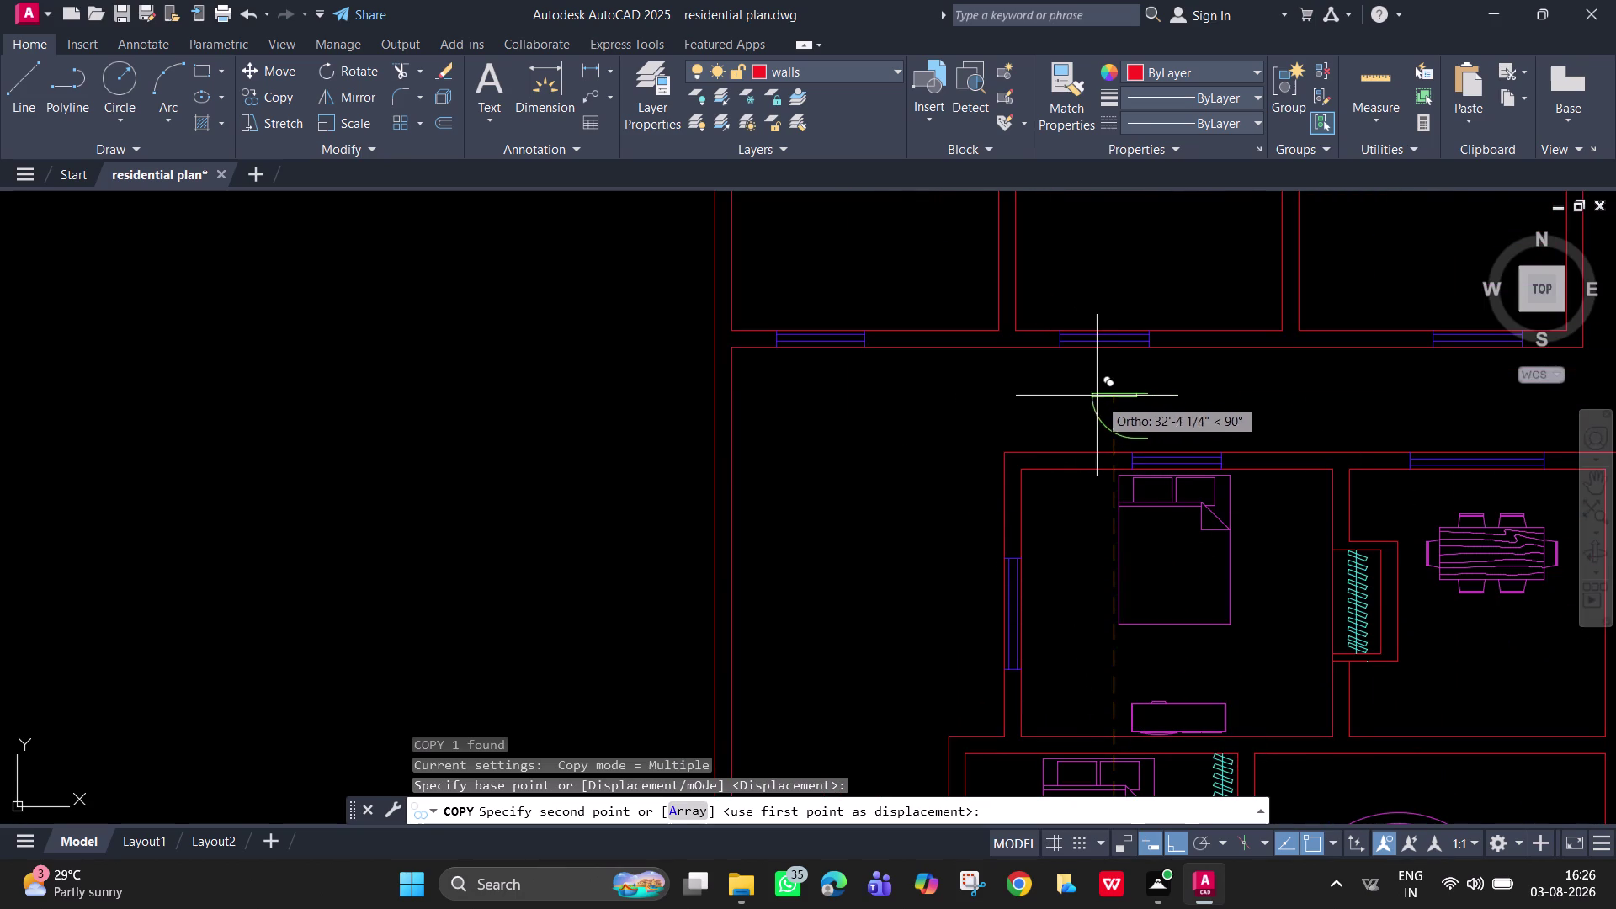
Copy the bathroom door swing by its hinge corner into the upper room below the top wall.
click(1107, 379)
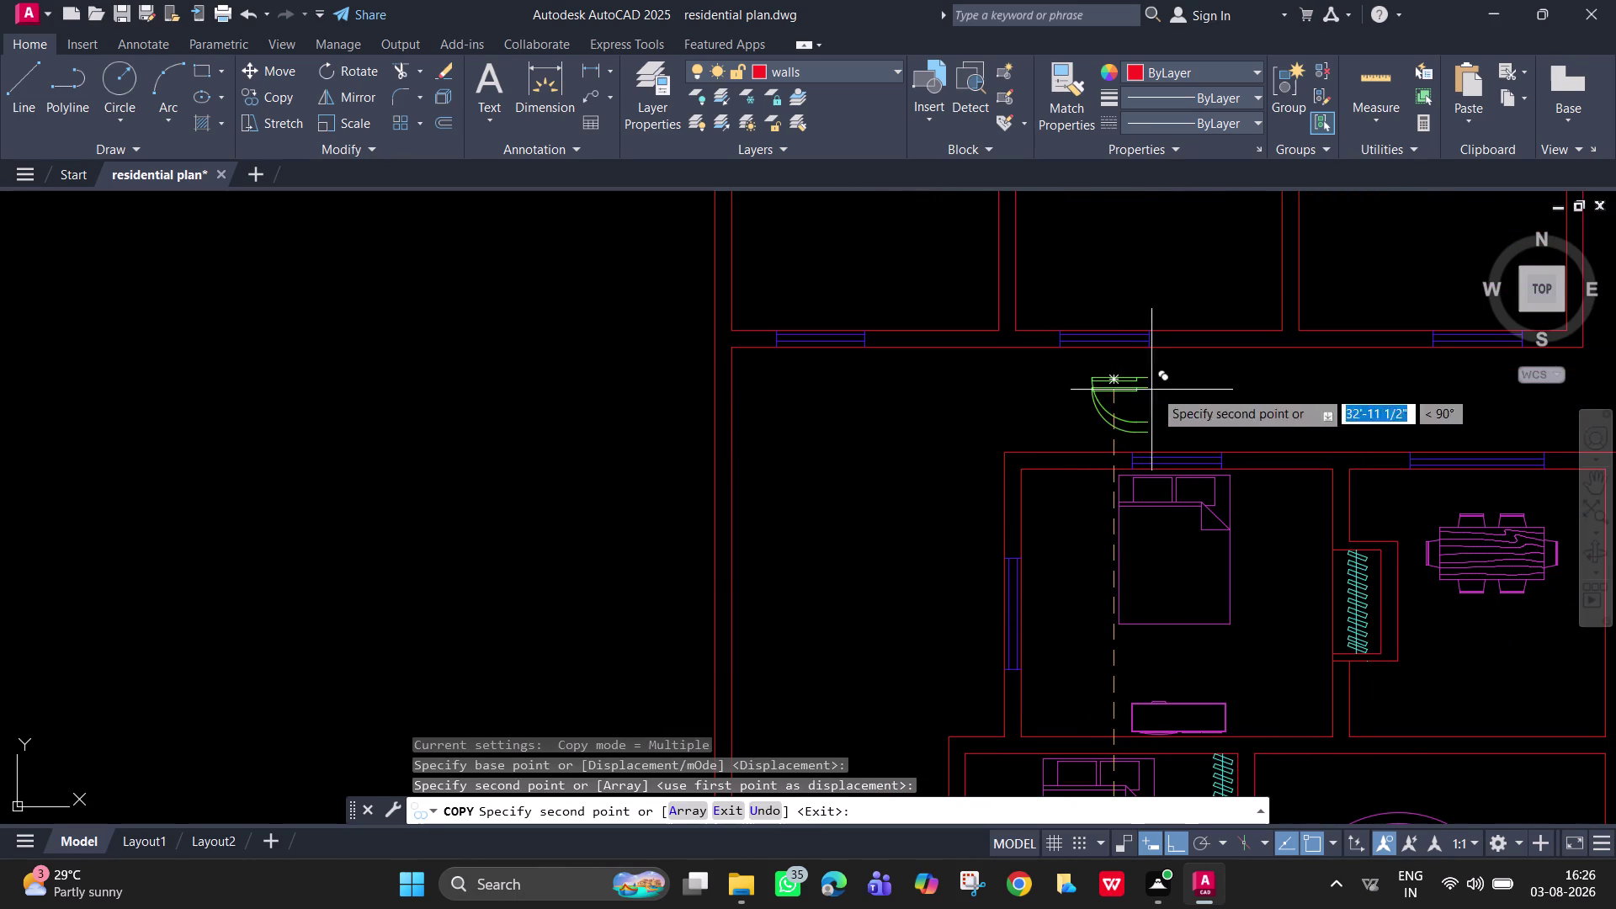
key(Escape)
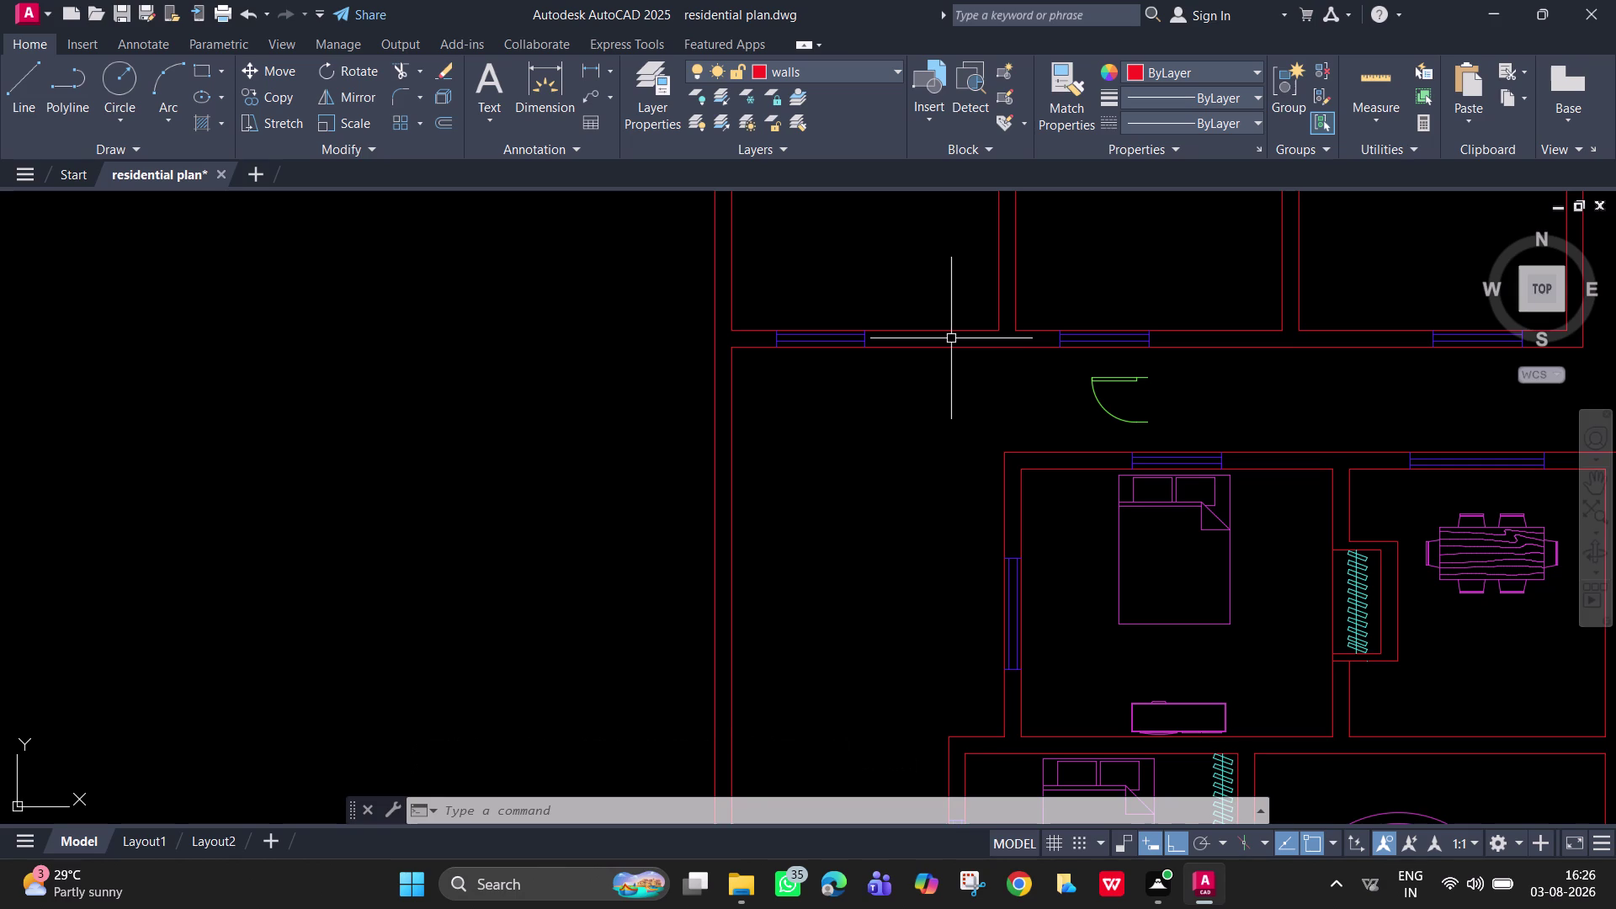
scroll(up, 3)
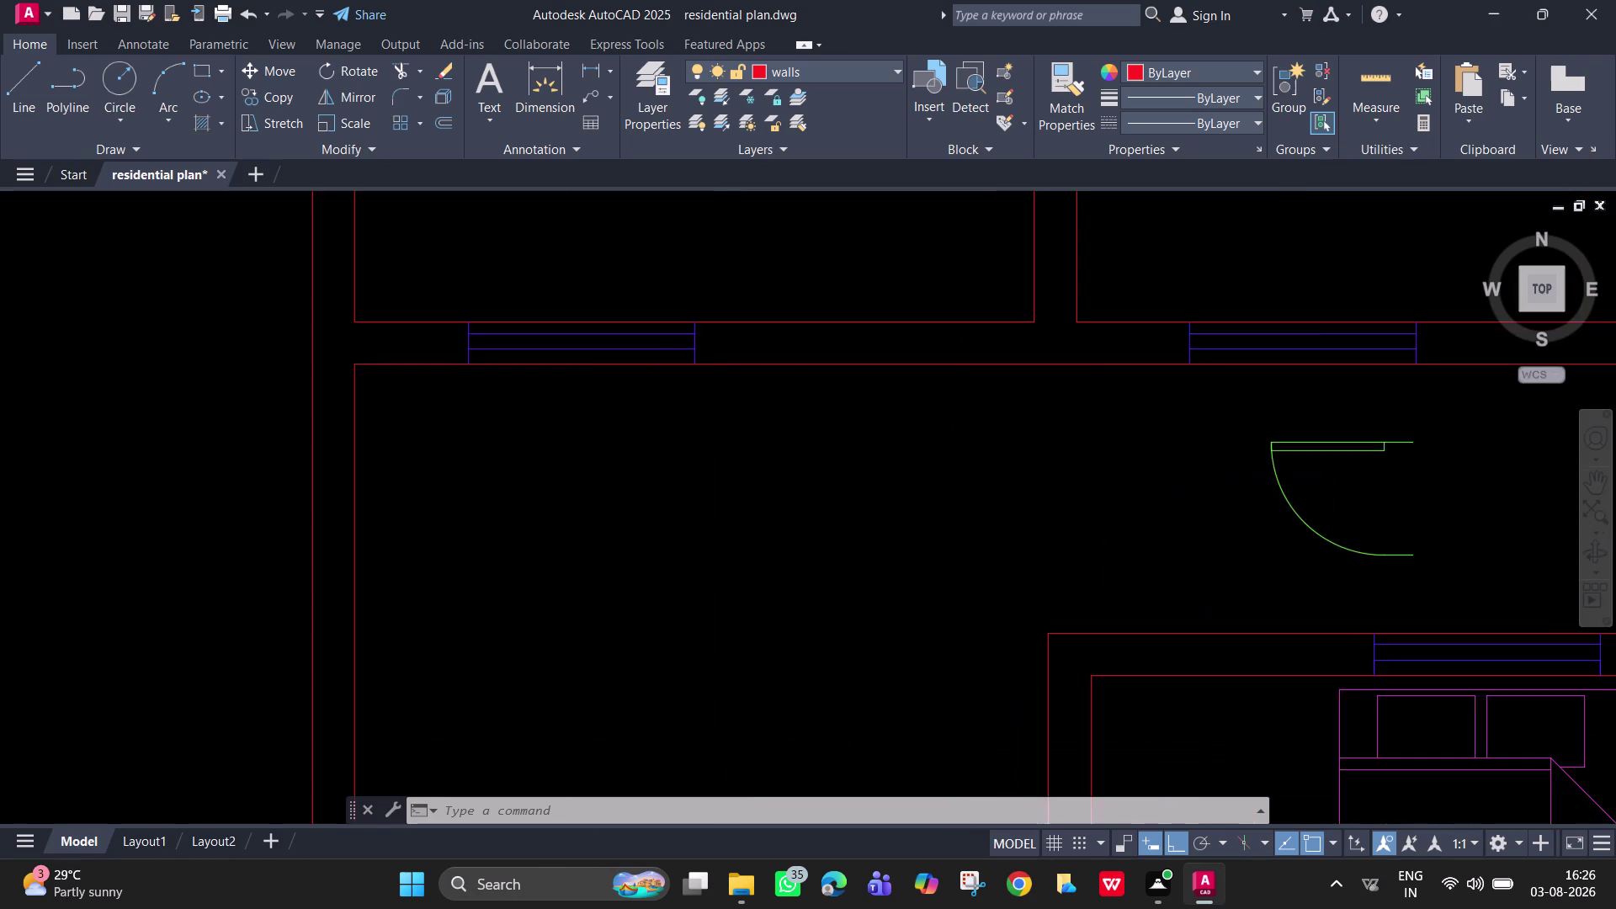
Draw a short vertical jamb line at the wall junction.
scroll(up, 3)
middle_drag(972, 356, 882, 425)
key(l)
key(Return)
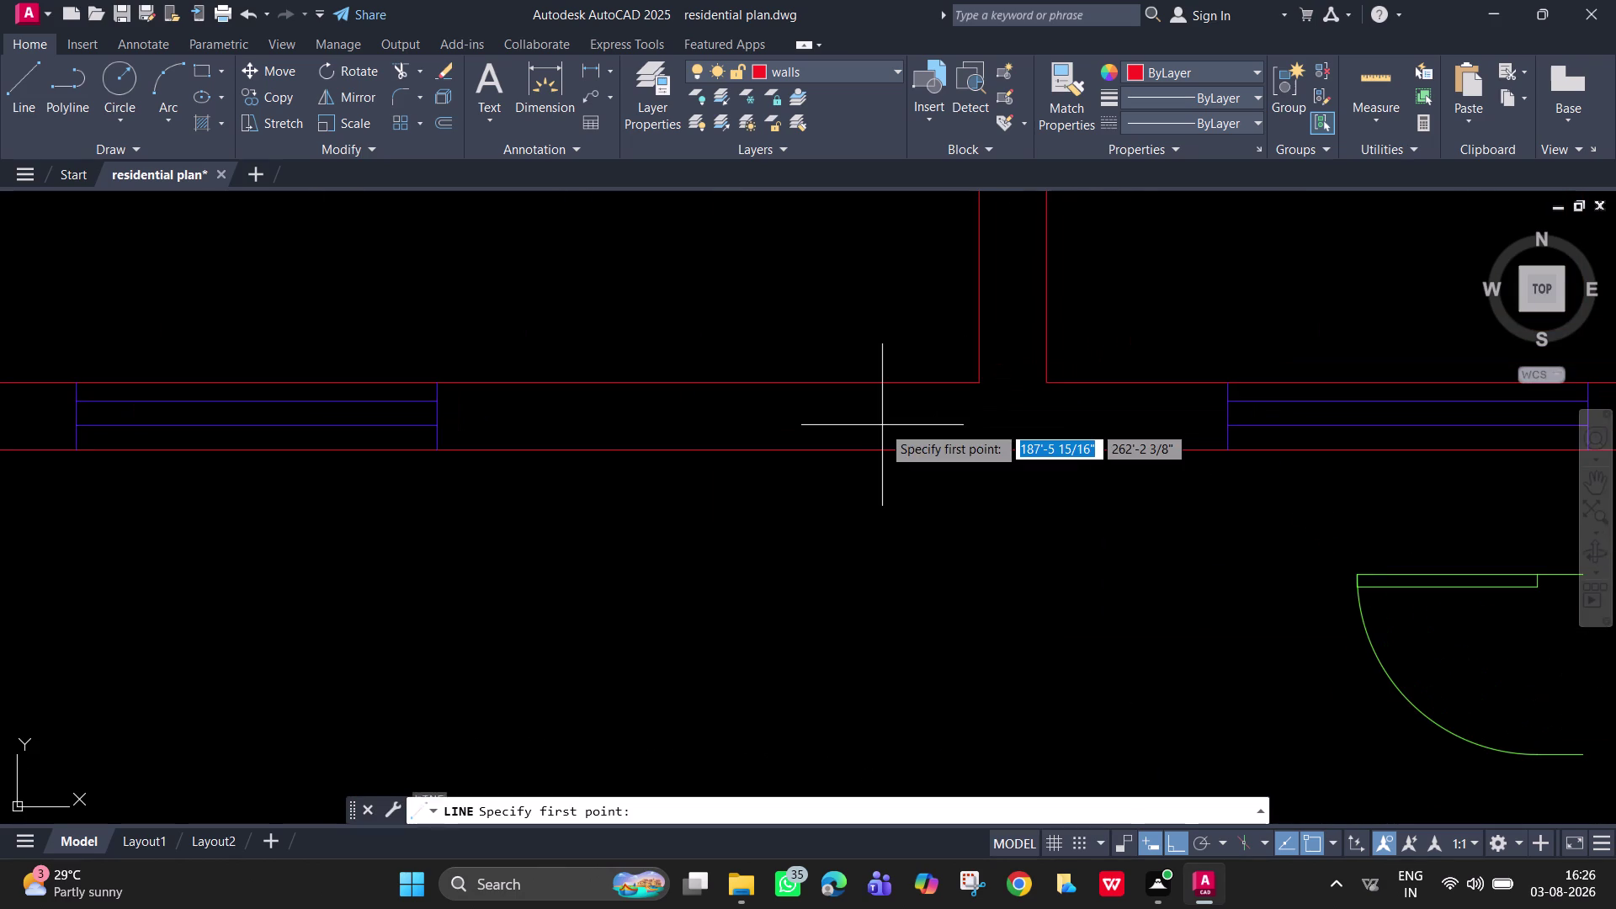
click(976, 386)
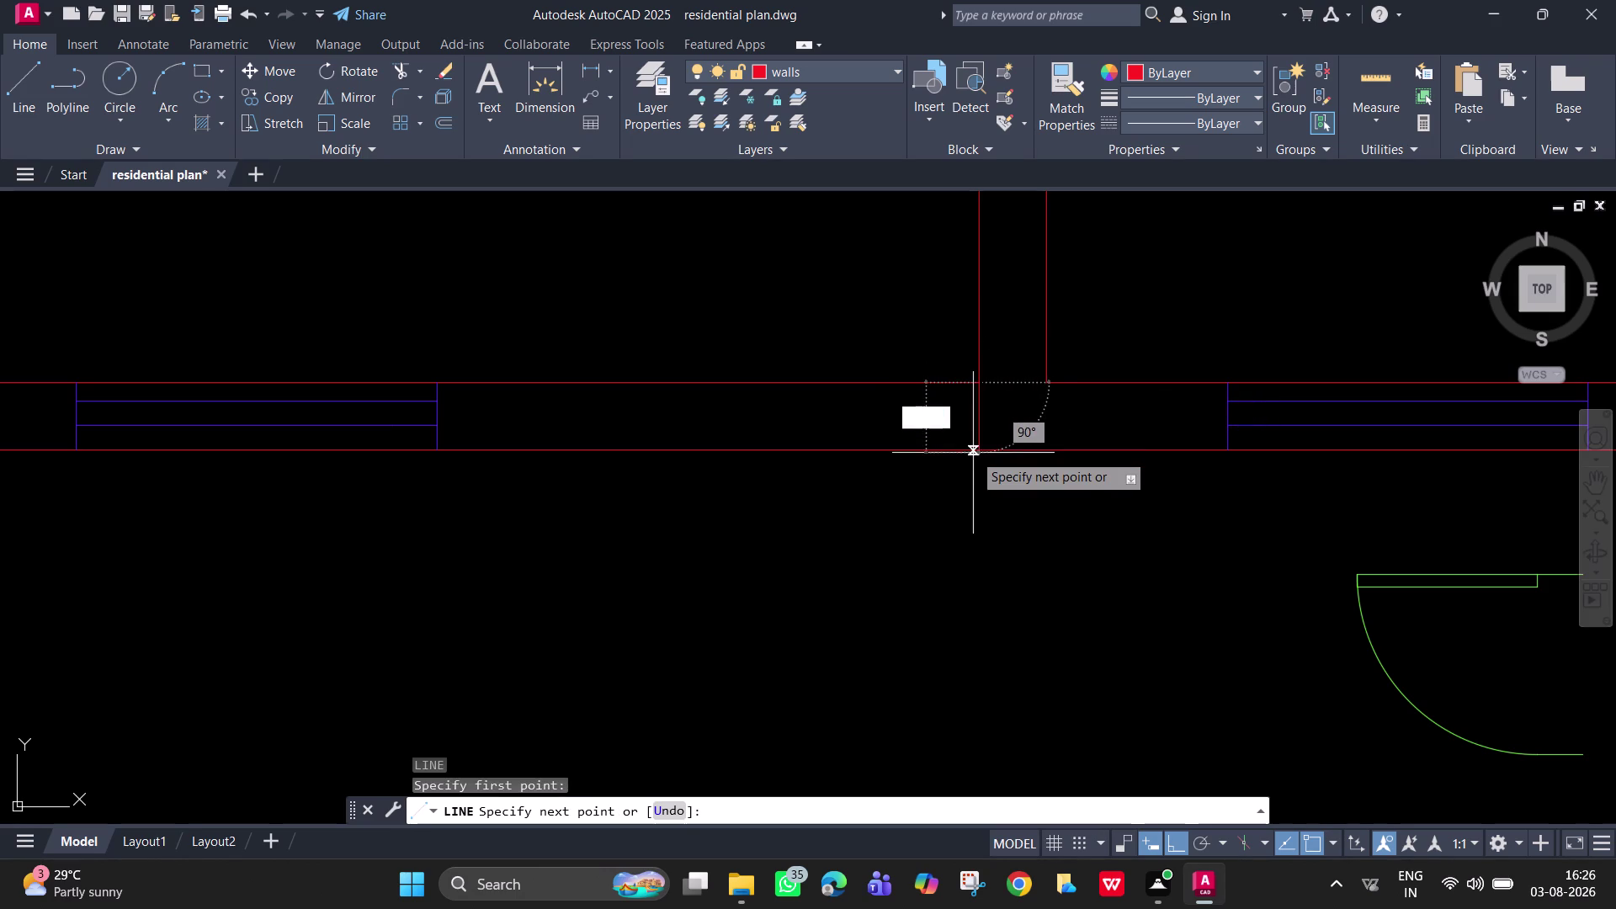
click(978, 453)
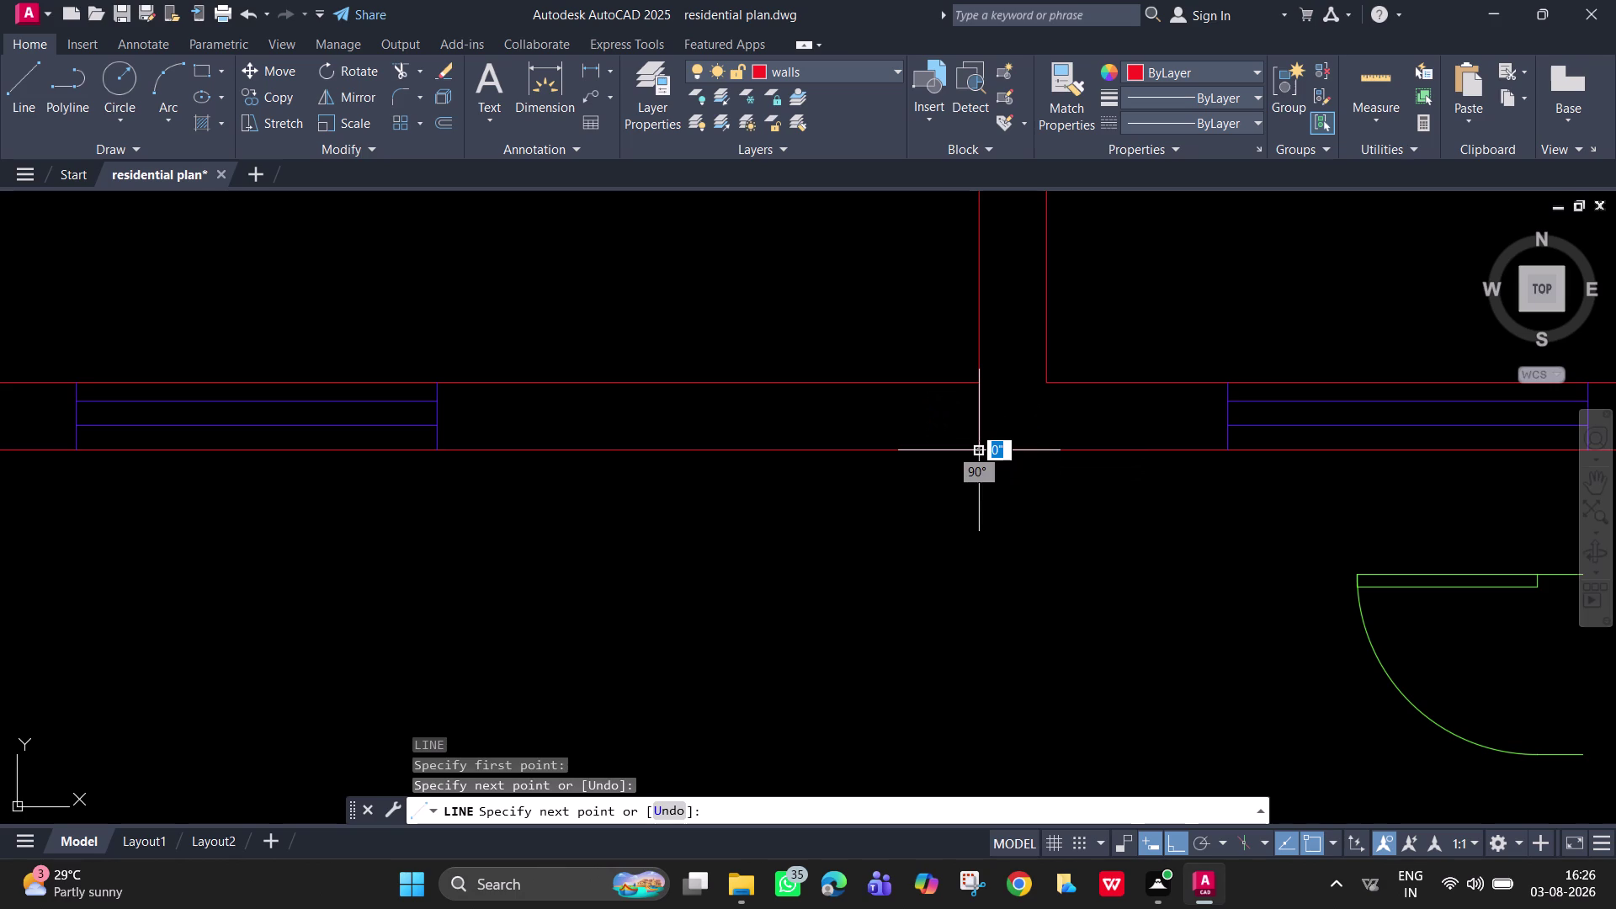
key(space)
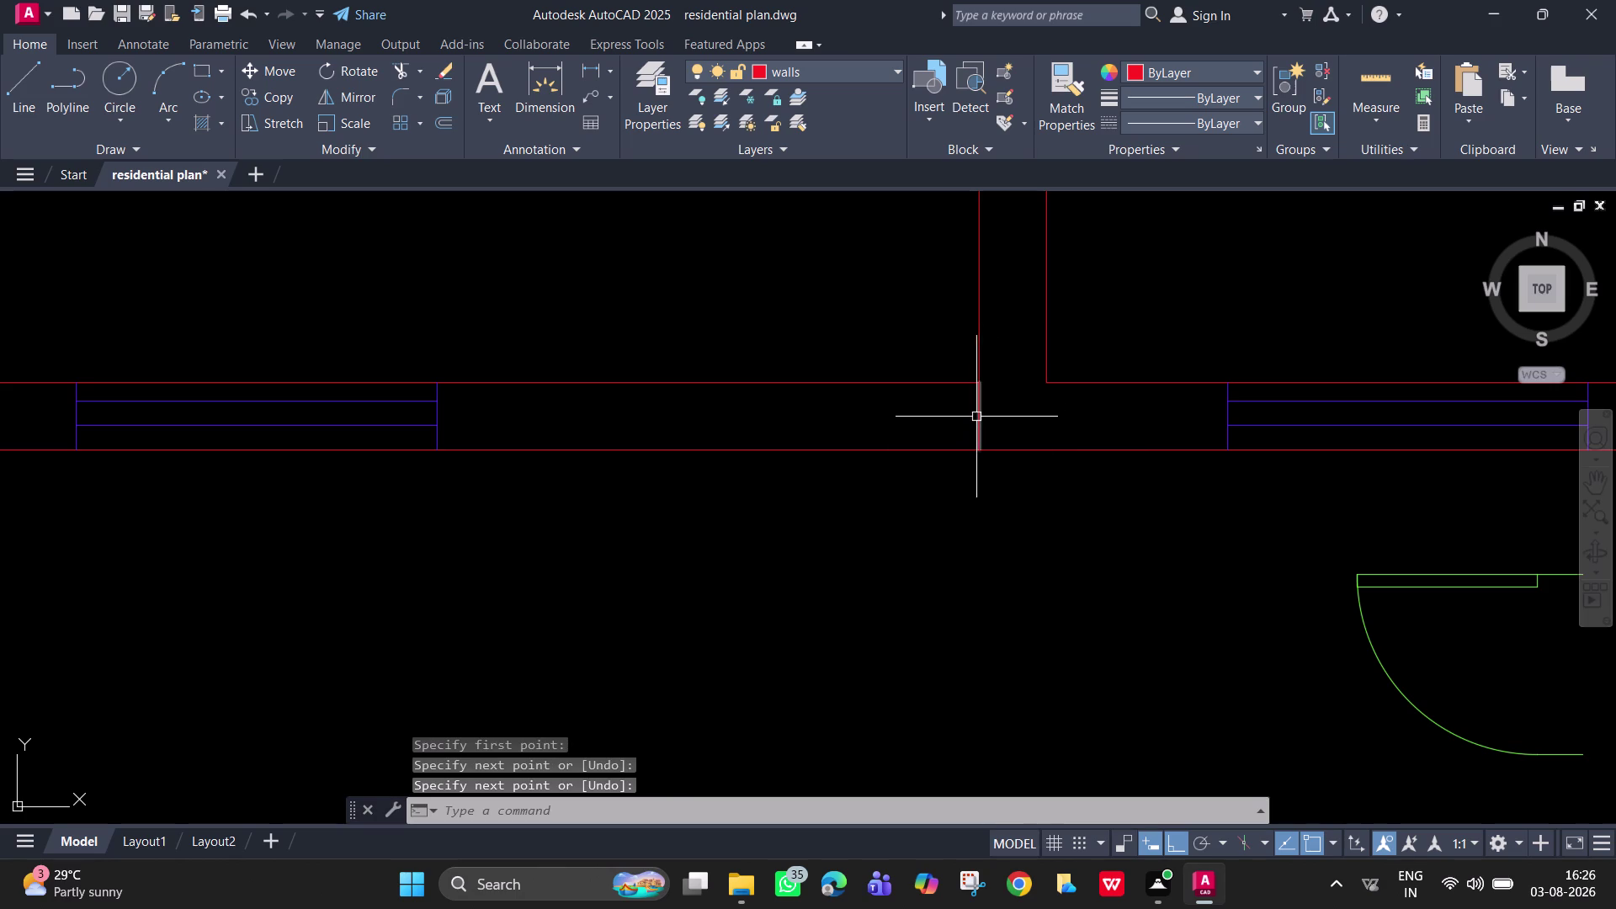
Draw a 2-inch horizontal line from the vertical wall to close the wall end.
key(space)
click(976, 417)
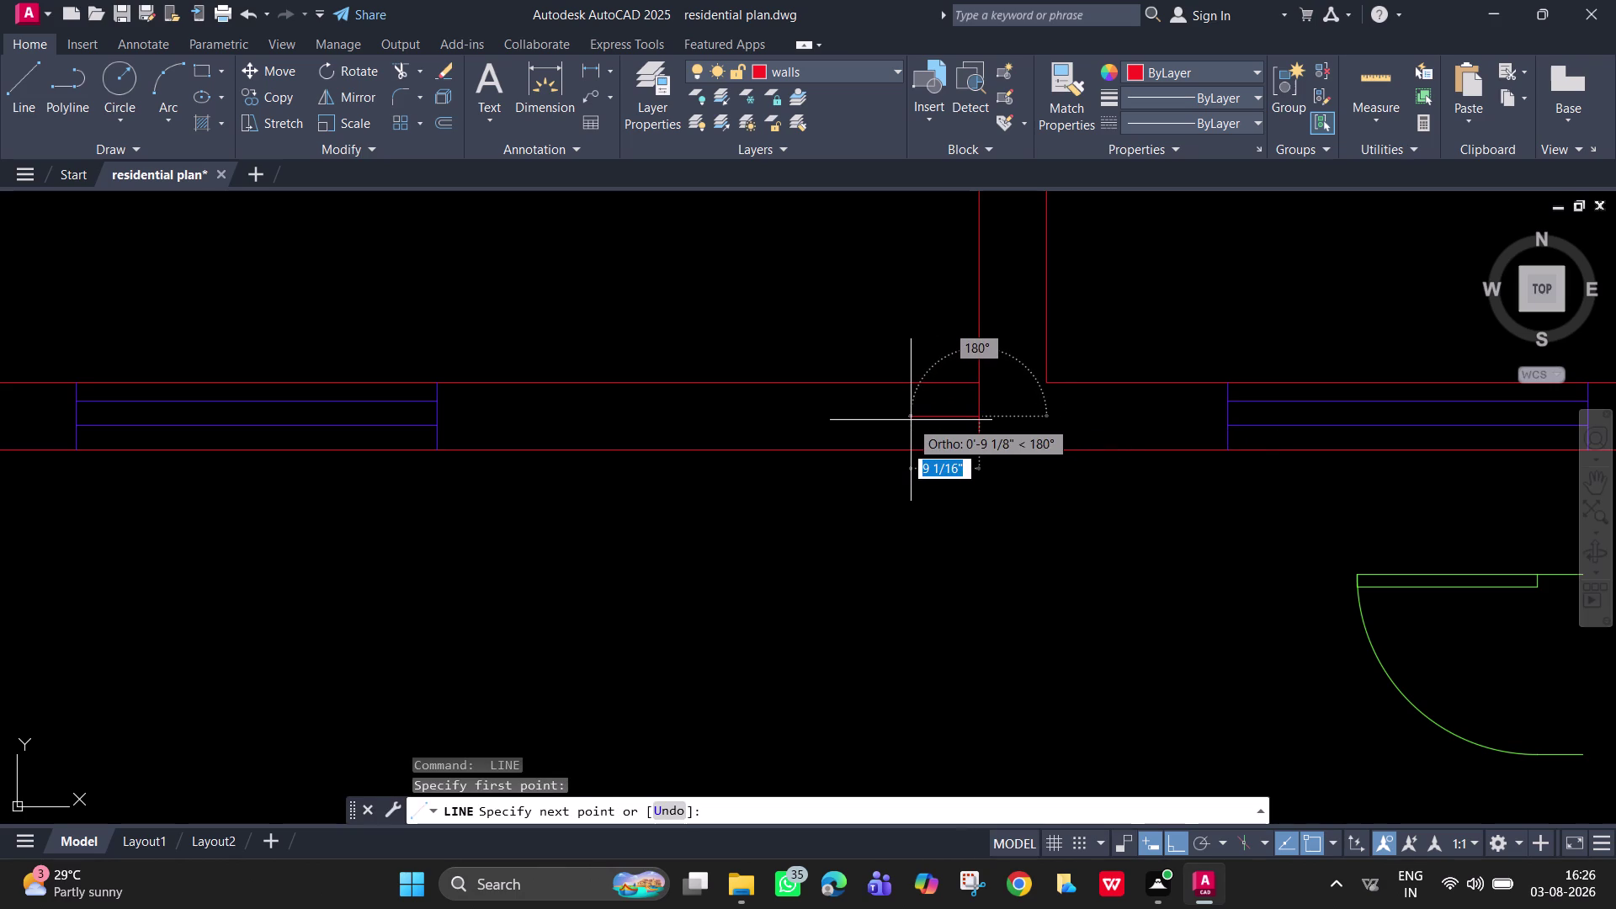
text(2")
key(Return)
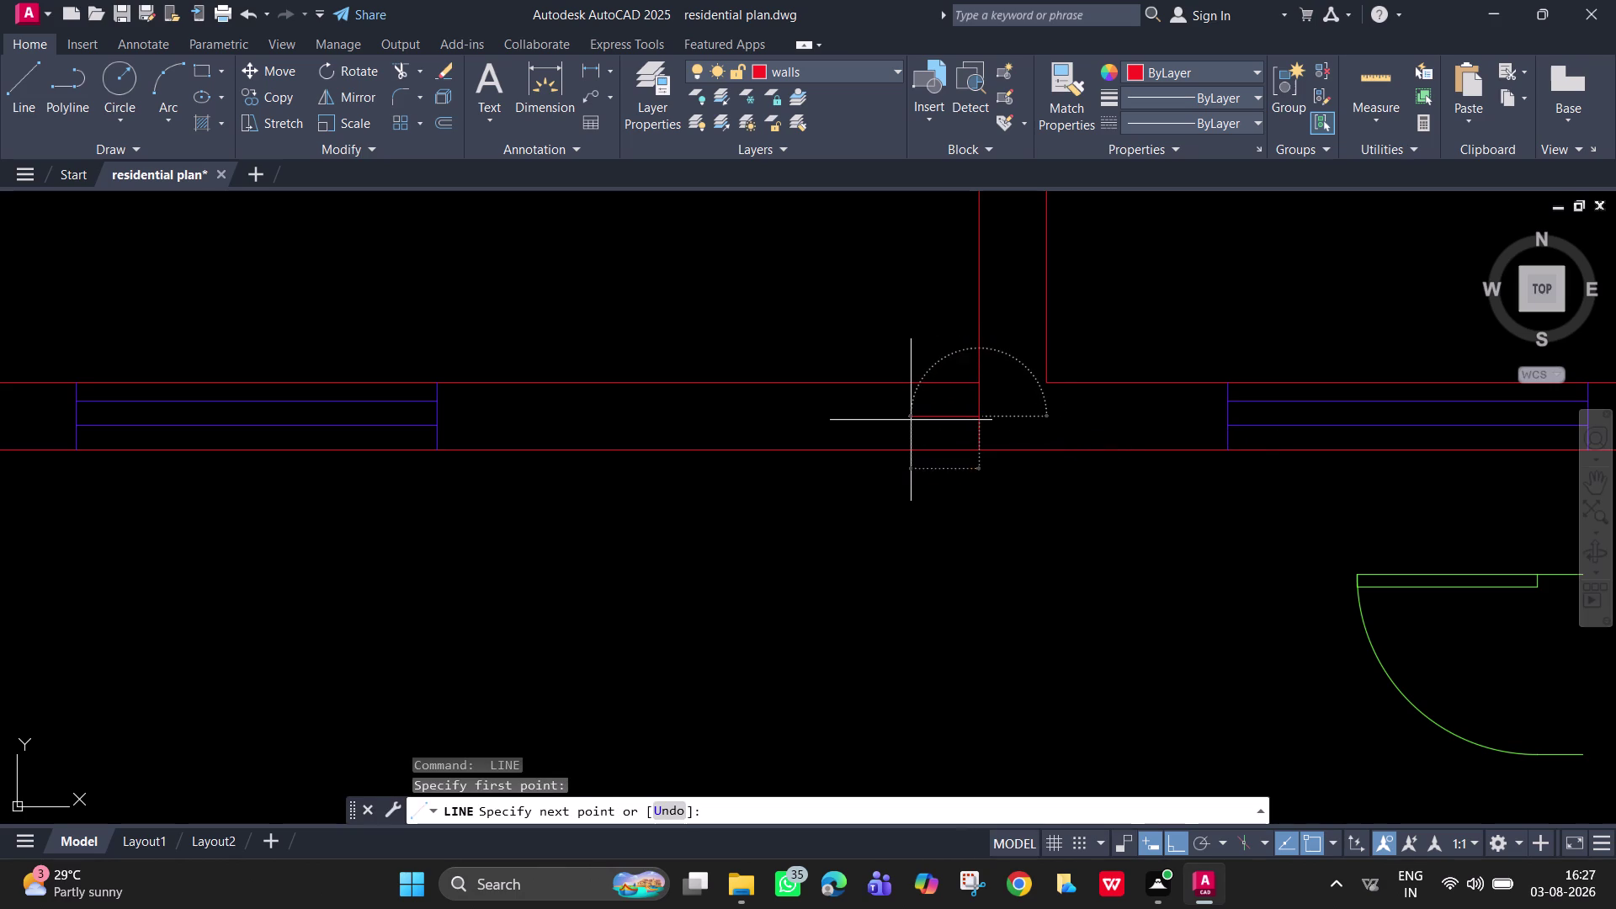
key(space)
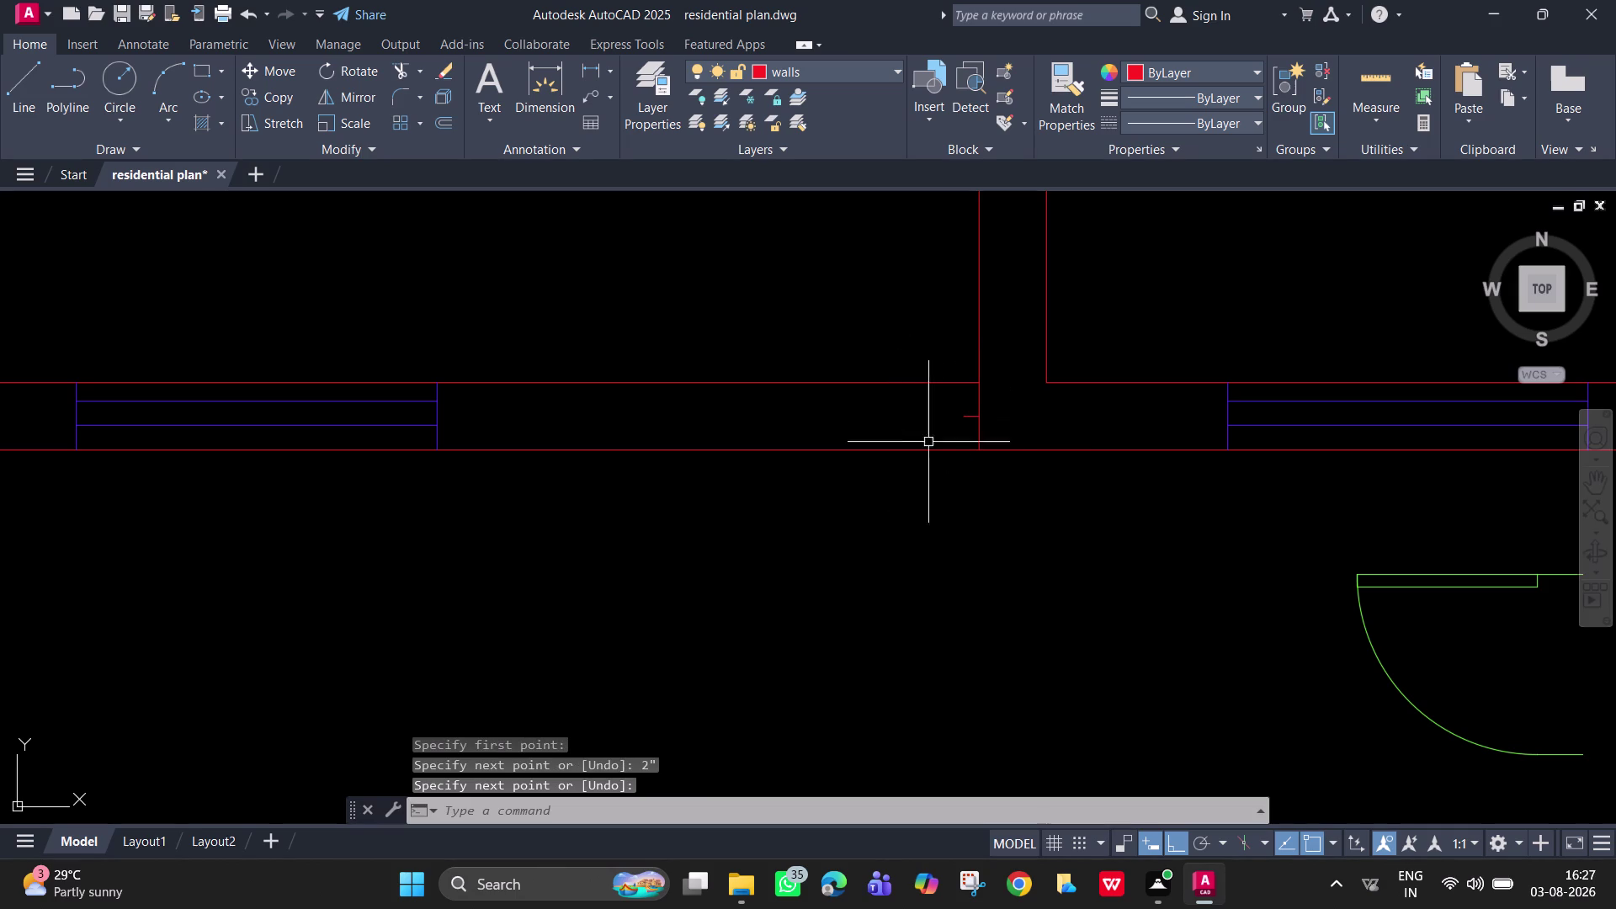
click(1390, 590)
text(ro)
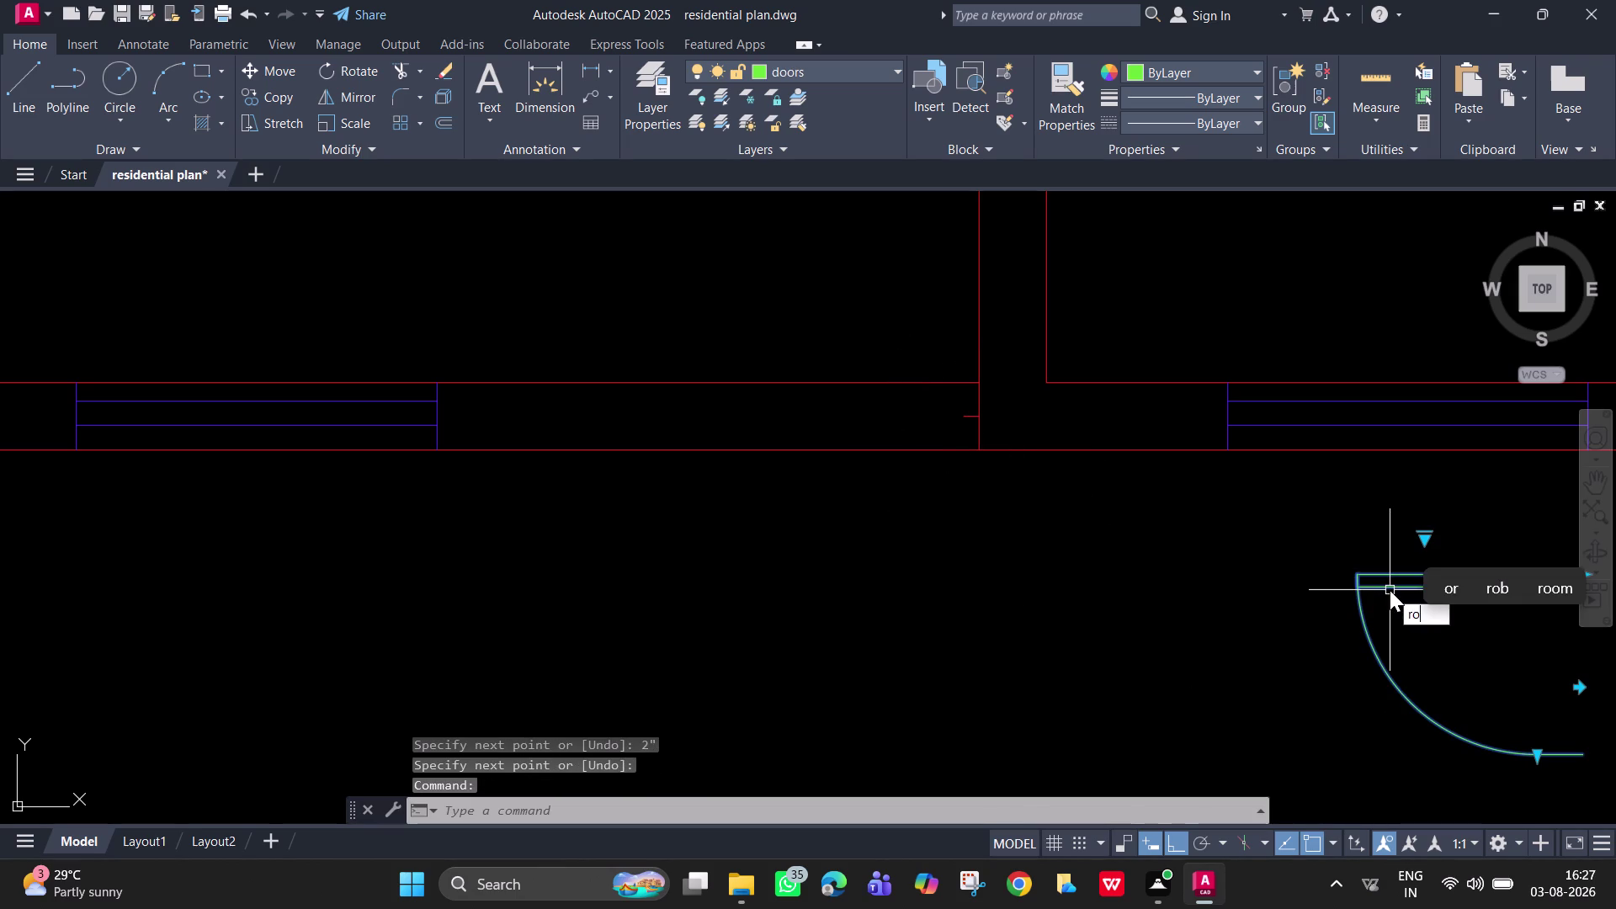
Rotate the copied door swing 270 degrees about its hinge so it stands upright.
key(Return)
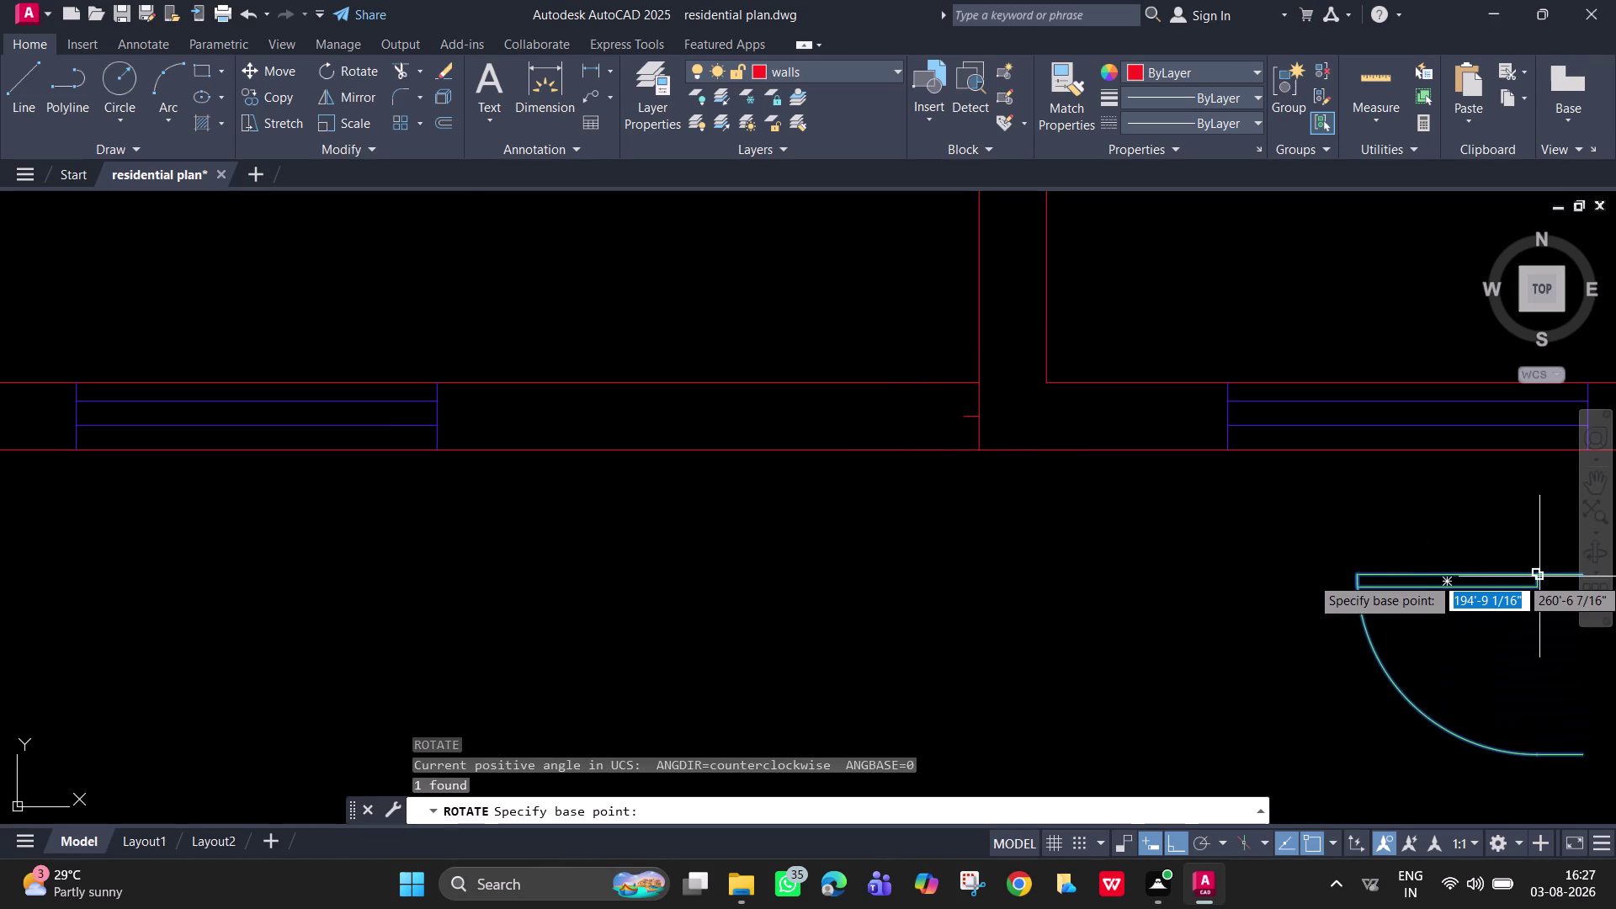
scroll(down, 3)
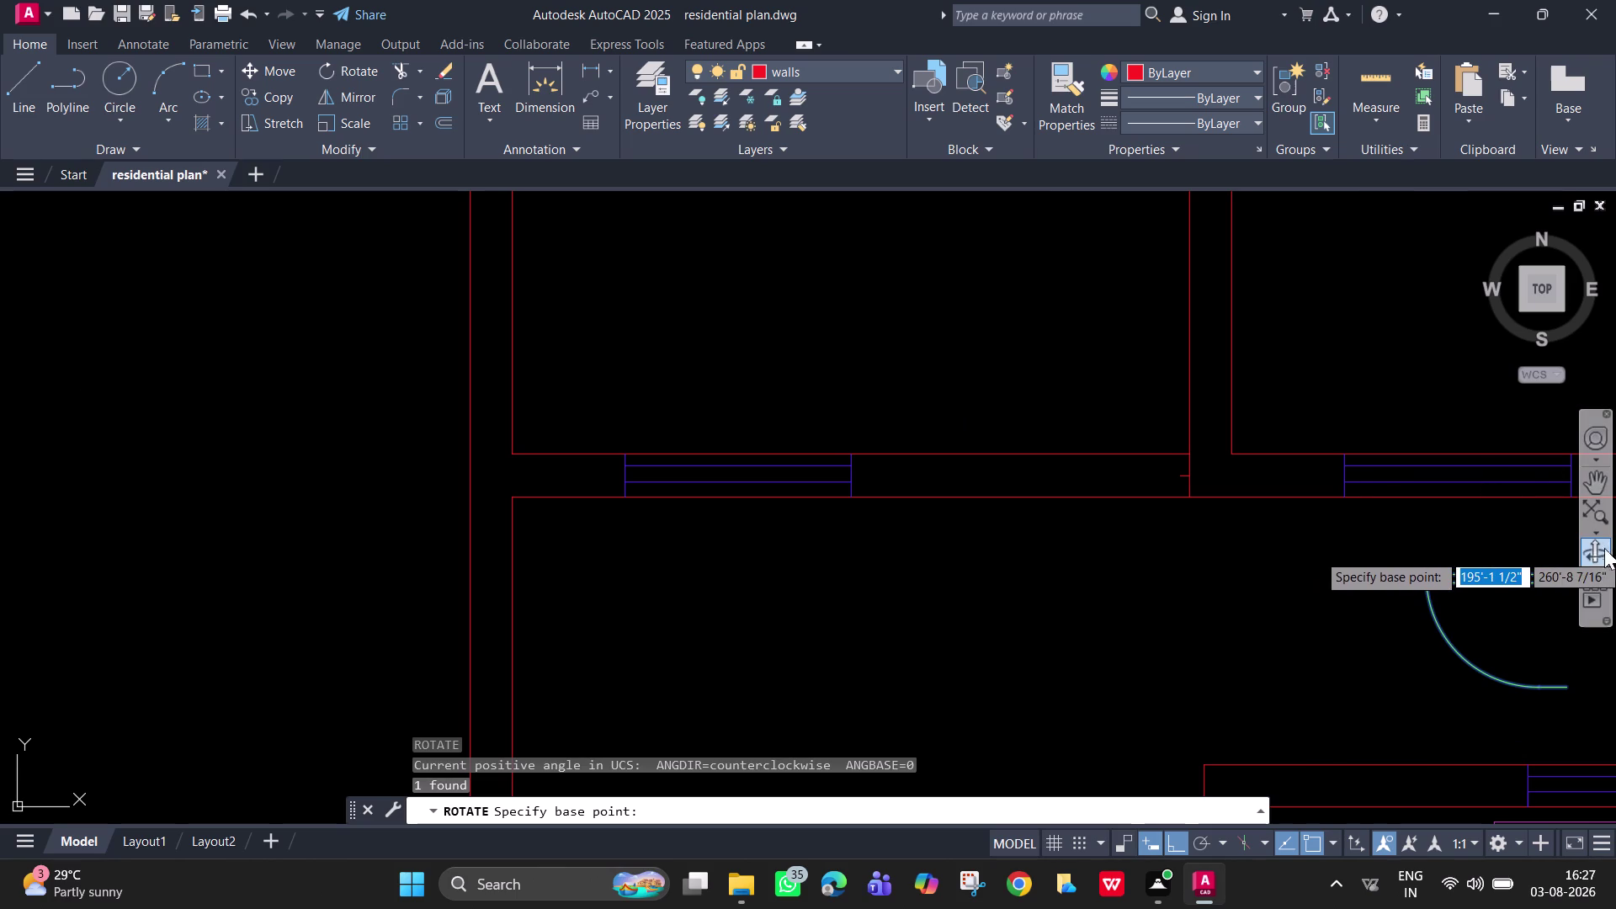
click(1598, 482)
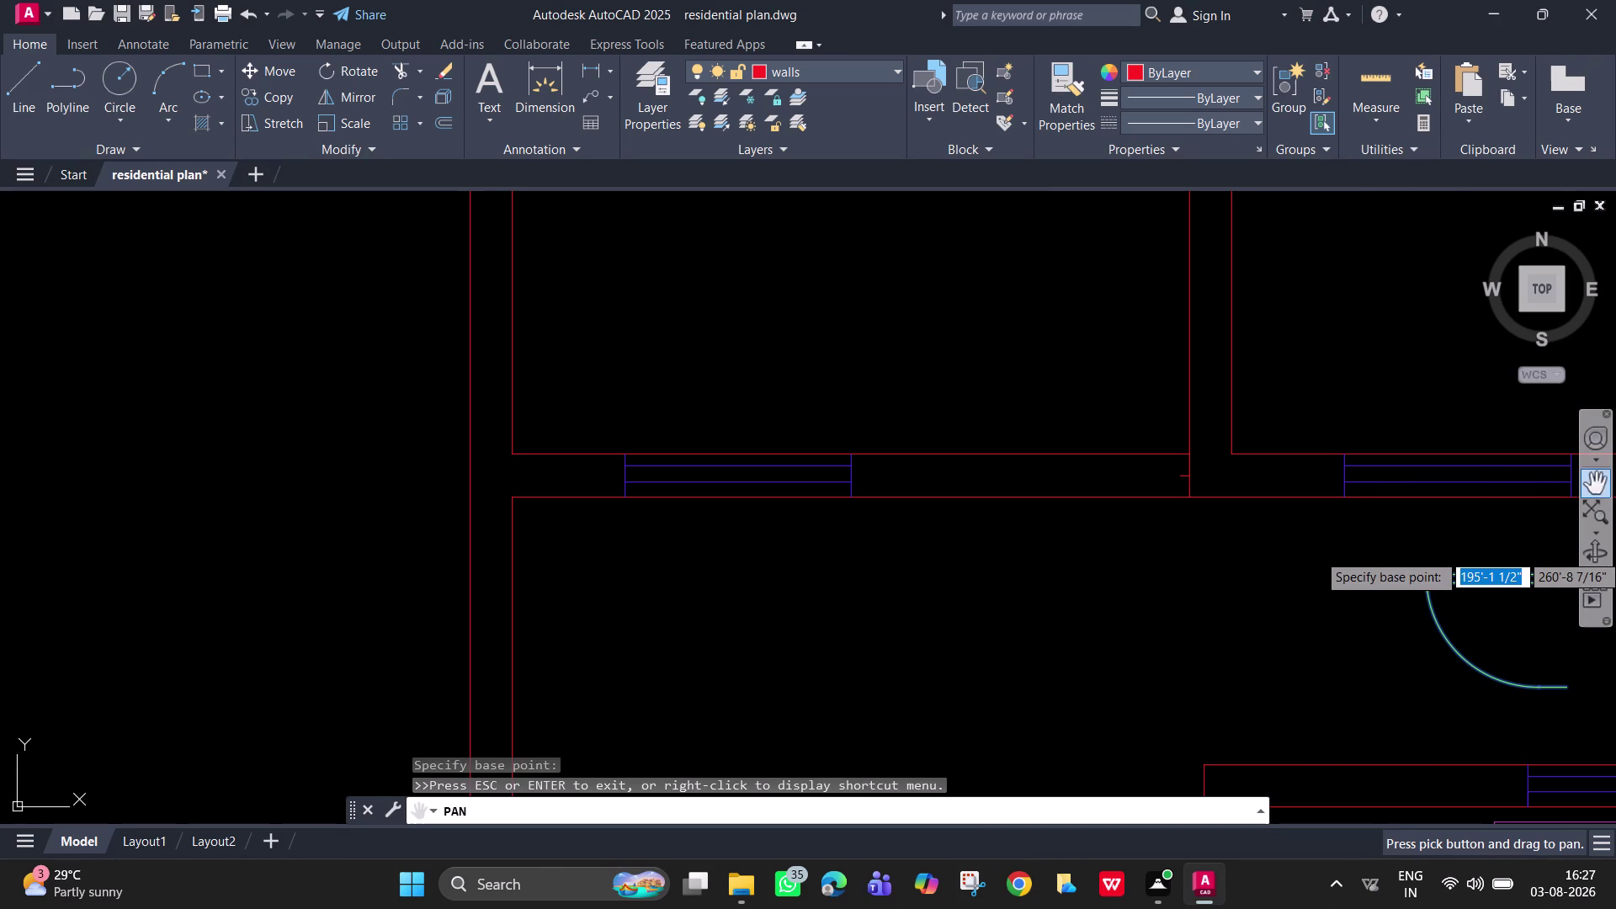
drag(1479, 525, 1217, 543)
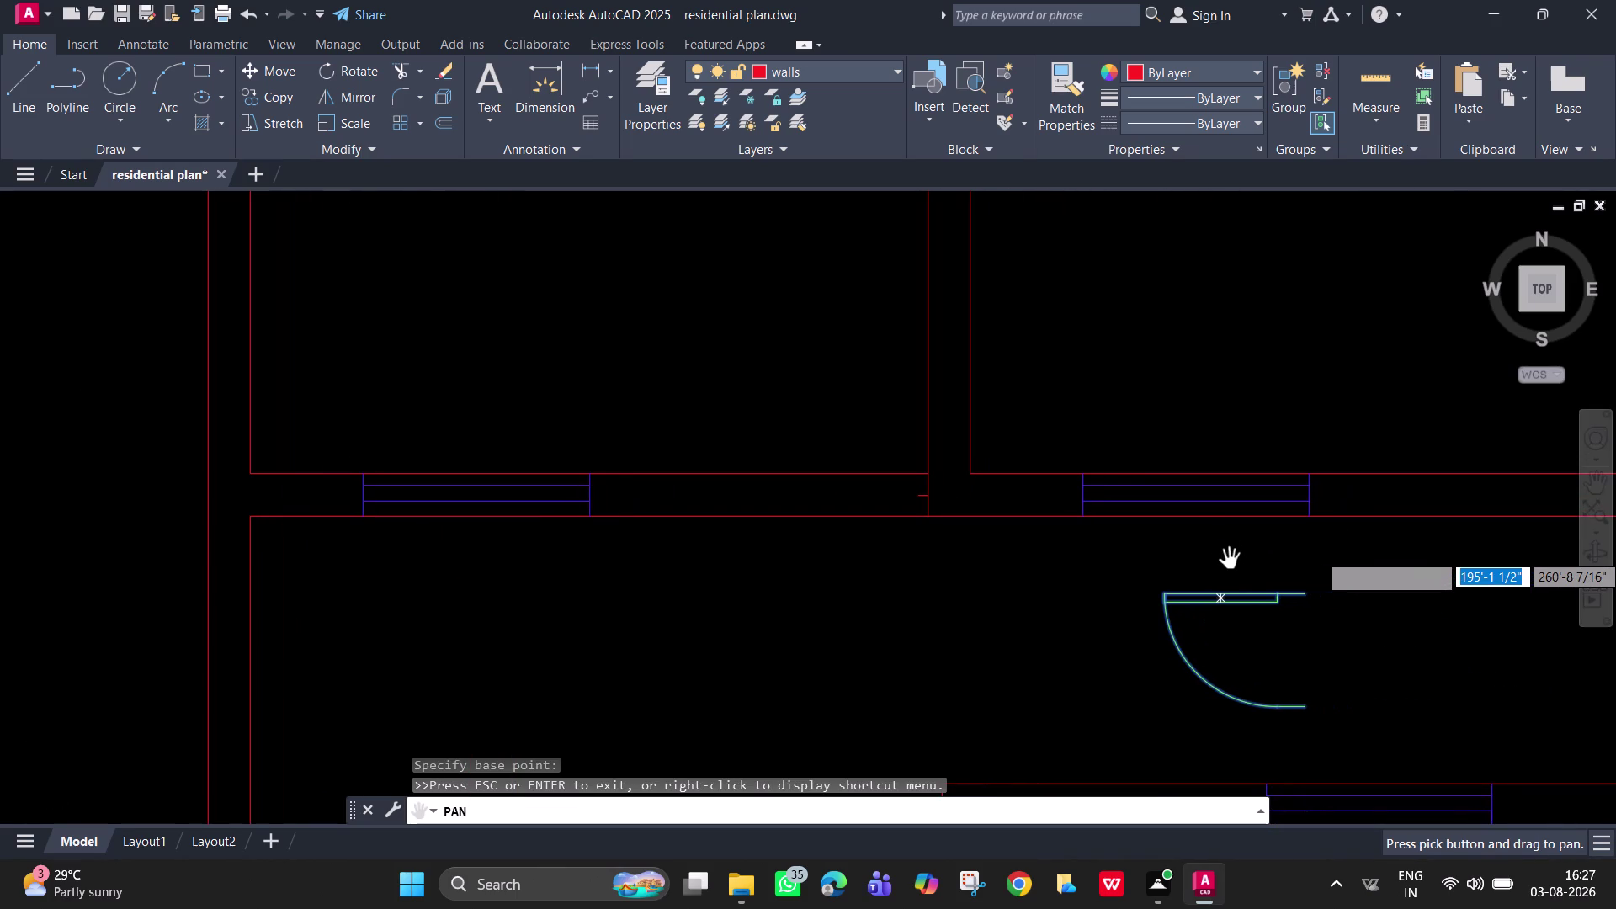
key(space)
key(space)
key(Escape)
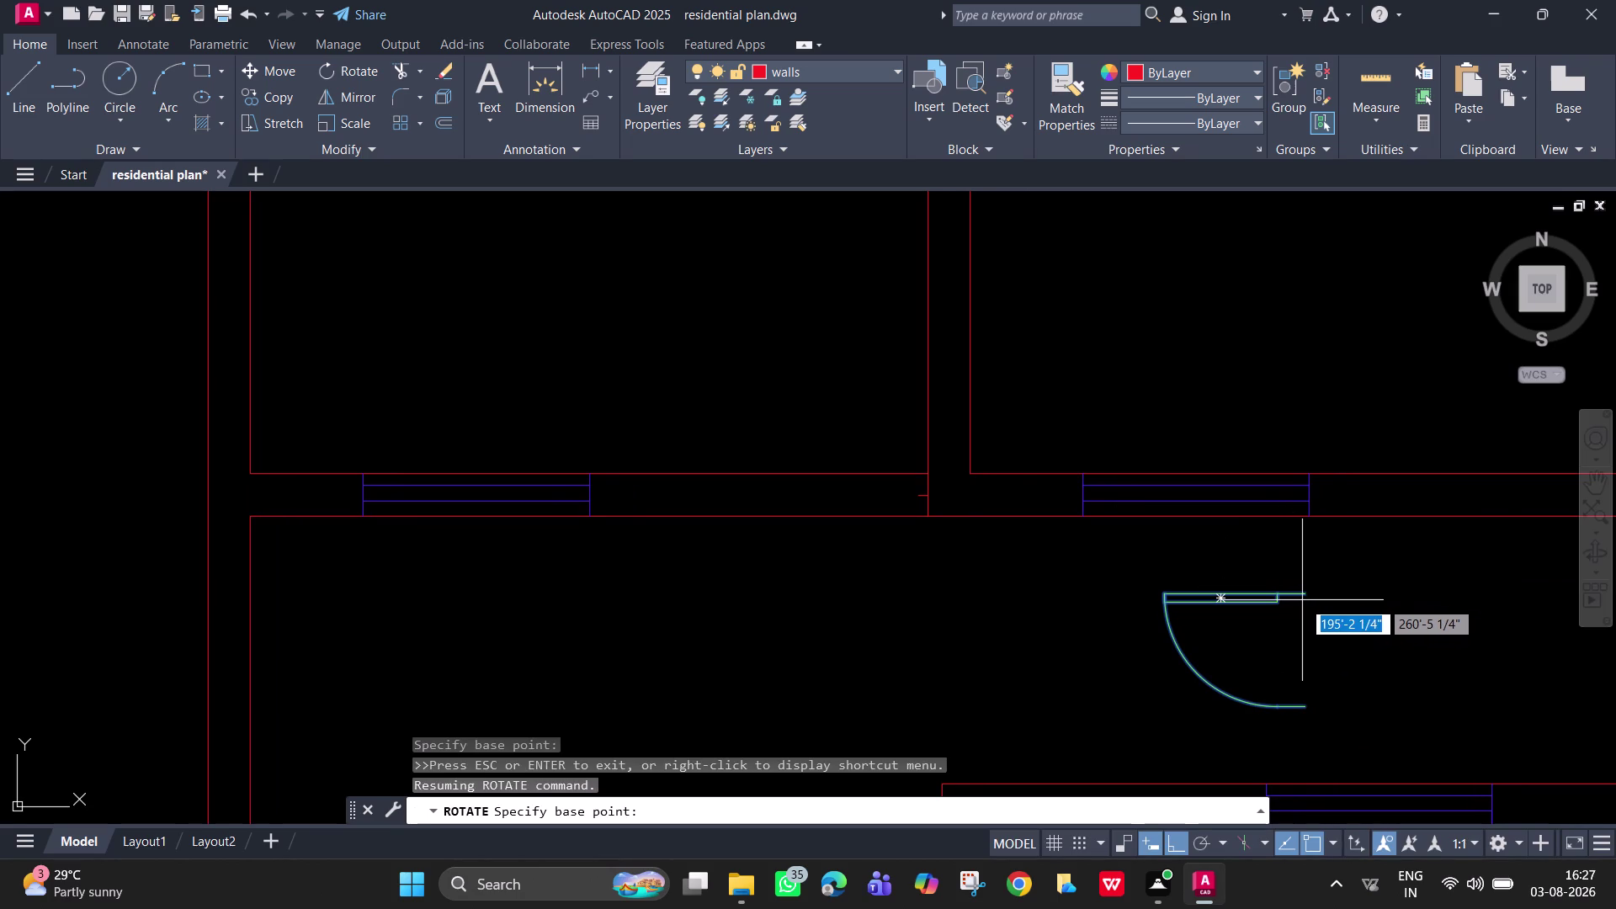
drag(1301, 595, 1312, 633)
click(1313, 633)
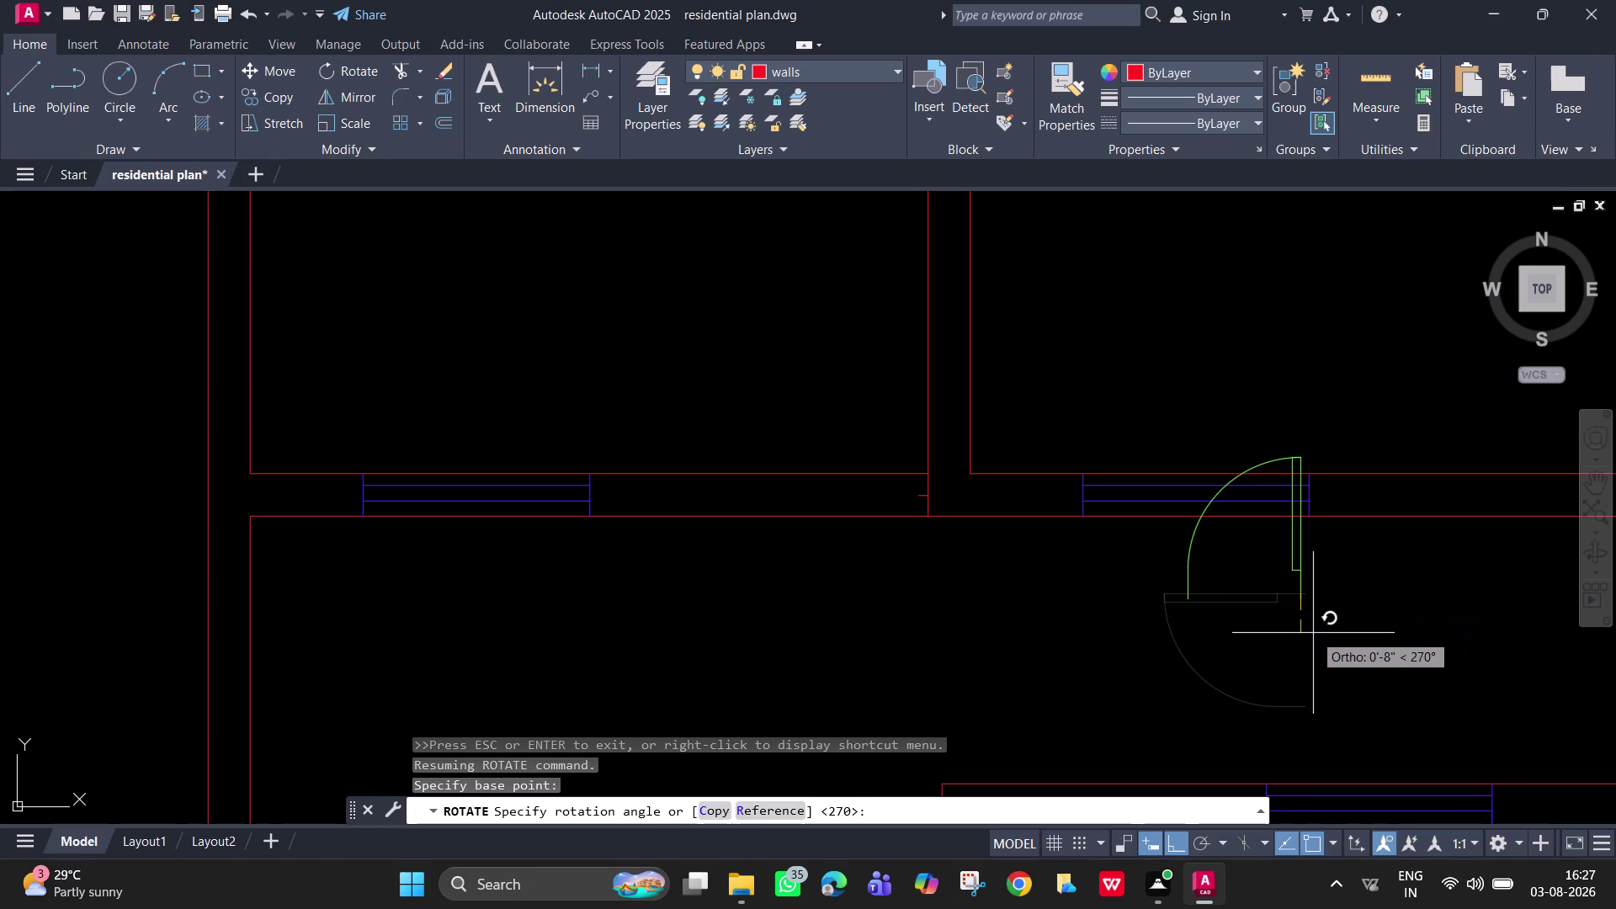
click(1298, 587)
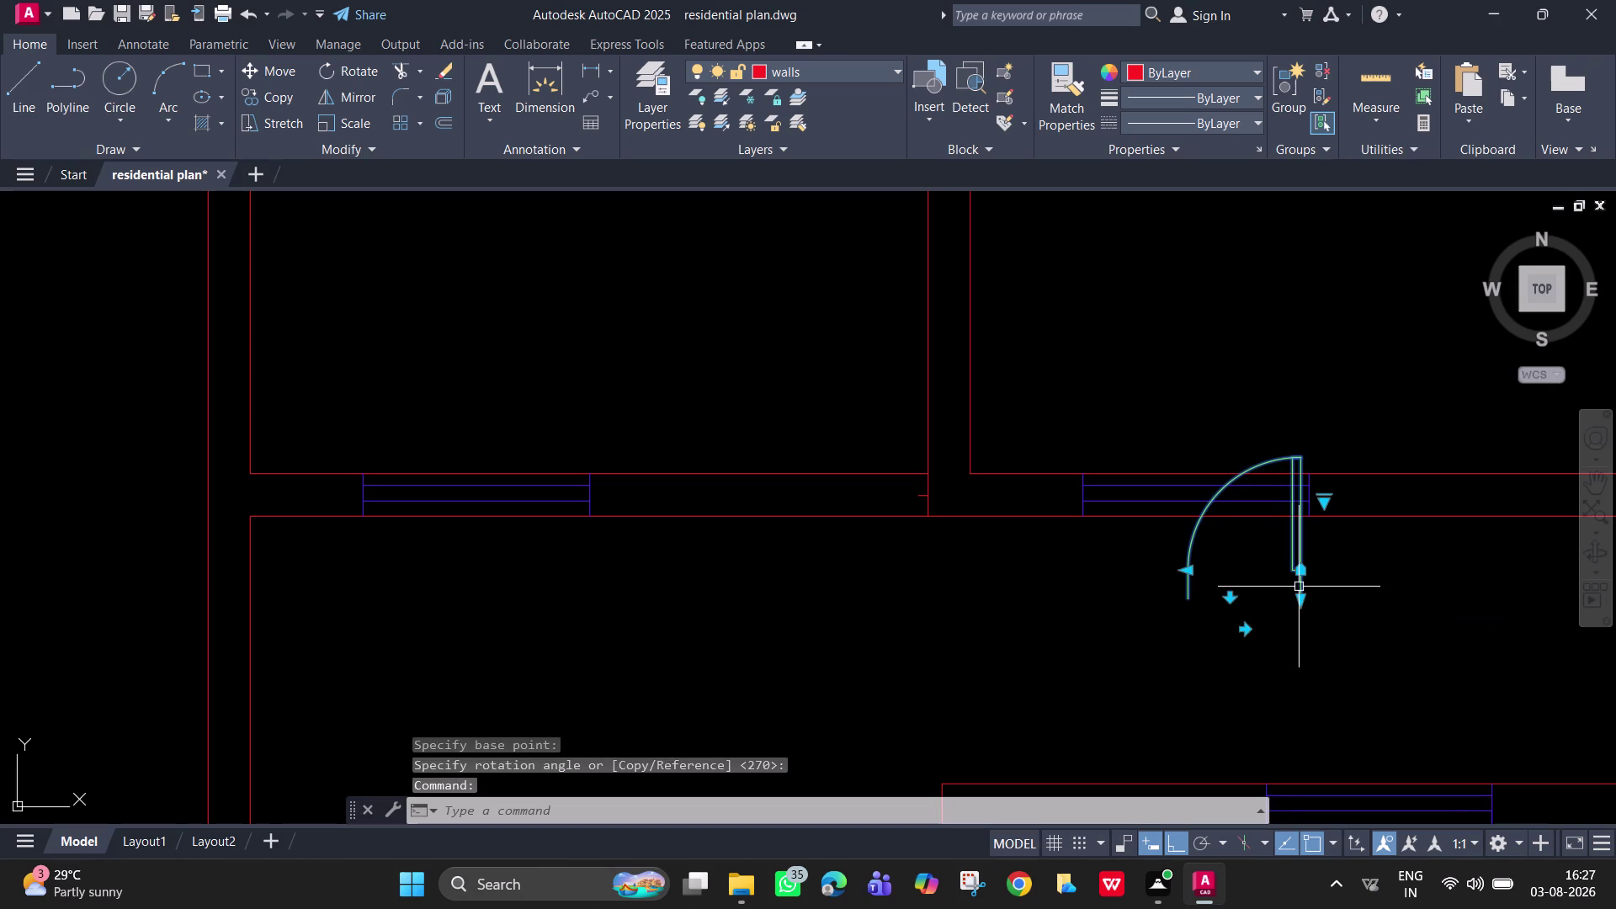
drag(1190, 574, 1187, 574)
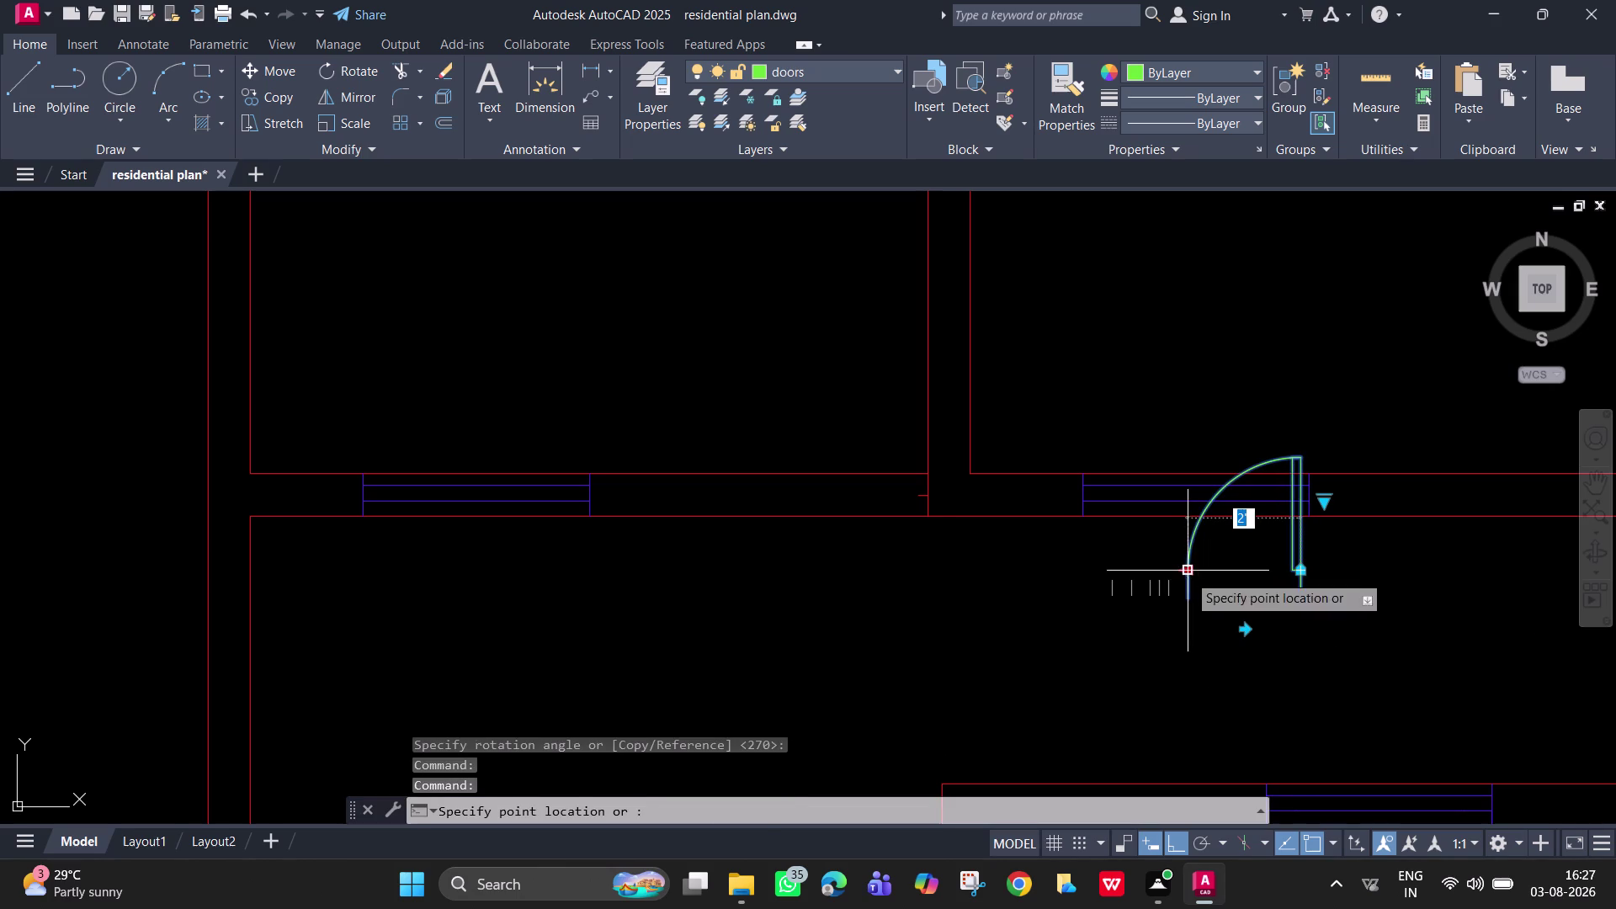
Stretch the door arc's end grip outward horizontally to enlarge the copied door swing.
drag(1188, 574, 1176, 571)
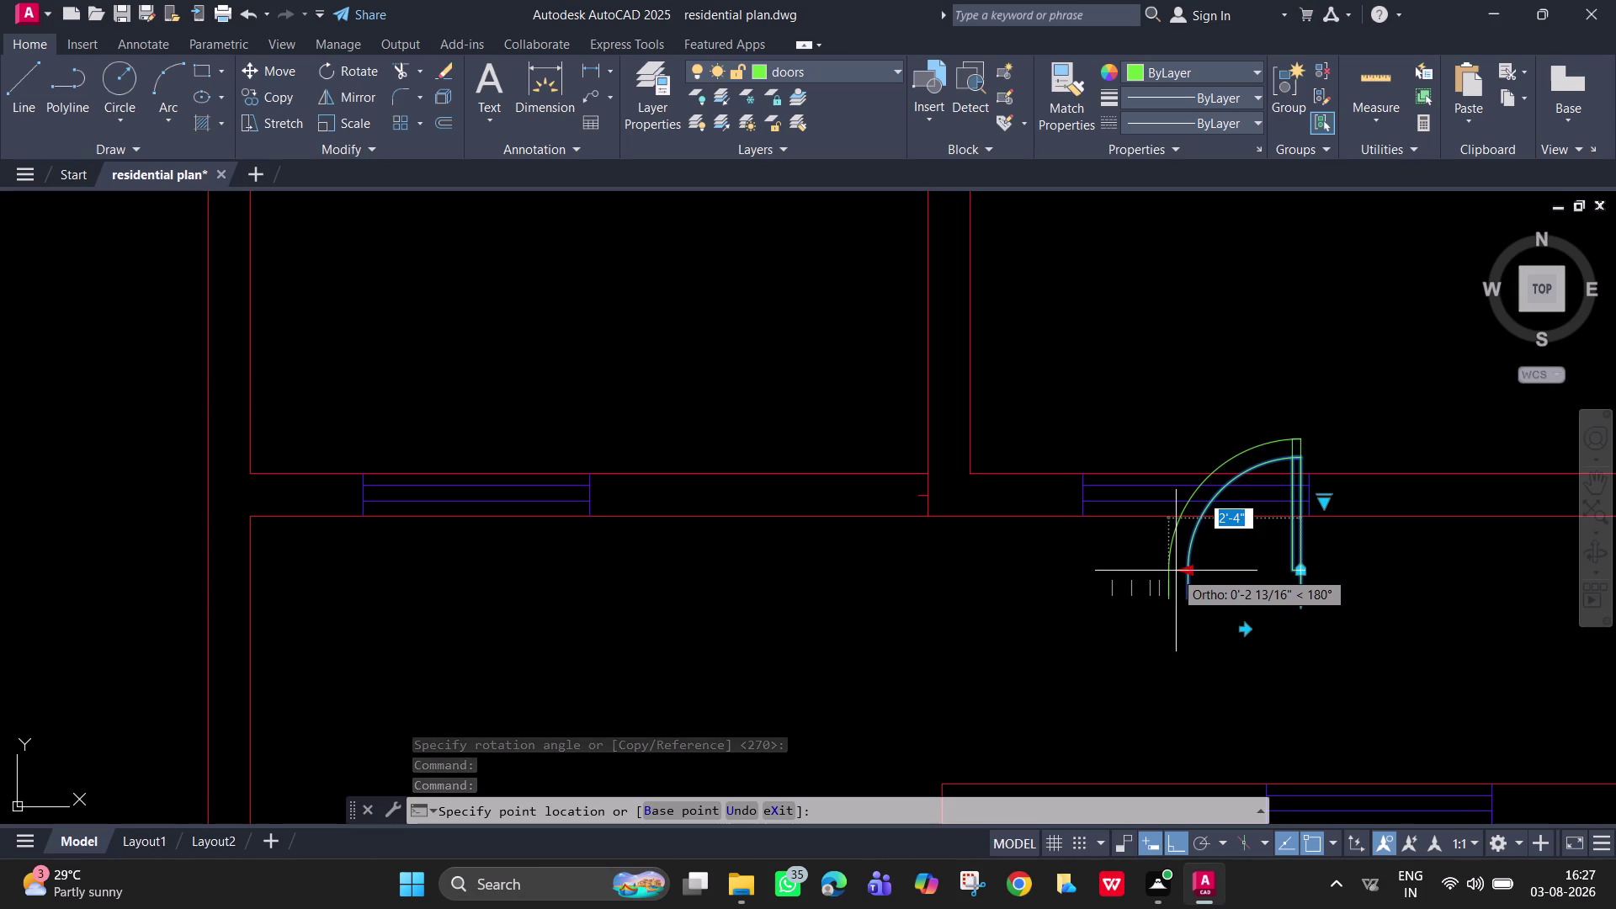
drag(1176, 570, 1167, 571)
click(1166, 571)
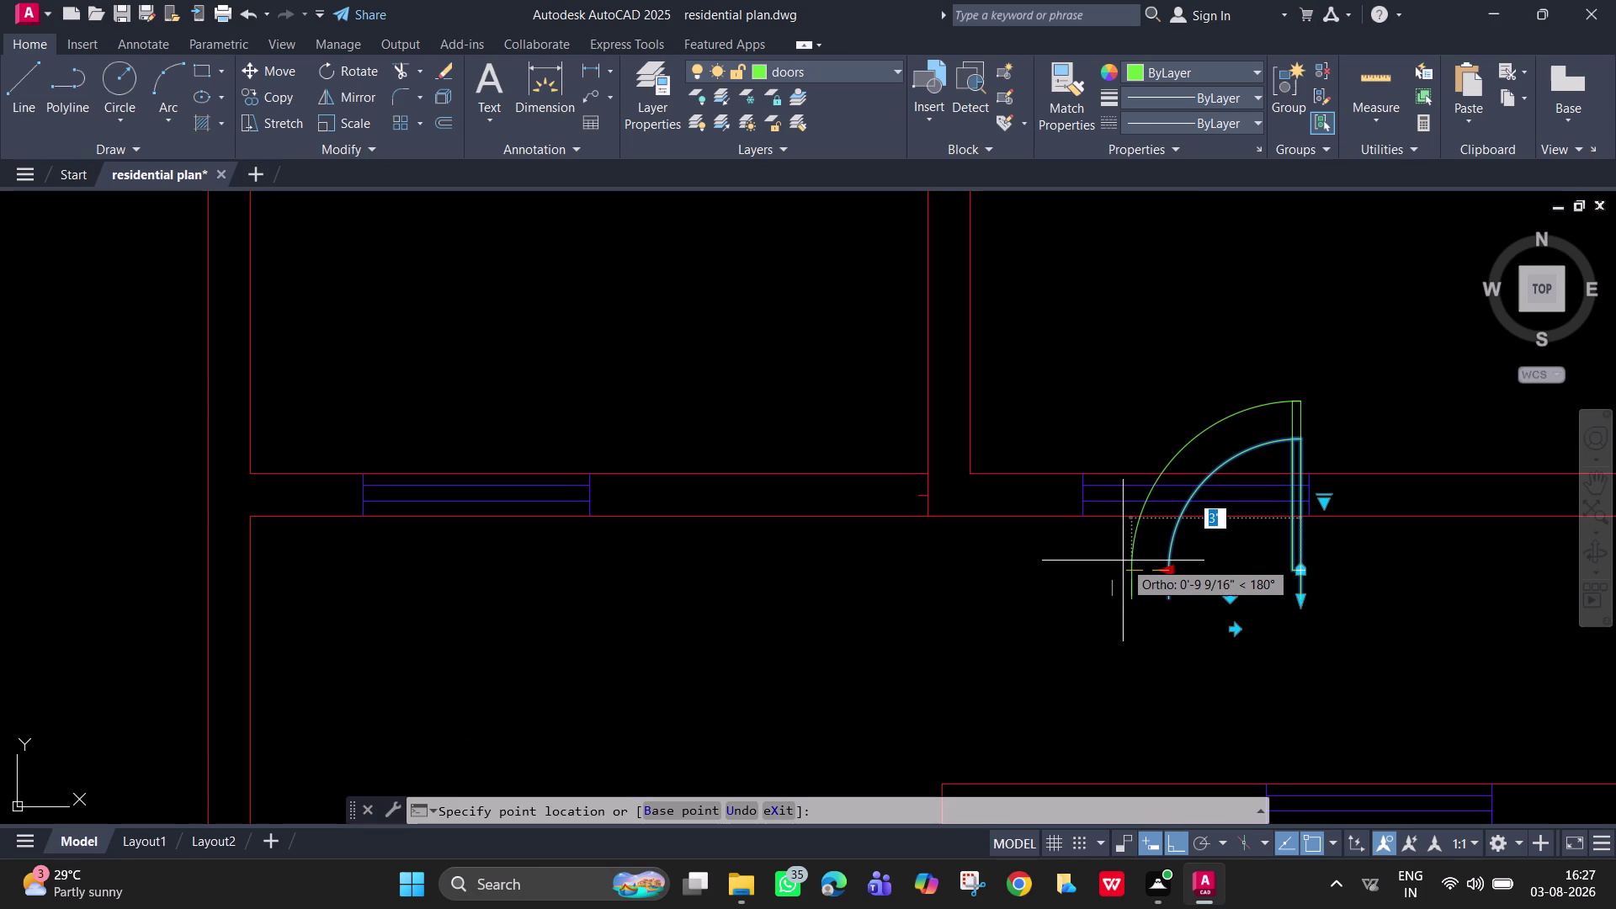
click(1123, 560)
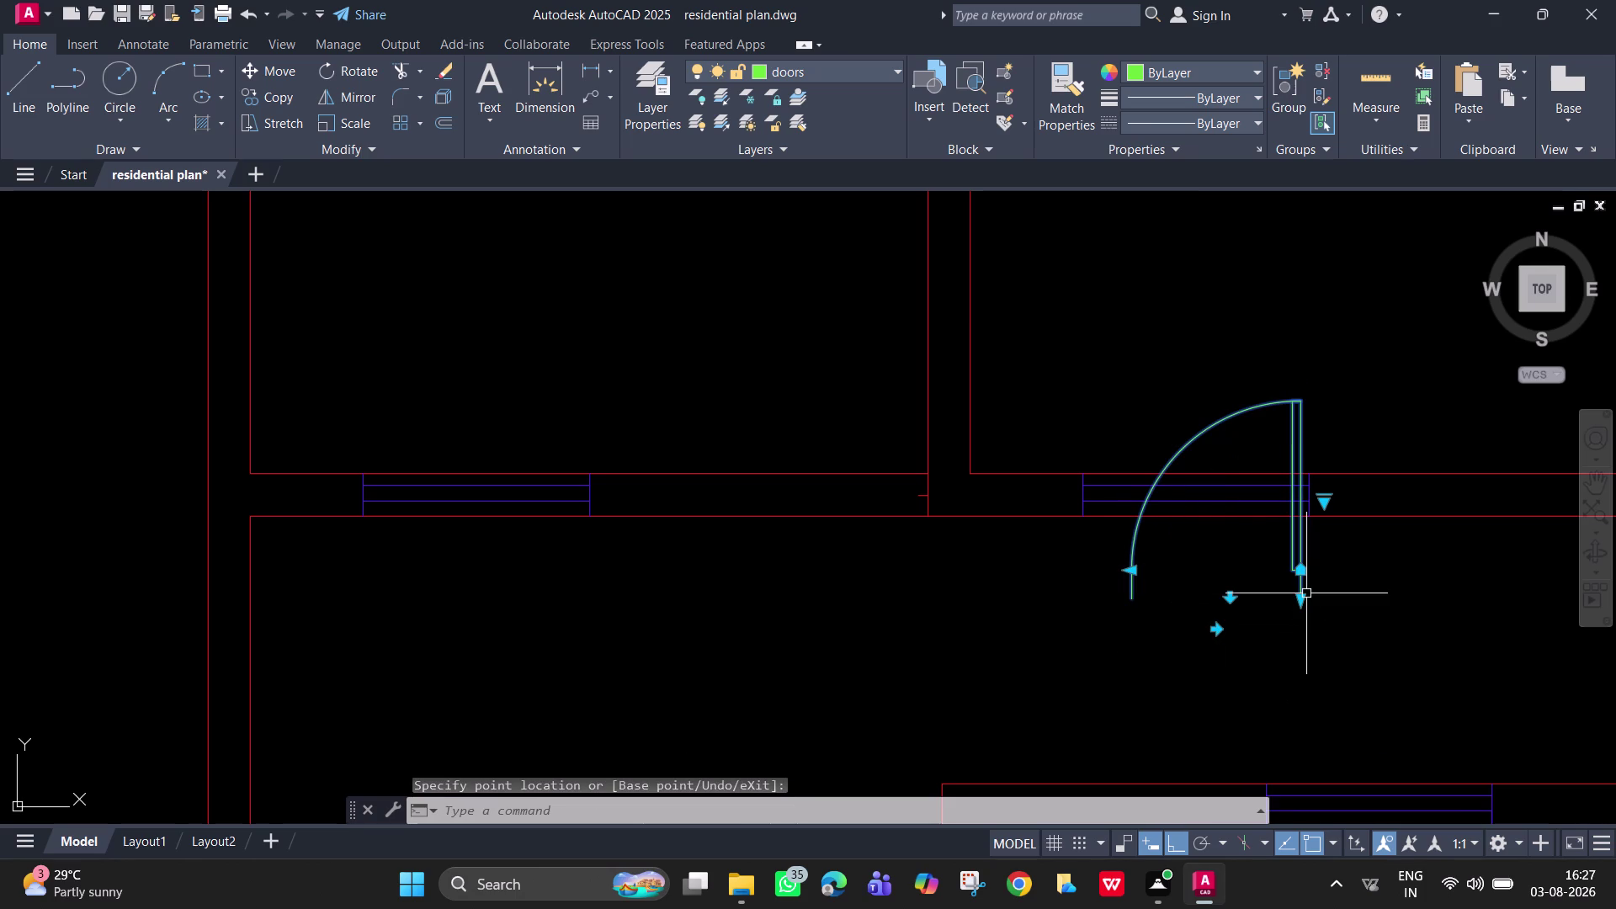
text(m)
key(space)
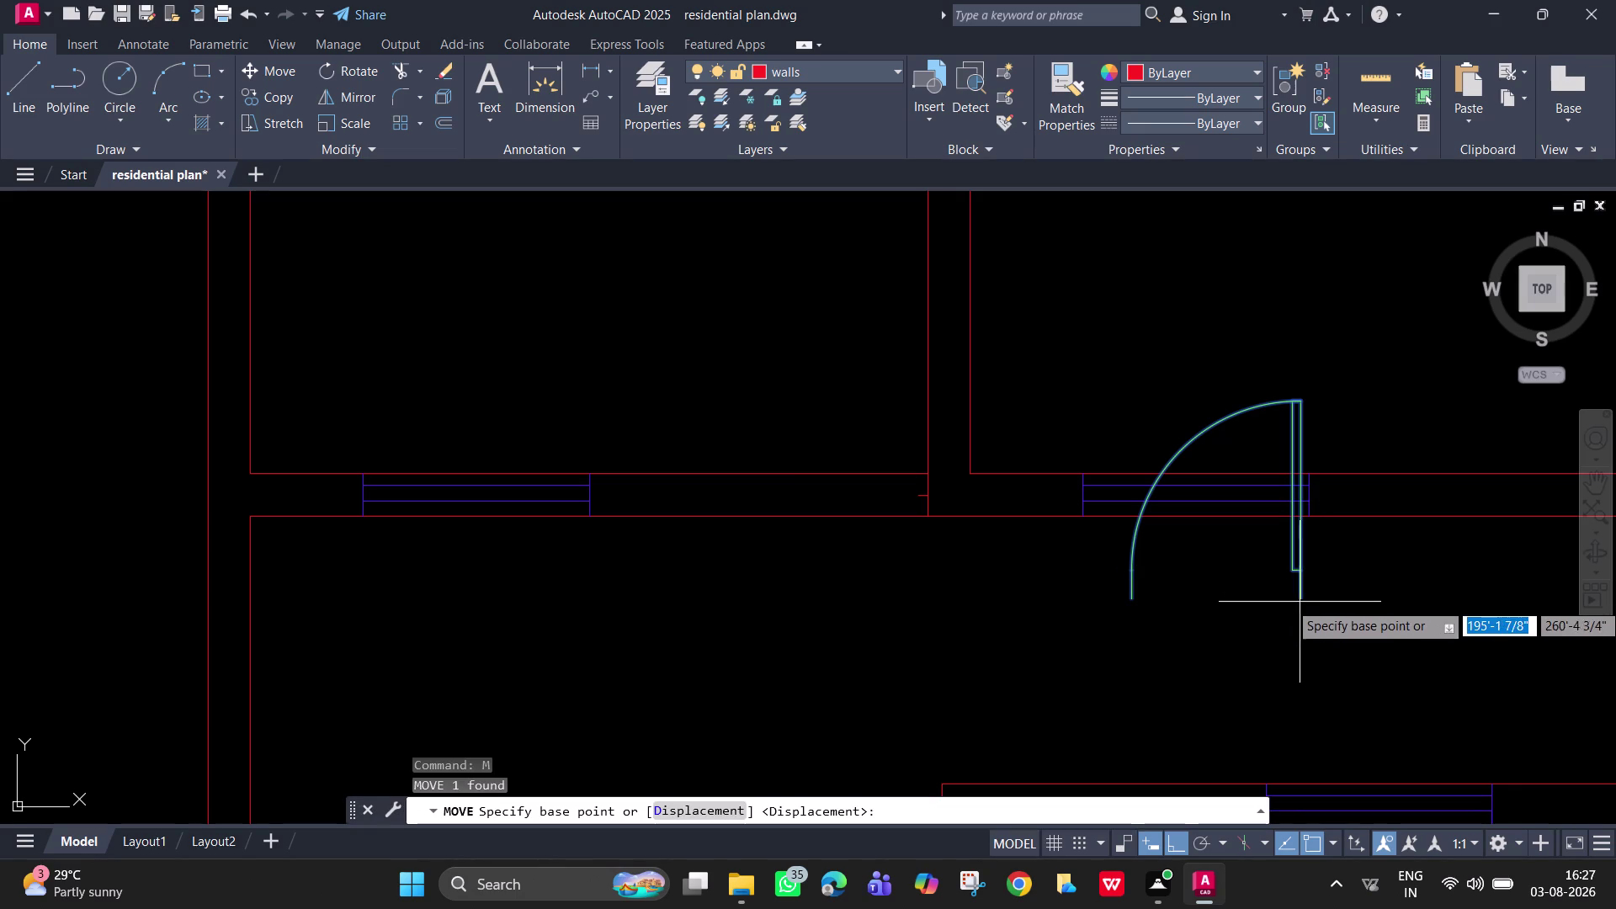
Move the enlarged door swing from its hinge to the wall opening on the left.
click(1302, 602)
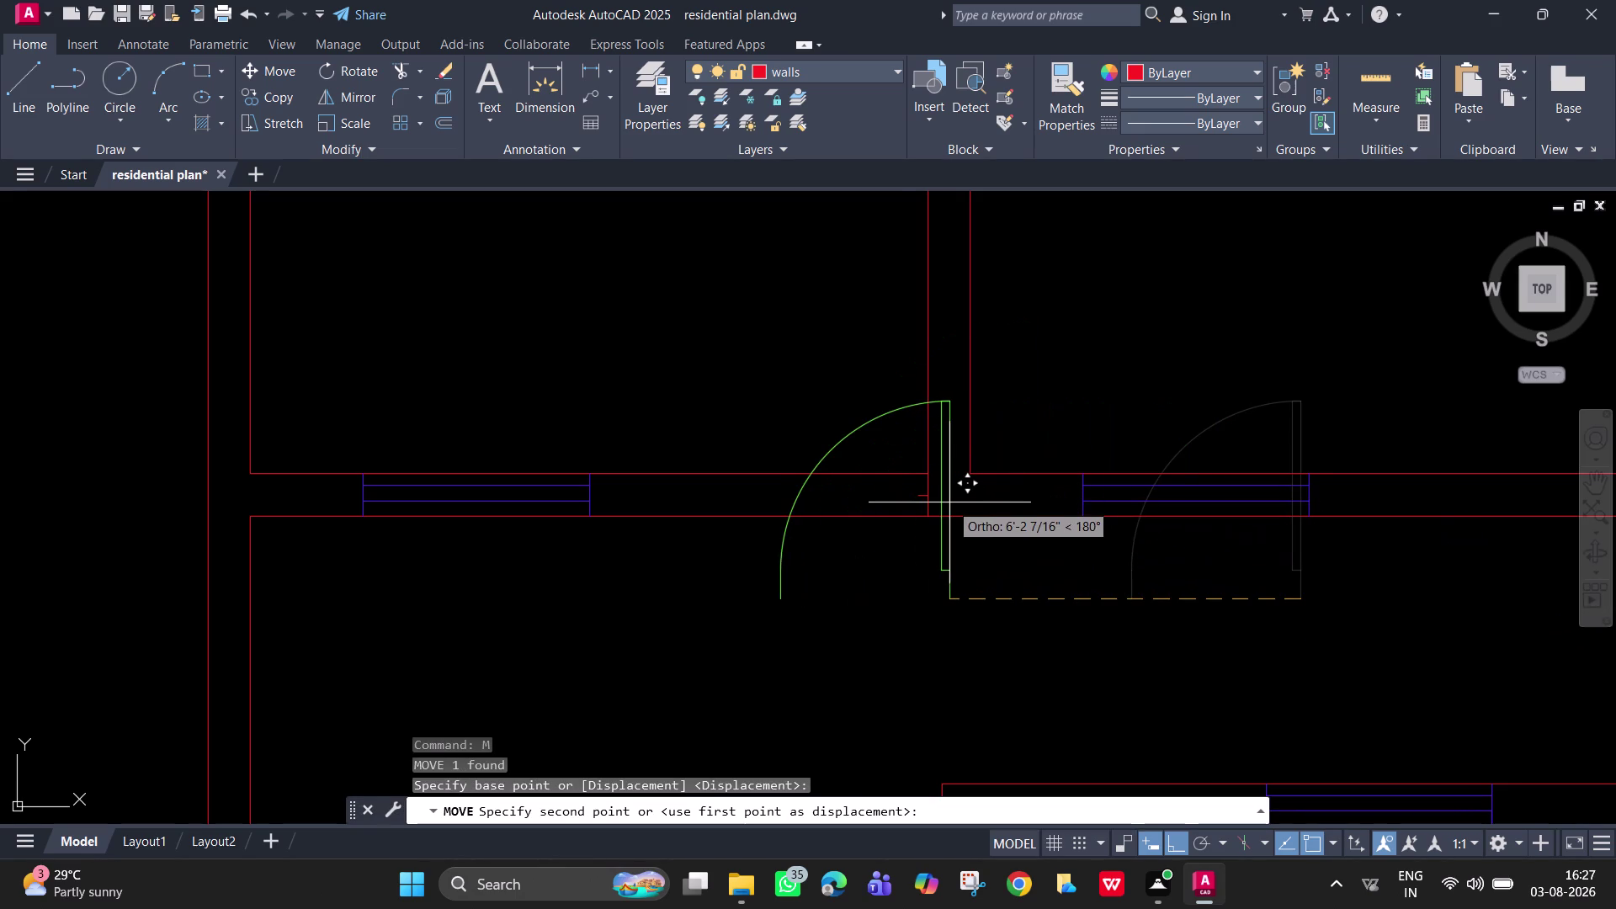
key(F8)
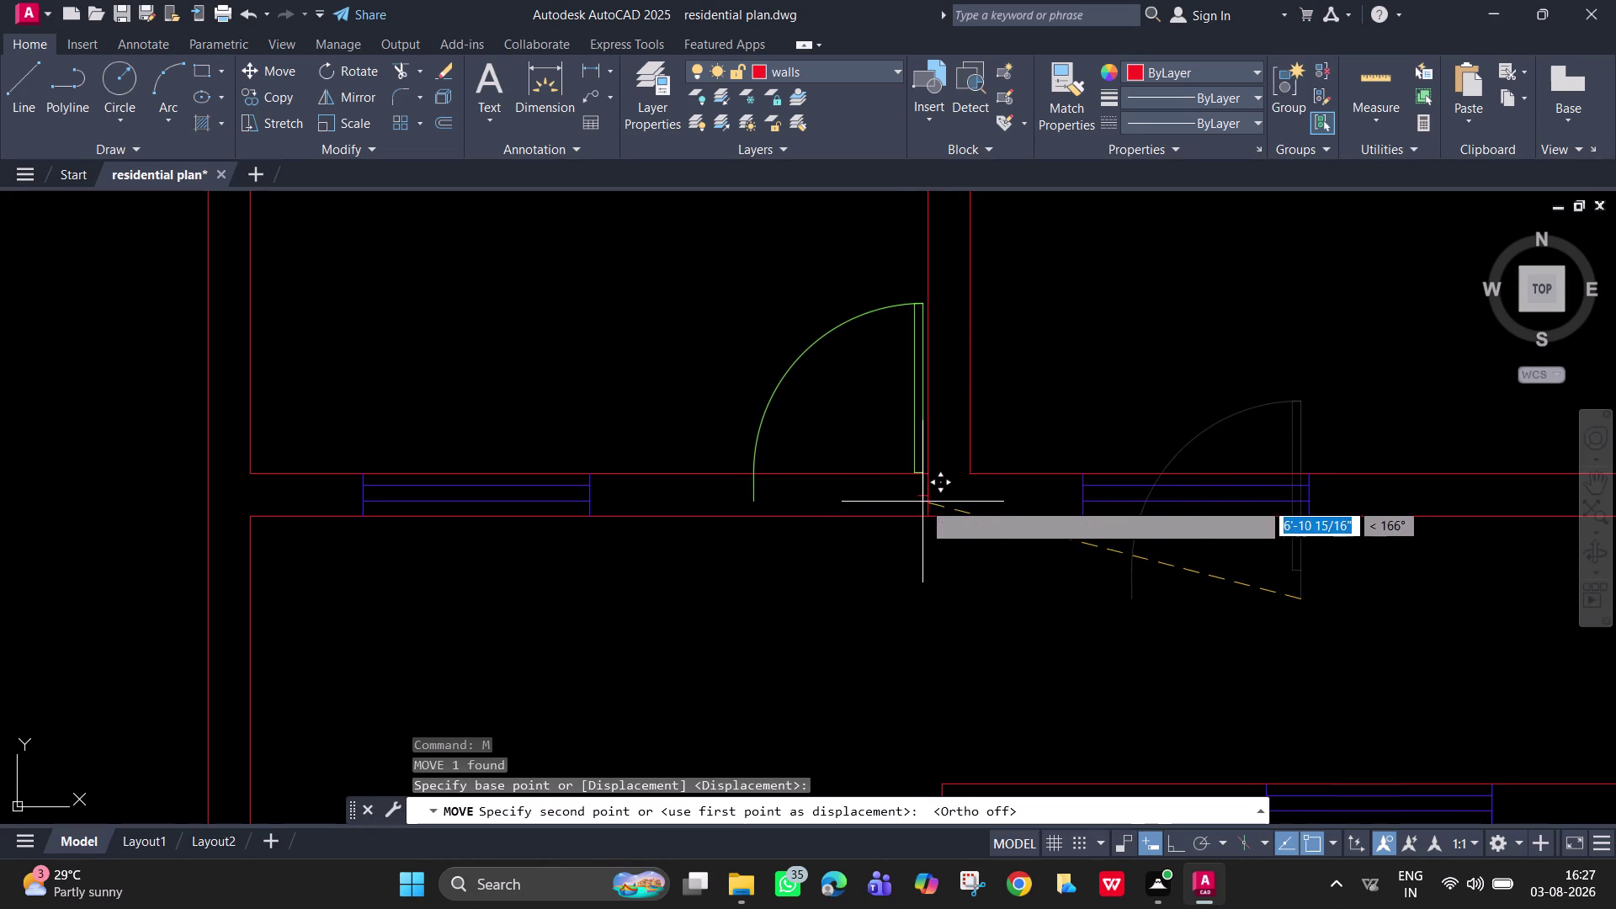
click(920, 493)
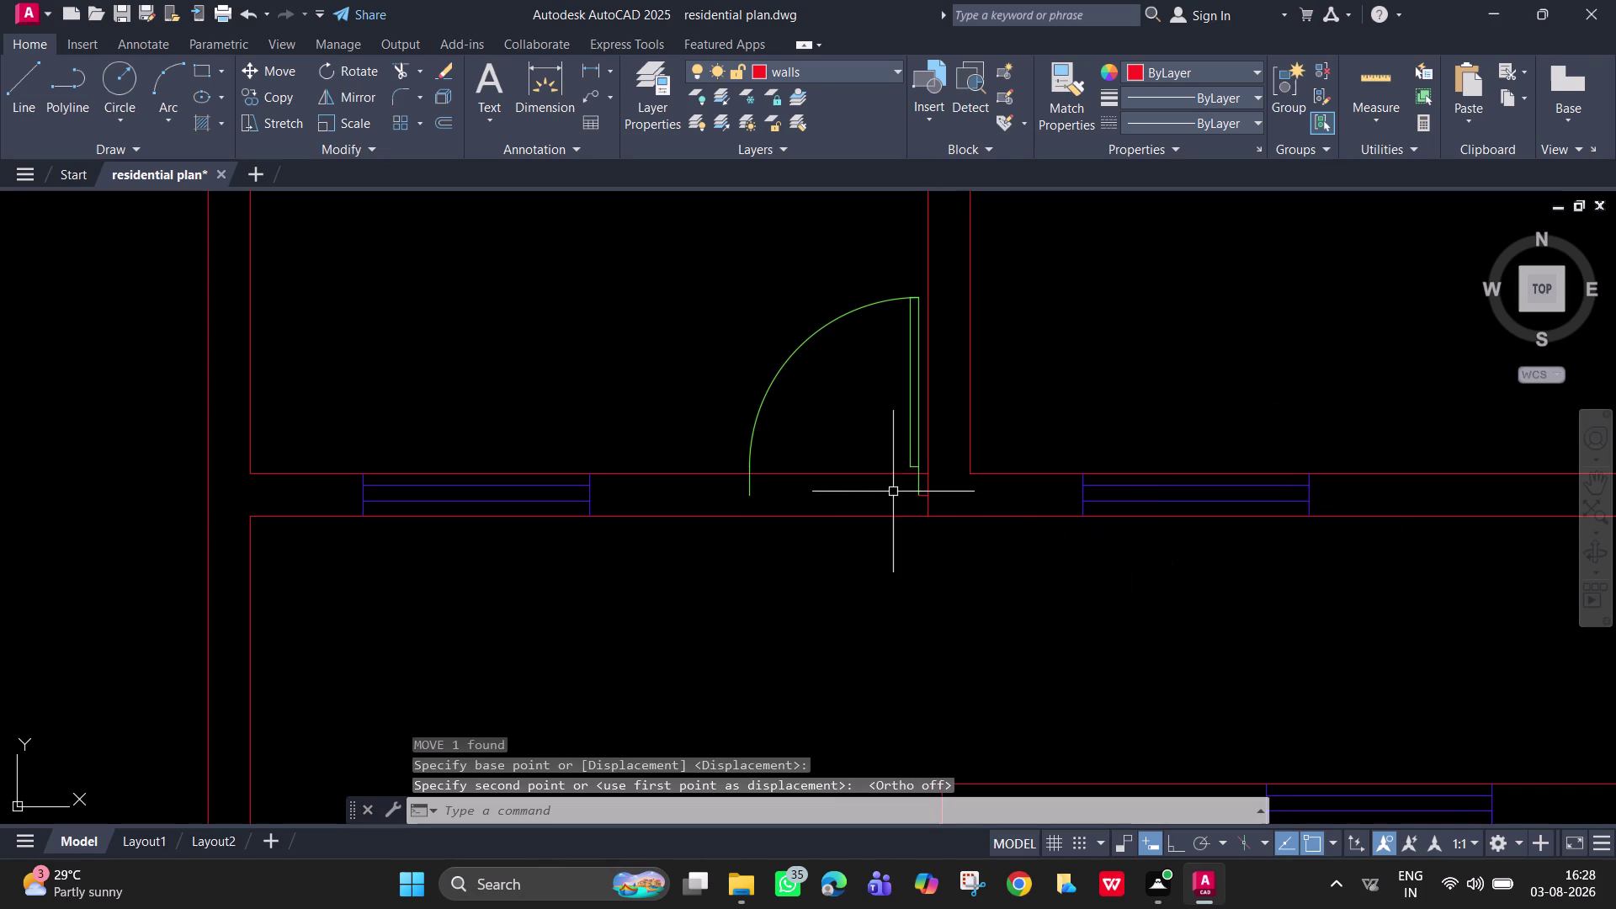
text(l)
key(space)
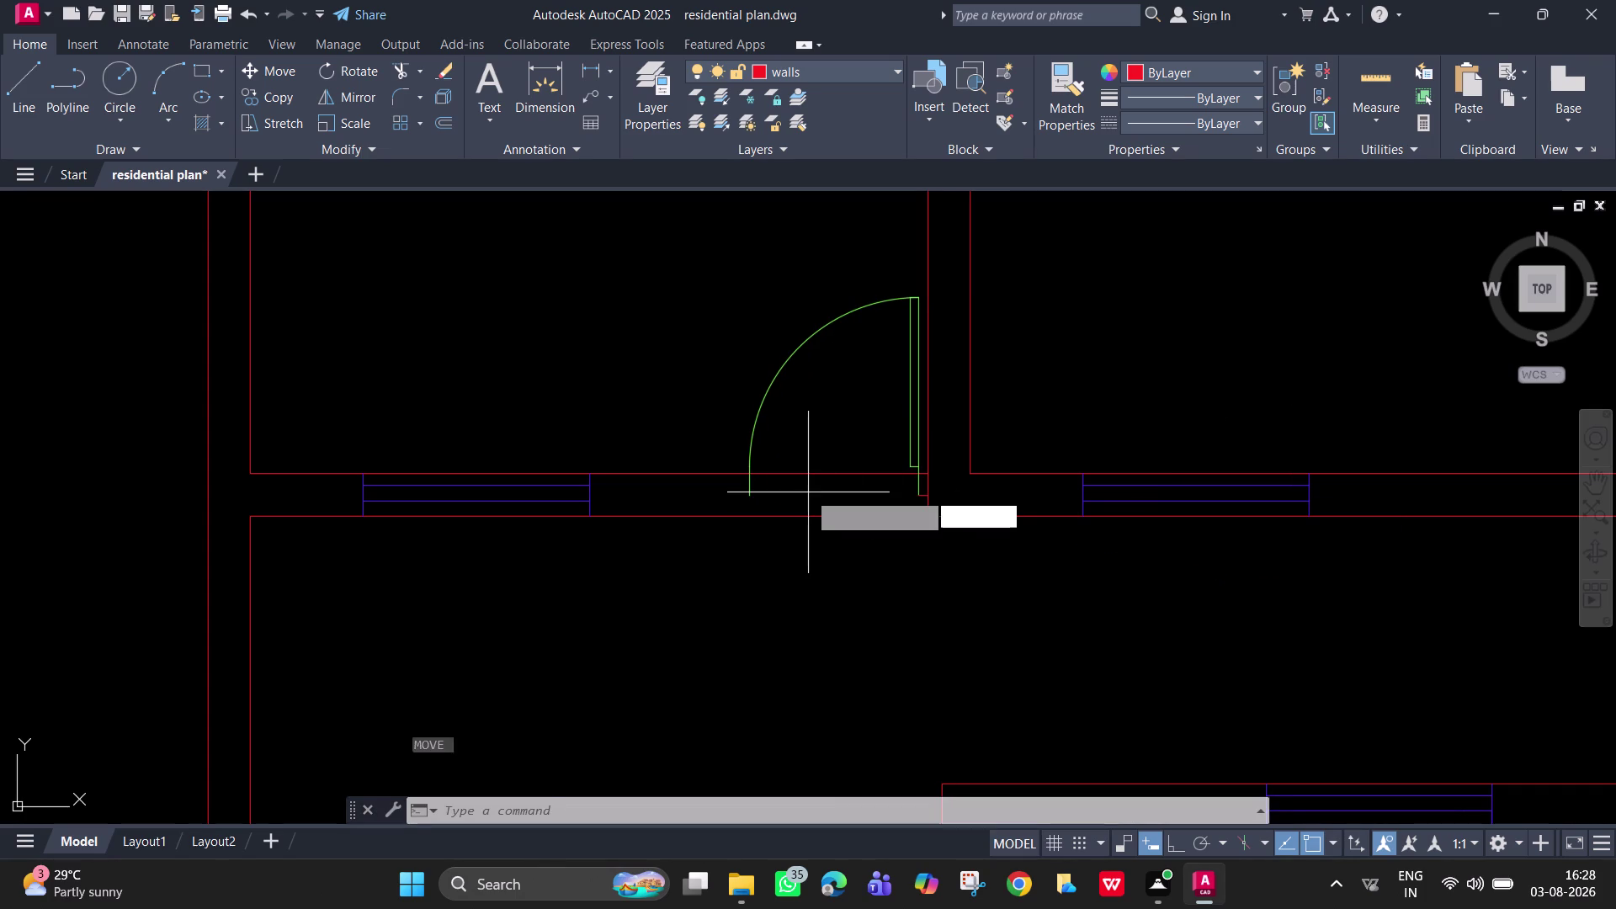
click(750, 497)
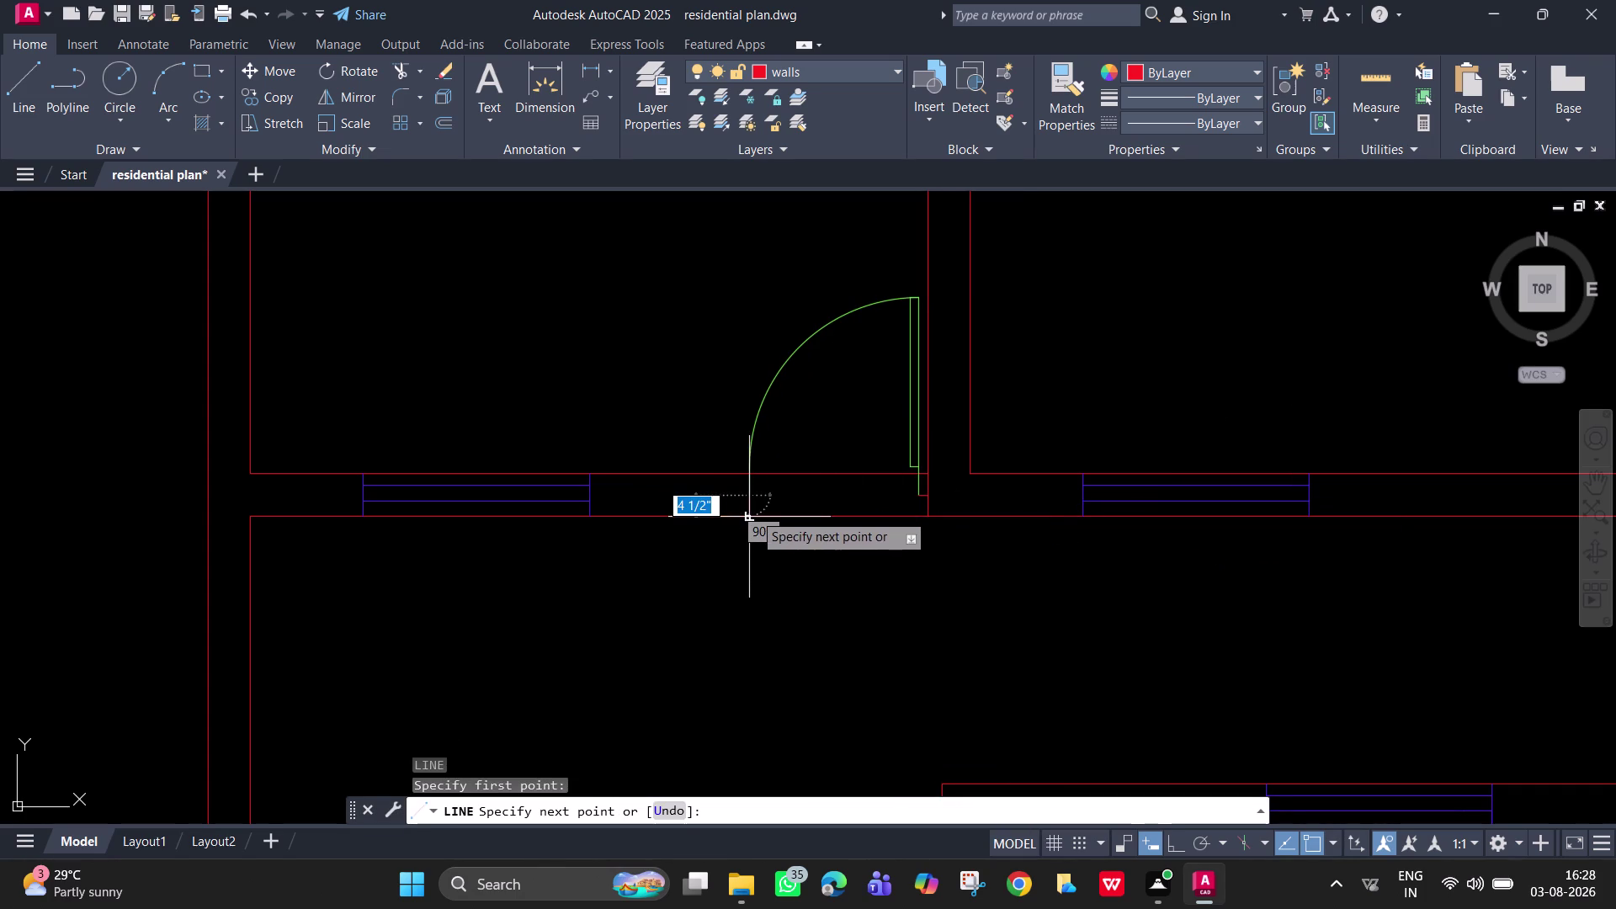
Undo the misplaced jamb line segments and cancel the faulty line.
click(753, 513)
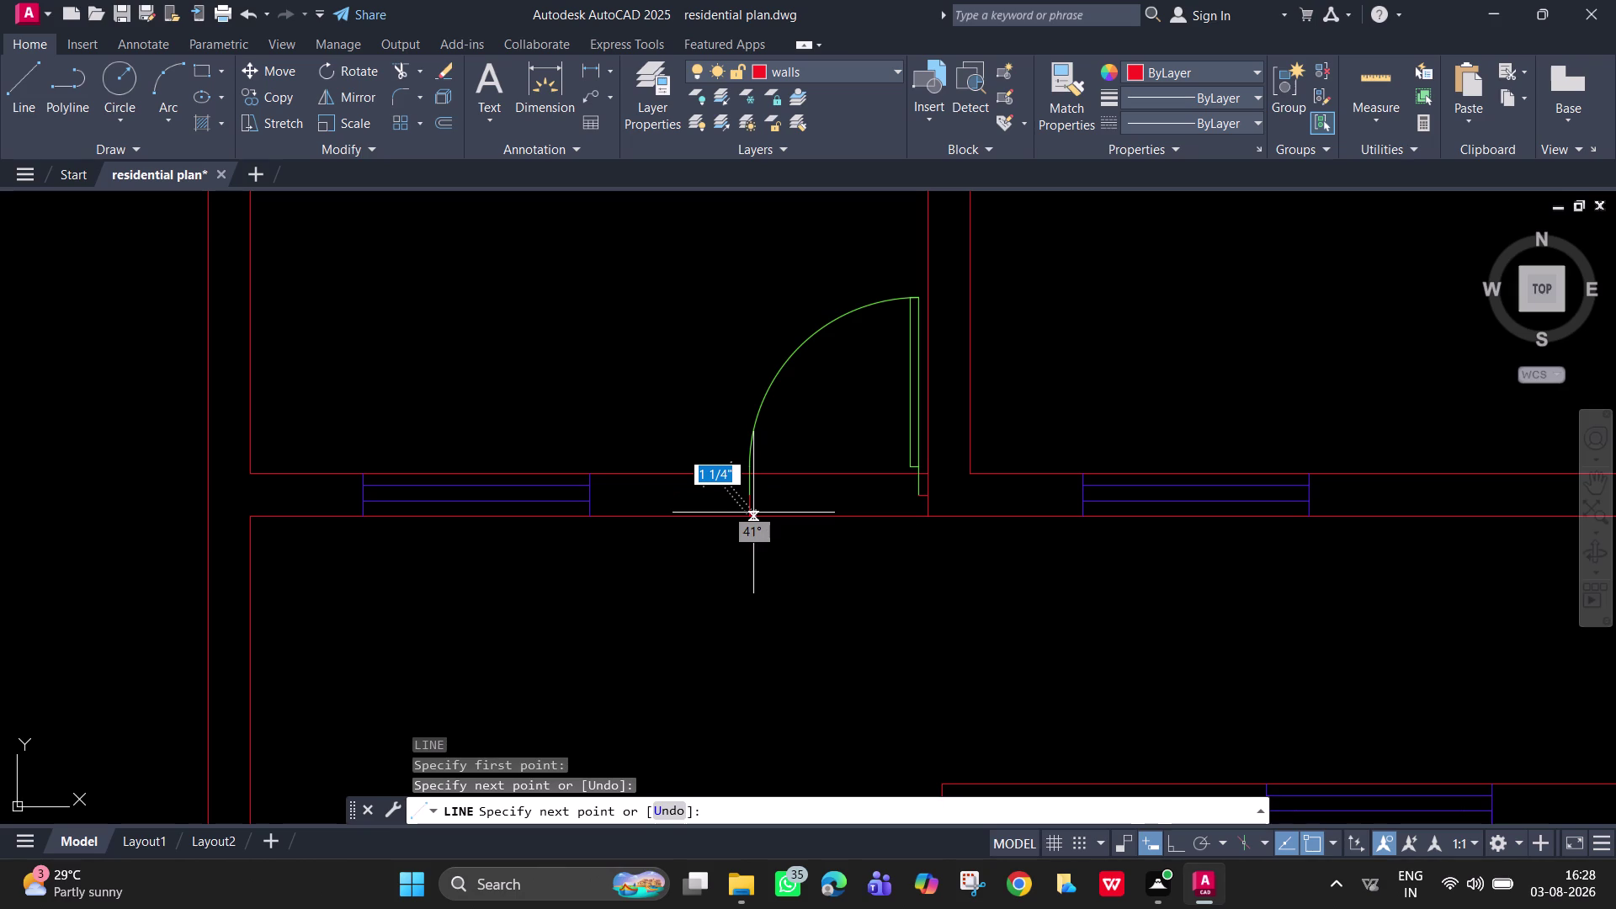
key(ctrl+z)
key(ctrl+z)
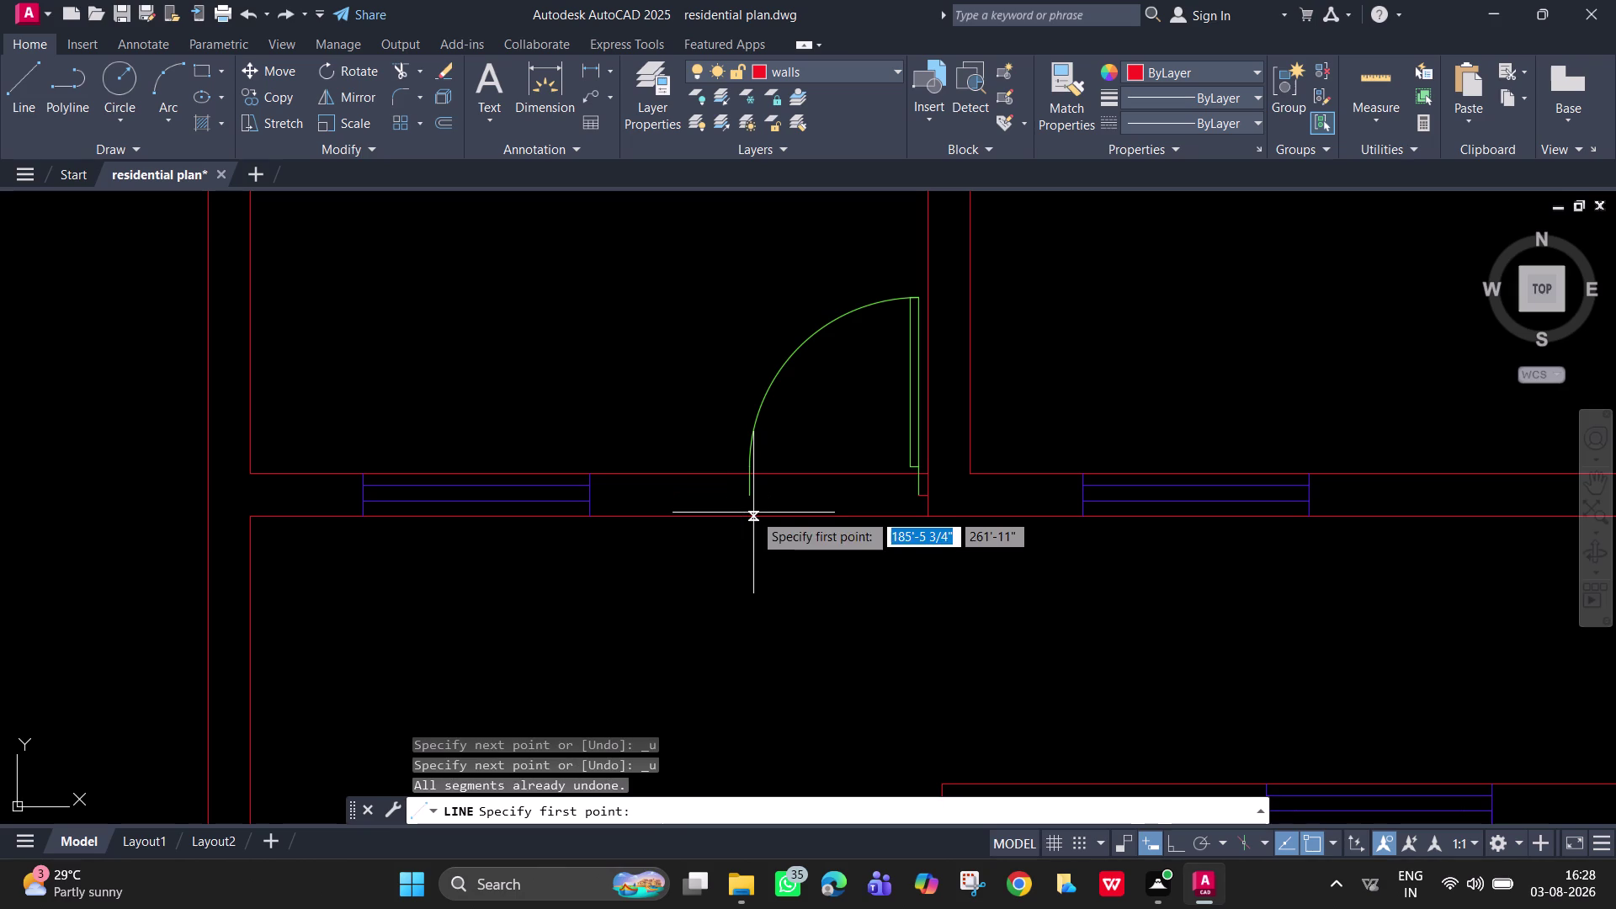
text(l)
key(space)
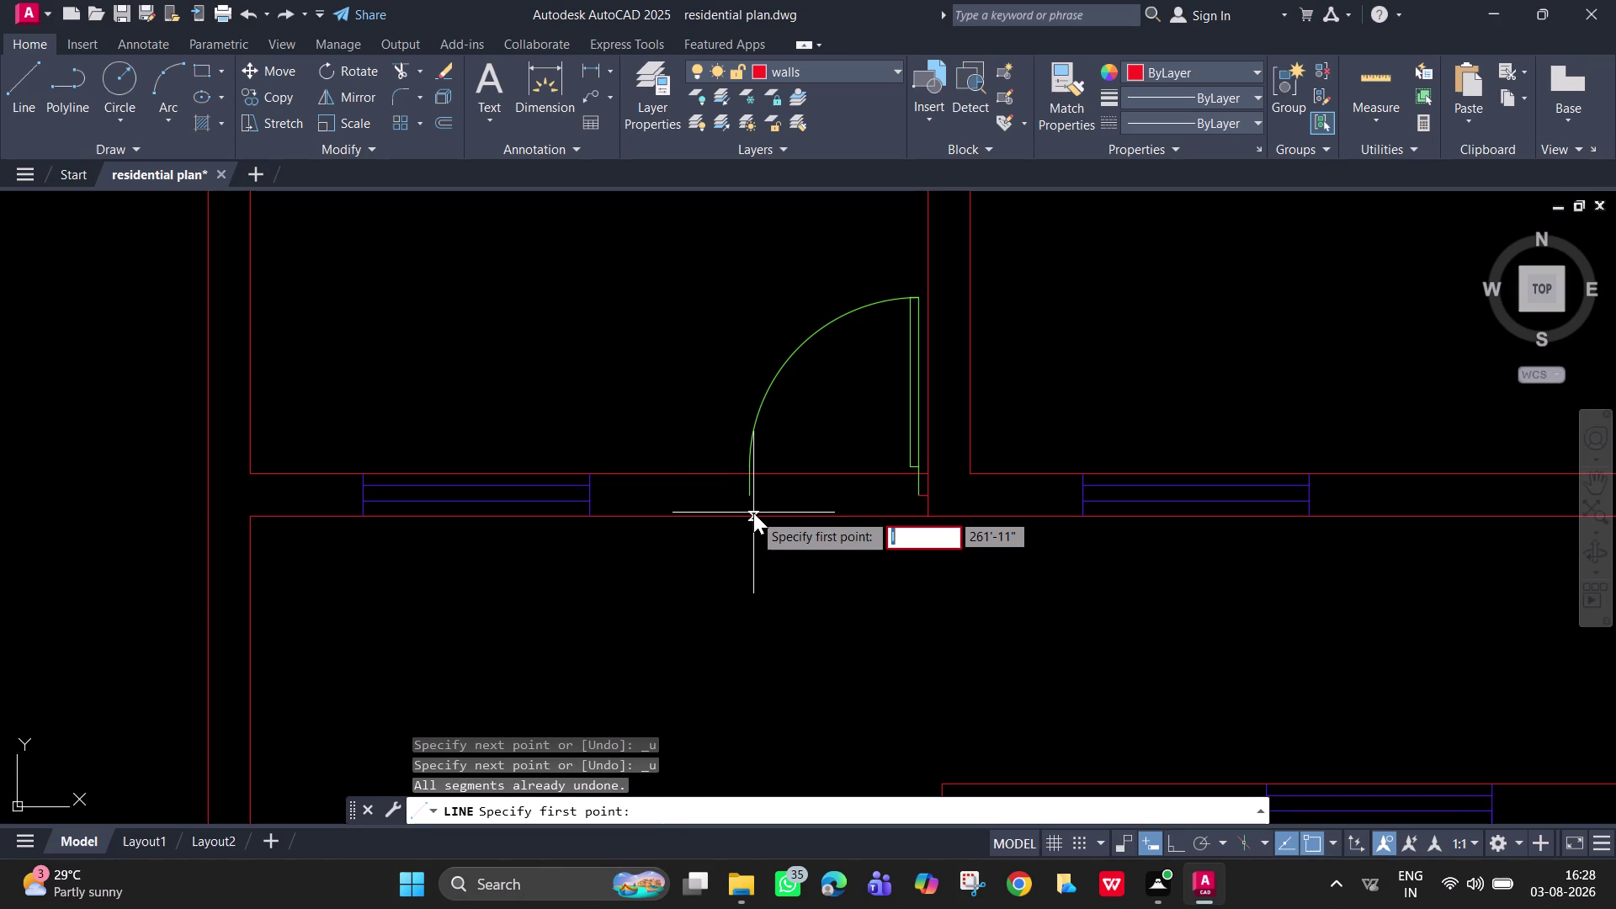
key(Escape)
Draw a 2-inch jamb line at the door-side wall end.
text(l)
key(space)
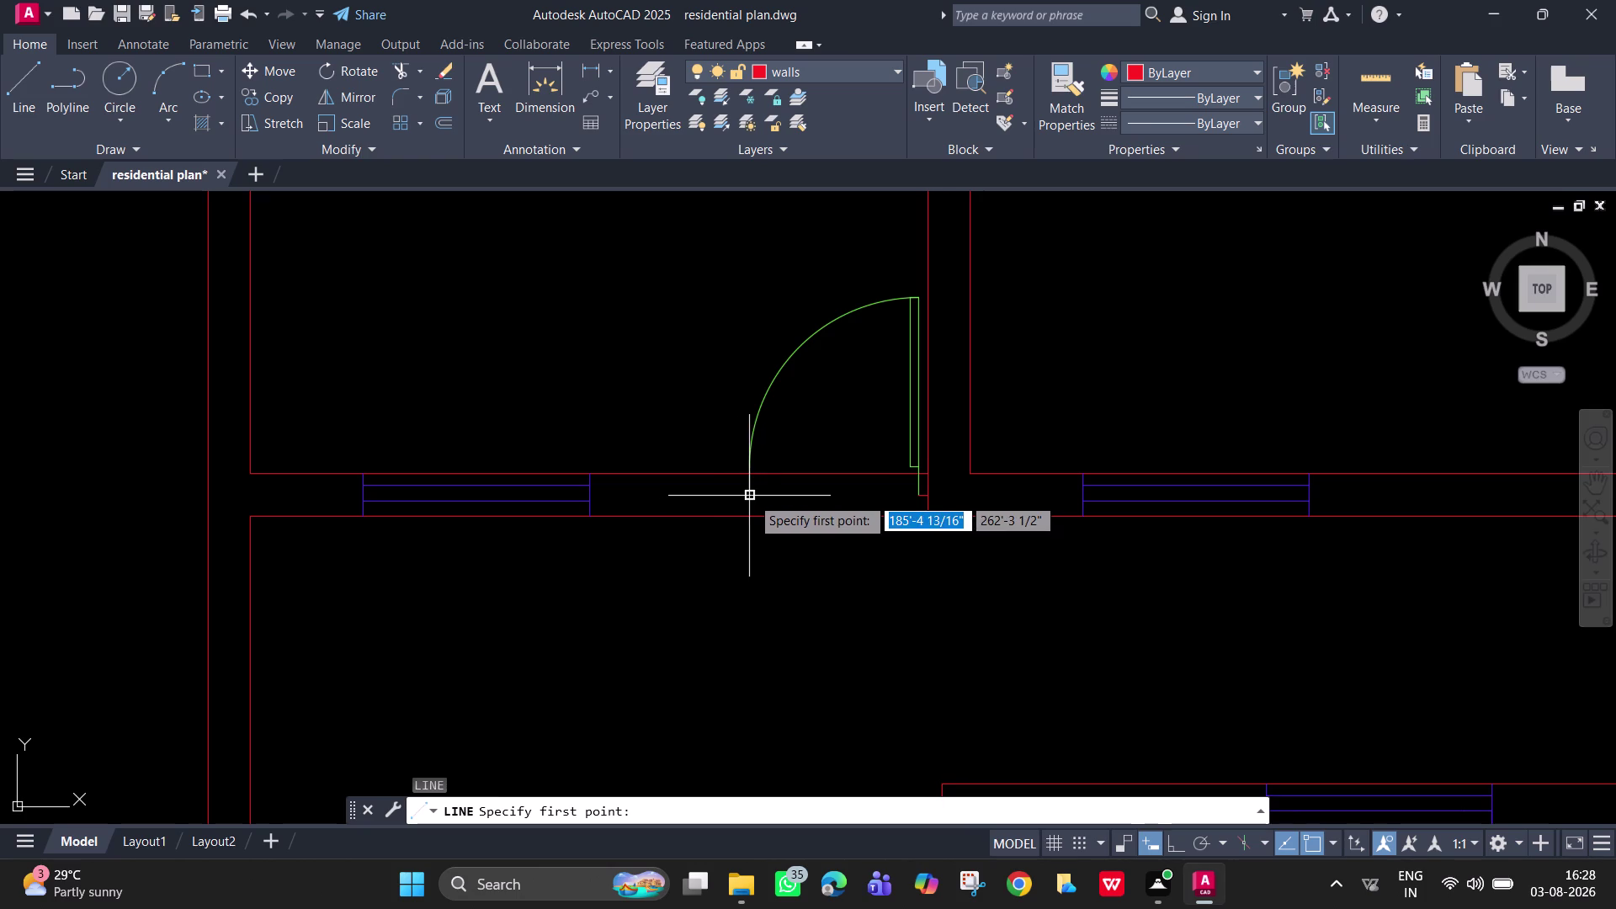
click(750, 497)
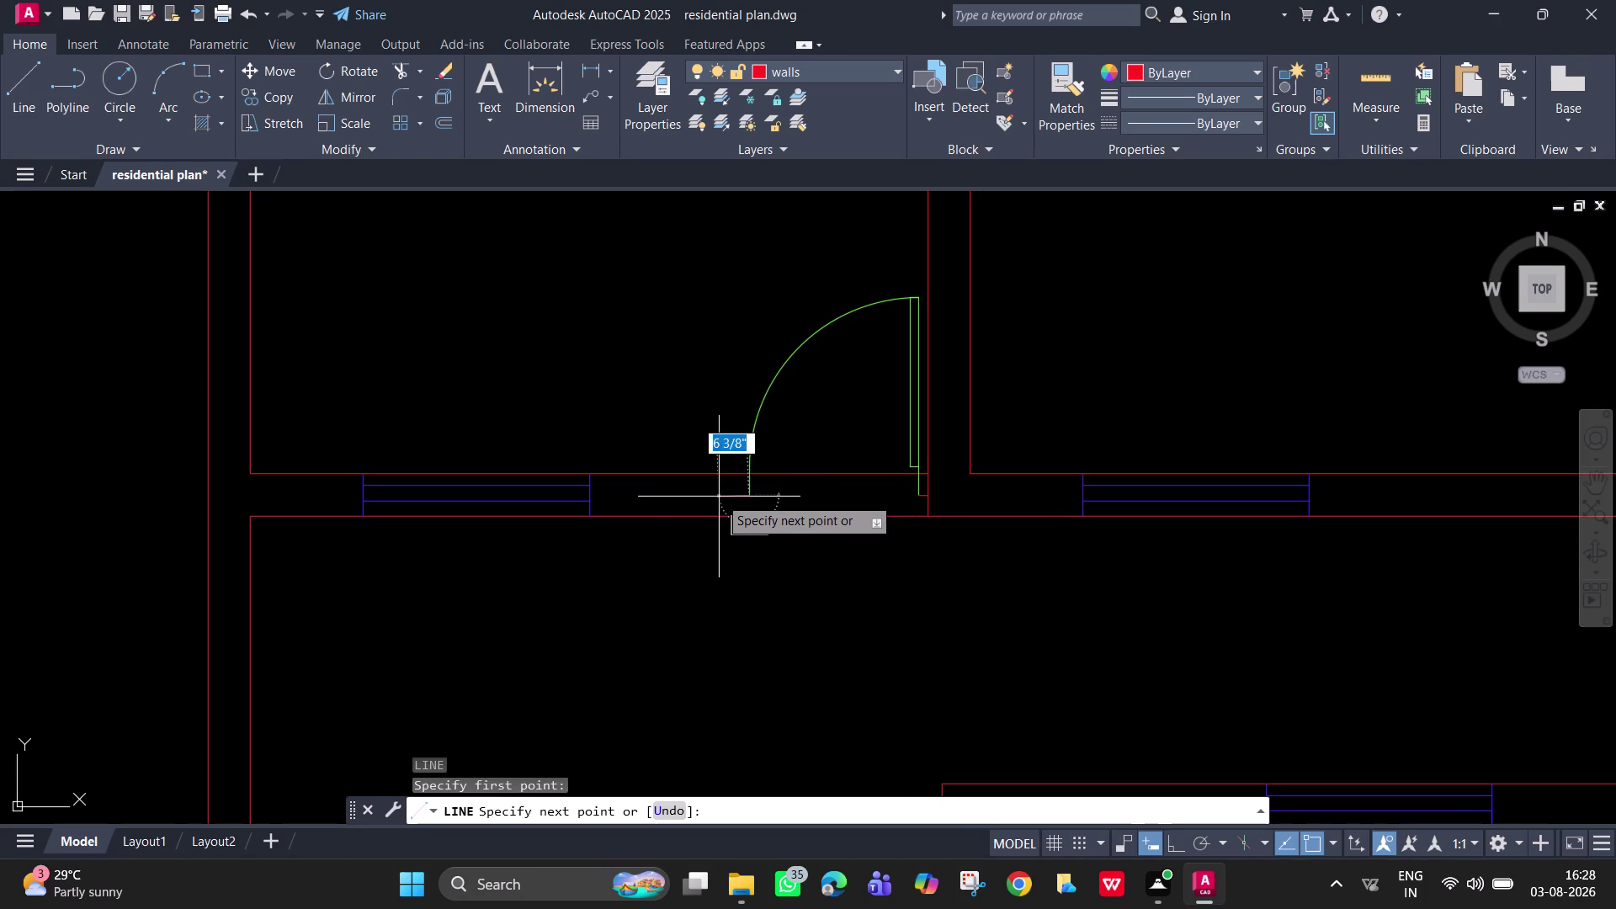
key(2)
key(shift+quotedbl)
key(Return)
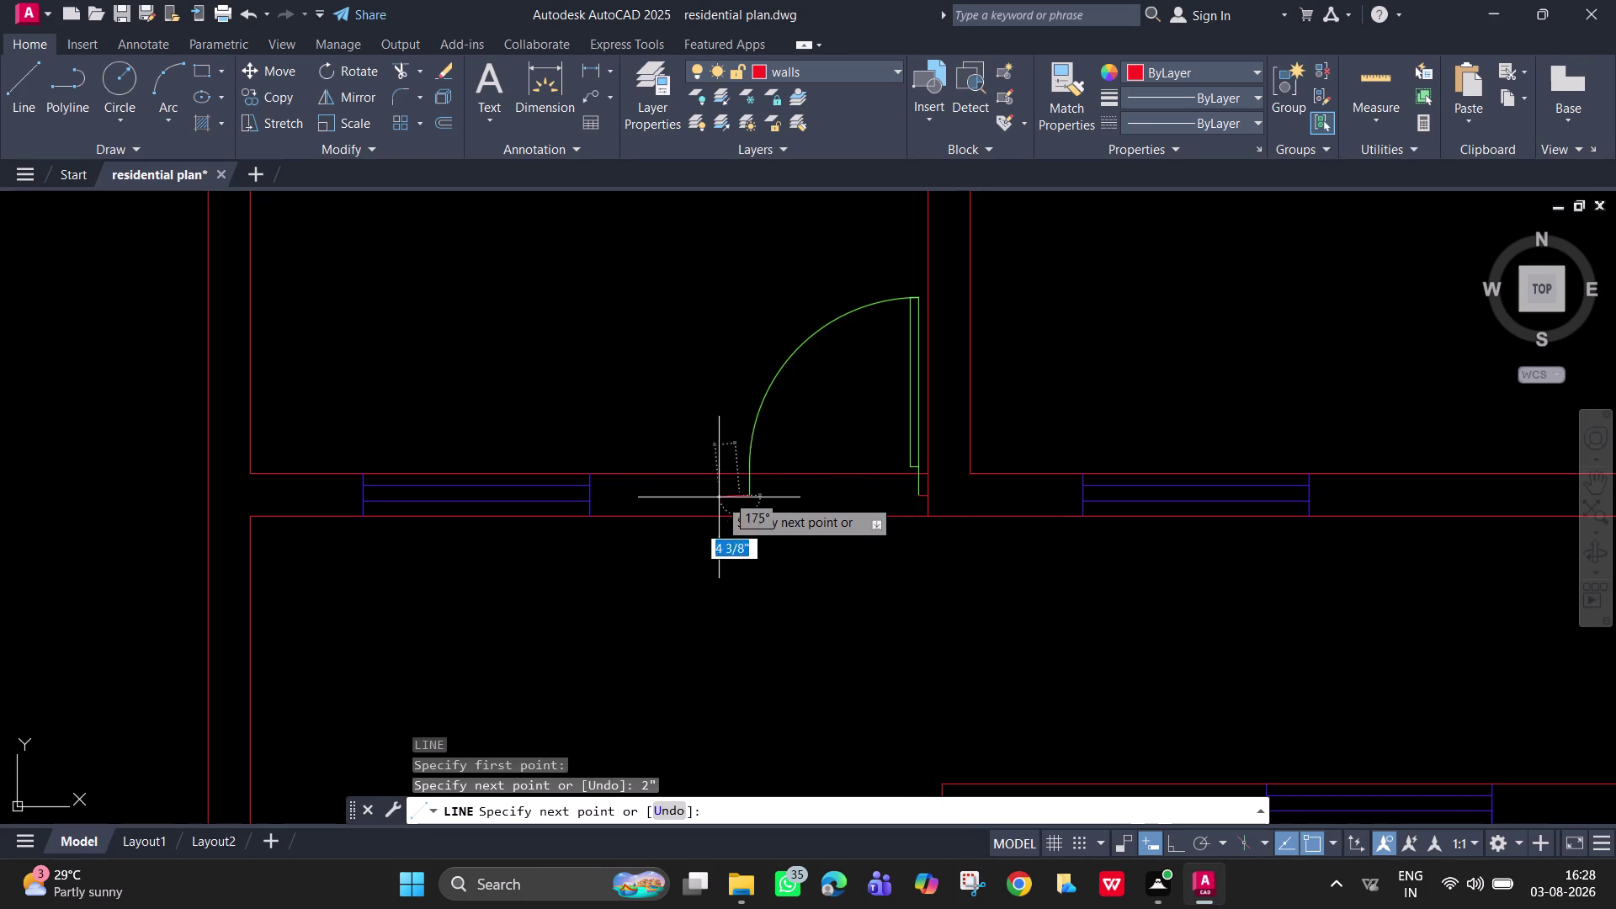
click(734, 514)
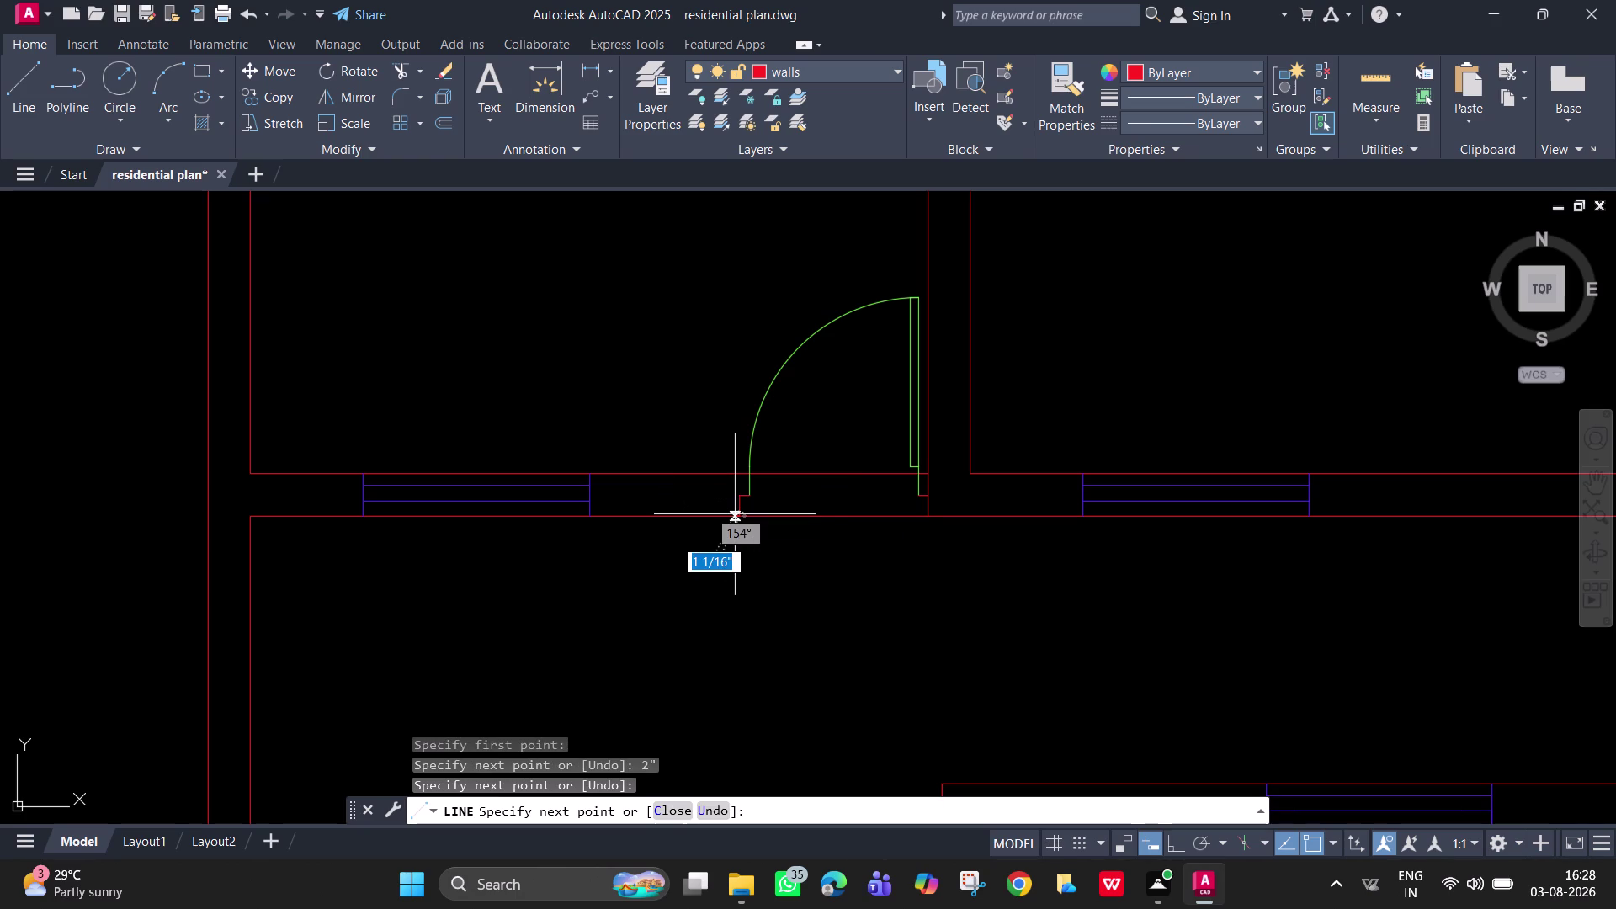
key(space)
Draw another jamb line from the wall end to the wall edge with Ortho on.
key(space)
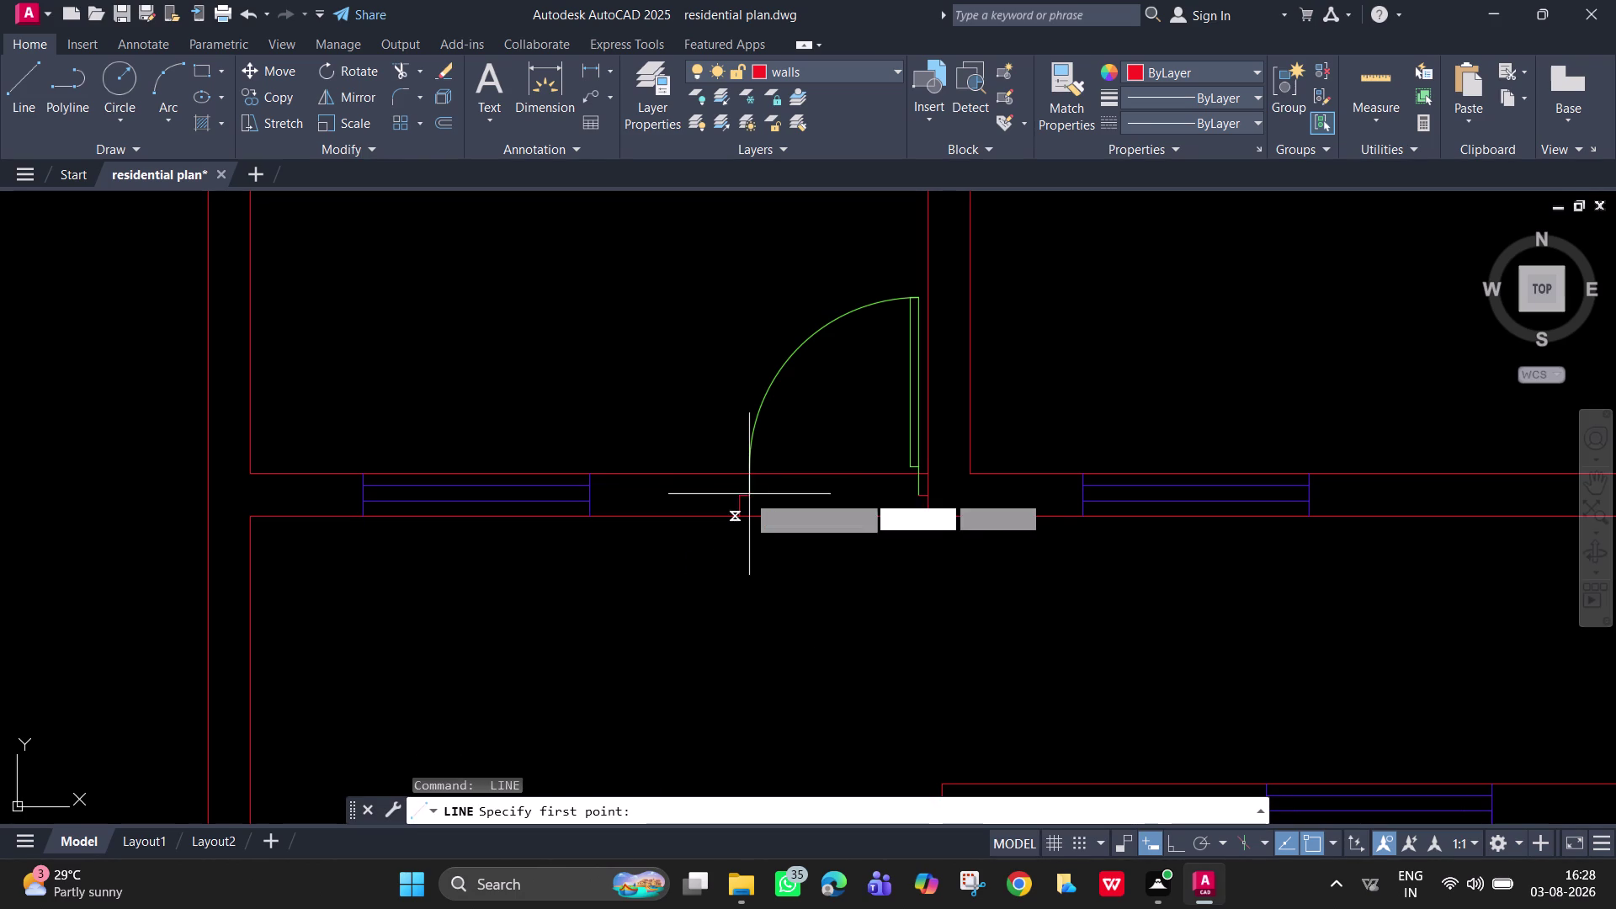
click(740, 495)
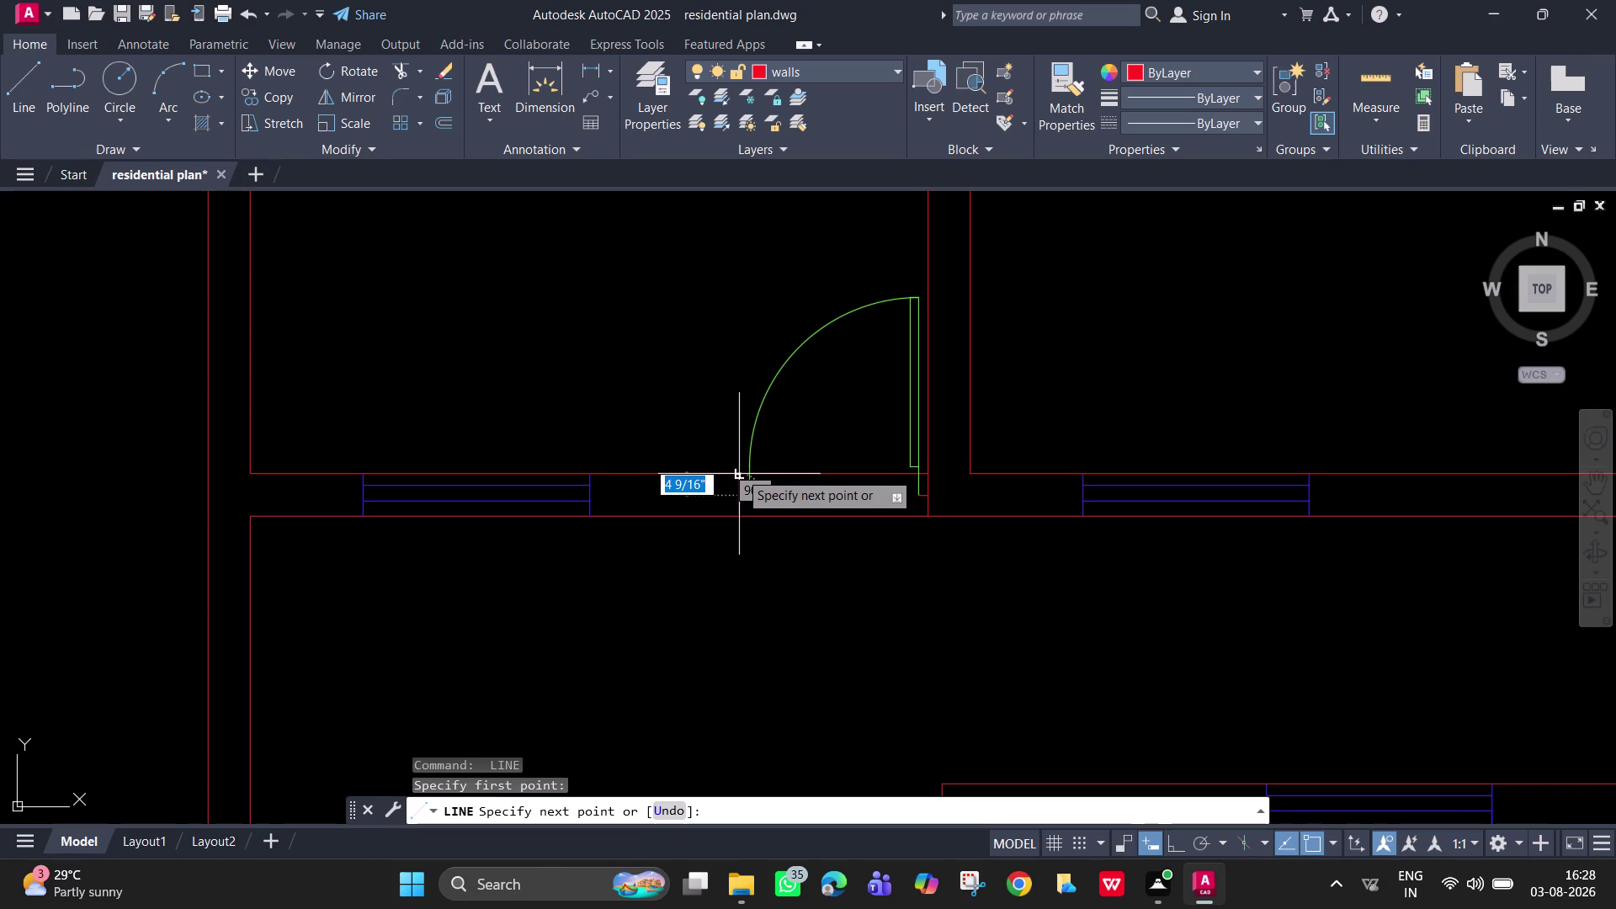
key(F8)
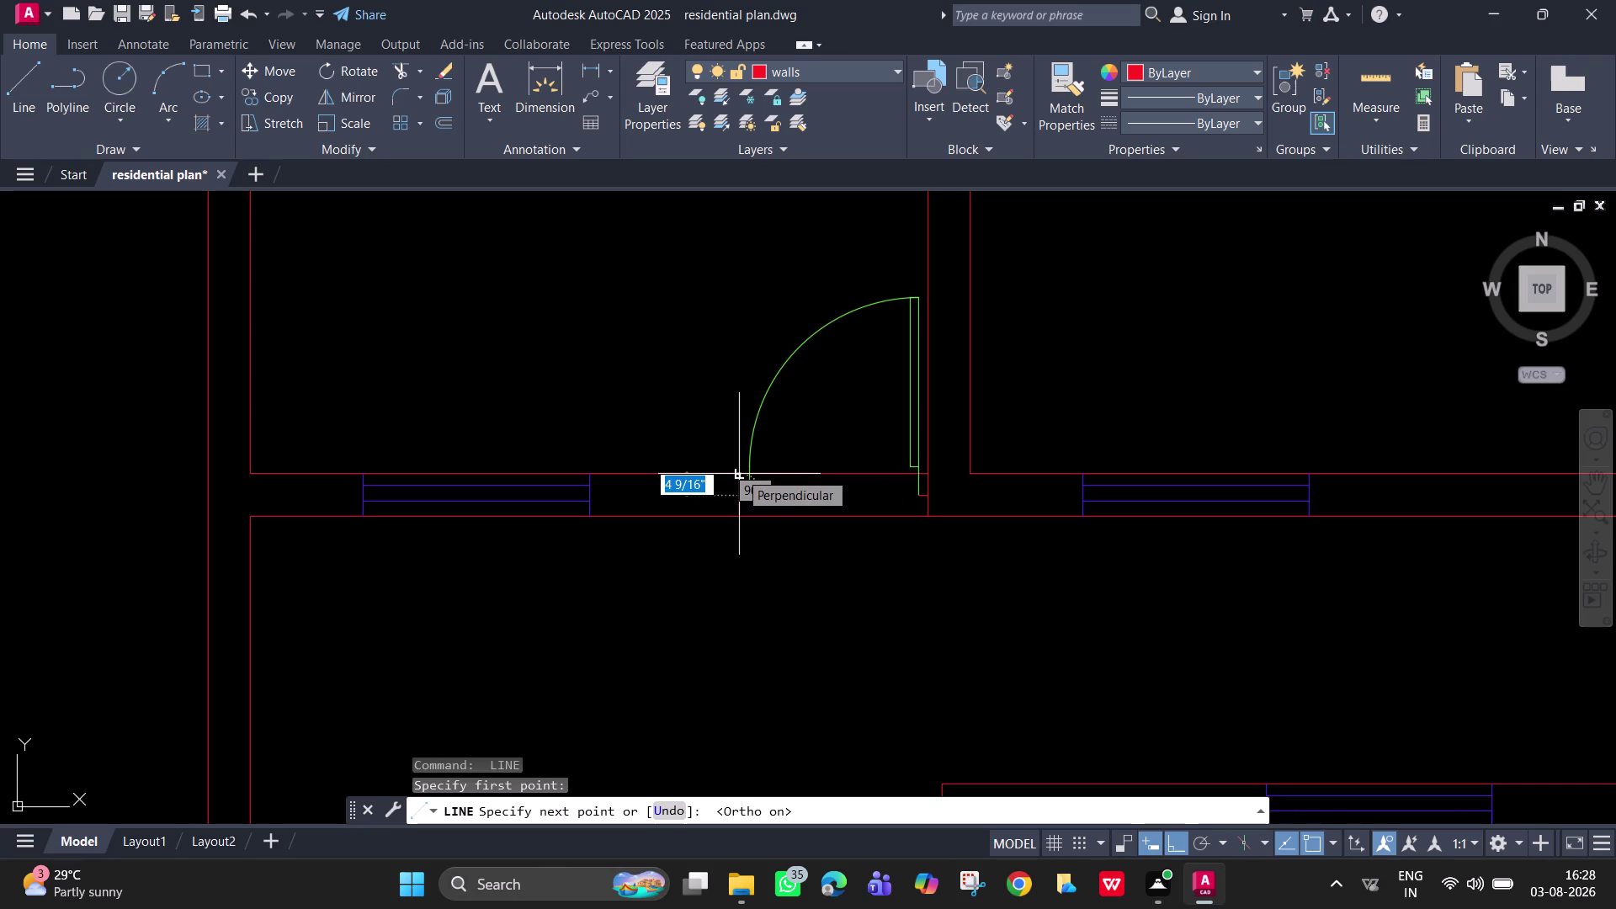
scroll(up, 3)
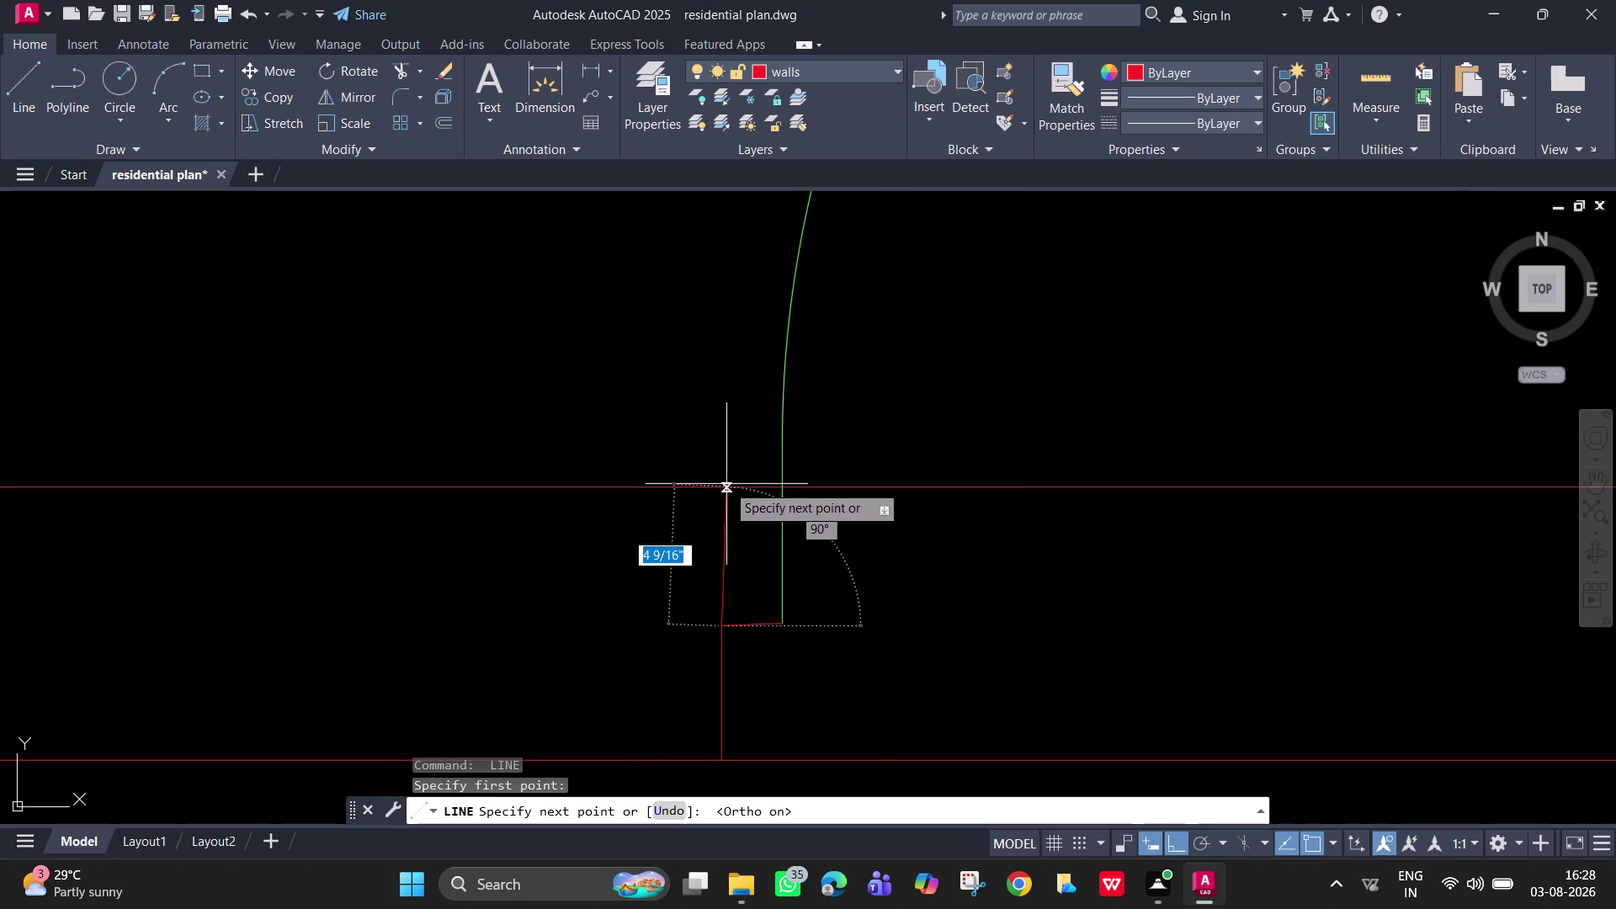
click(720, 487)
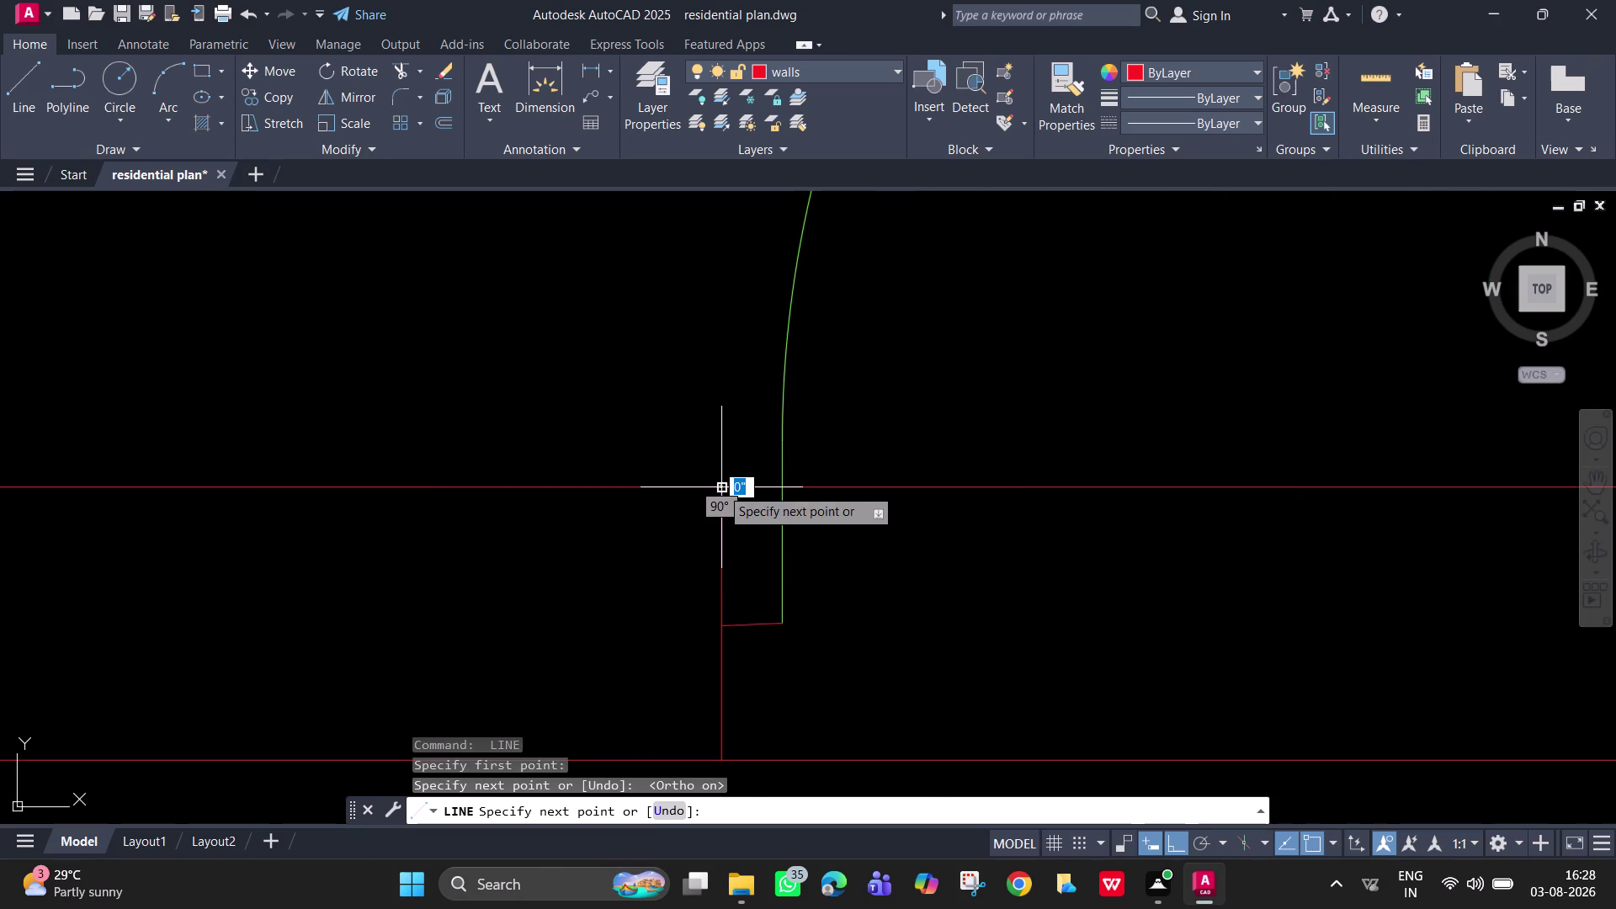
key(Escape)
scroll(down, 3)
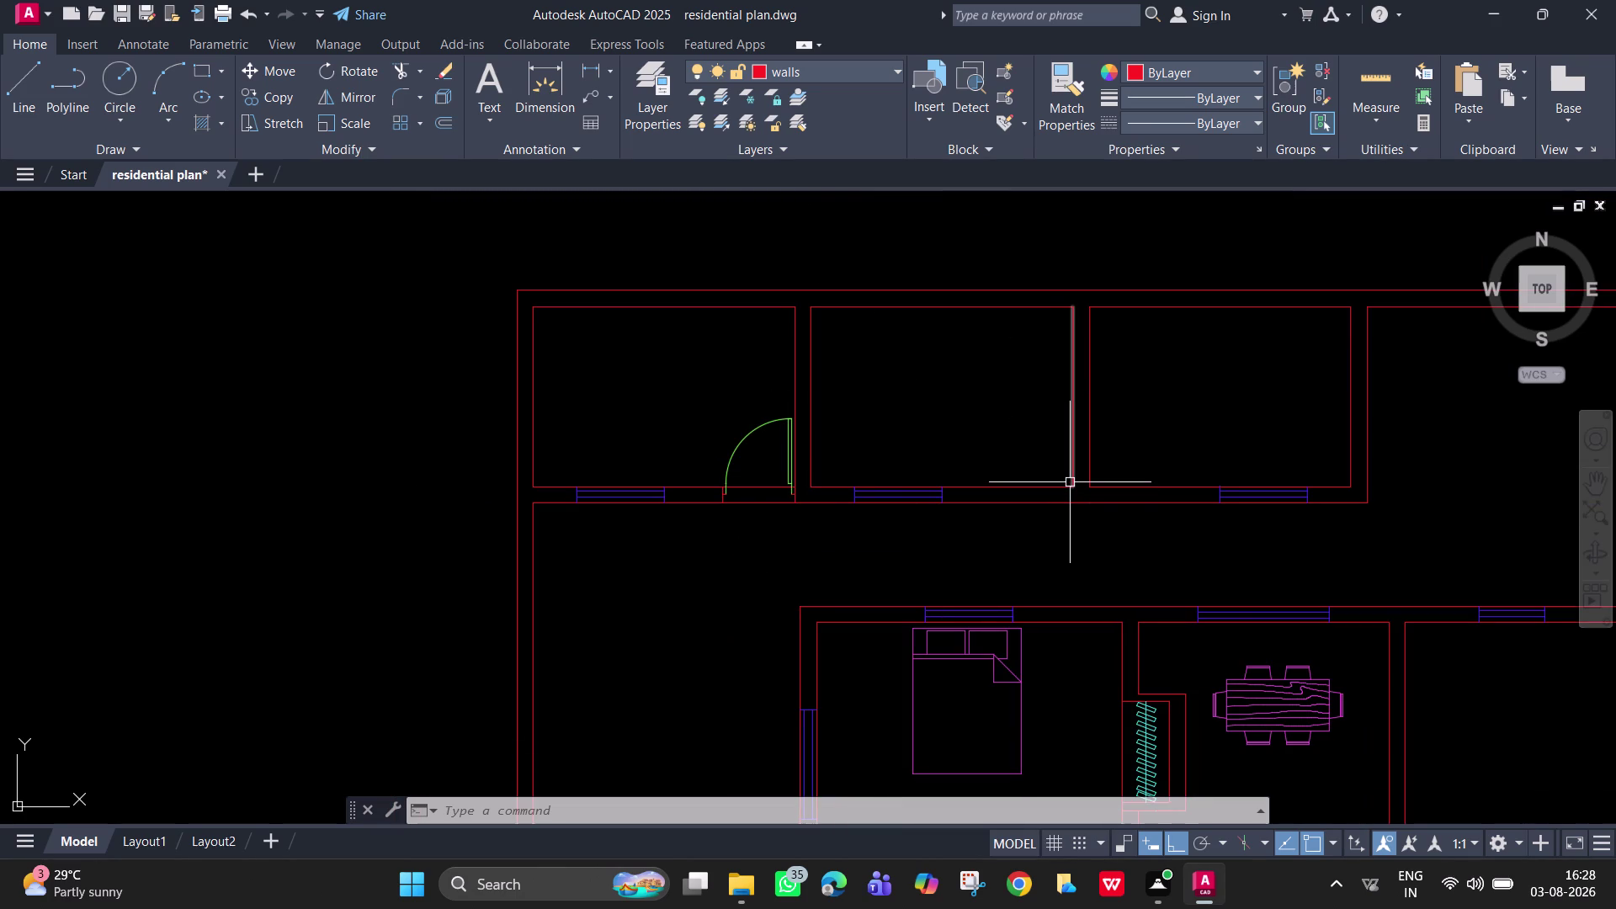
Draw jamb lines across the middle wall, including a 2-inch return.
text(l)
key(space)
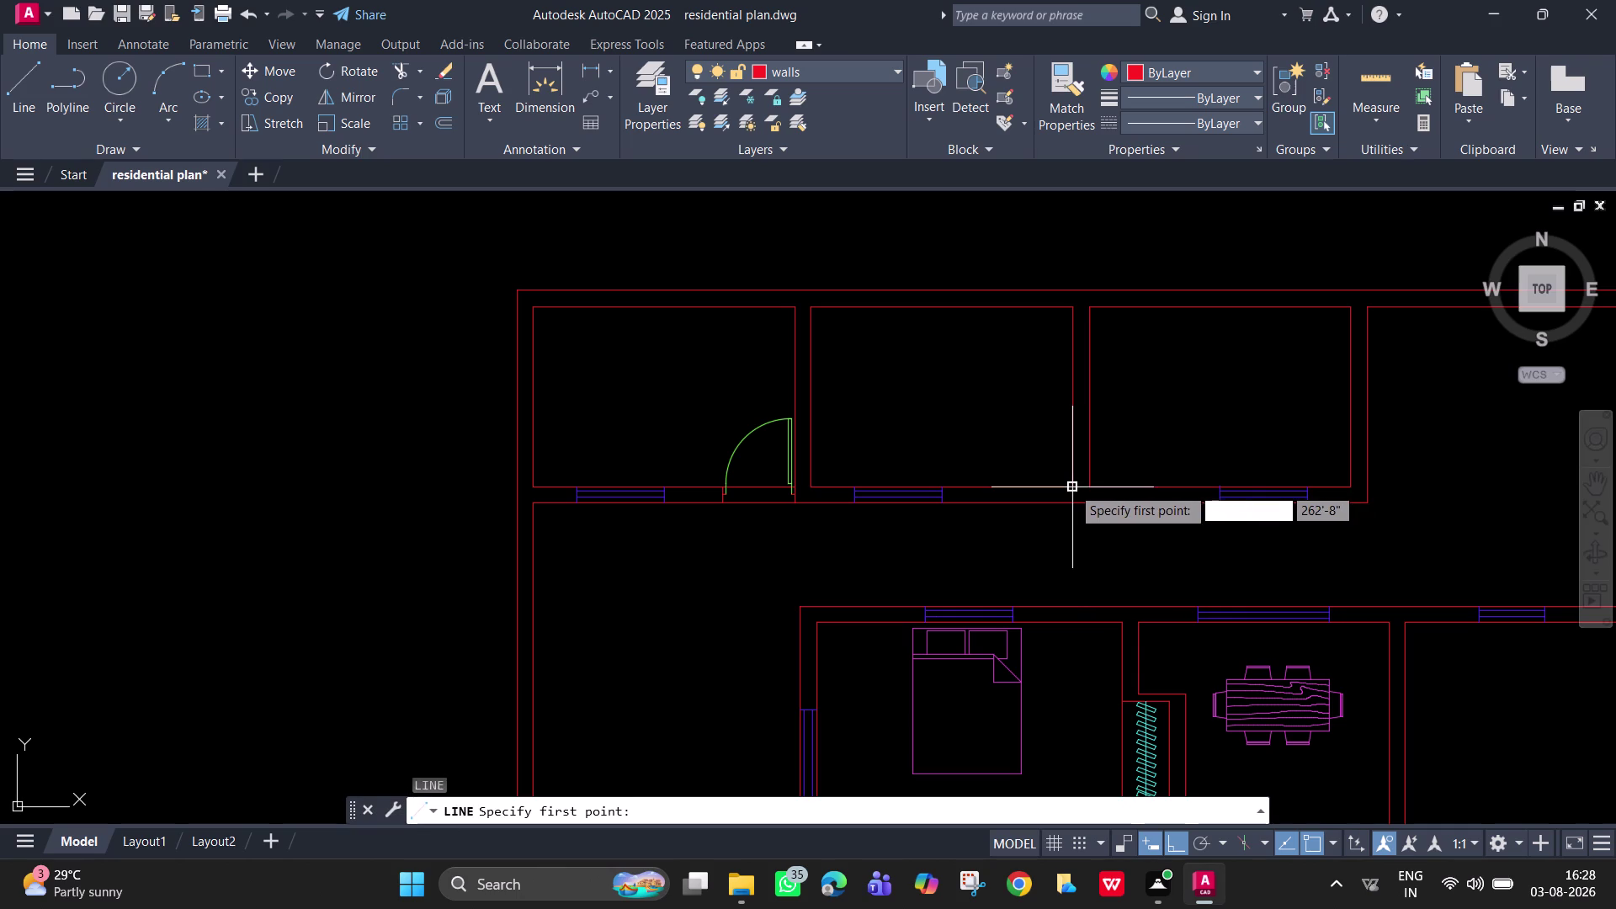
click(1073, 487)
click(1075, 503)
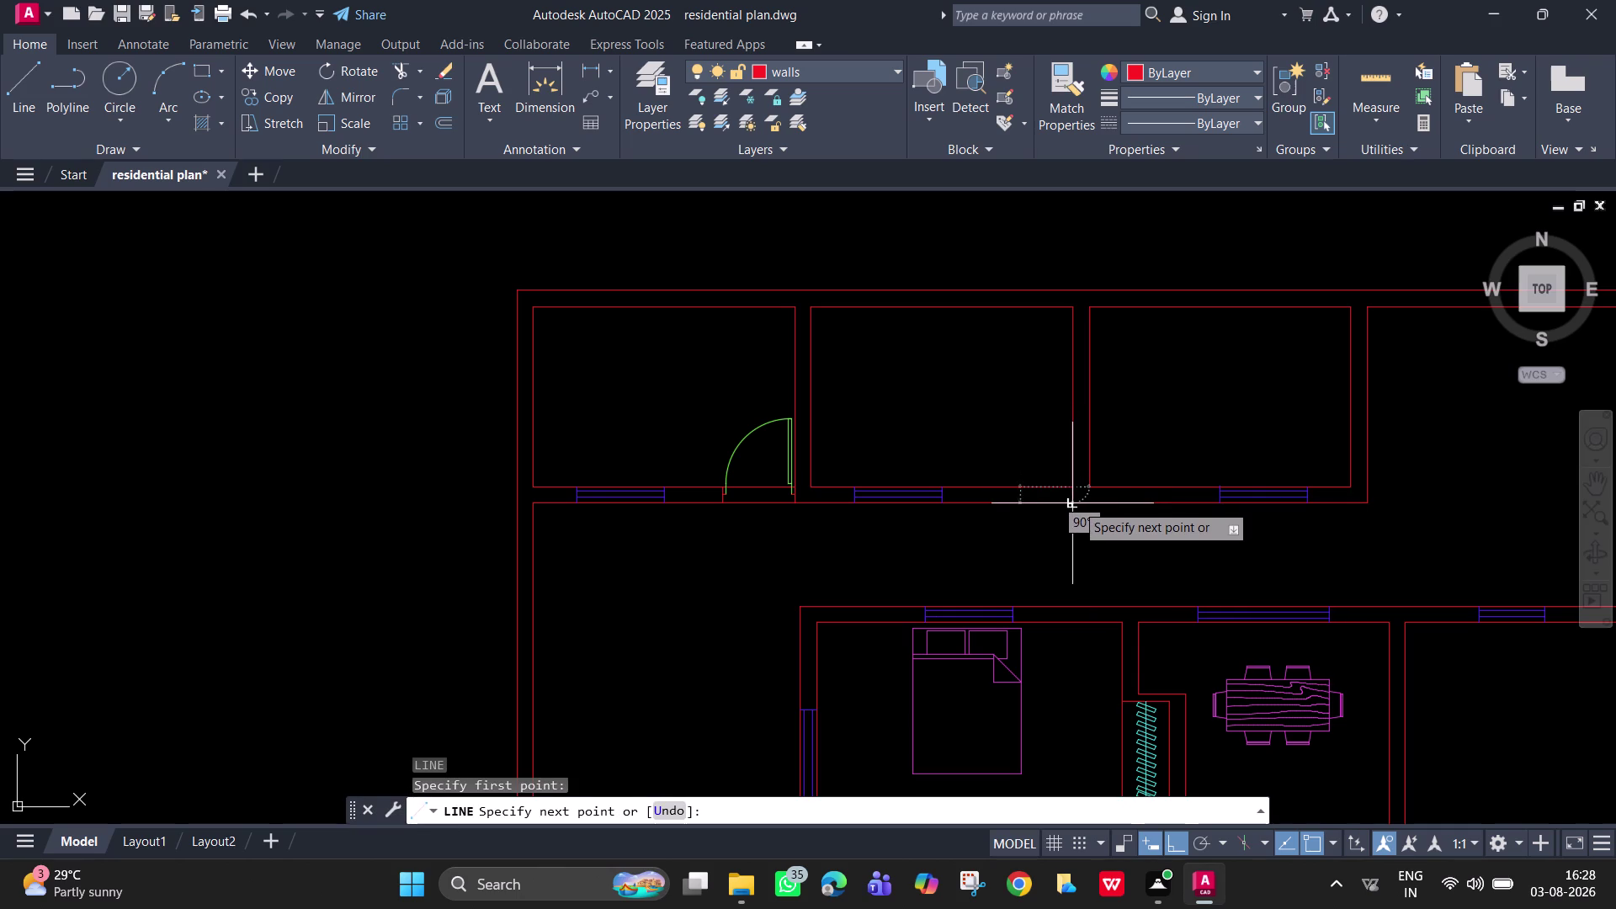
key(space)
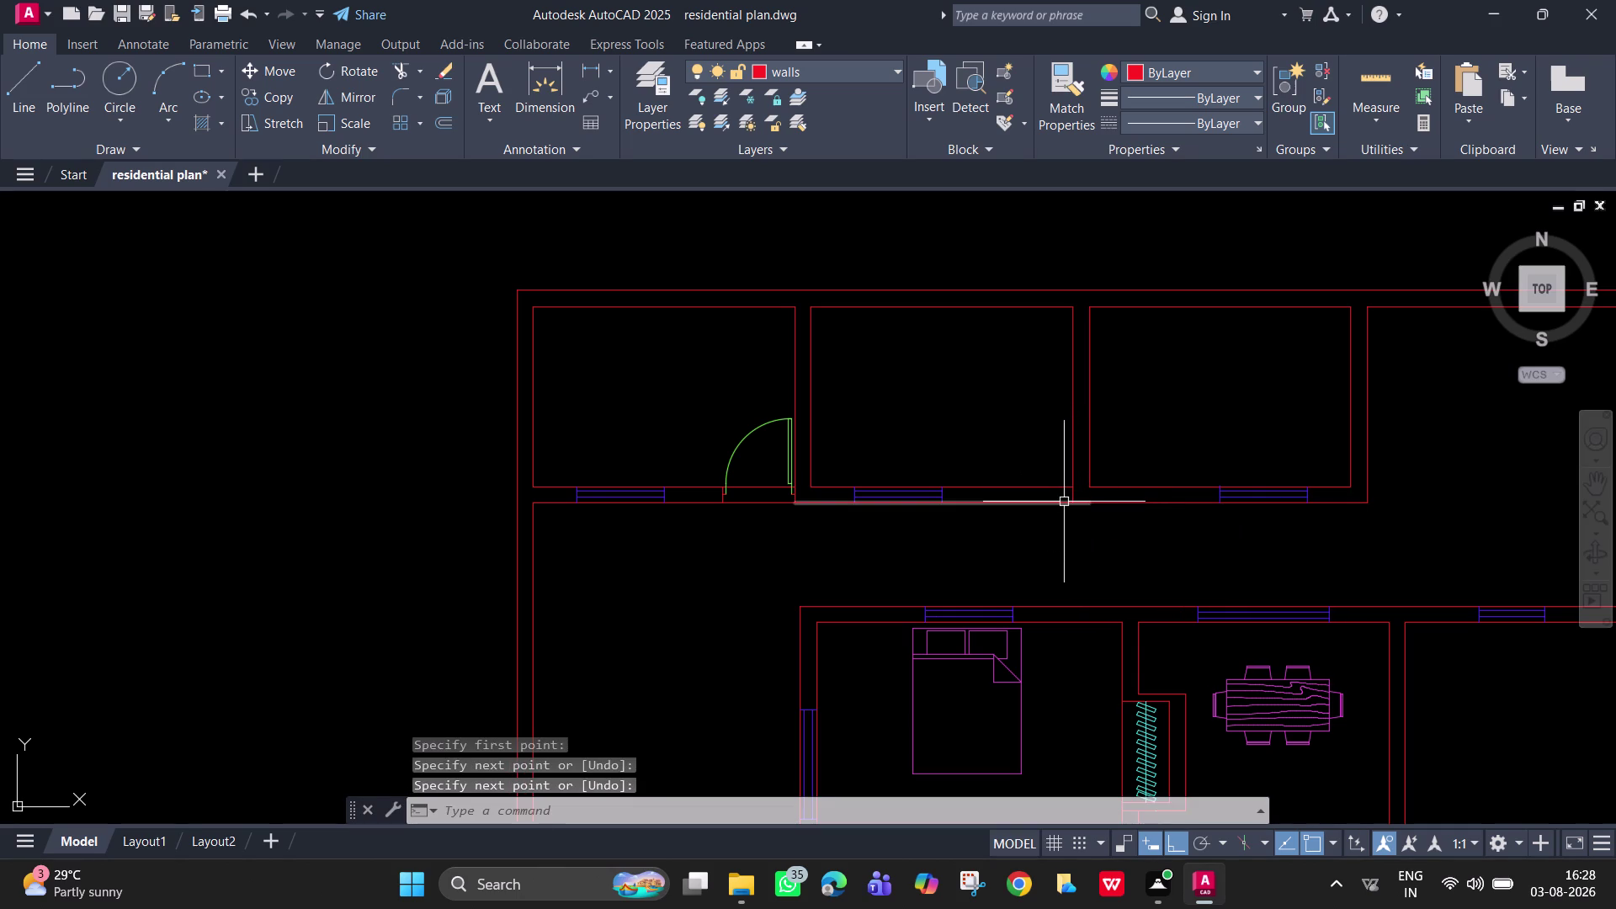
scroll(up, 3)
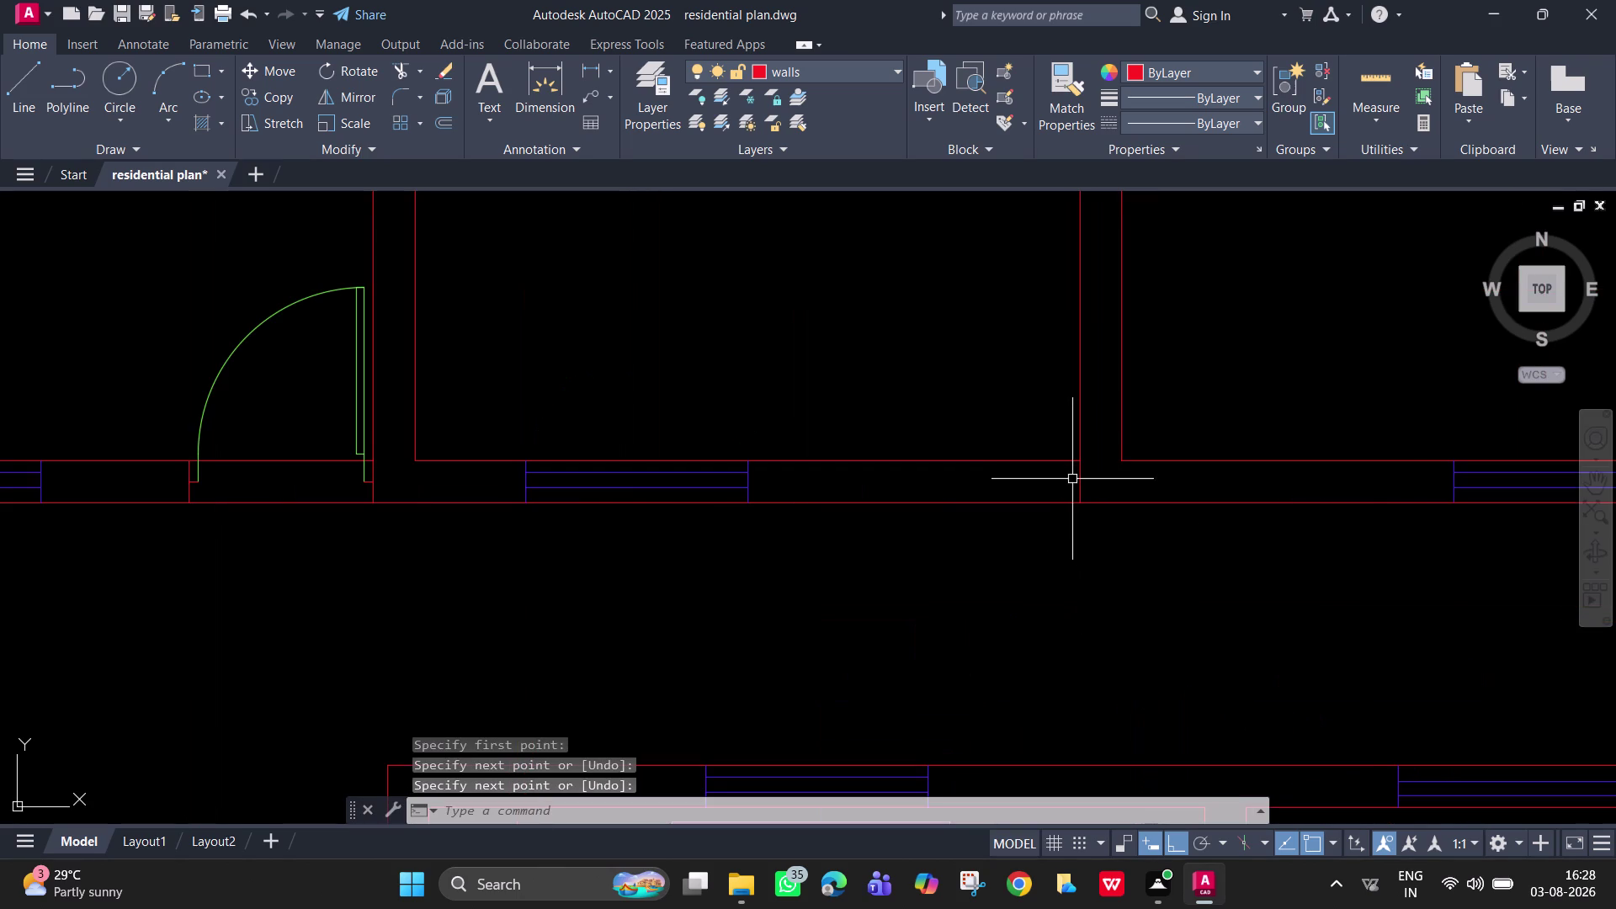
key(space)
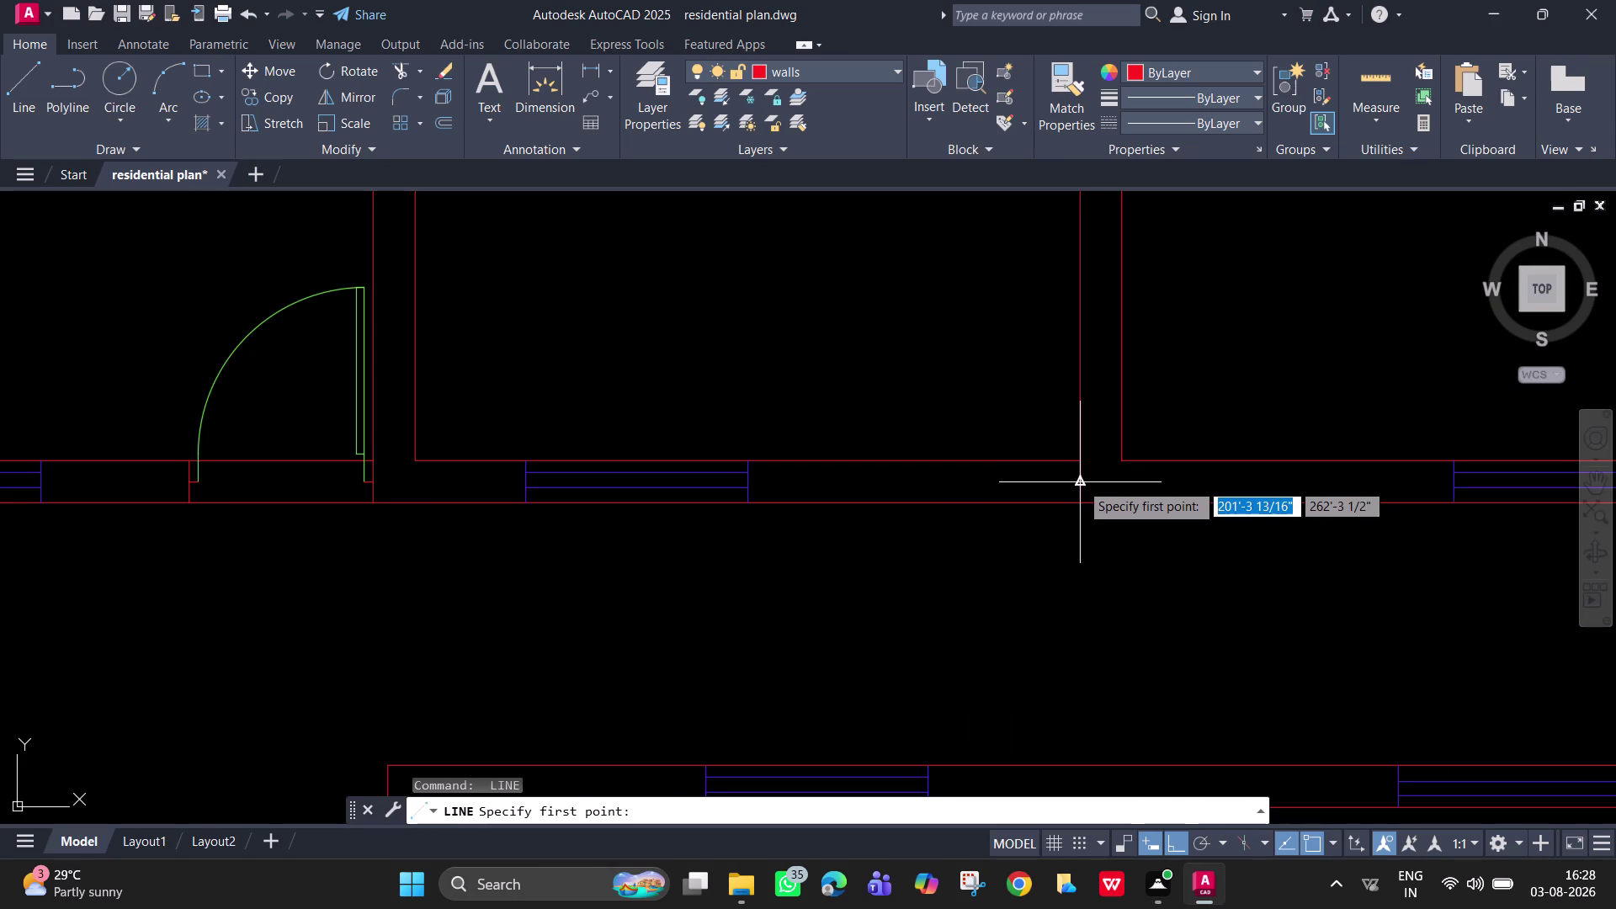
click(1080, 482)
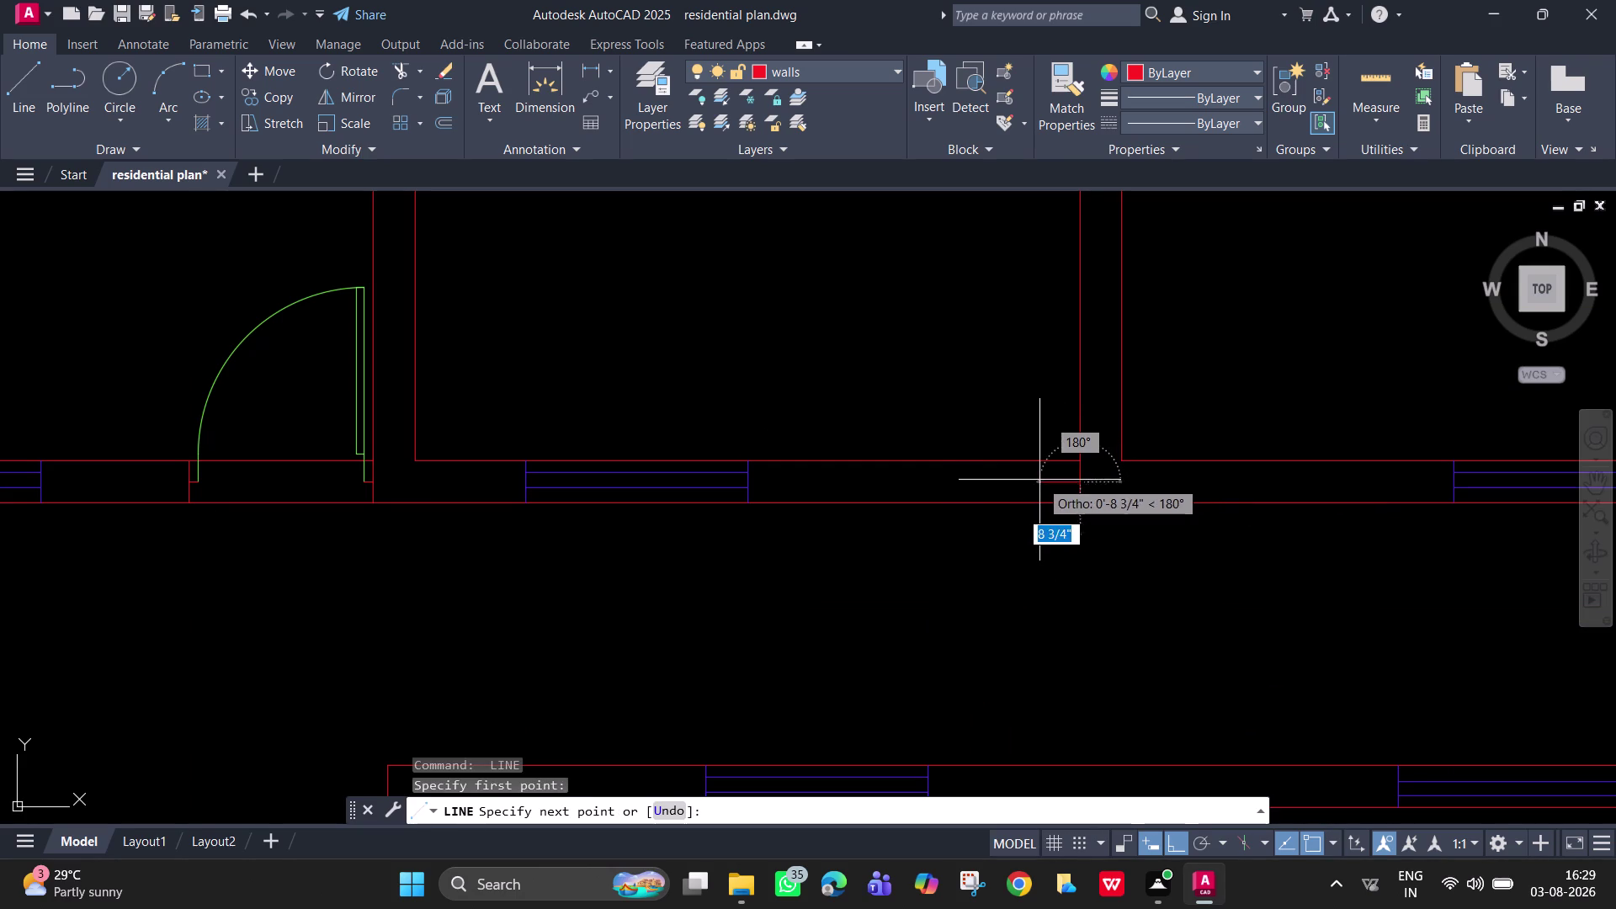
text(2")
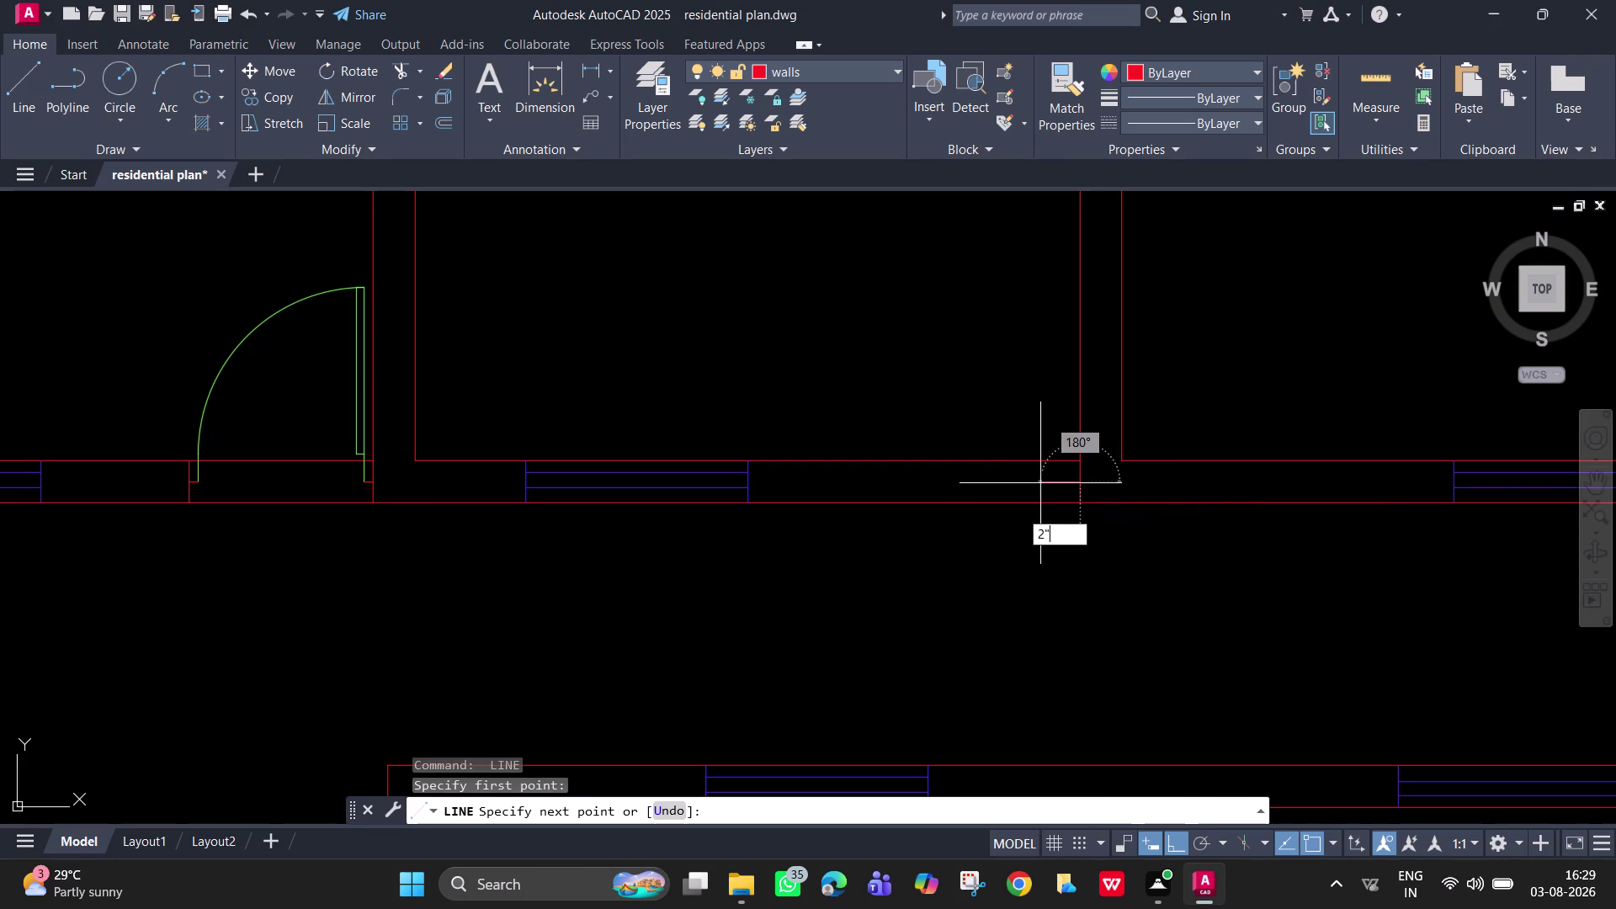
key(Return)
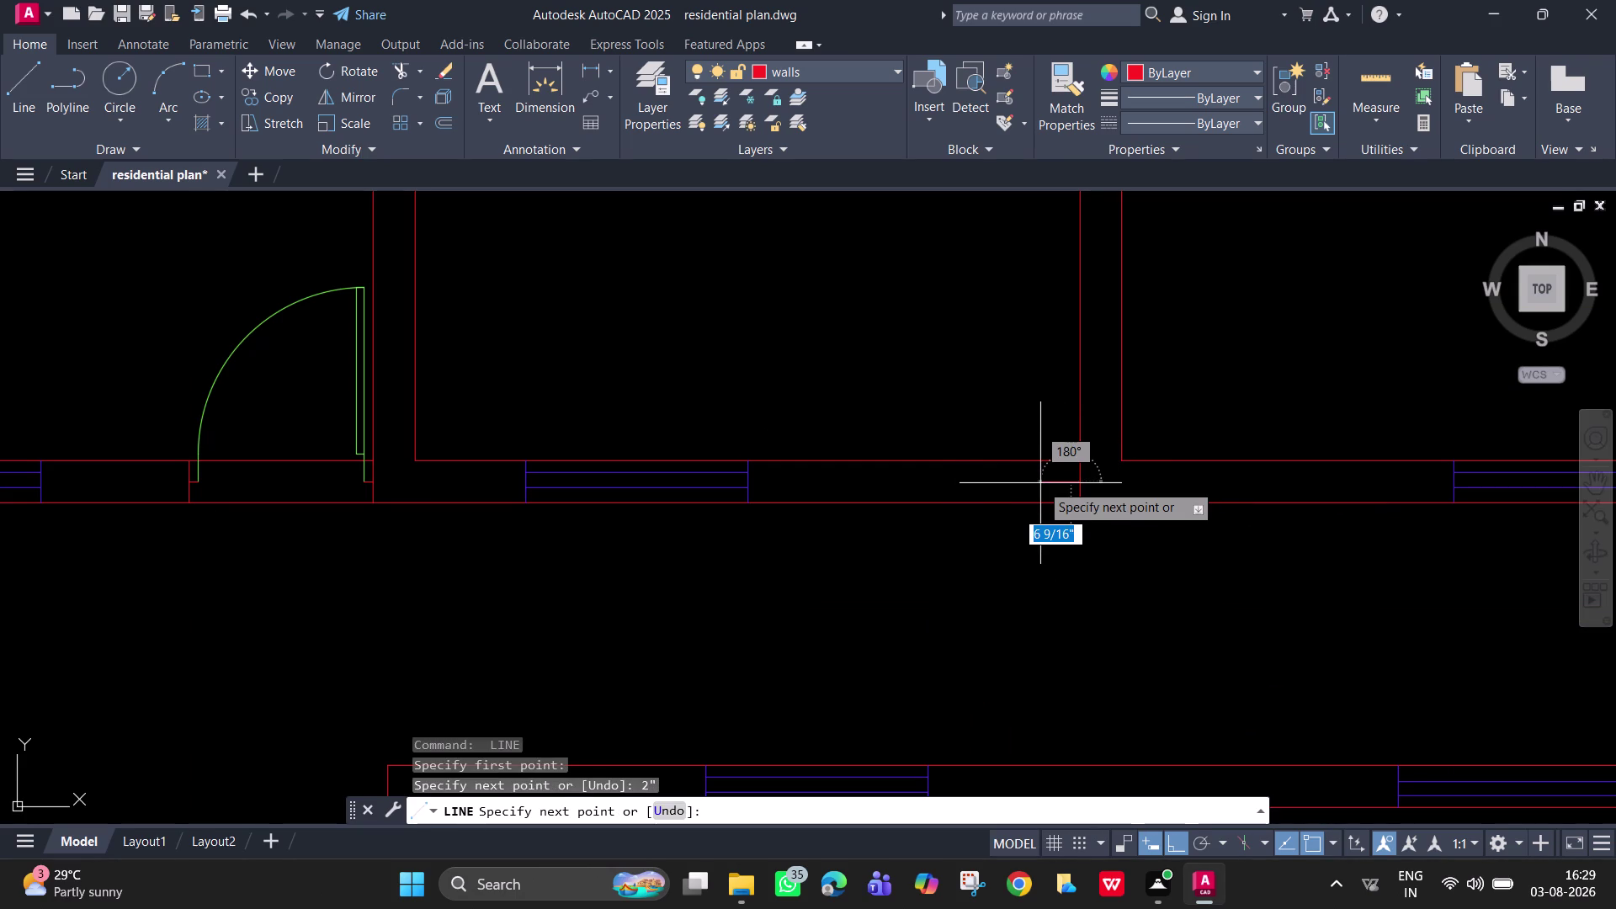
key(Escape)
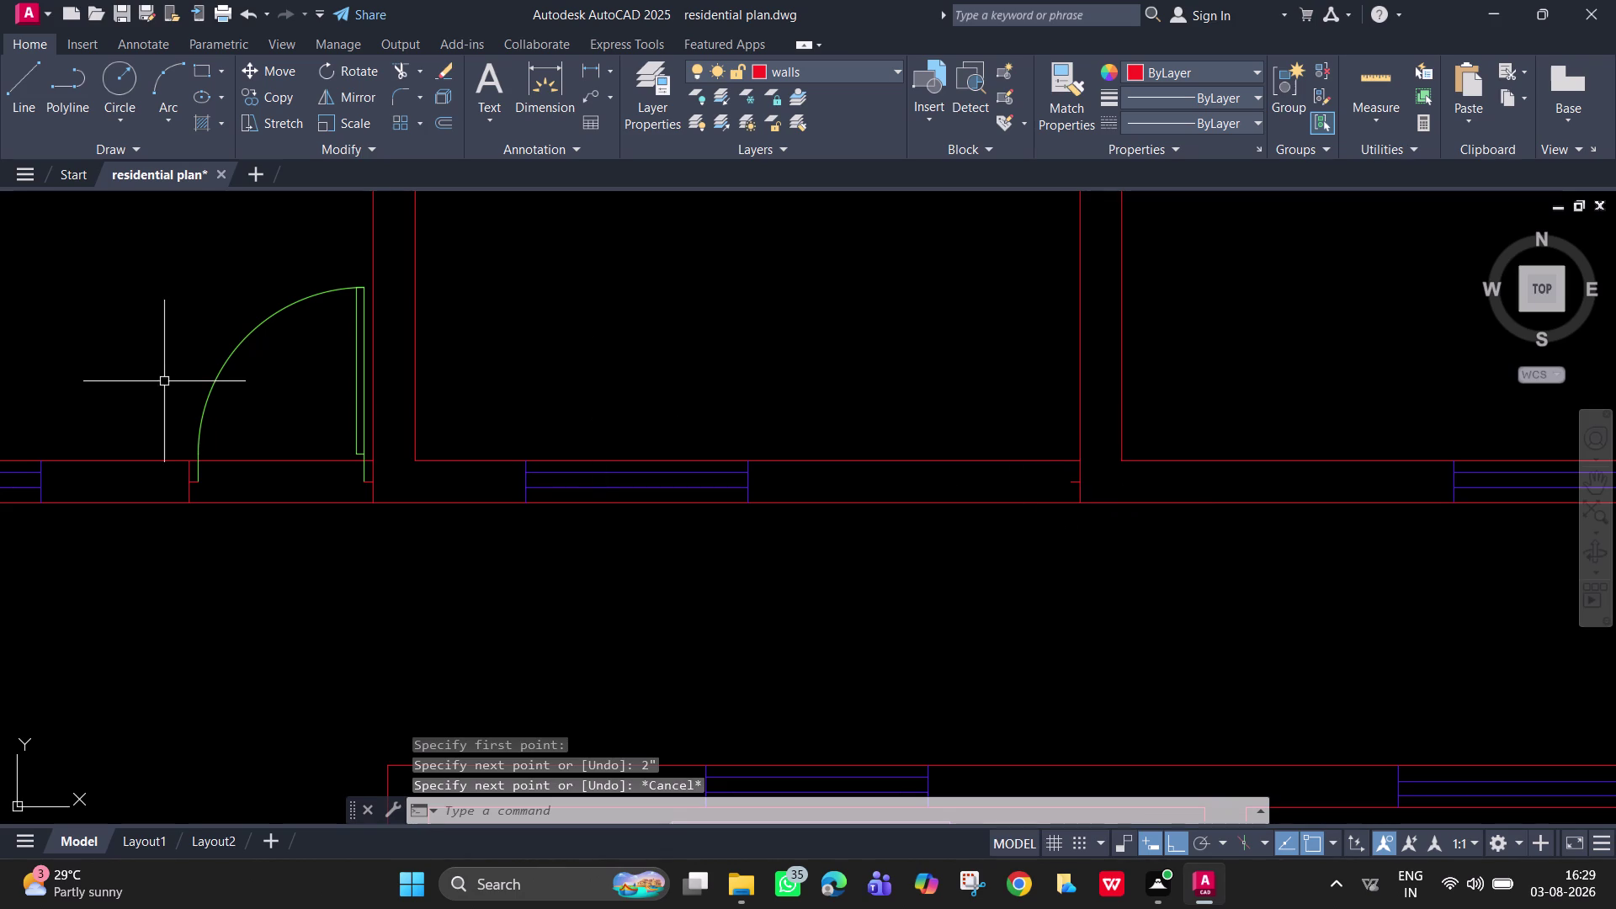
click(357, 435)
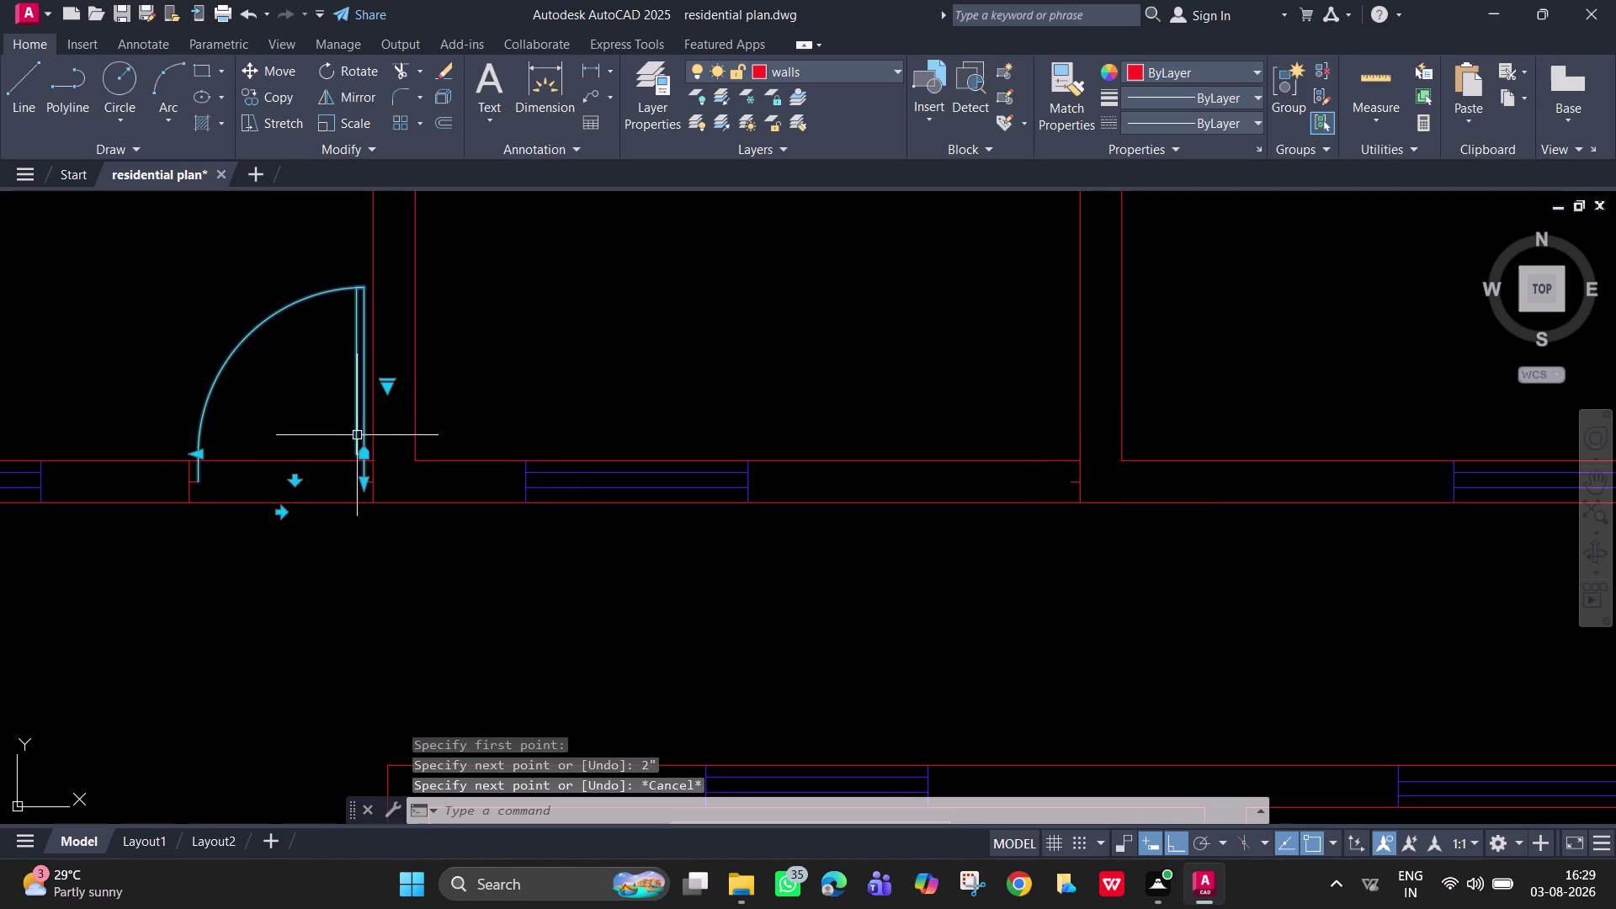
Copy the door swing by its hinge corner to the jamb of the middle wall opening.
text(co)
key(space)
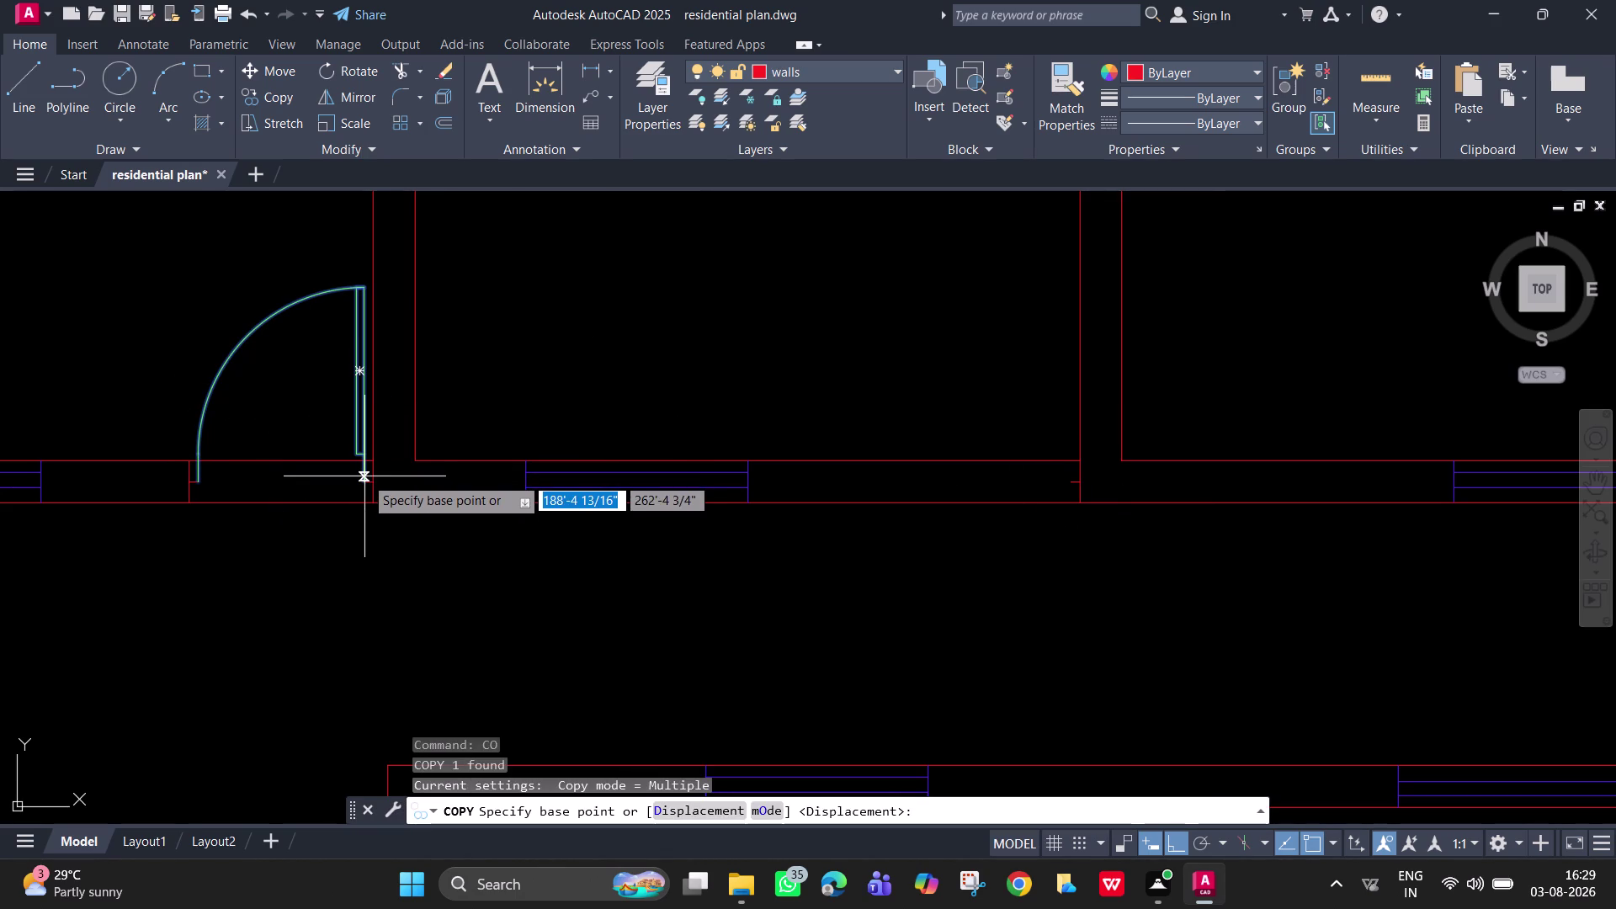
click(365, 482)
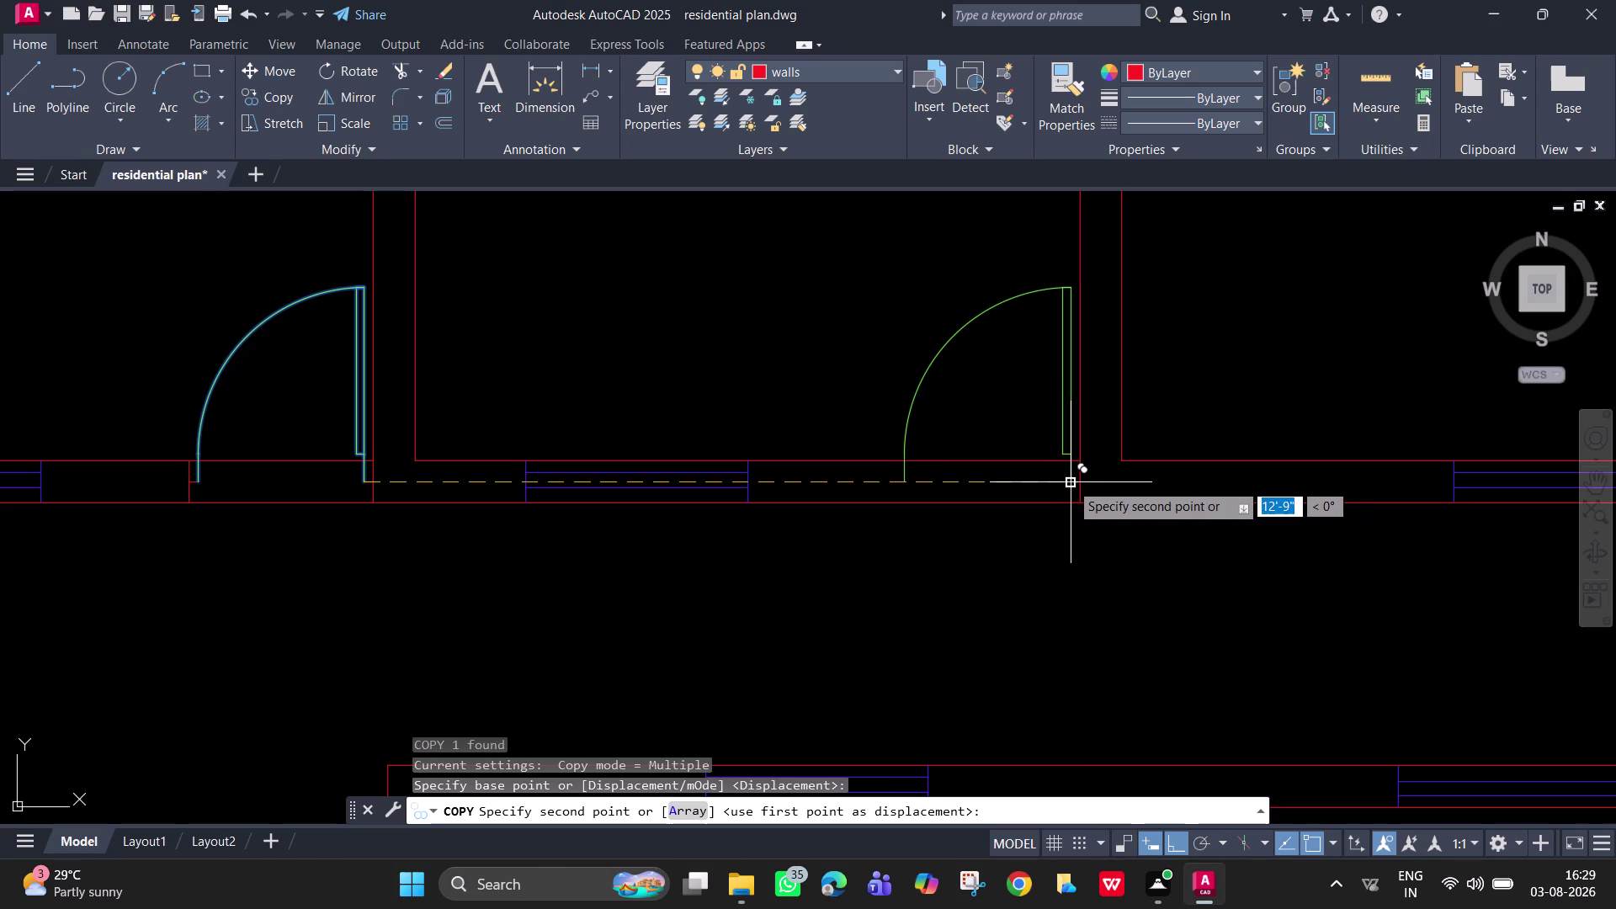
scroll(up, 3)
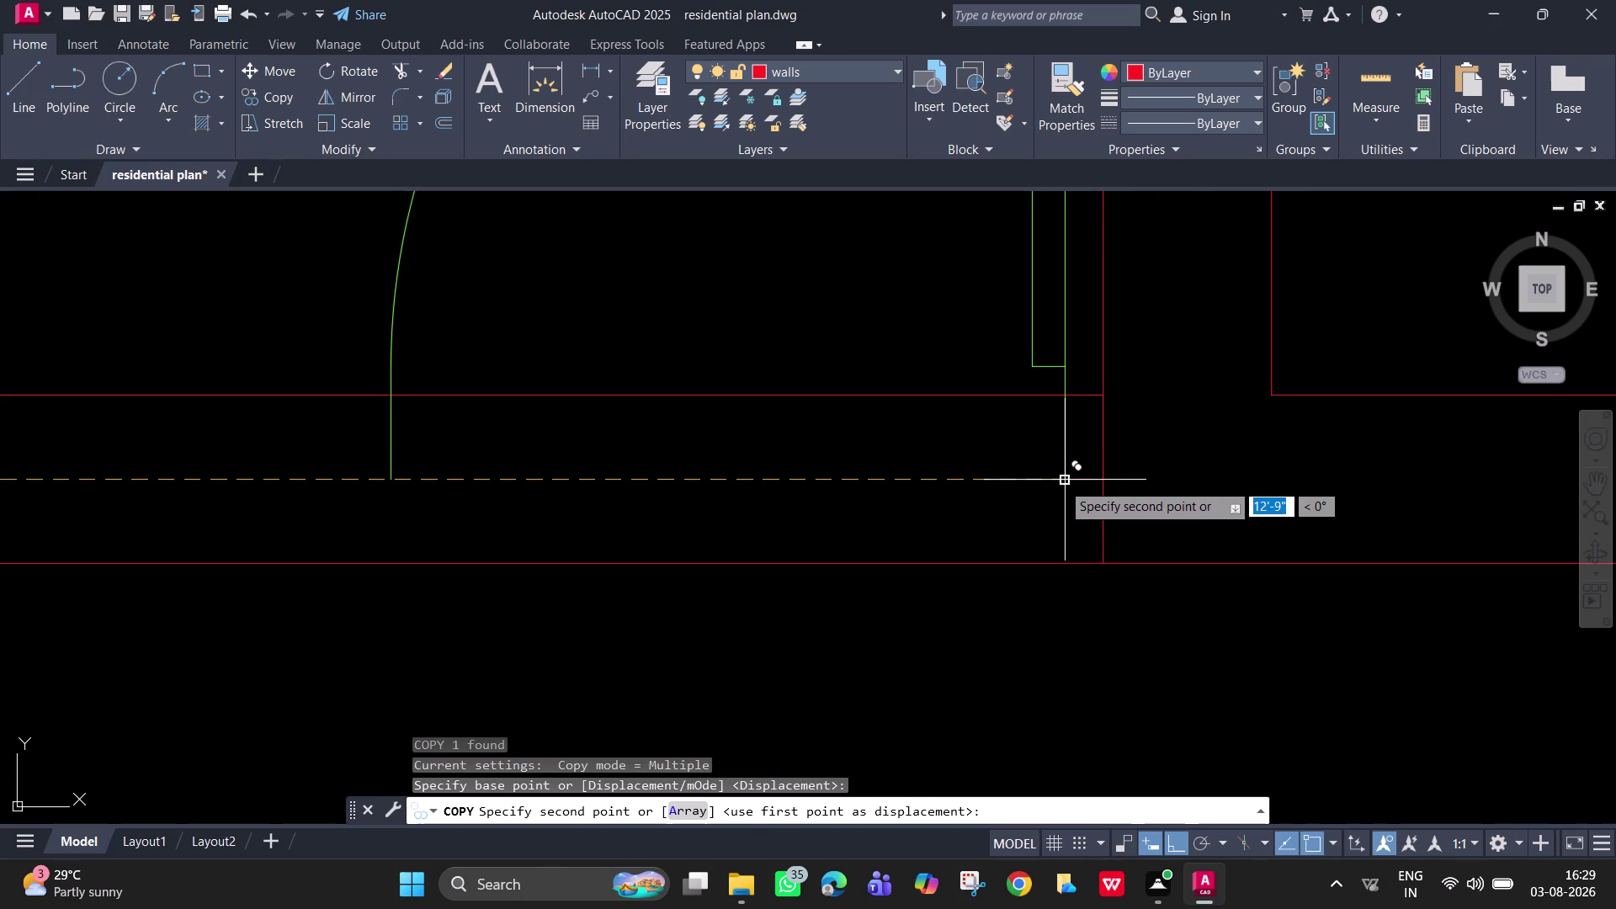
click(1062, 482)
scroll(down, 3)
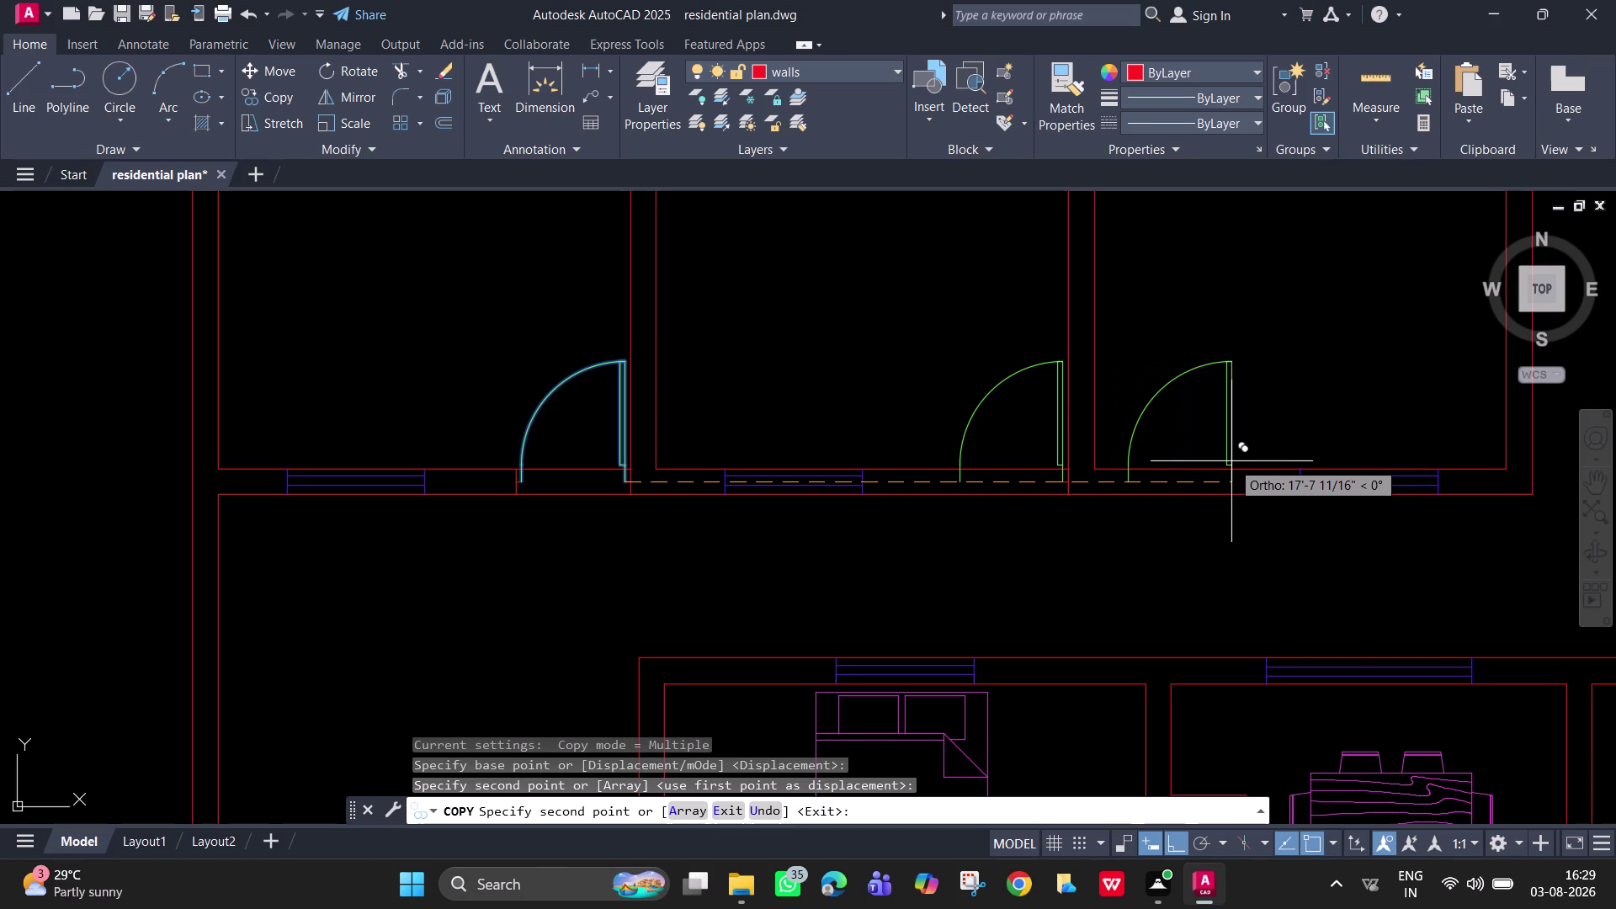
key(Escape)
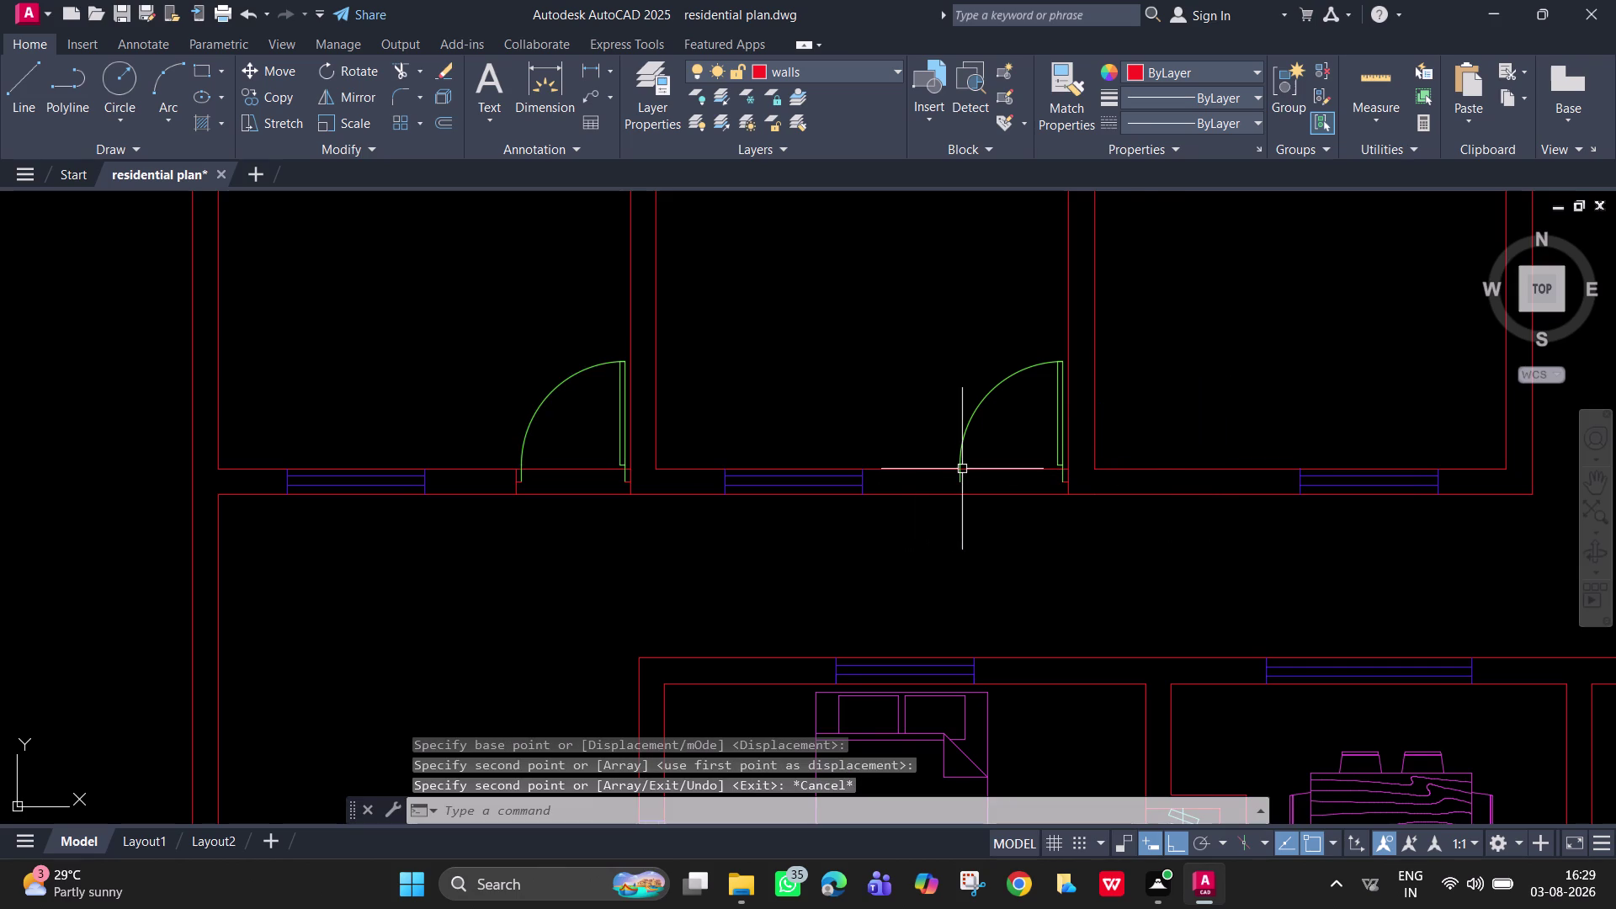
scroll(up, 3)
Draw a 2-inch jamb return from the wall end down to the wall line.
text(l)
key(space)
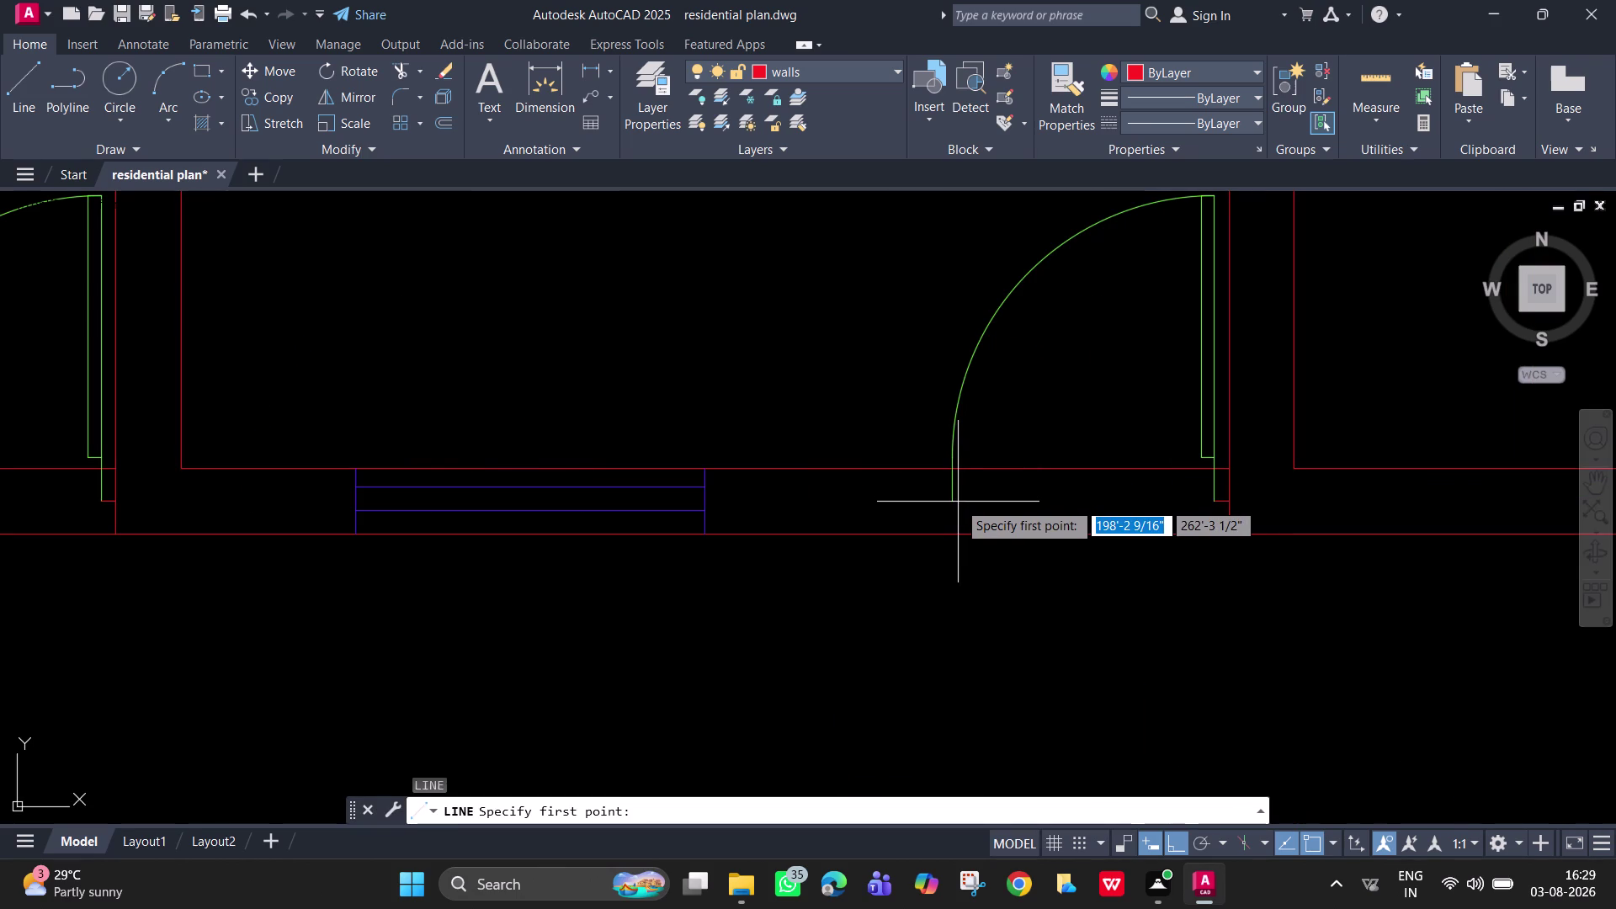
drag(952, 502, 893, 503)
text(2)
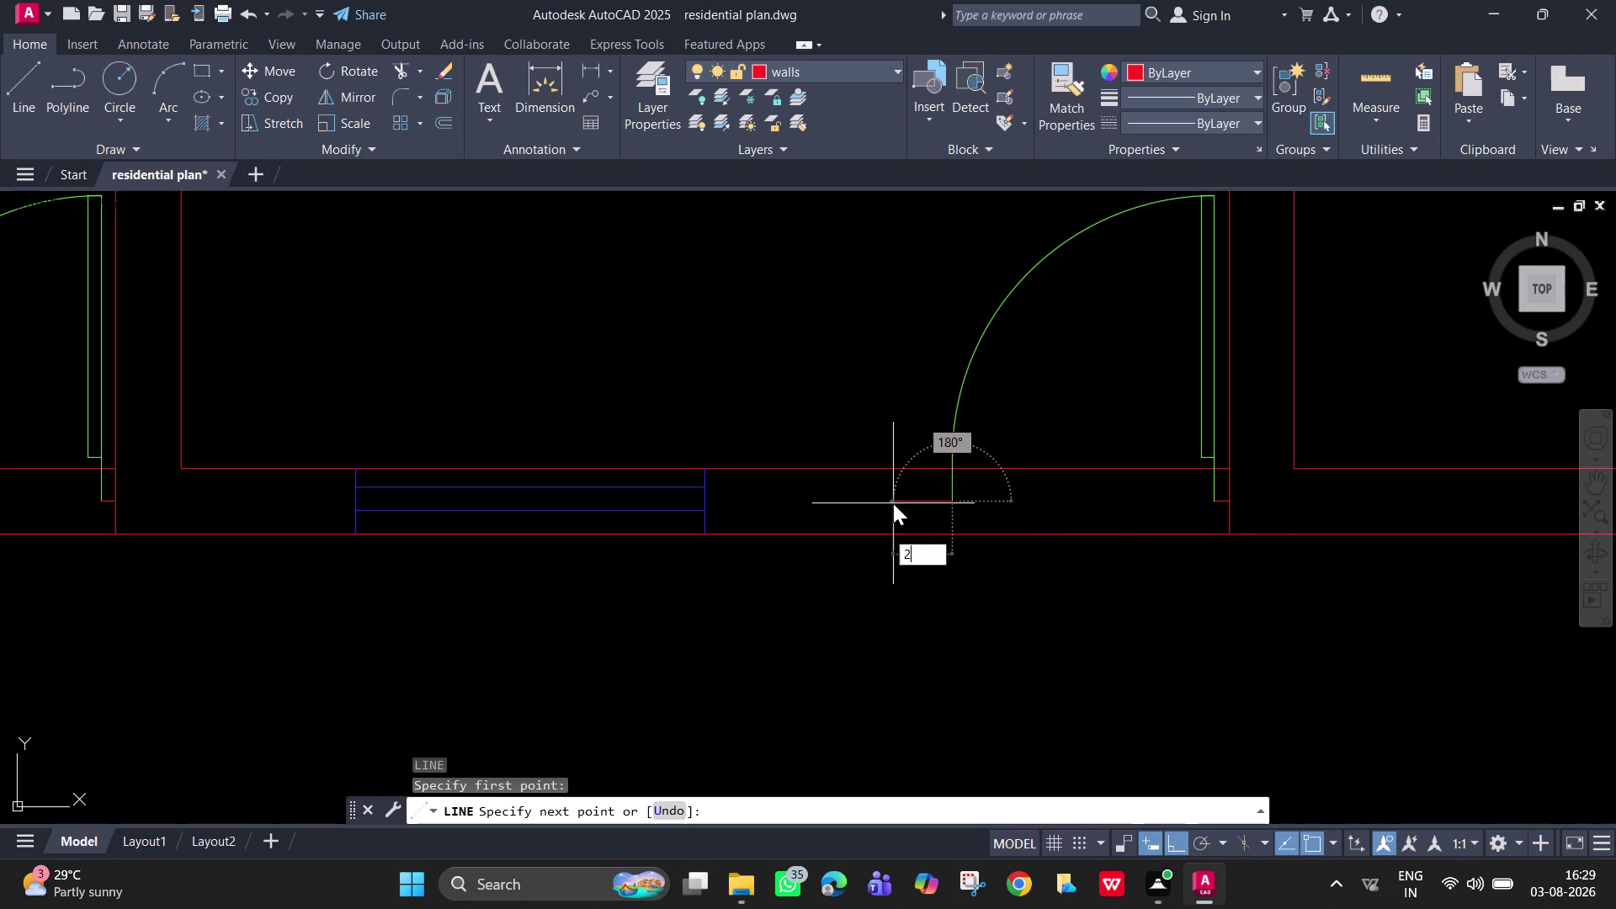
text(")
key(Return)
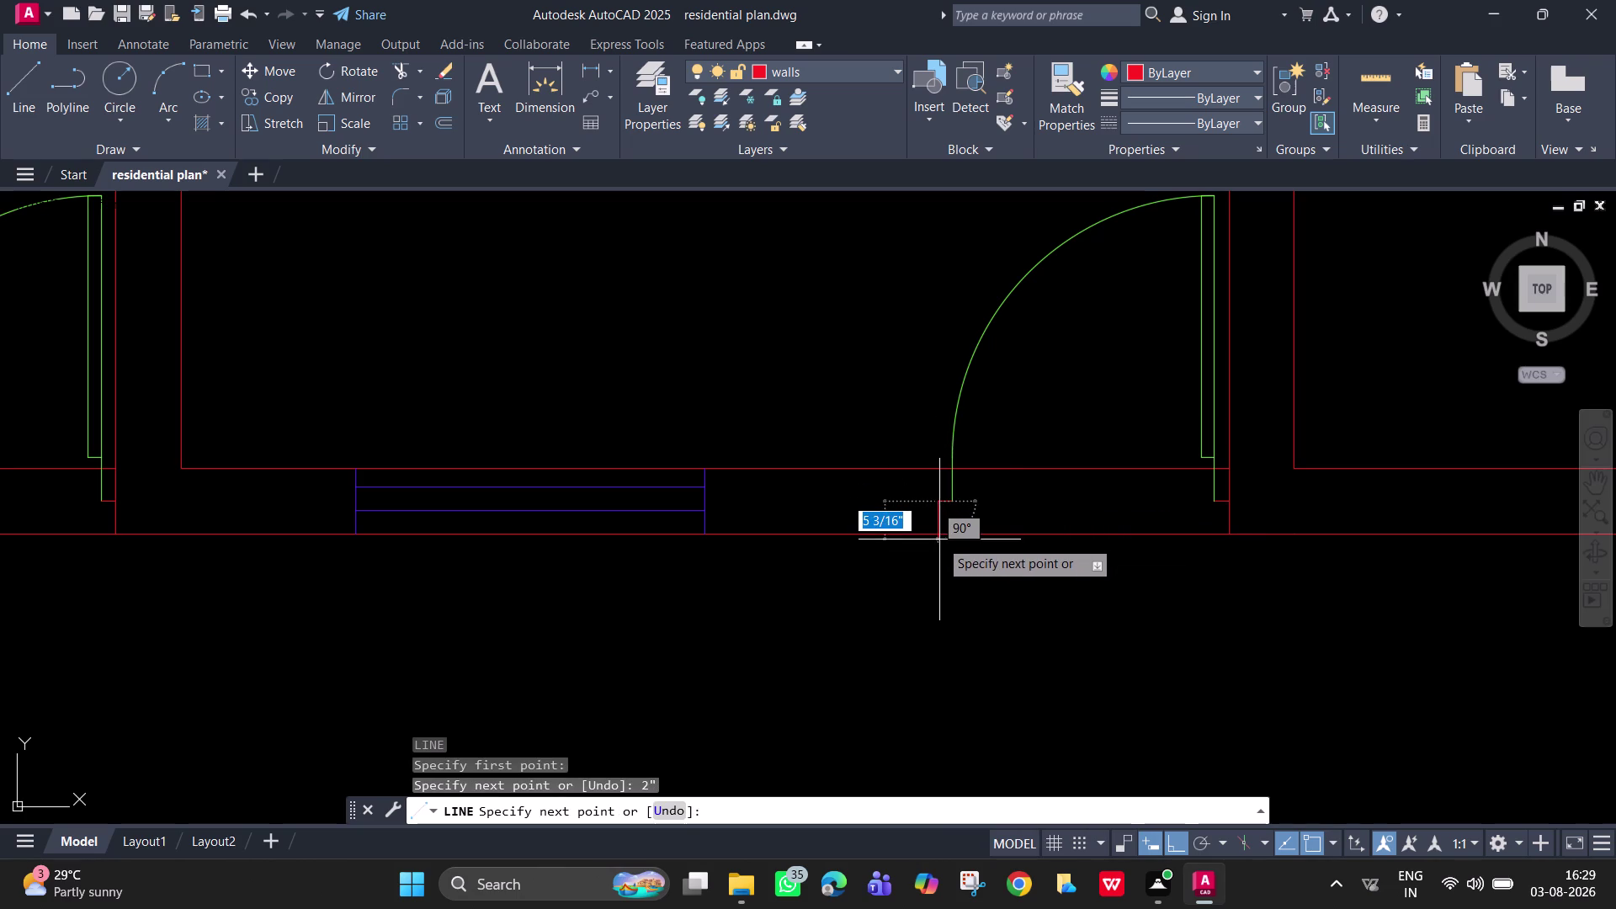
click(940, 530)
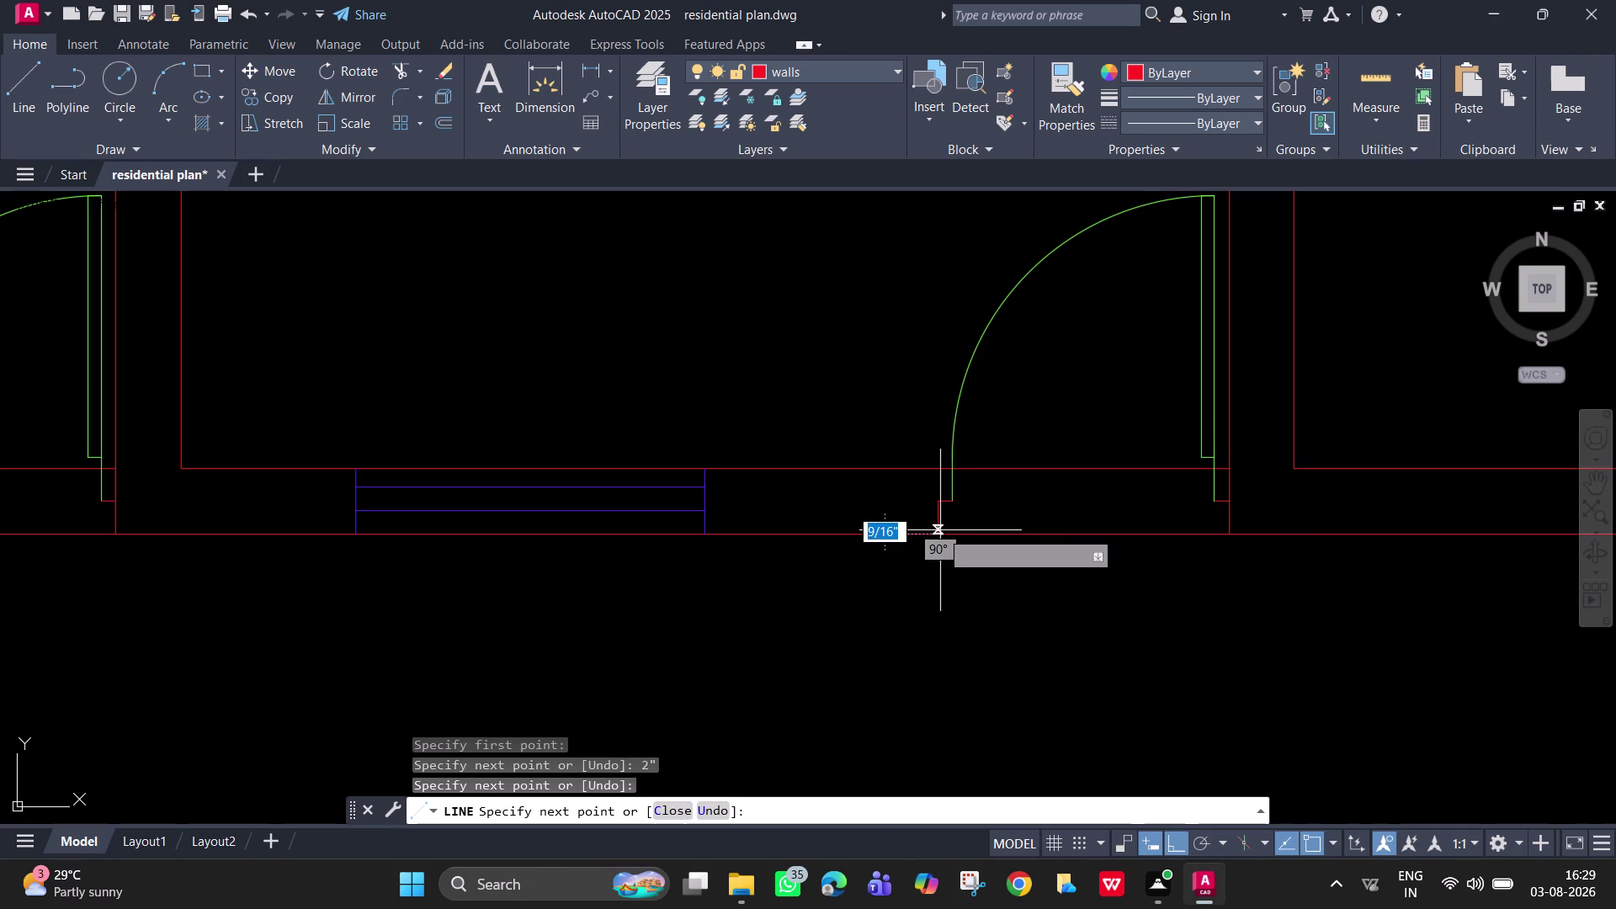
key(space)
Draw the second jamb line up to the inner wall line, closing the other wall end.
key(space)
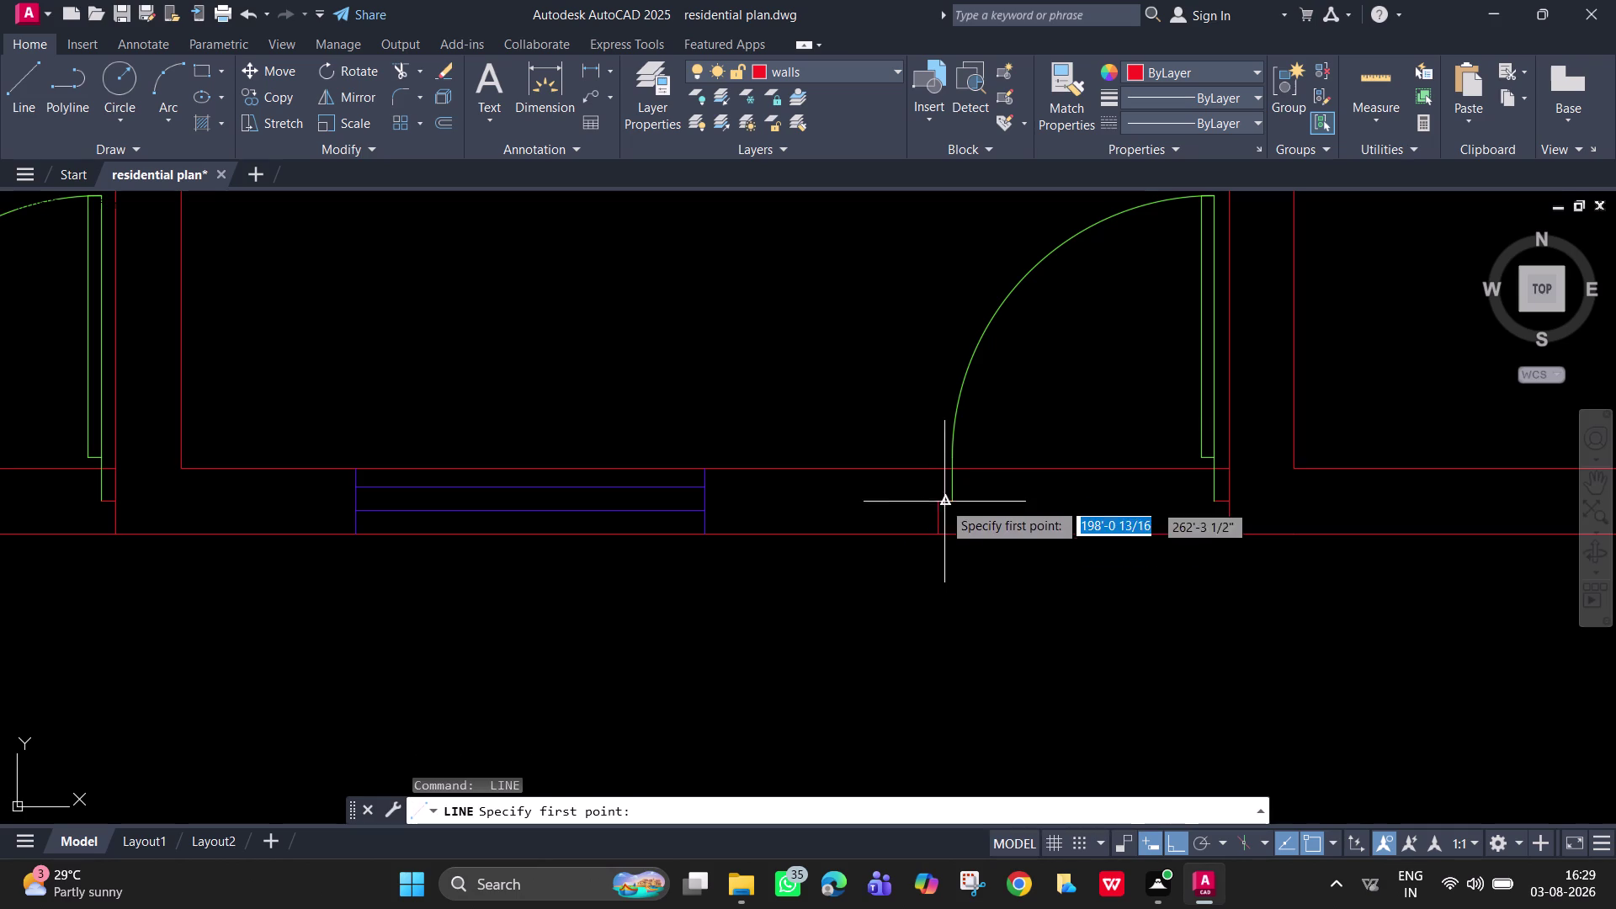
click(938, 500)
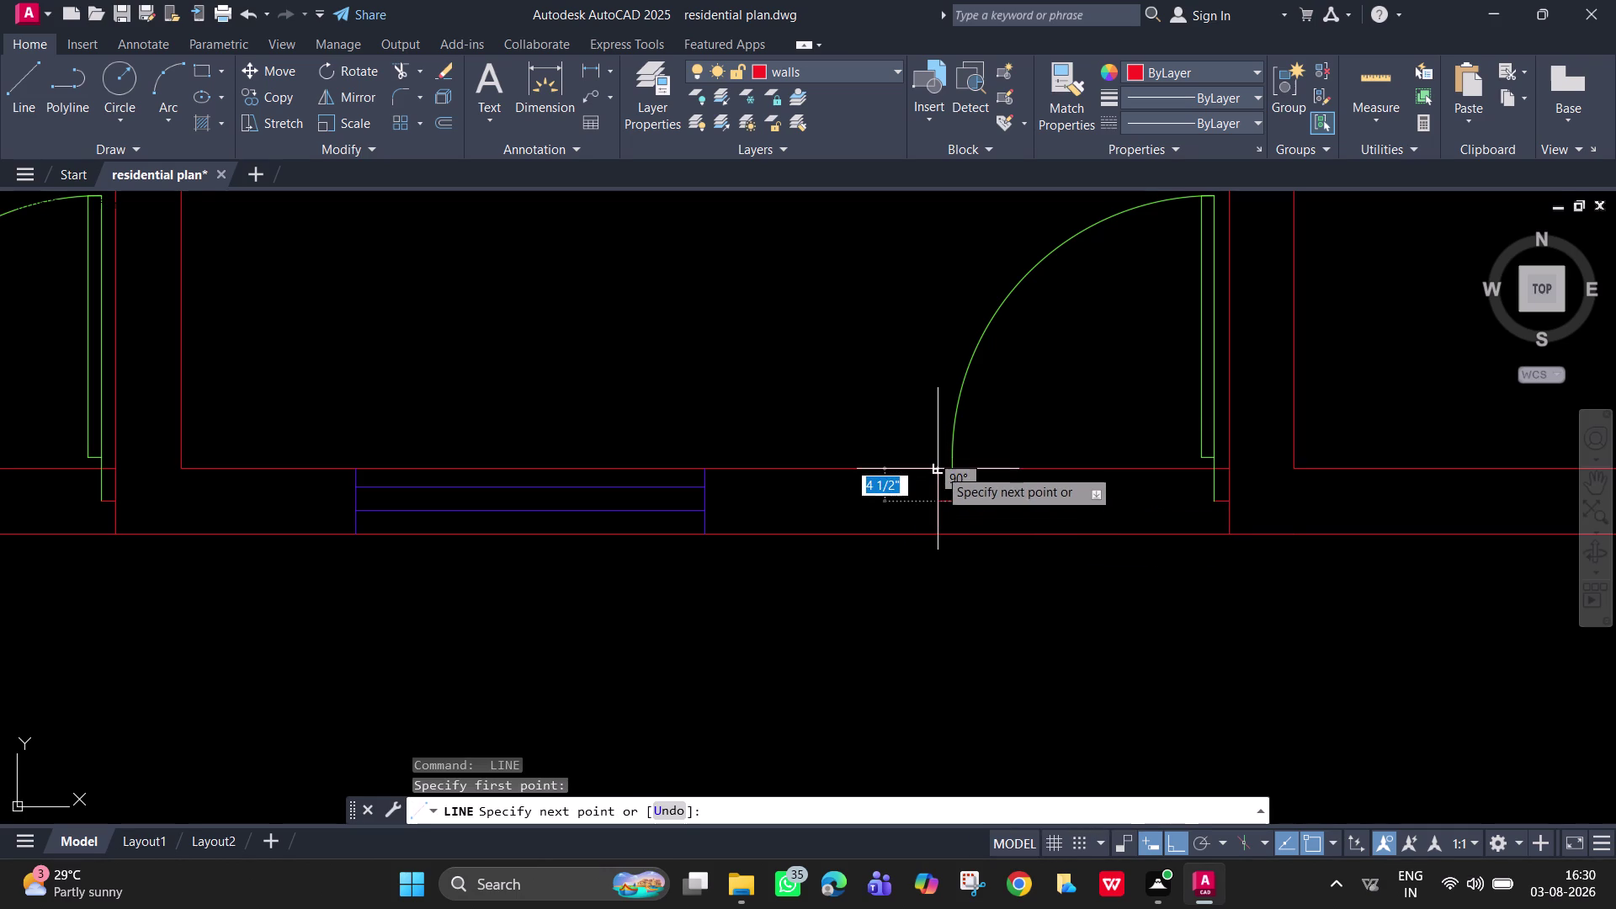
click(937, 467)
key(space)
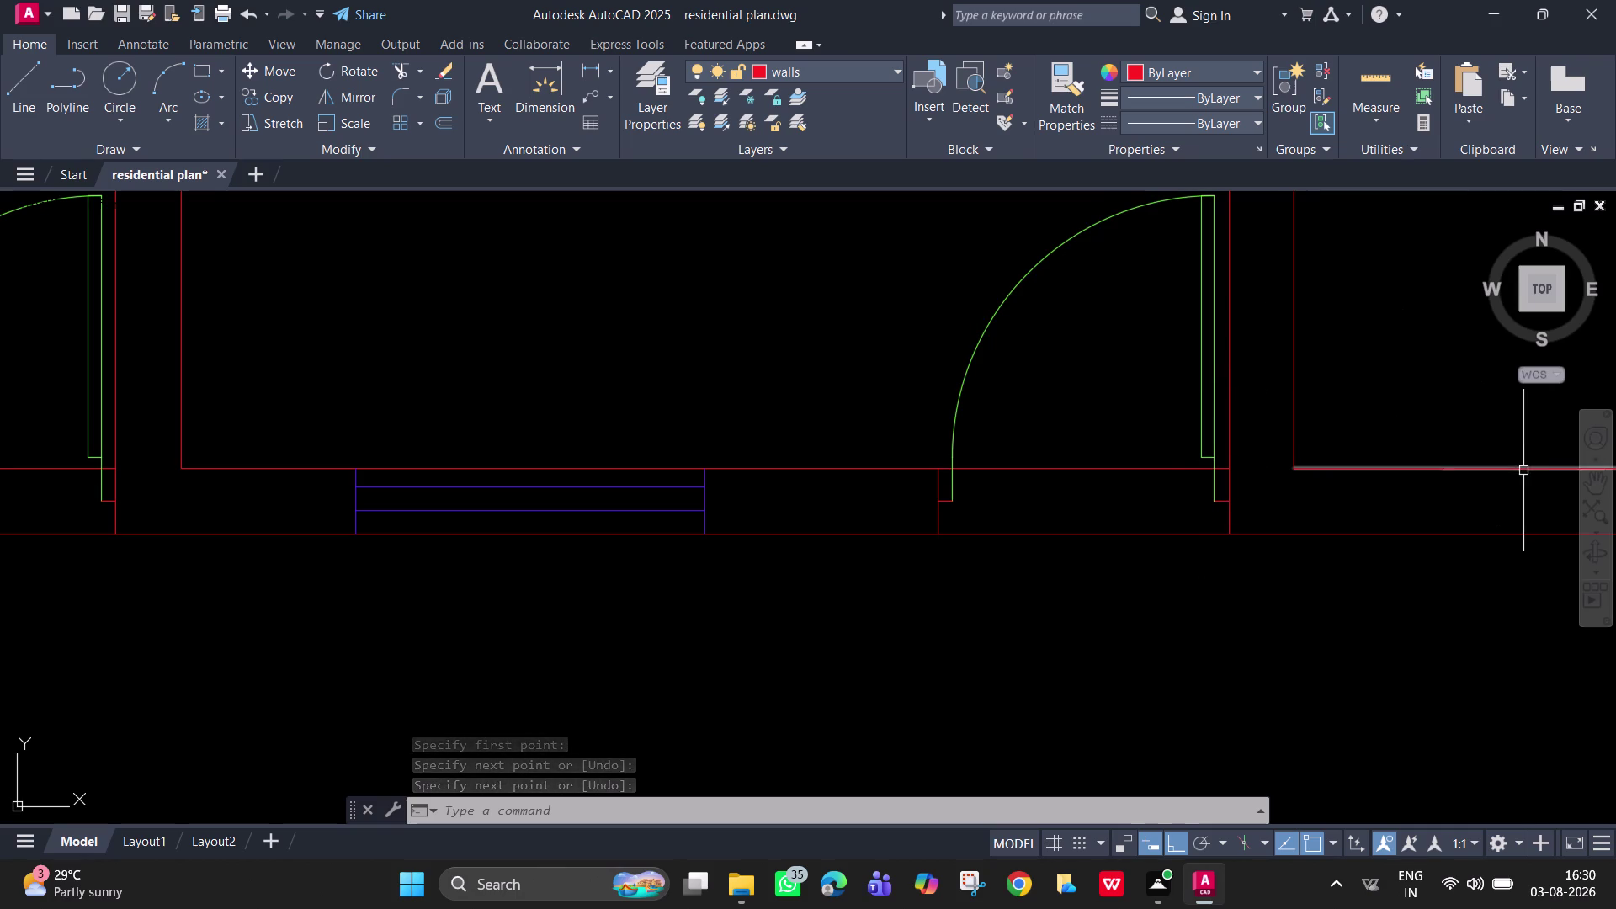
click(1592, 479)
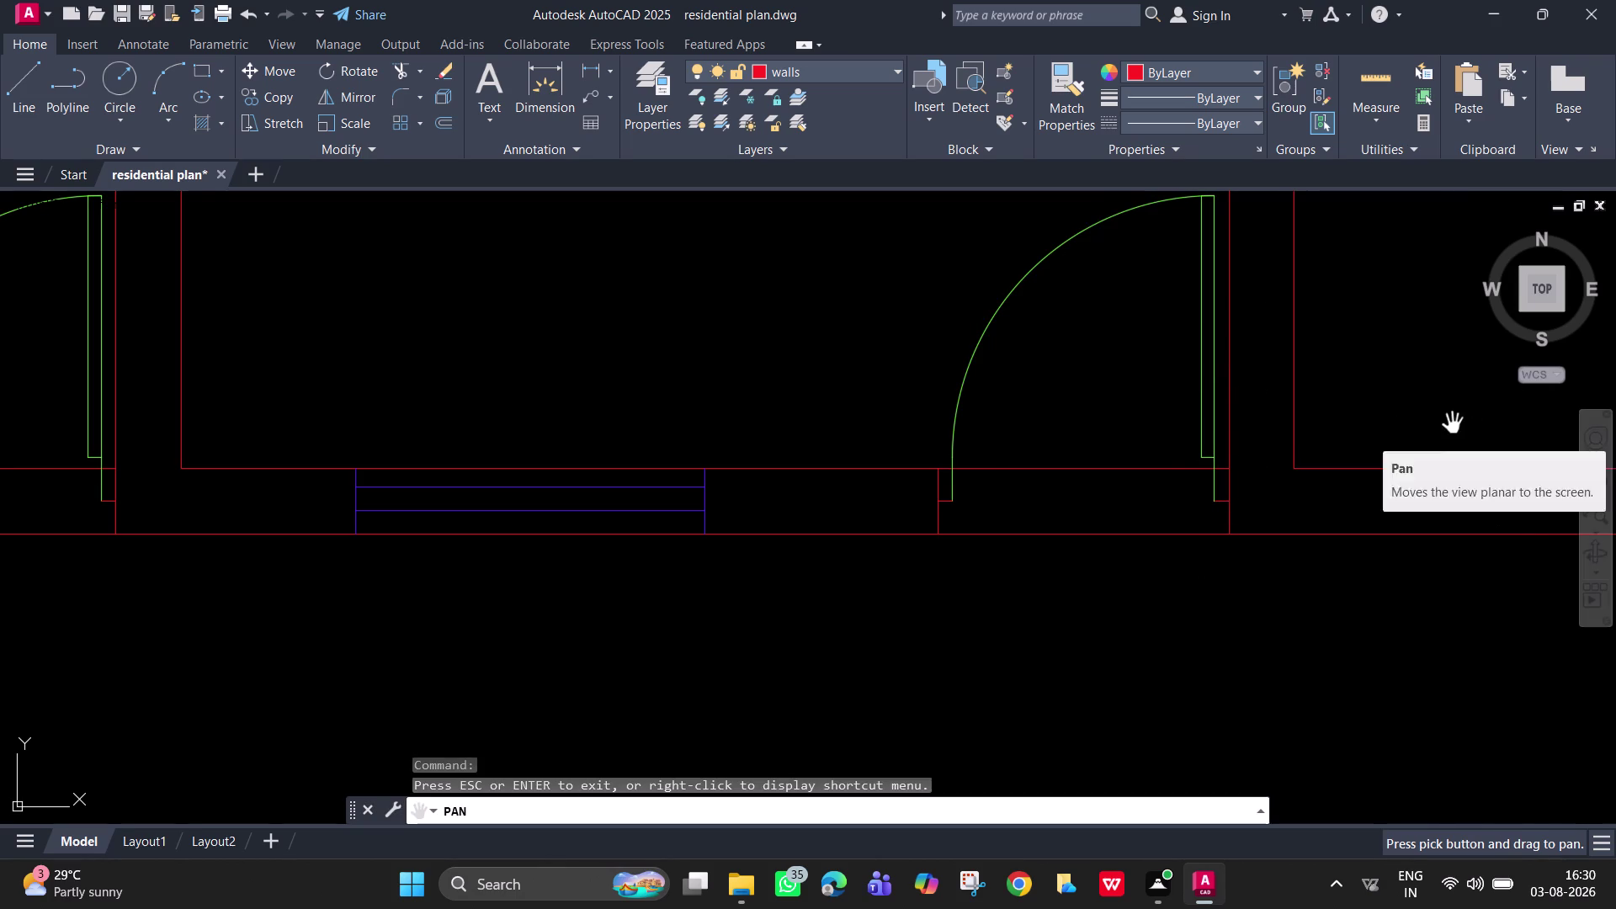
drag(1453, 424, 1165, 538)
Select the door swing for MIRROR, pick a mirror line point, then cancel the mirror.
key(Escape)
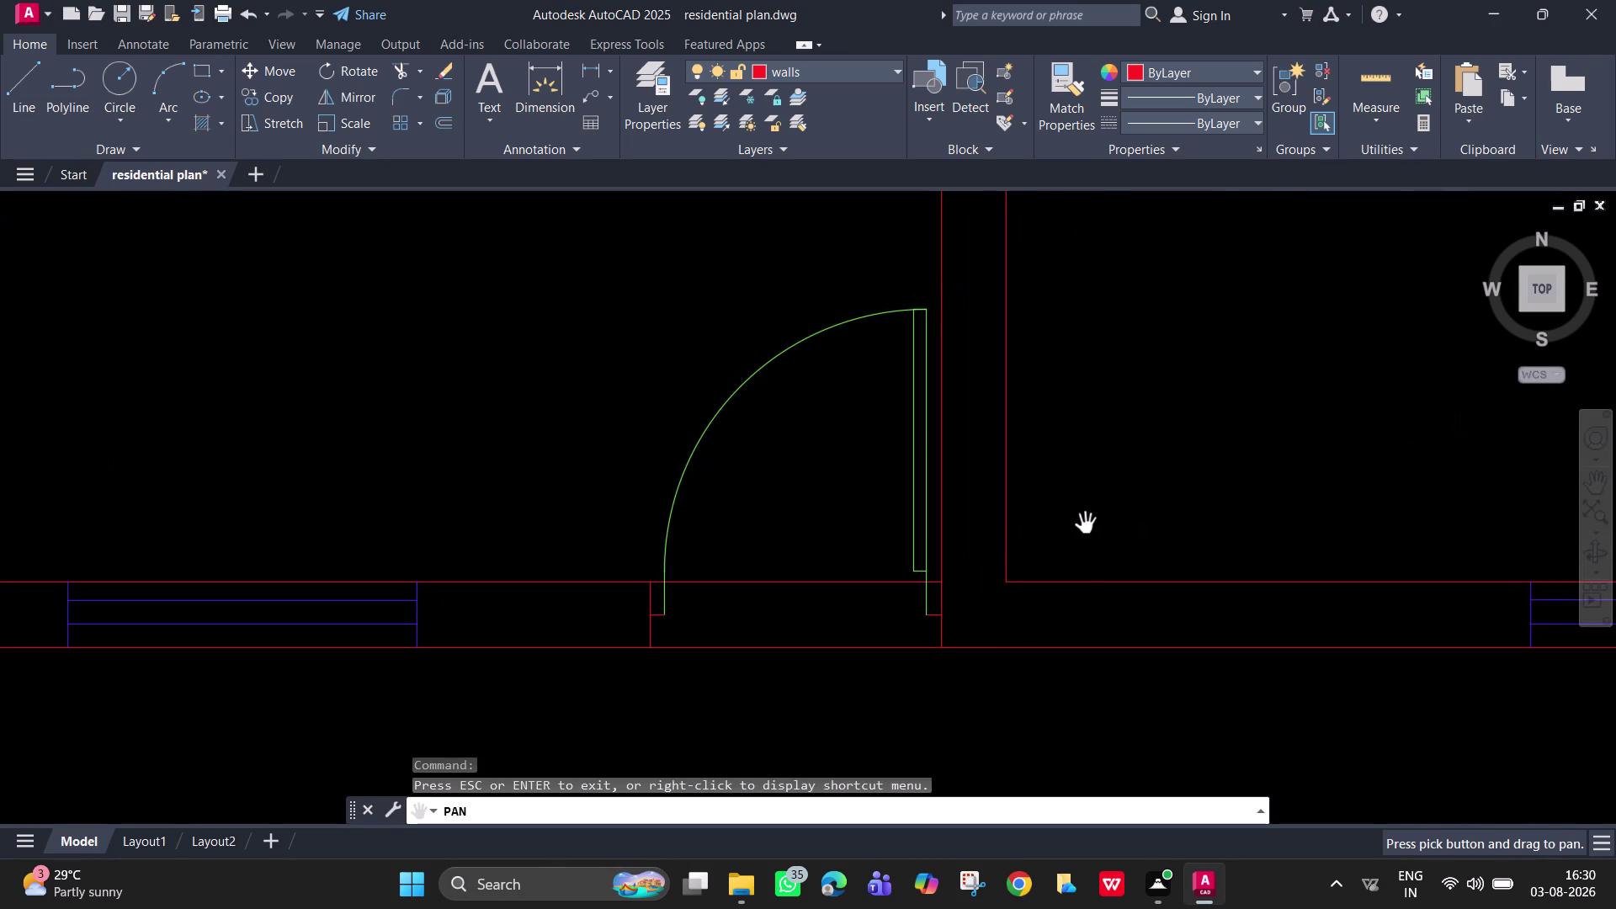
text(mi)
key(space)
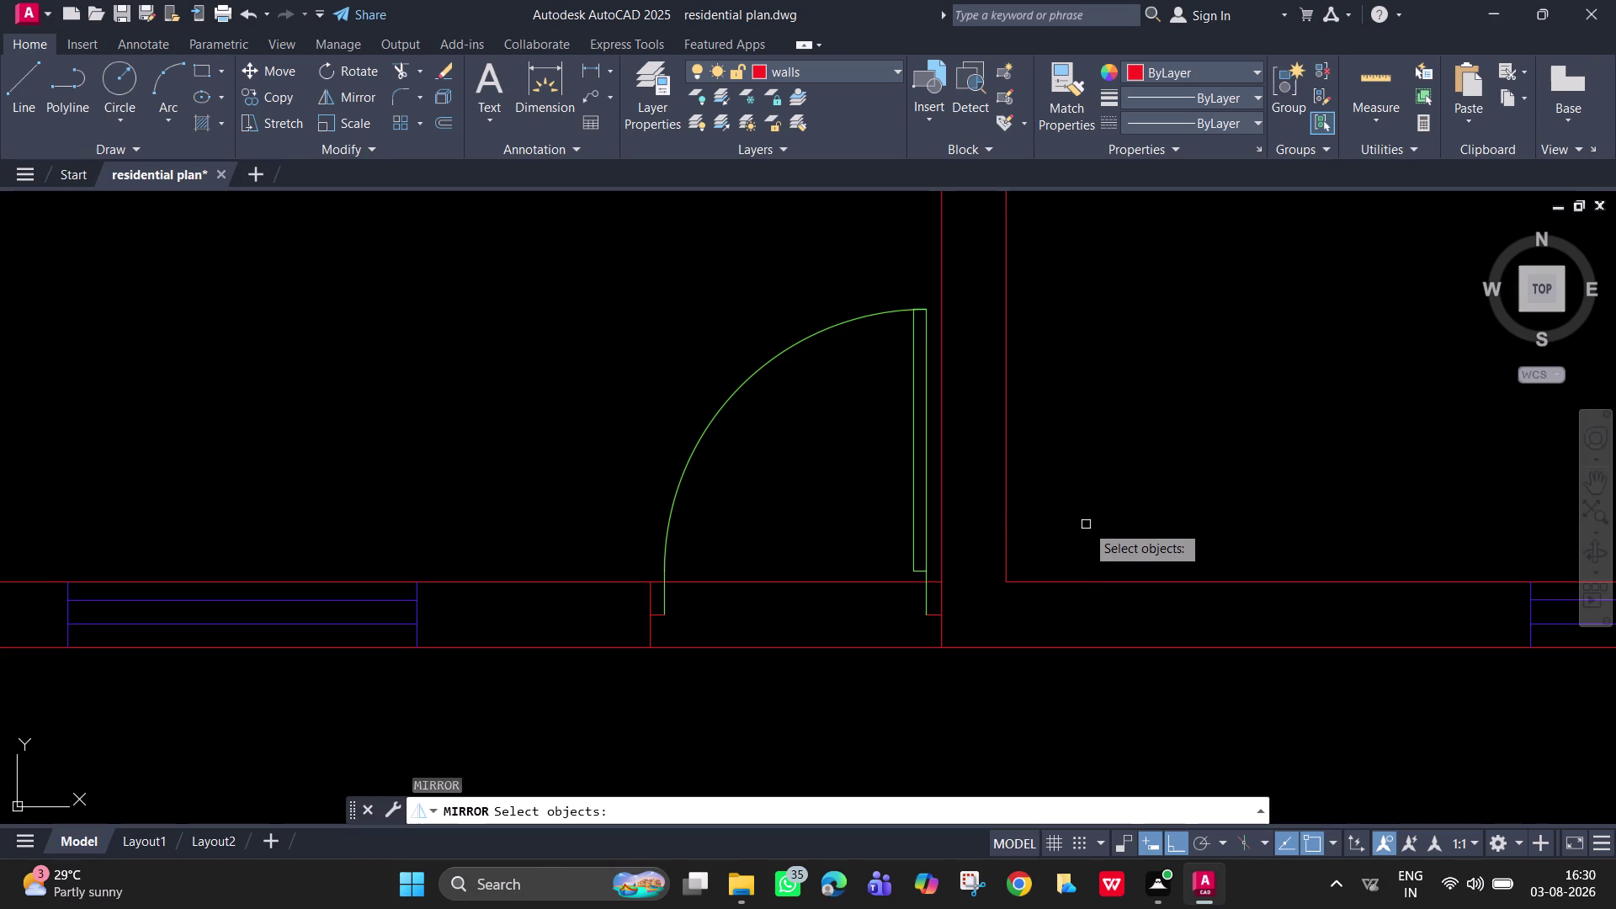
click(919, 523)
click(908, 523)
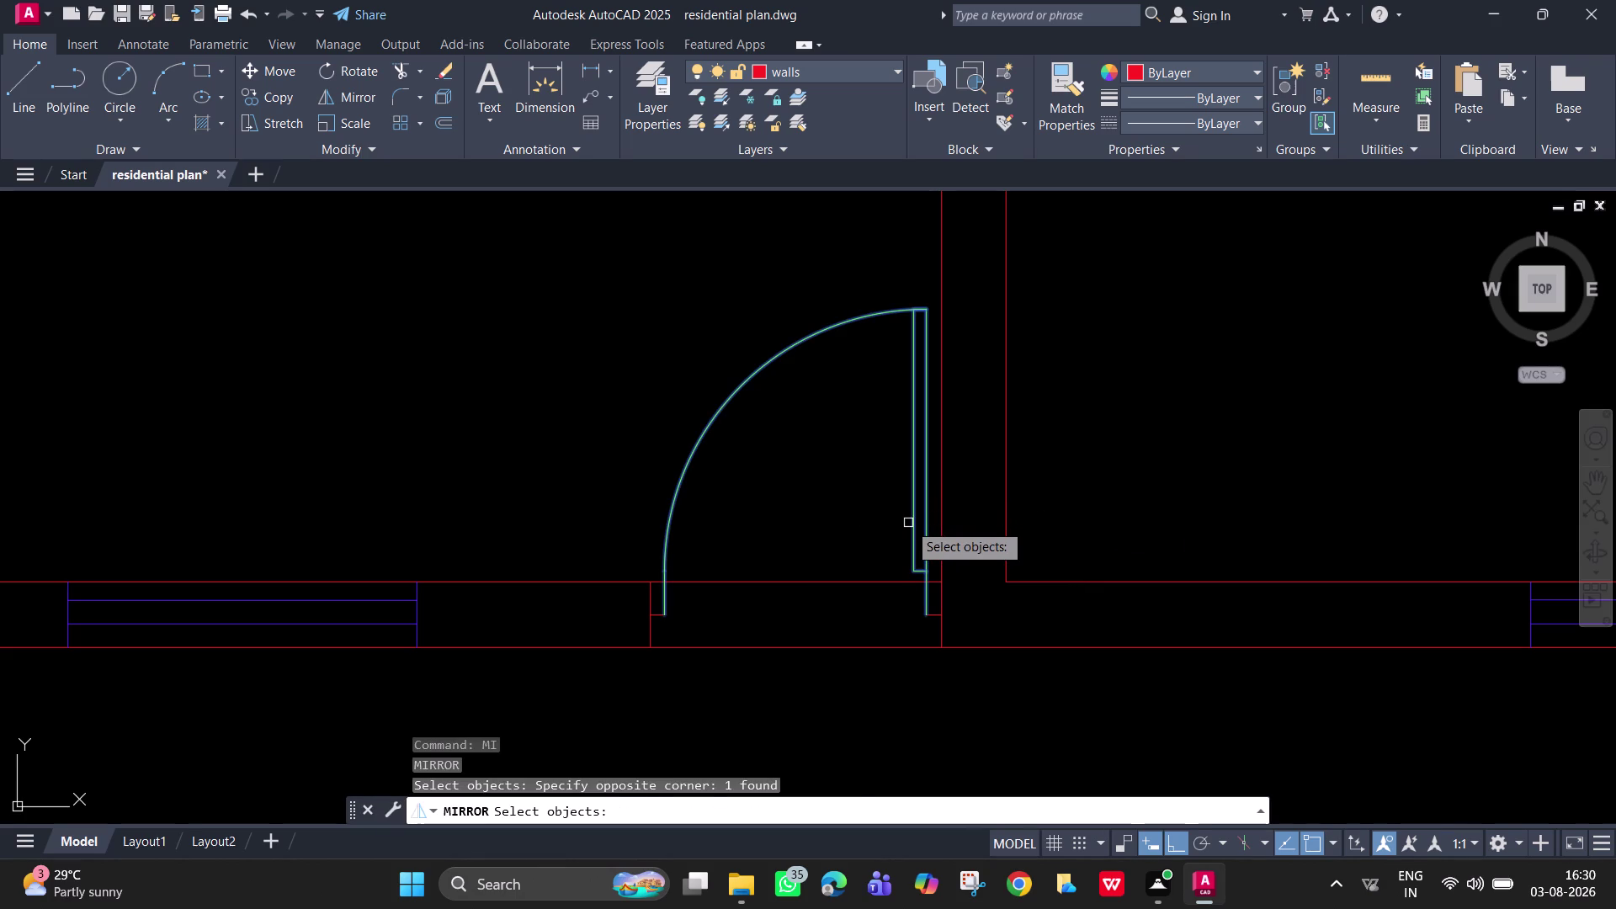
key(space)
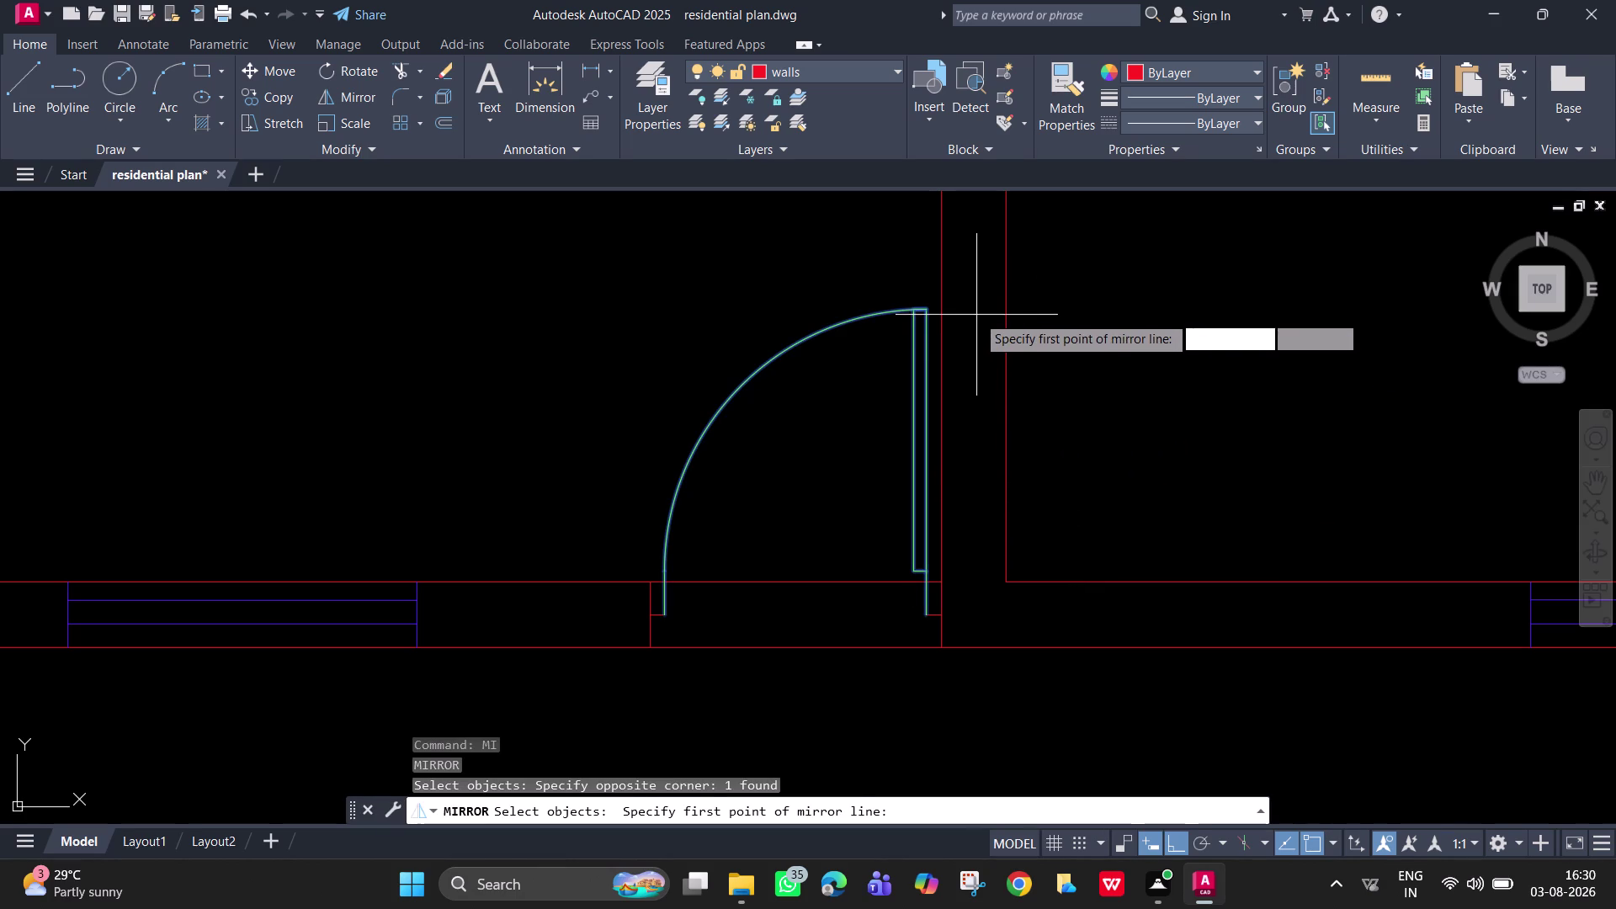
click(977, 302)
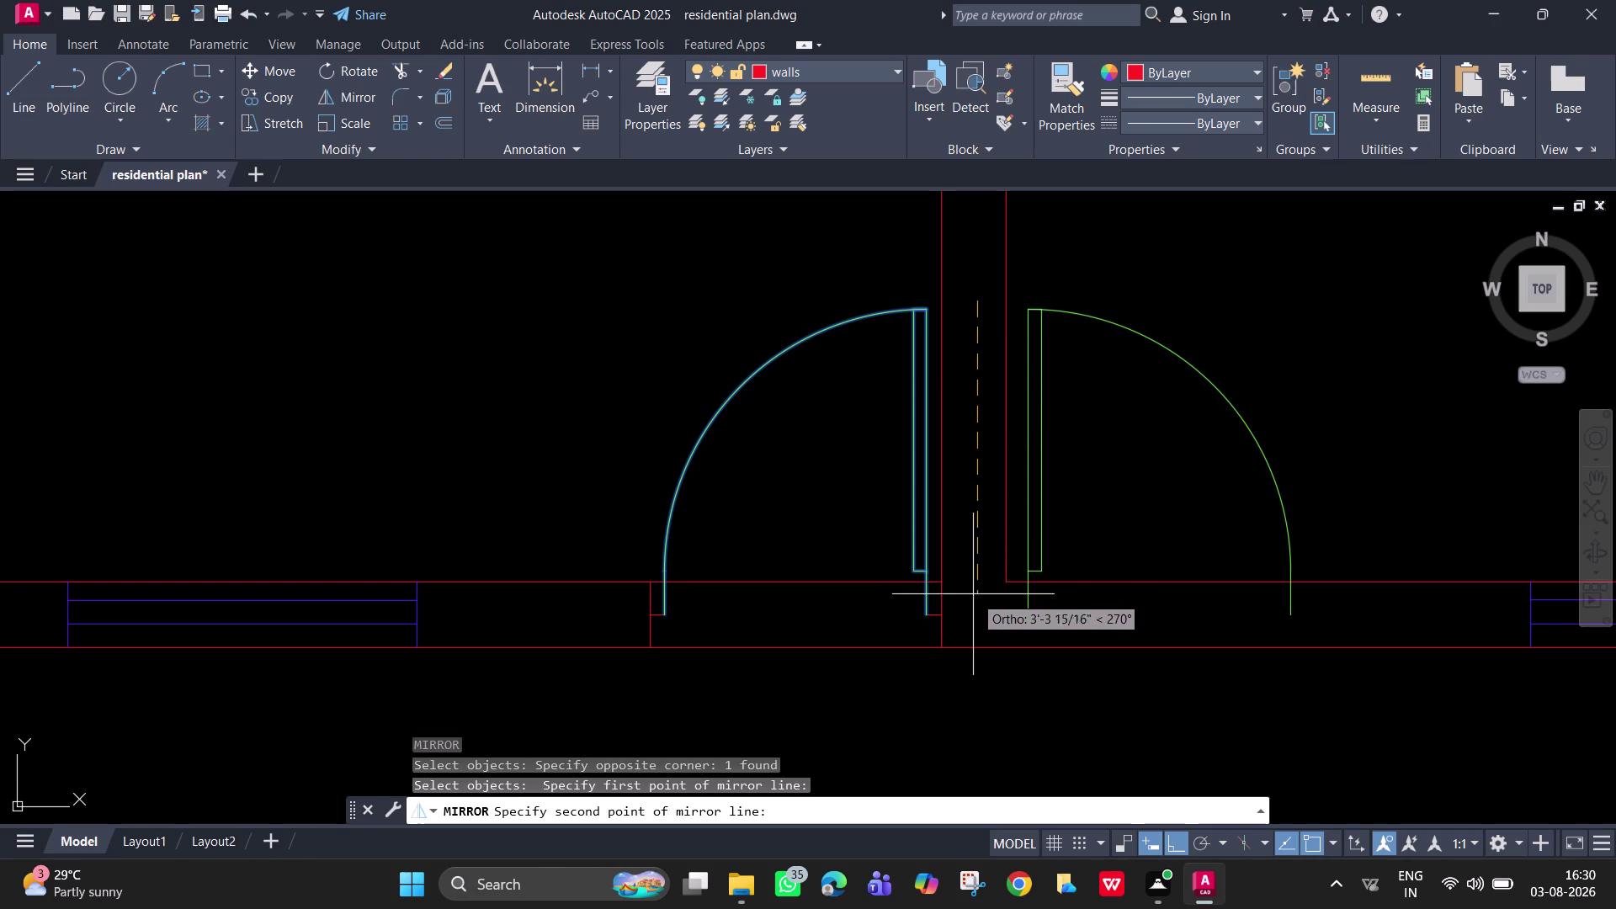
key(Escape)
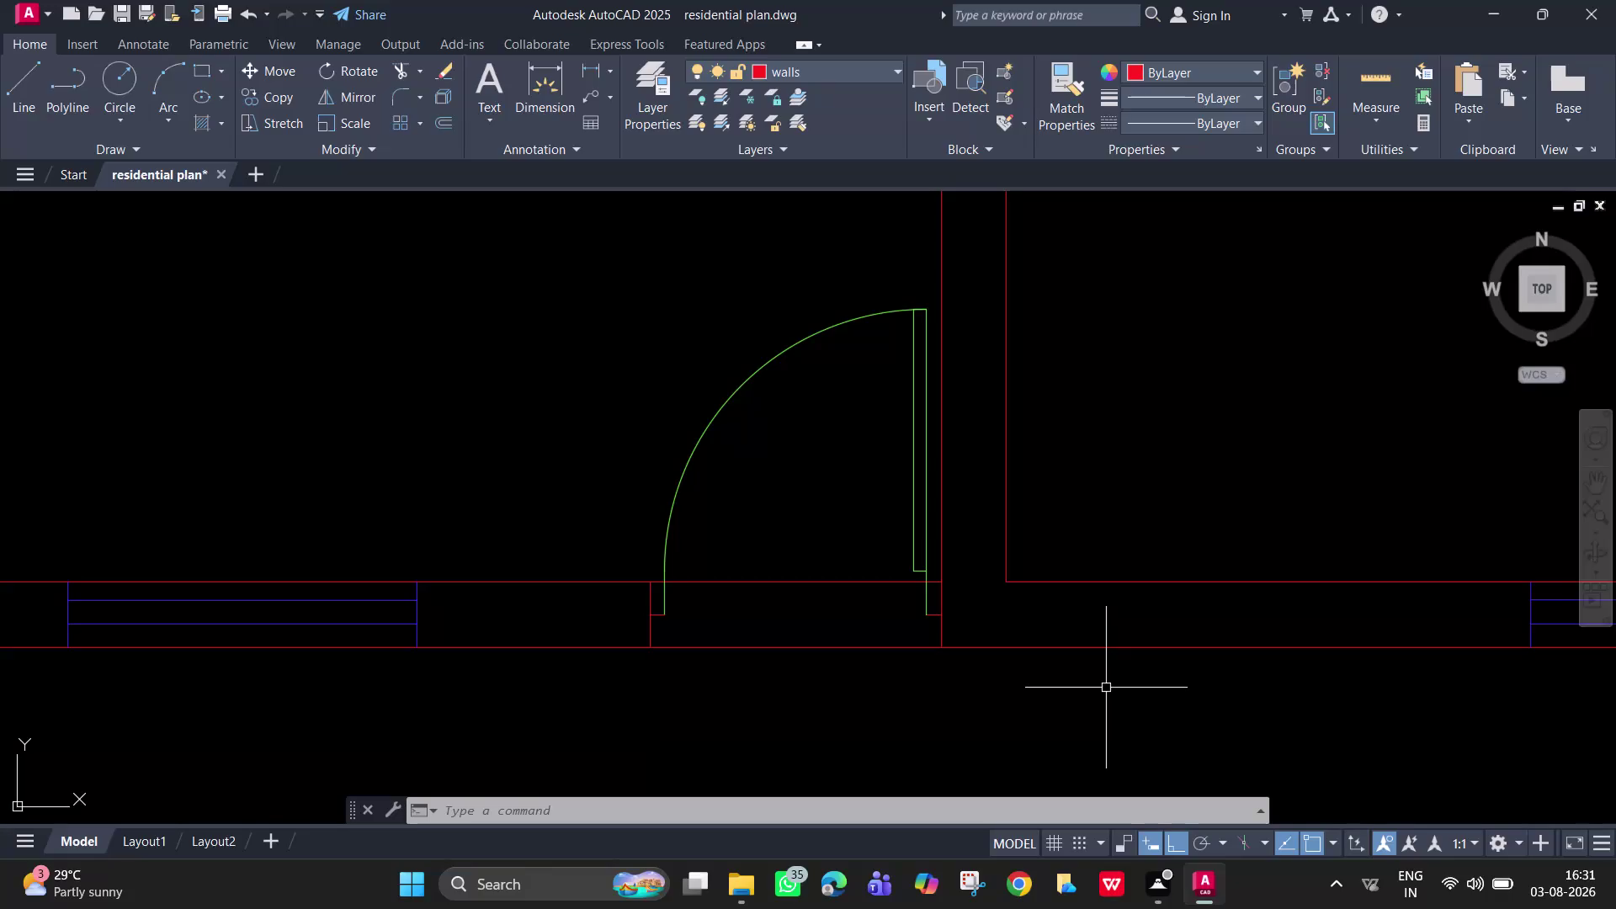
Start a jamb line at the wall gap, then cancel the mistaken attempt.
key(l)
key(Return)
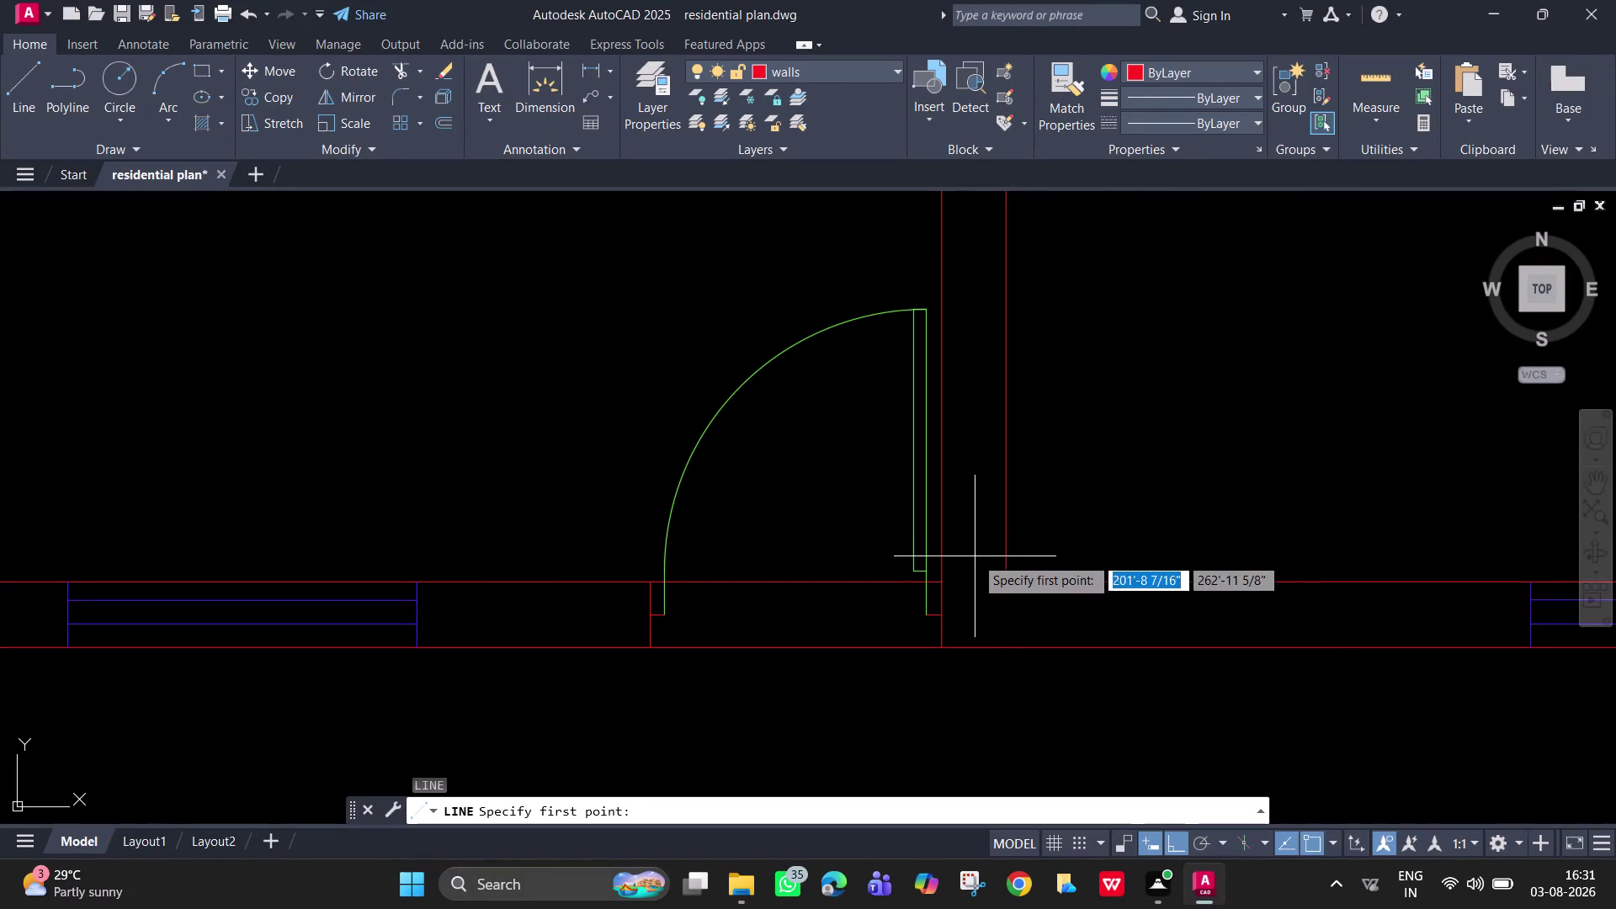
click(1004, 581)
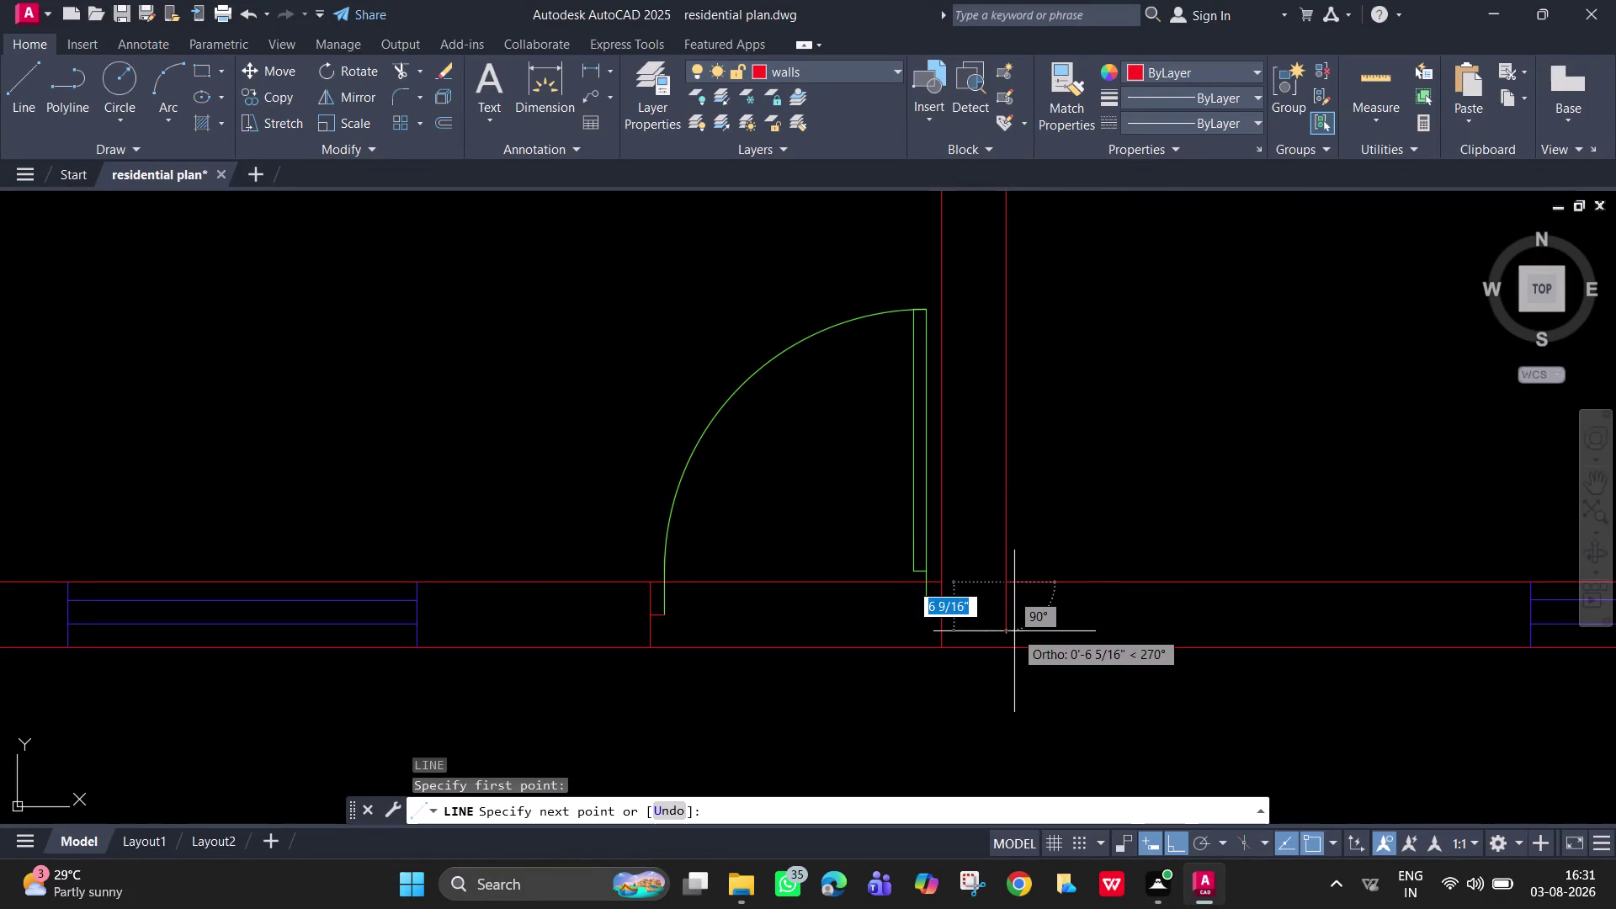
click(1008, 652)
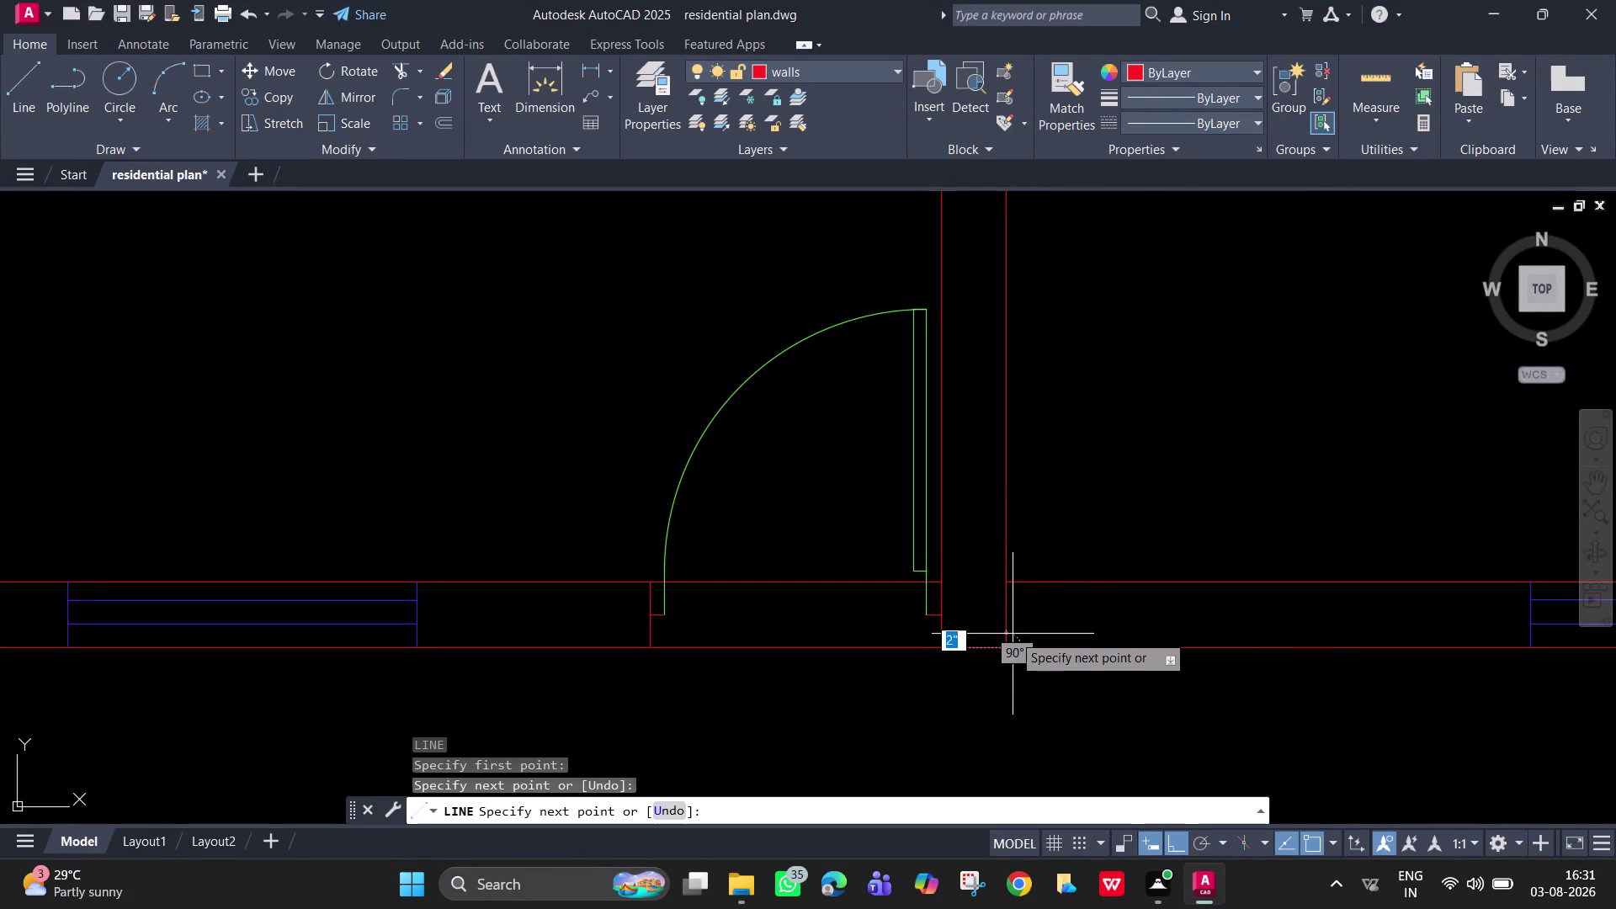
text(v)
key(space)
key(Escape)
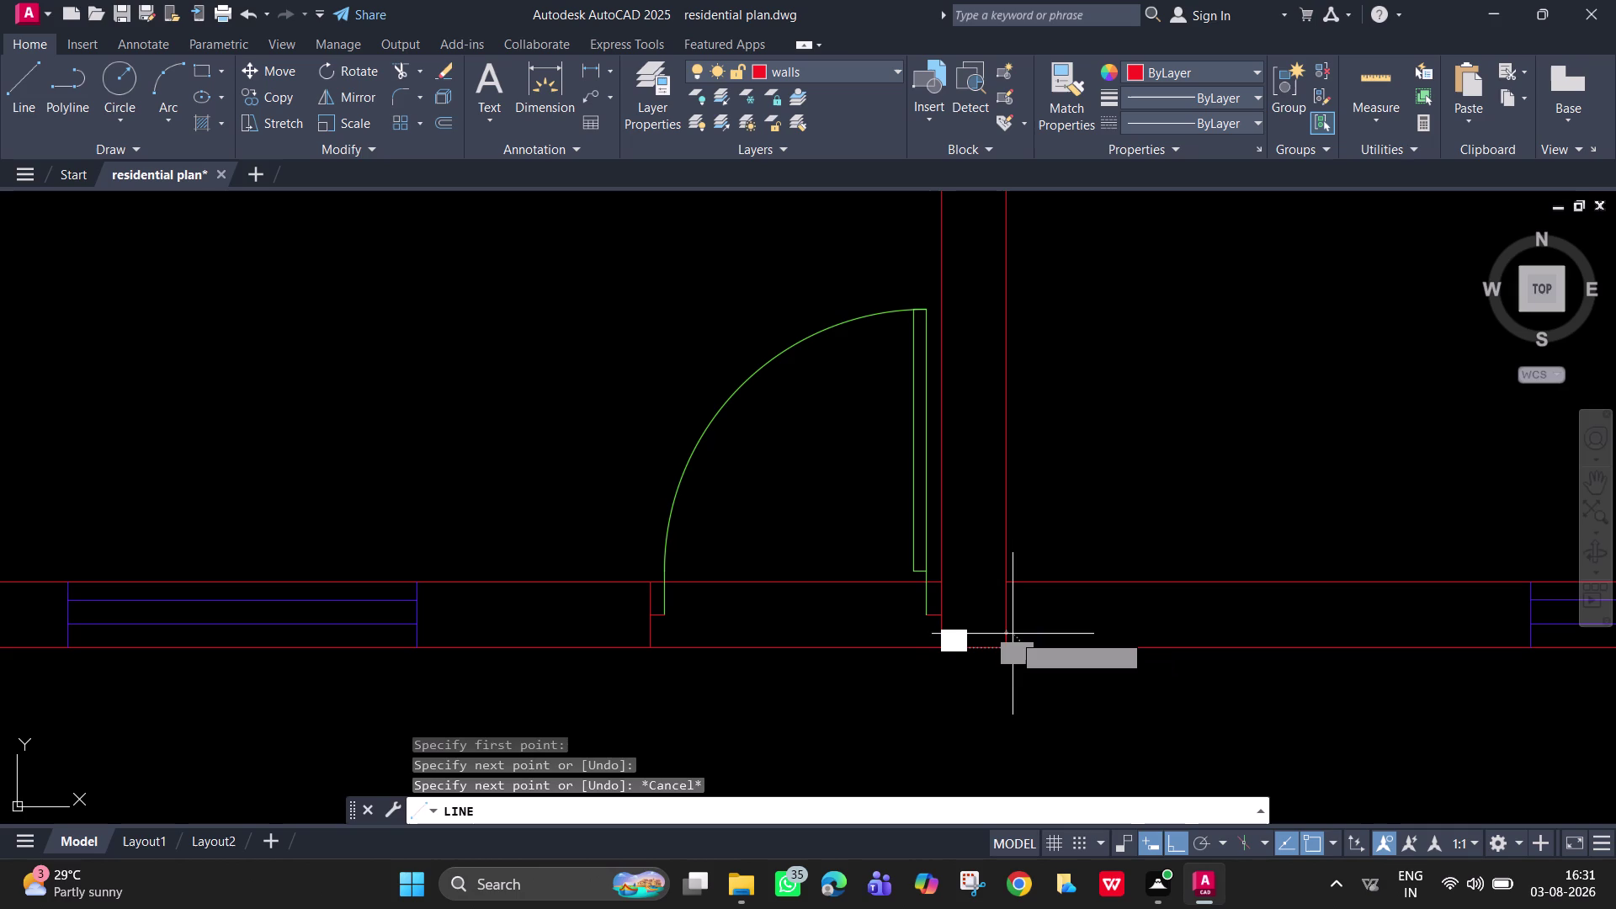
key(Escape)
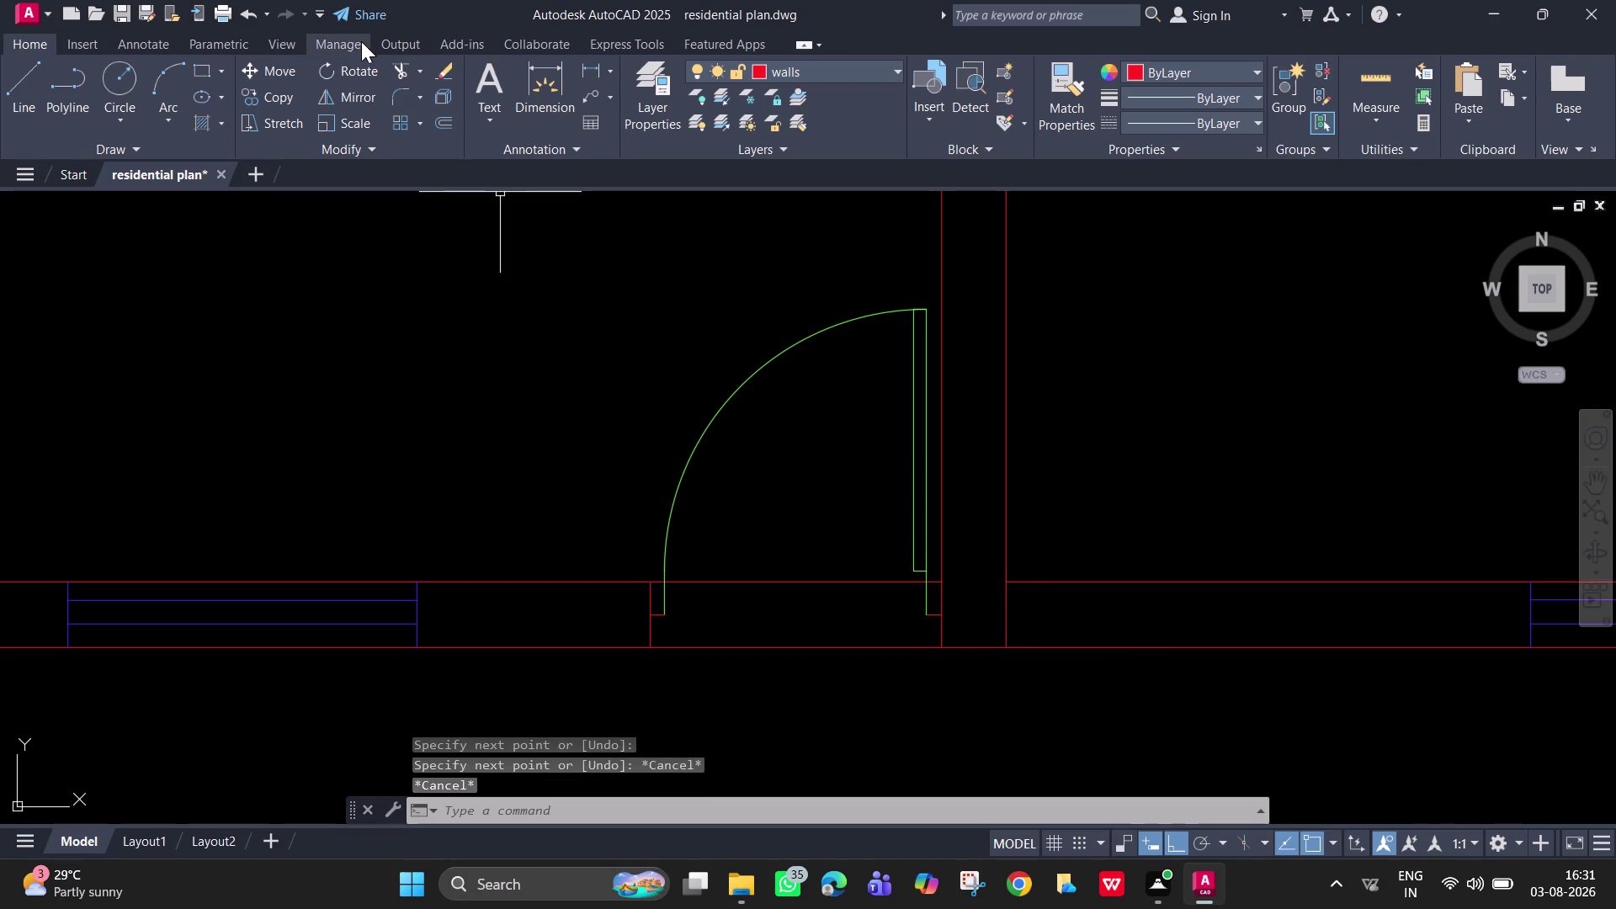
Draw a 2-inch jamb return from the wall end right of the door opening.
click(31, 80)
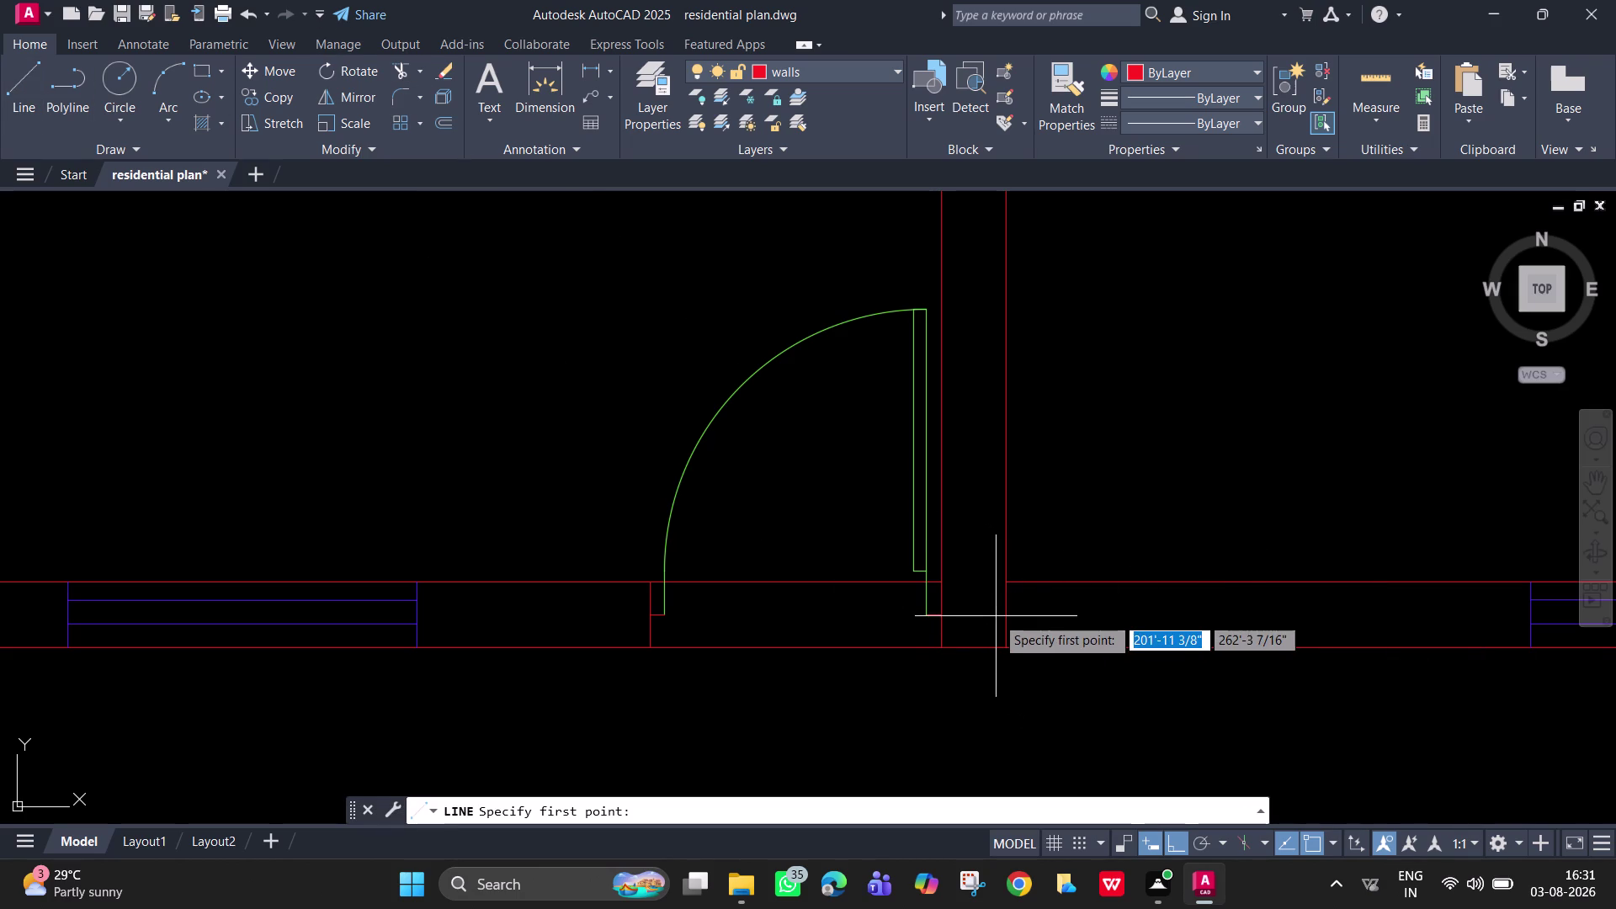
click(1005, 617)
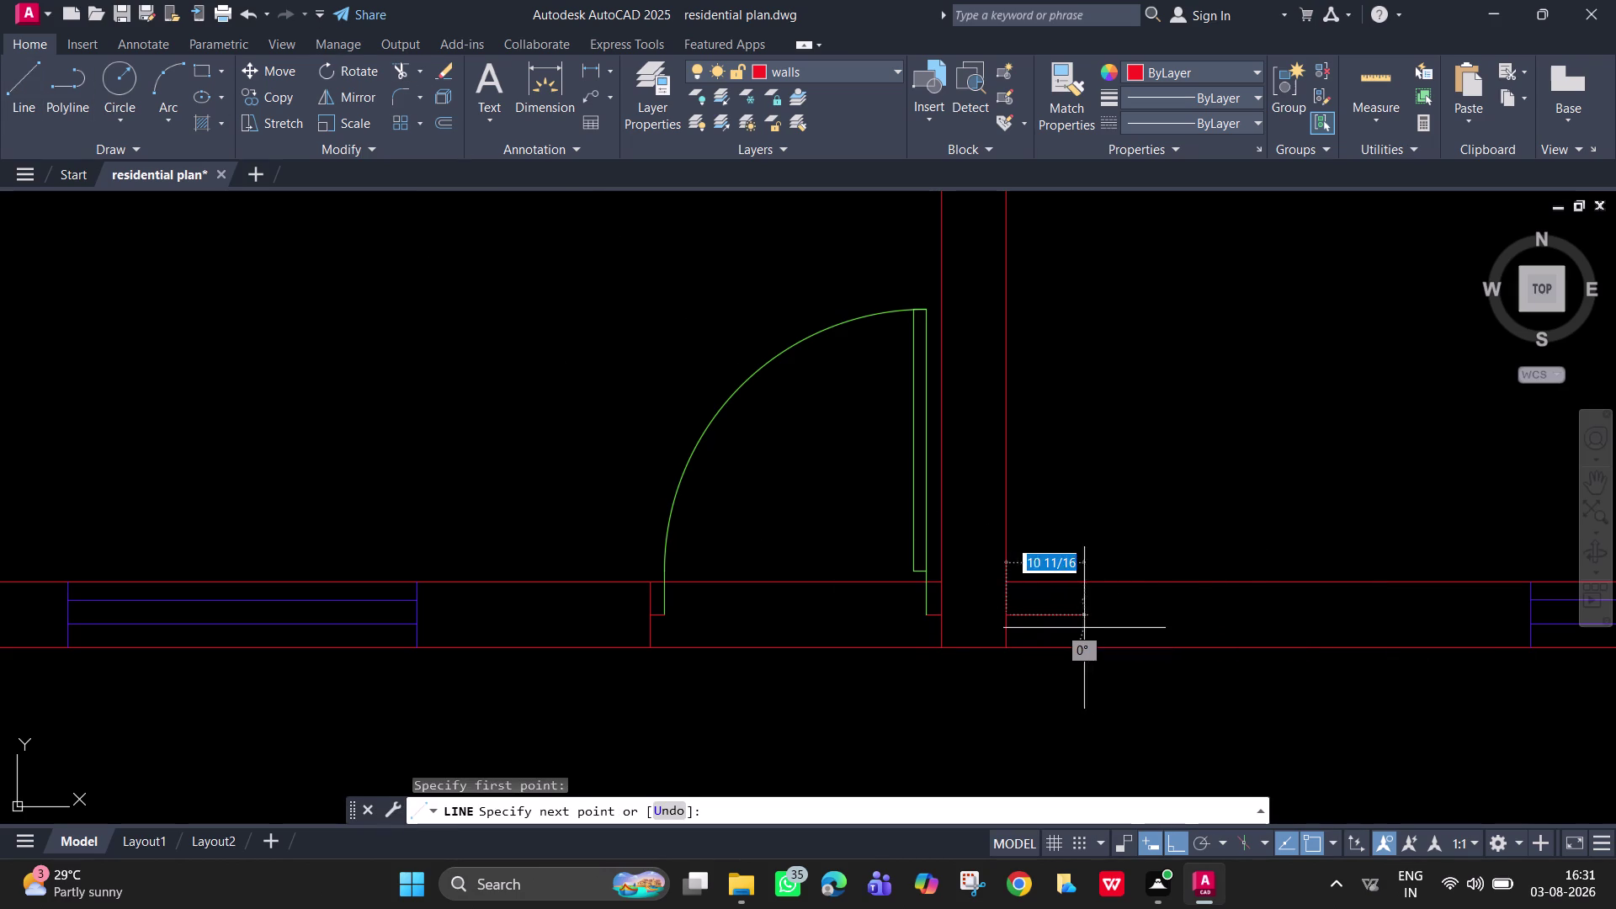
text(2")
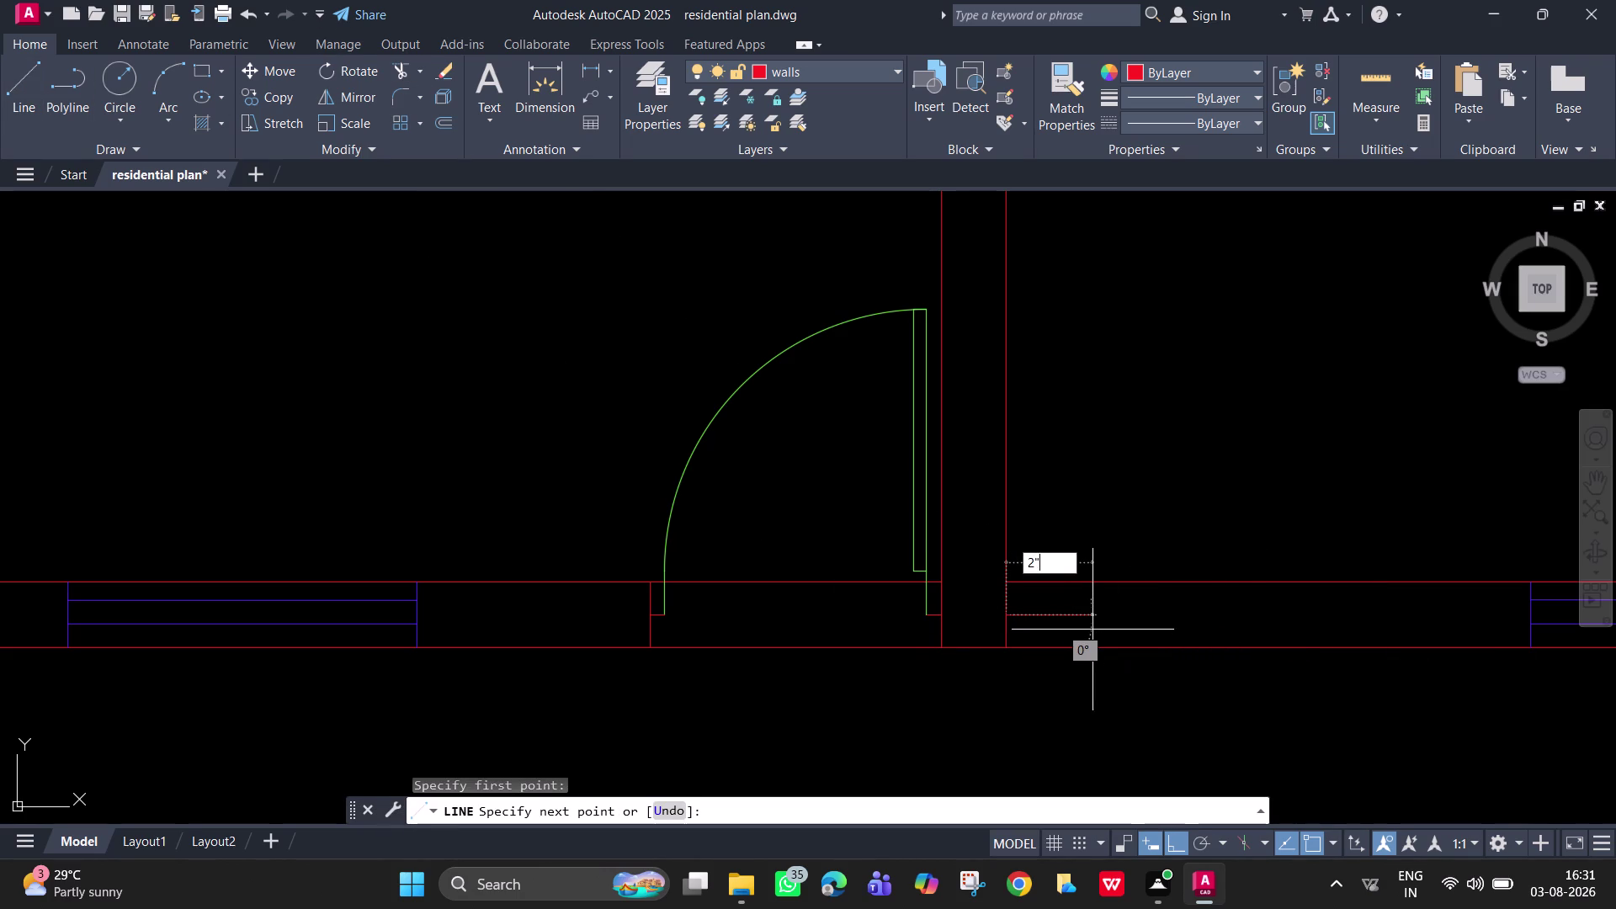
key(Return)
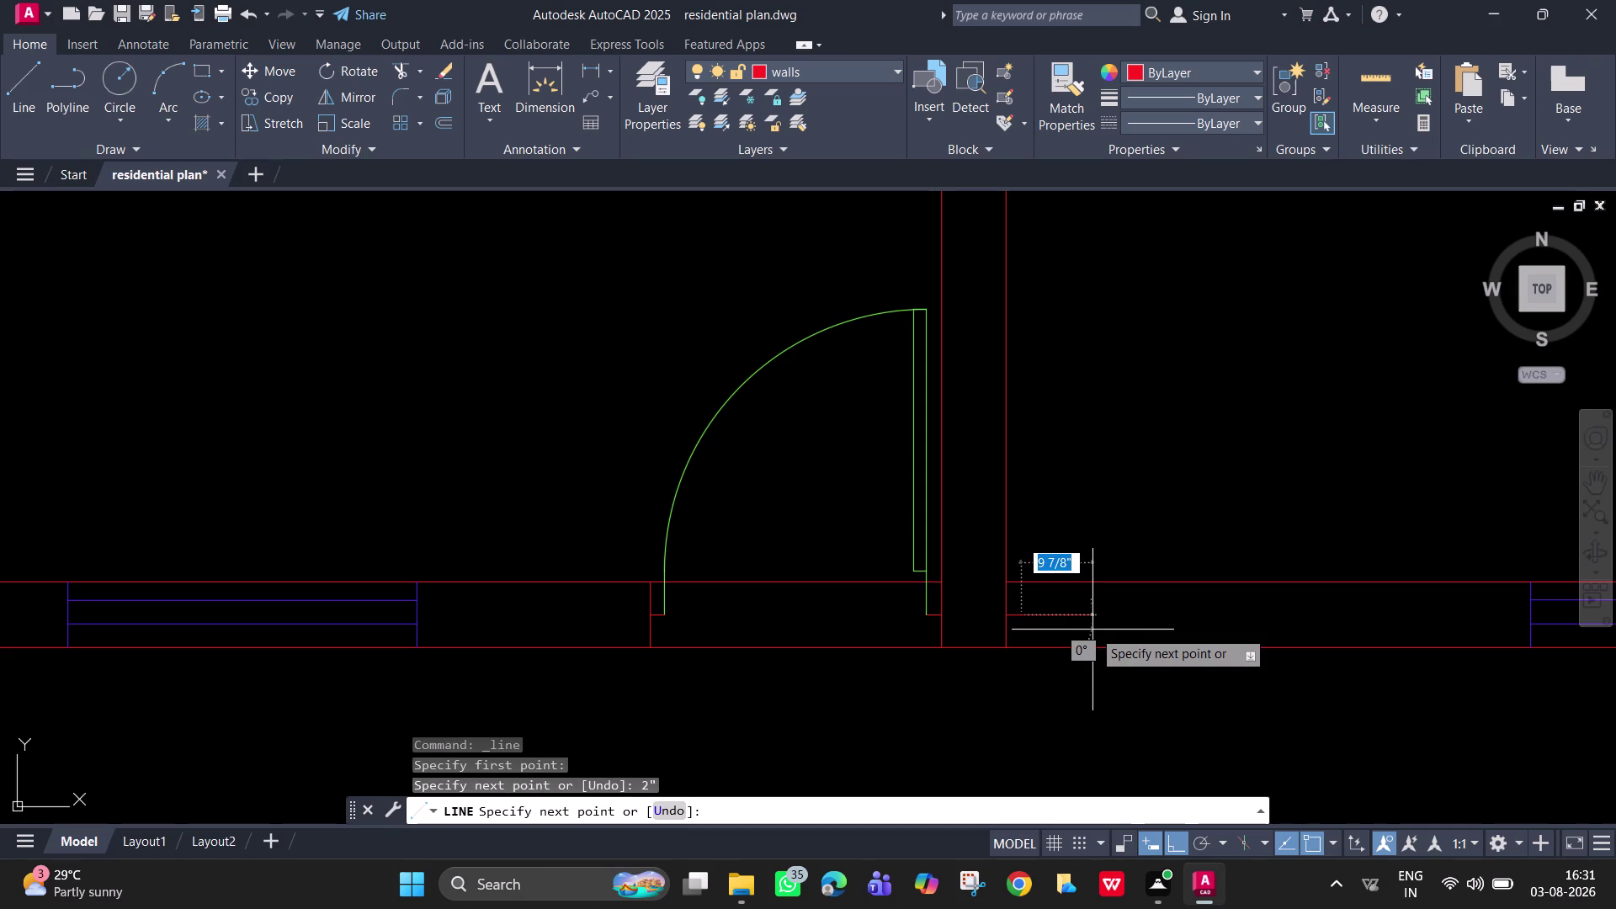
key(space)
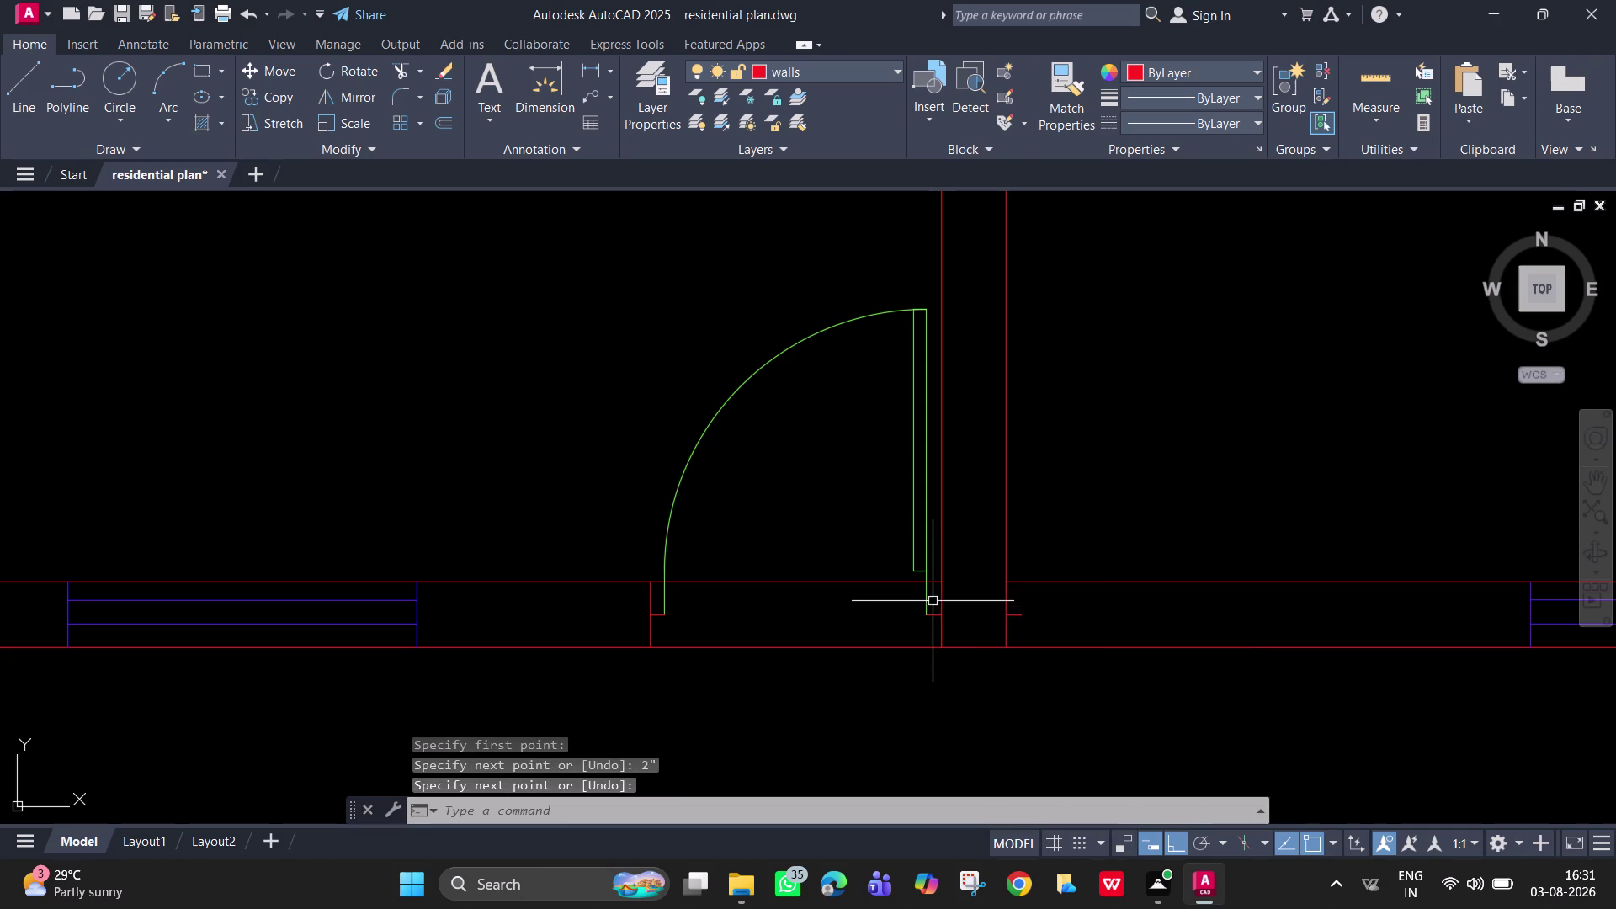
click(923, 595)
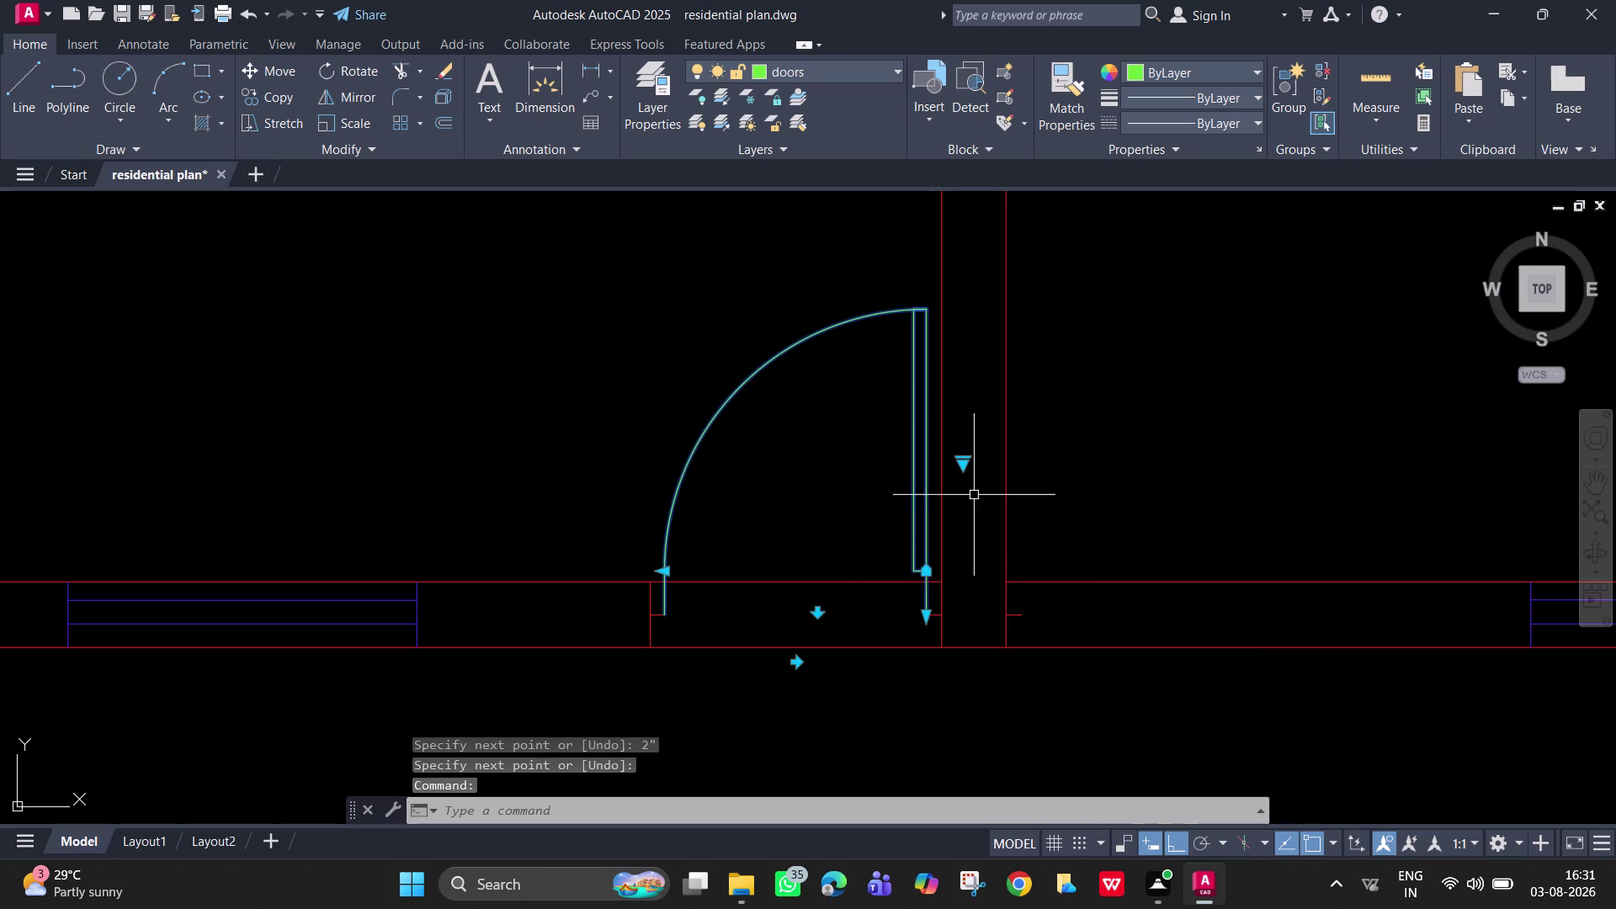
Mirror the door swing across a vertical line through the wall gap, keeping the original.
text(mi)
key(space)
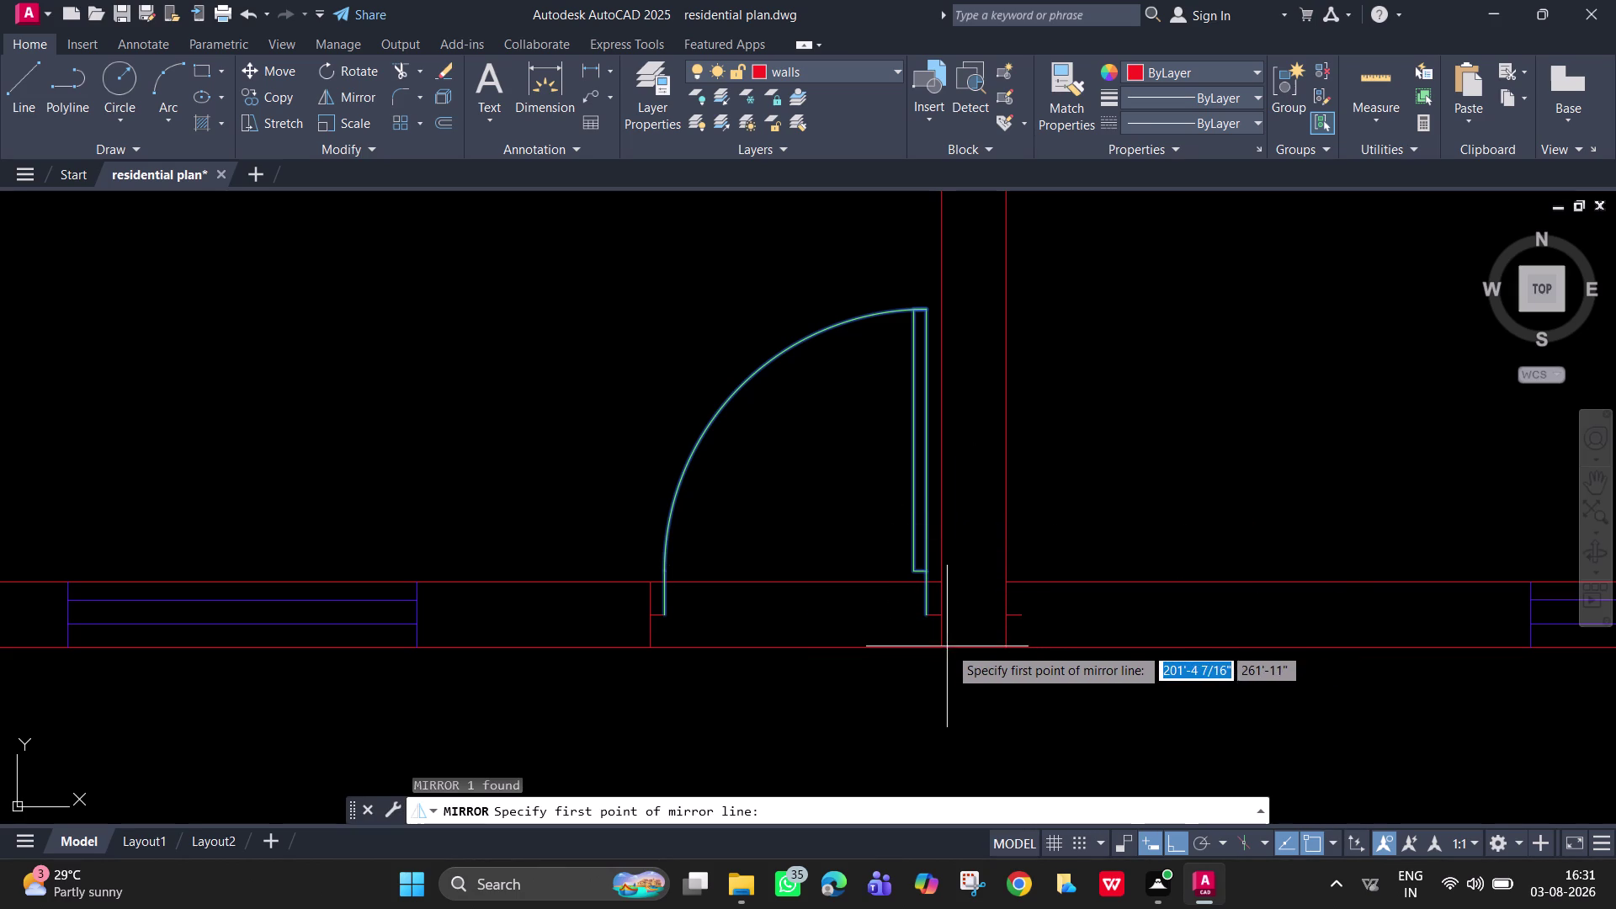
click(973, 650)
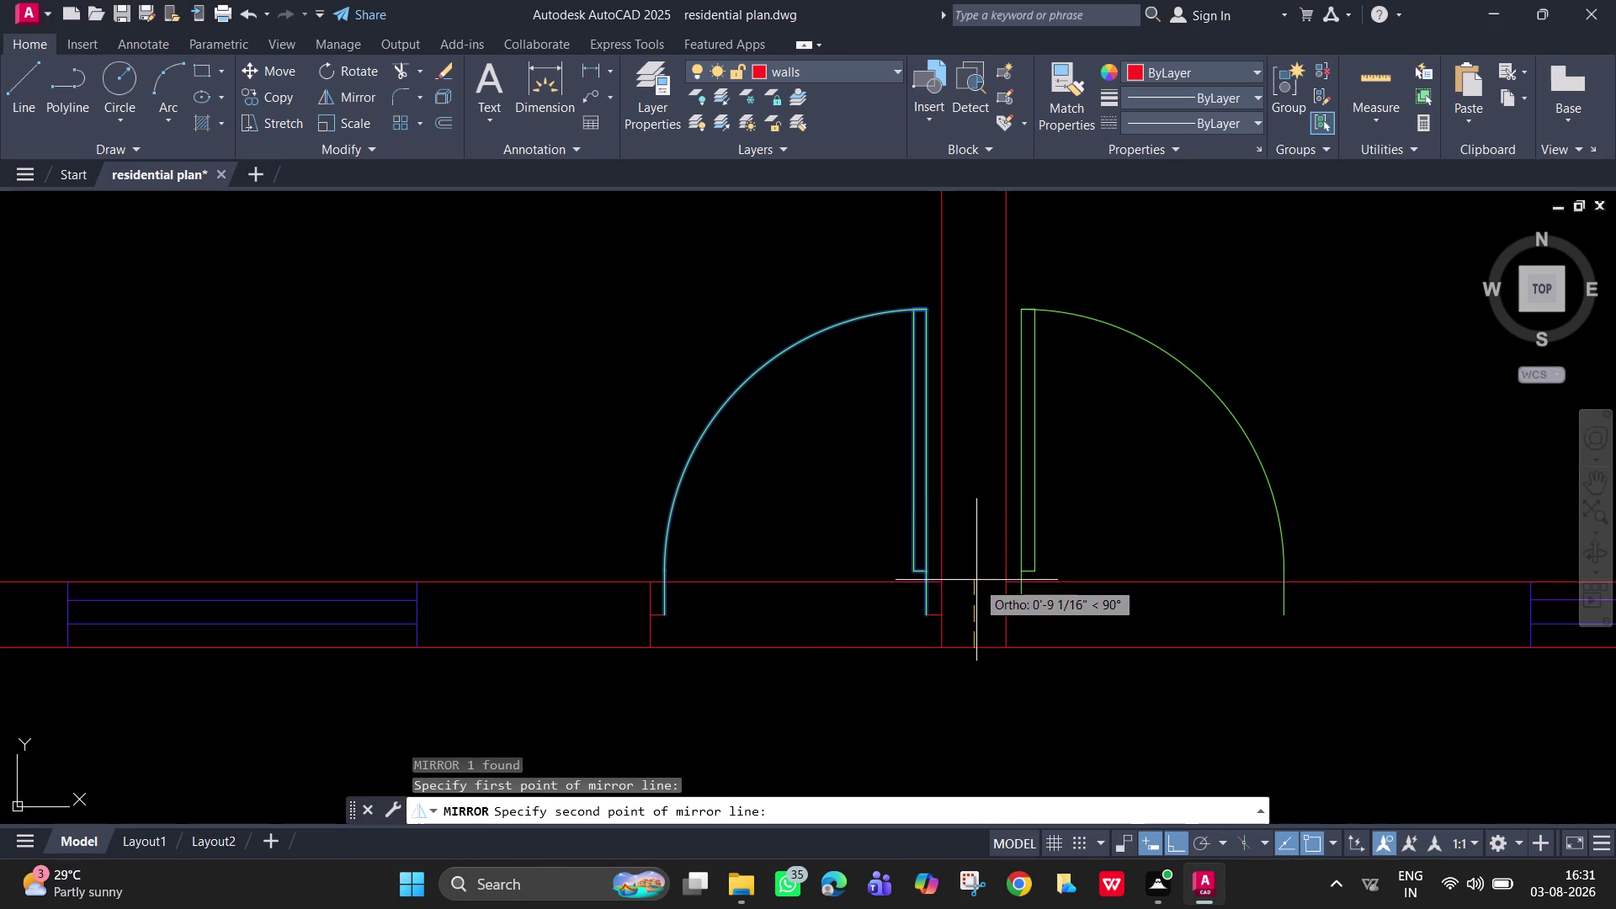
click(980, 454)
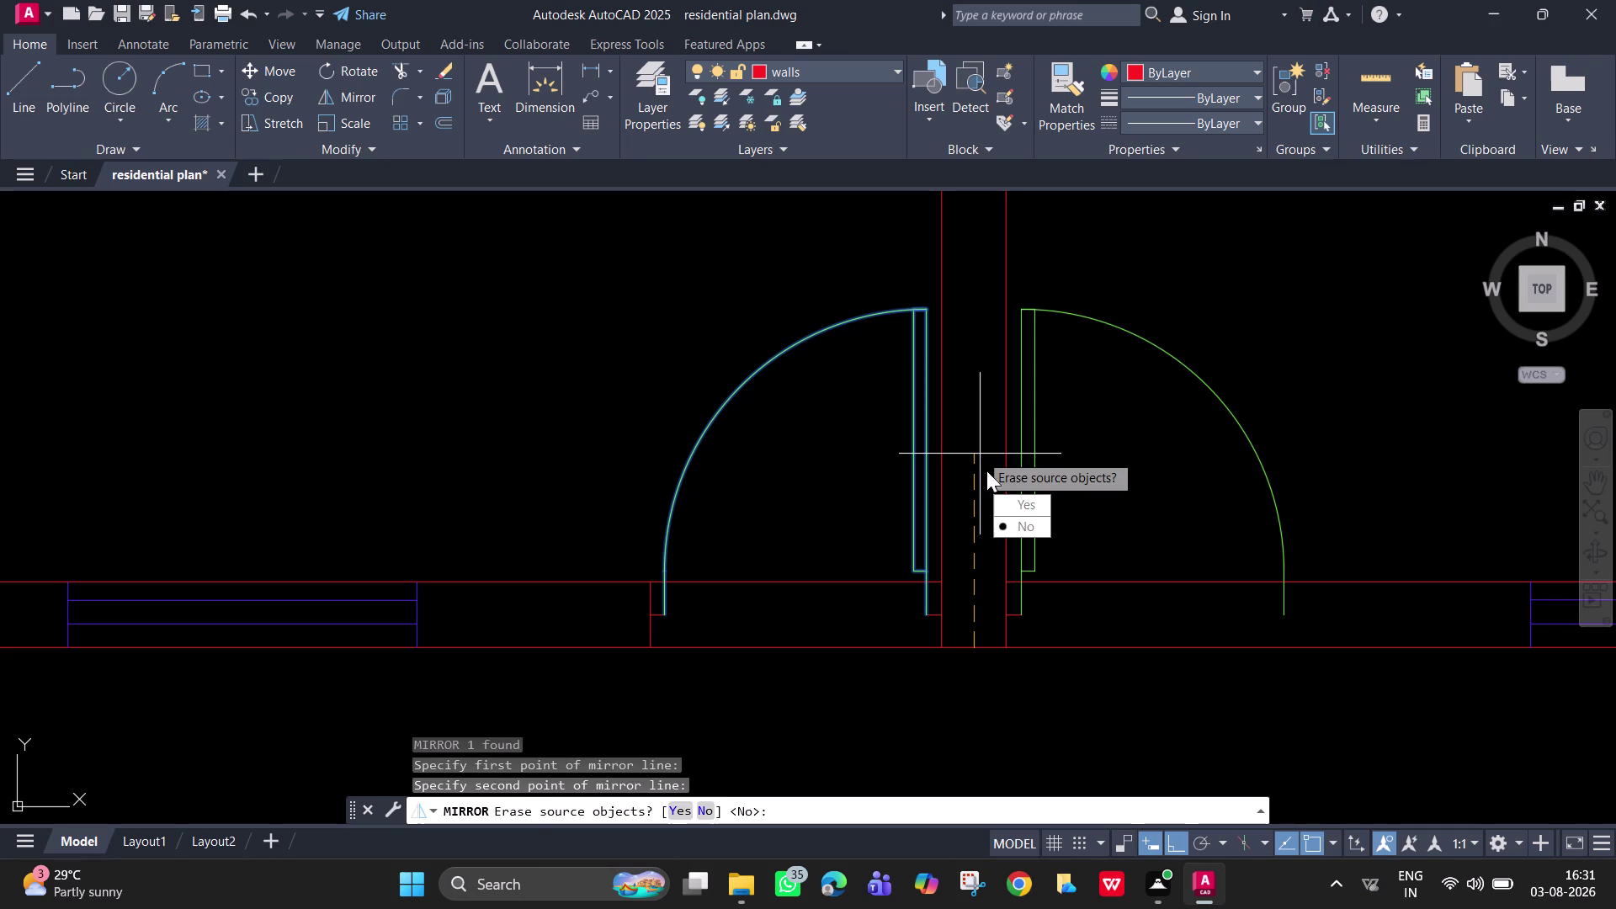
drag(1024, 528, 980, 454)
Zoom toward the wall corner and select the vertical door line to move.
scroll(up, 3)
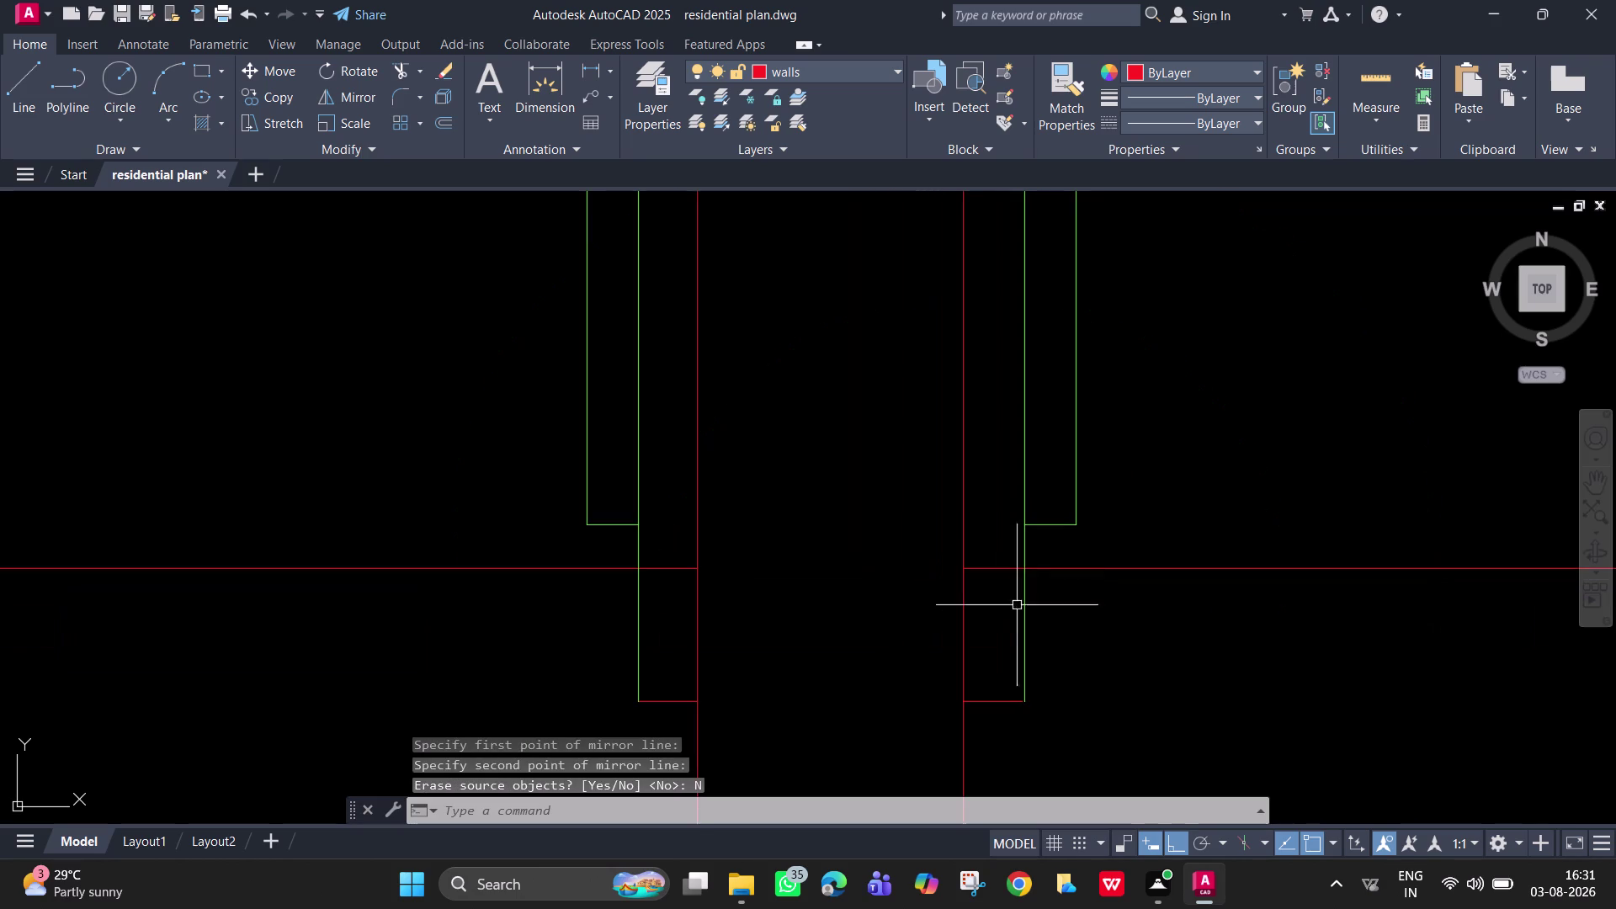
scroll(up, 3)
middle_click(1063, 724)
key(m)
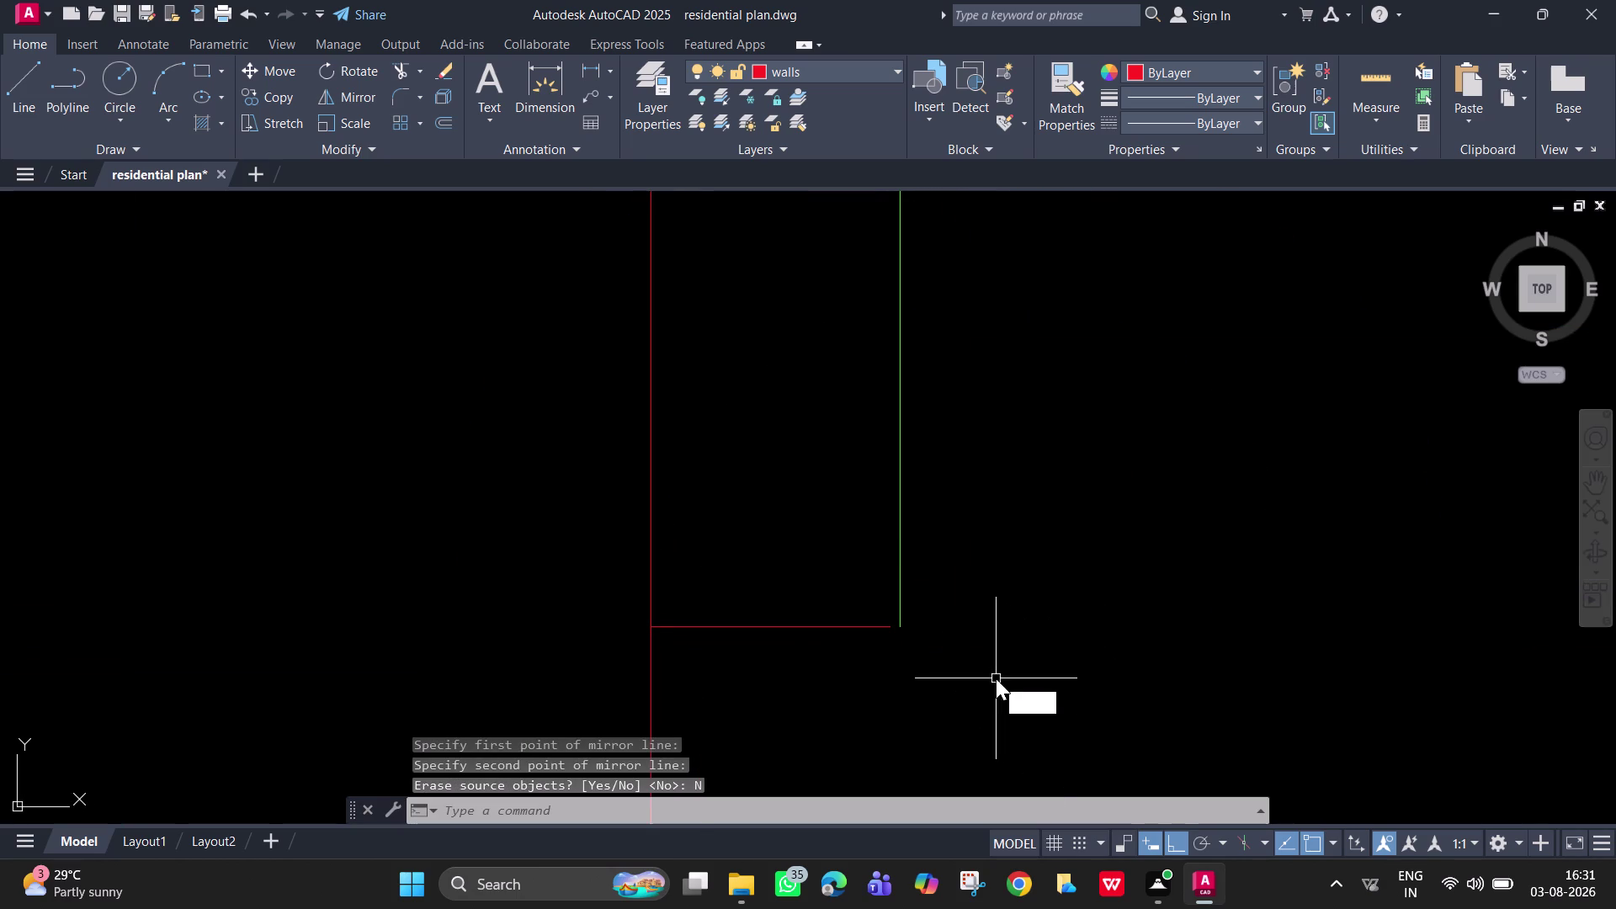
key(space)
click(901, 557)
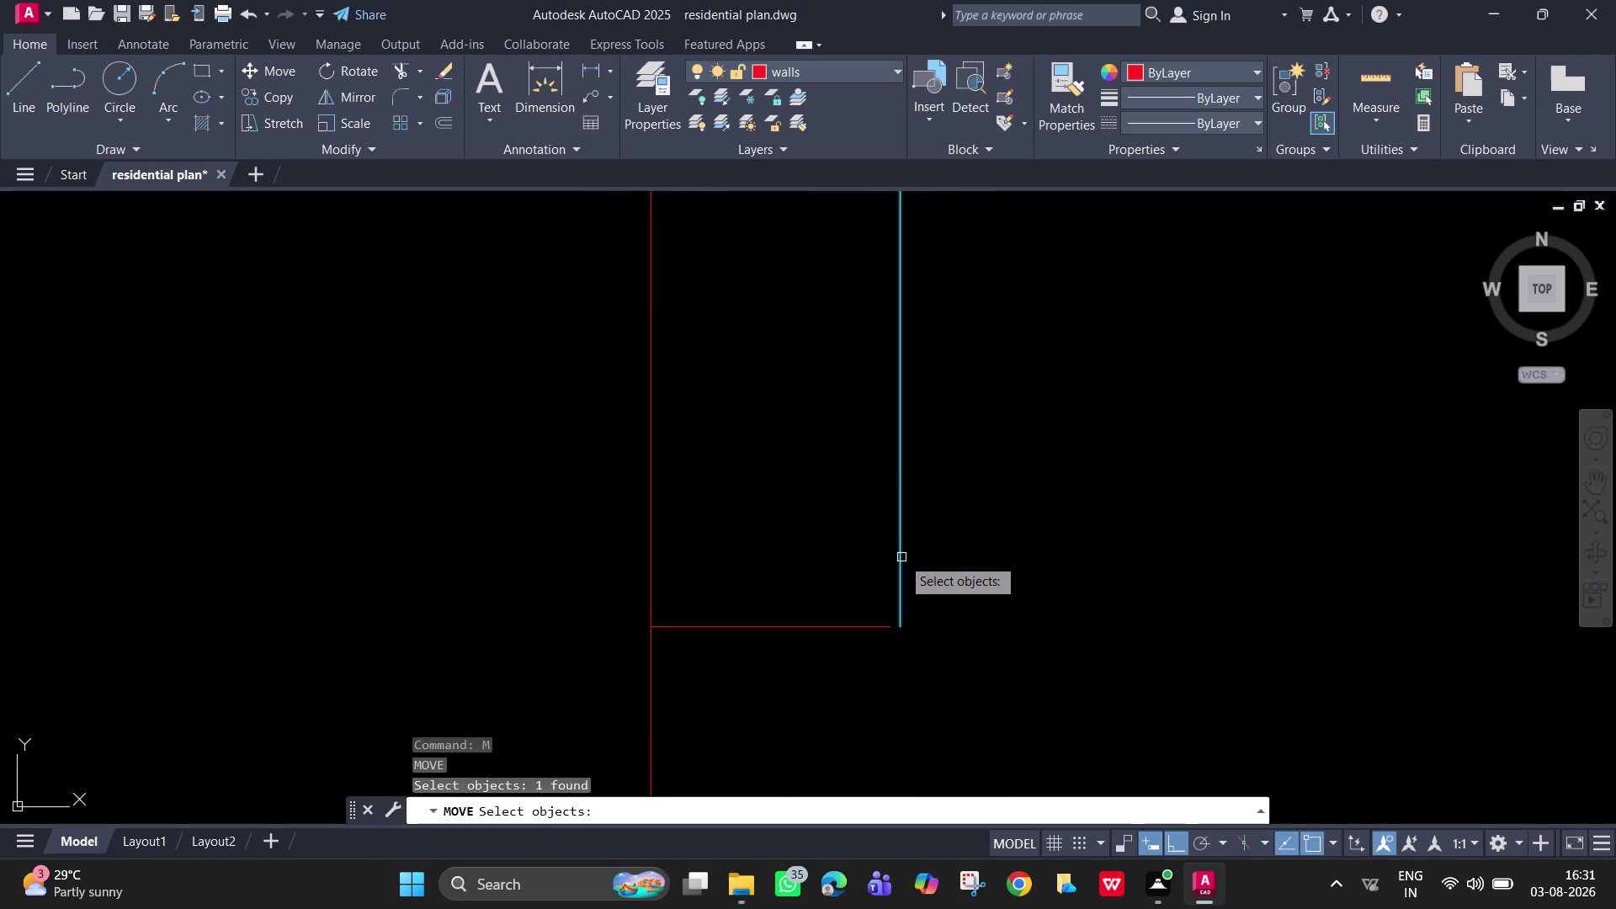
Move the door swing's vertical line from its base point into the new wall opening.
key(space)
click(903, 626)
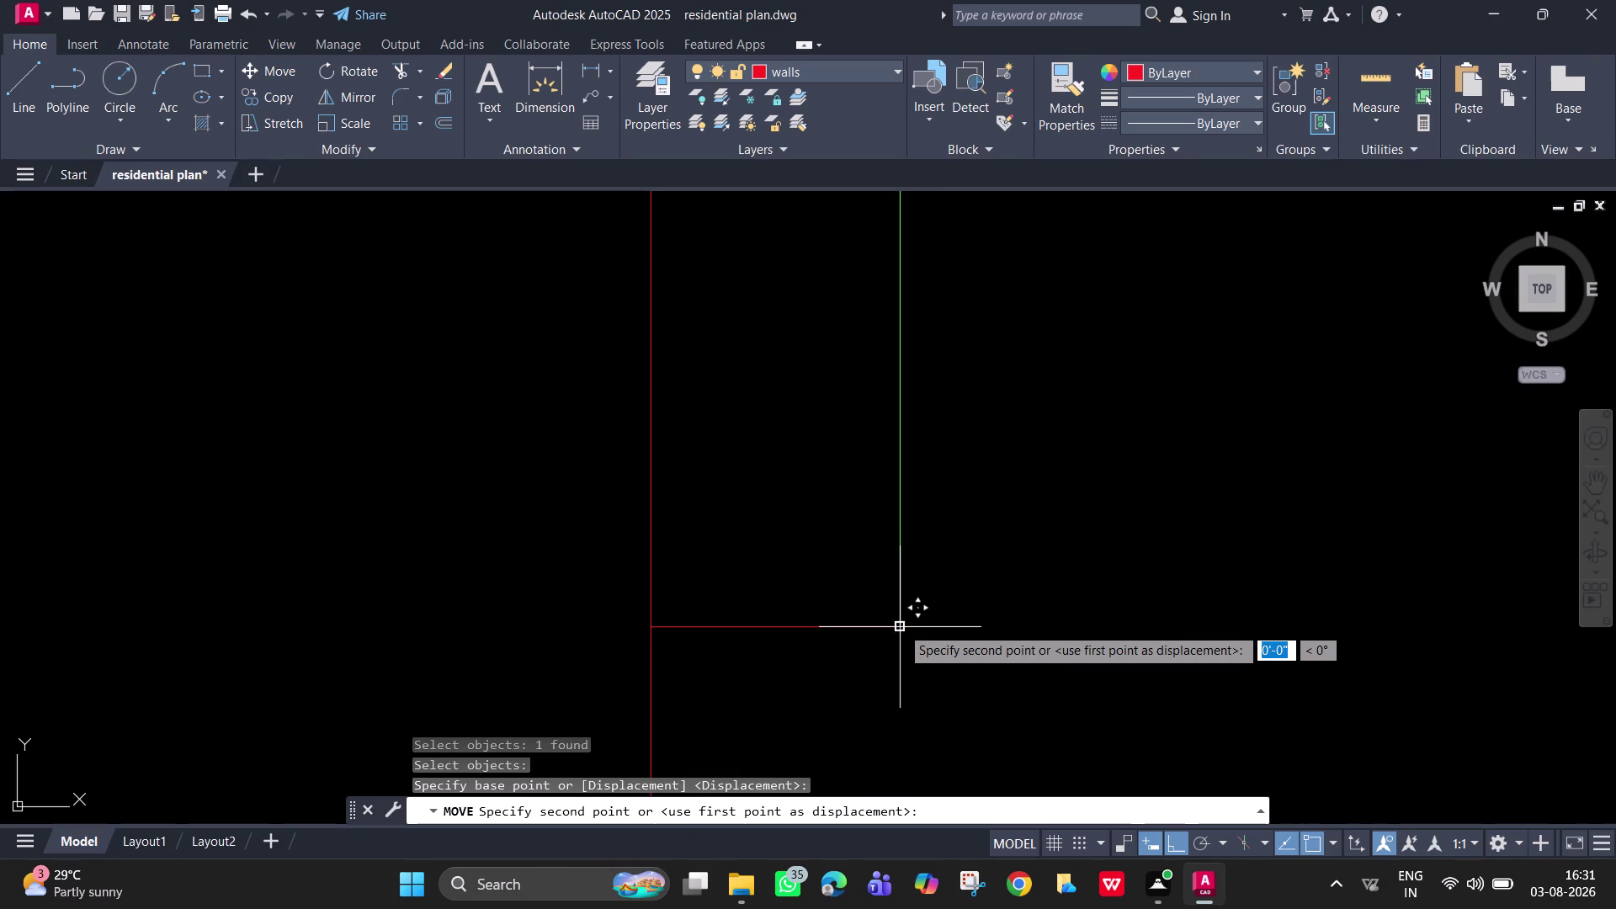
scroll(up, 3)
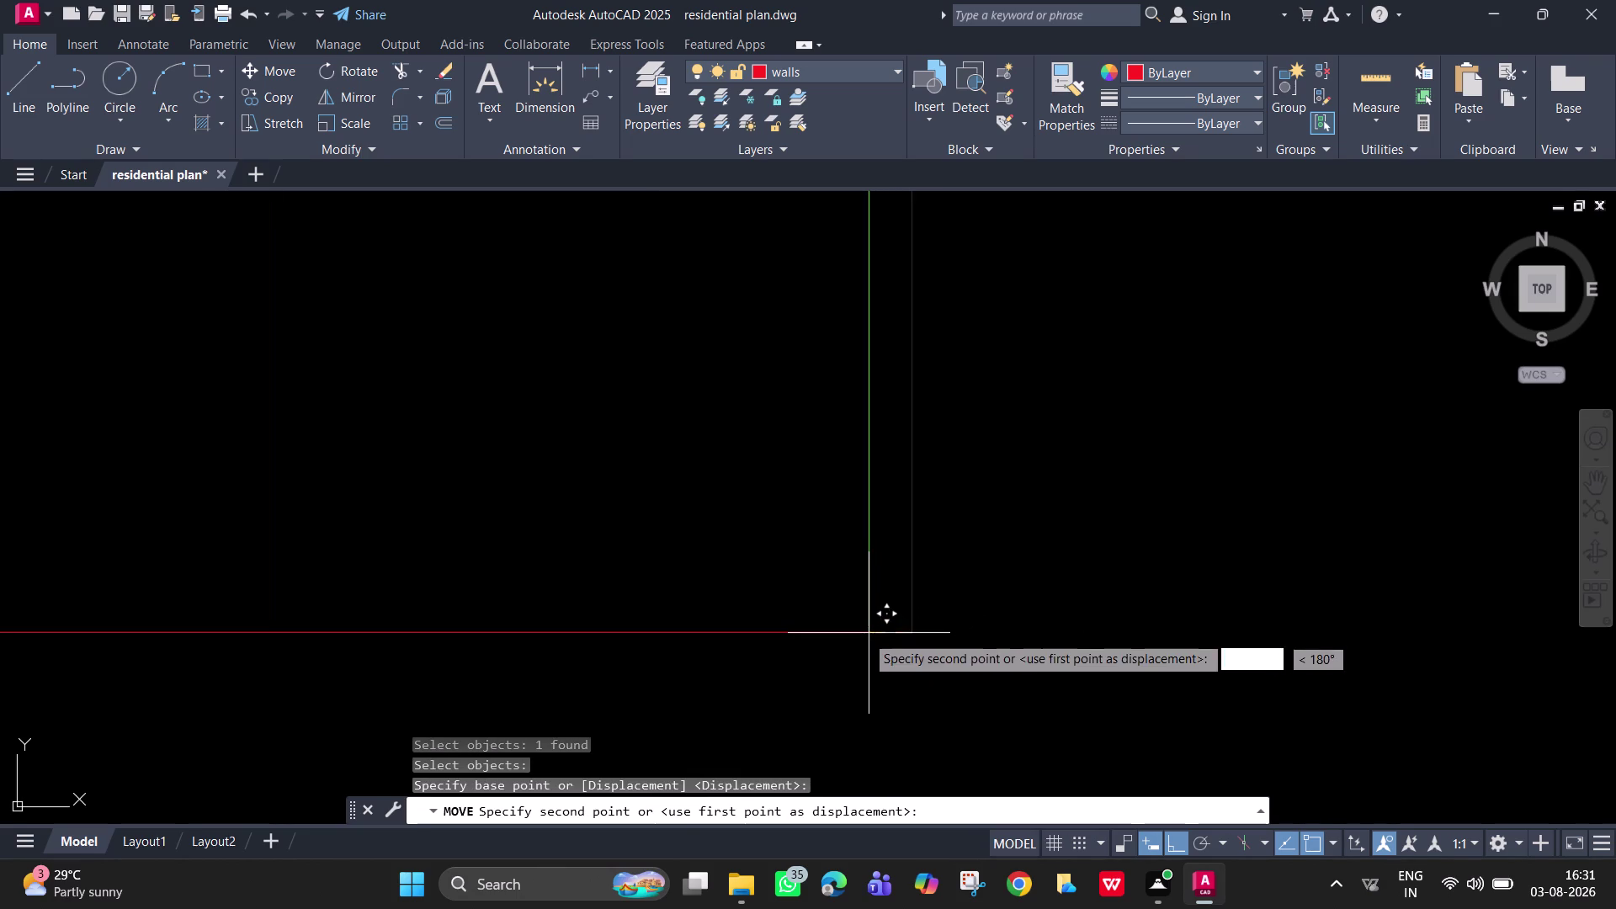
click(865, 634)
scroll(down, 3)
middle_drag(1138, 542, 853, 688)
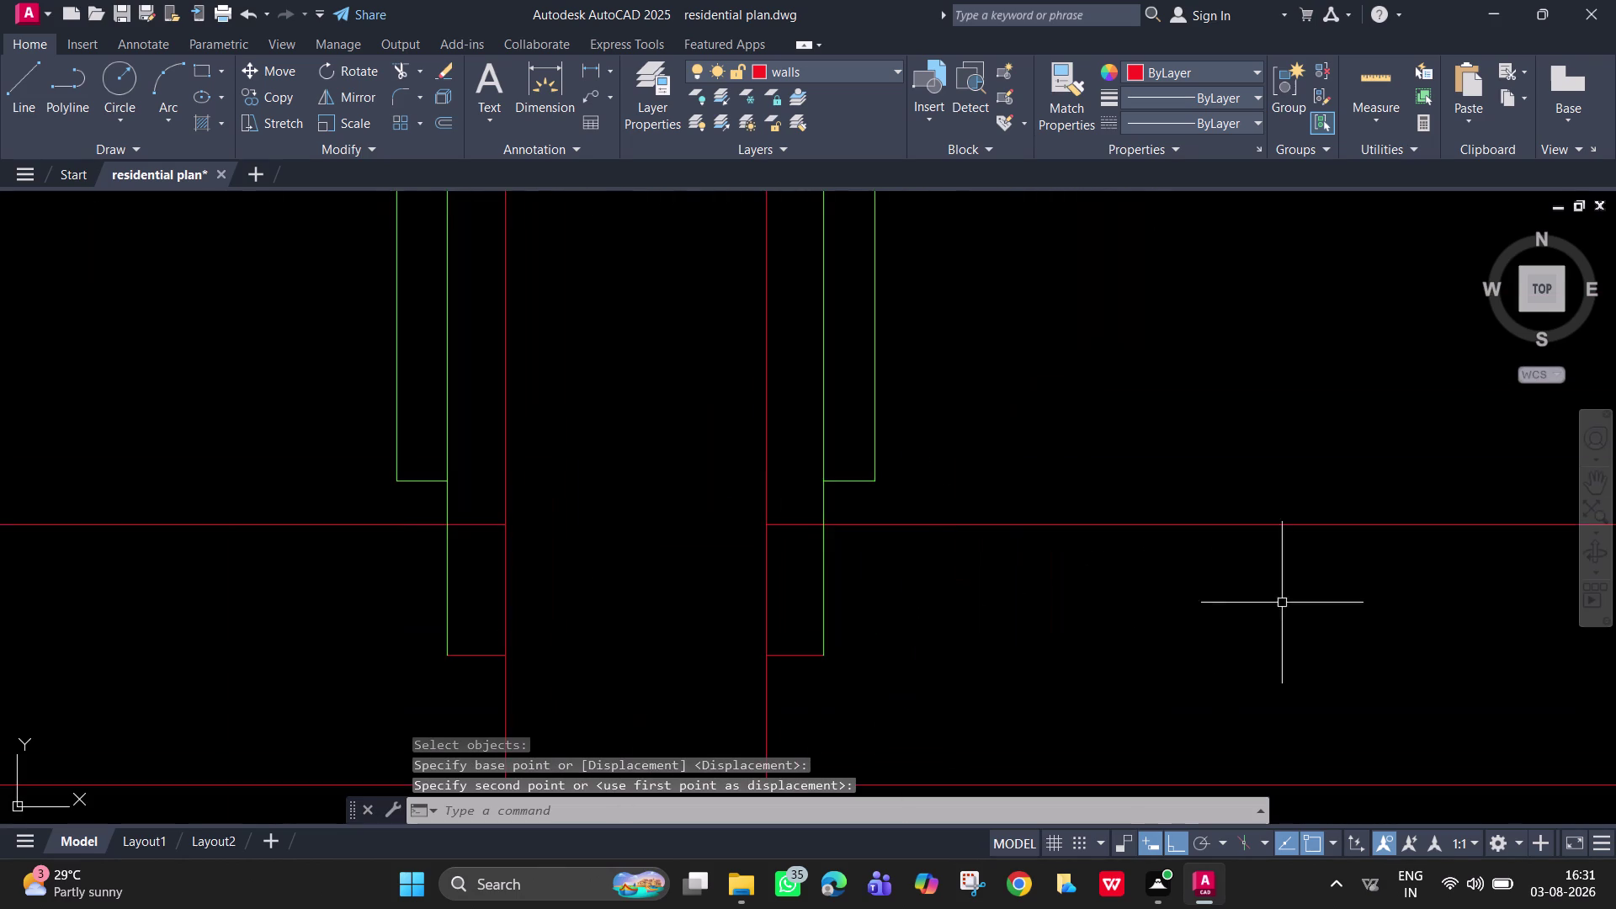
middle_drag(1352, 580, 923, 649)
scroll(down, 3)
middle_drag(1278, 625, 1094, 532)
scroll(up, 3)
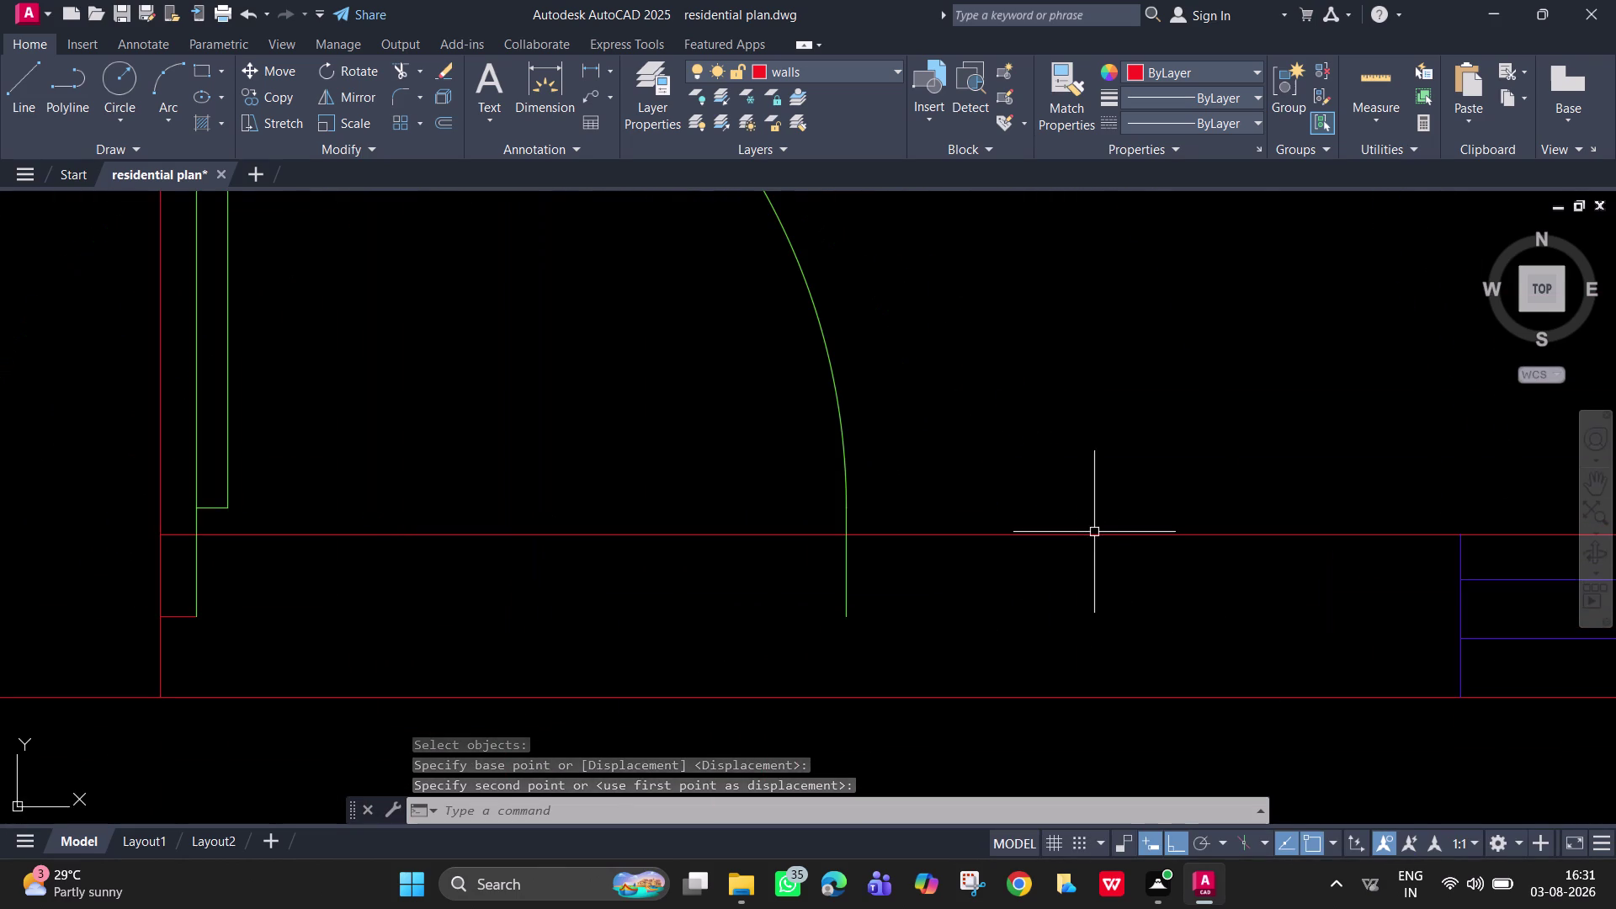
Draw a 2" jamb line from the arc end, up to the wall line and down to the outer wall.
text(l)
key(space)
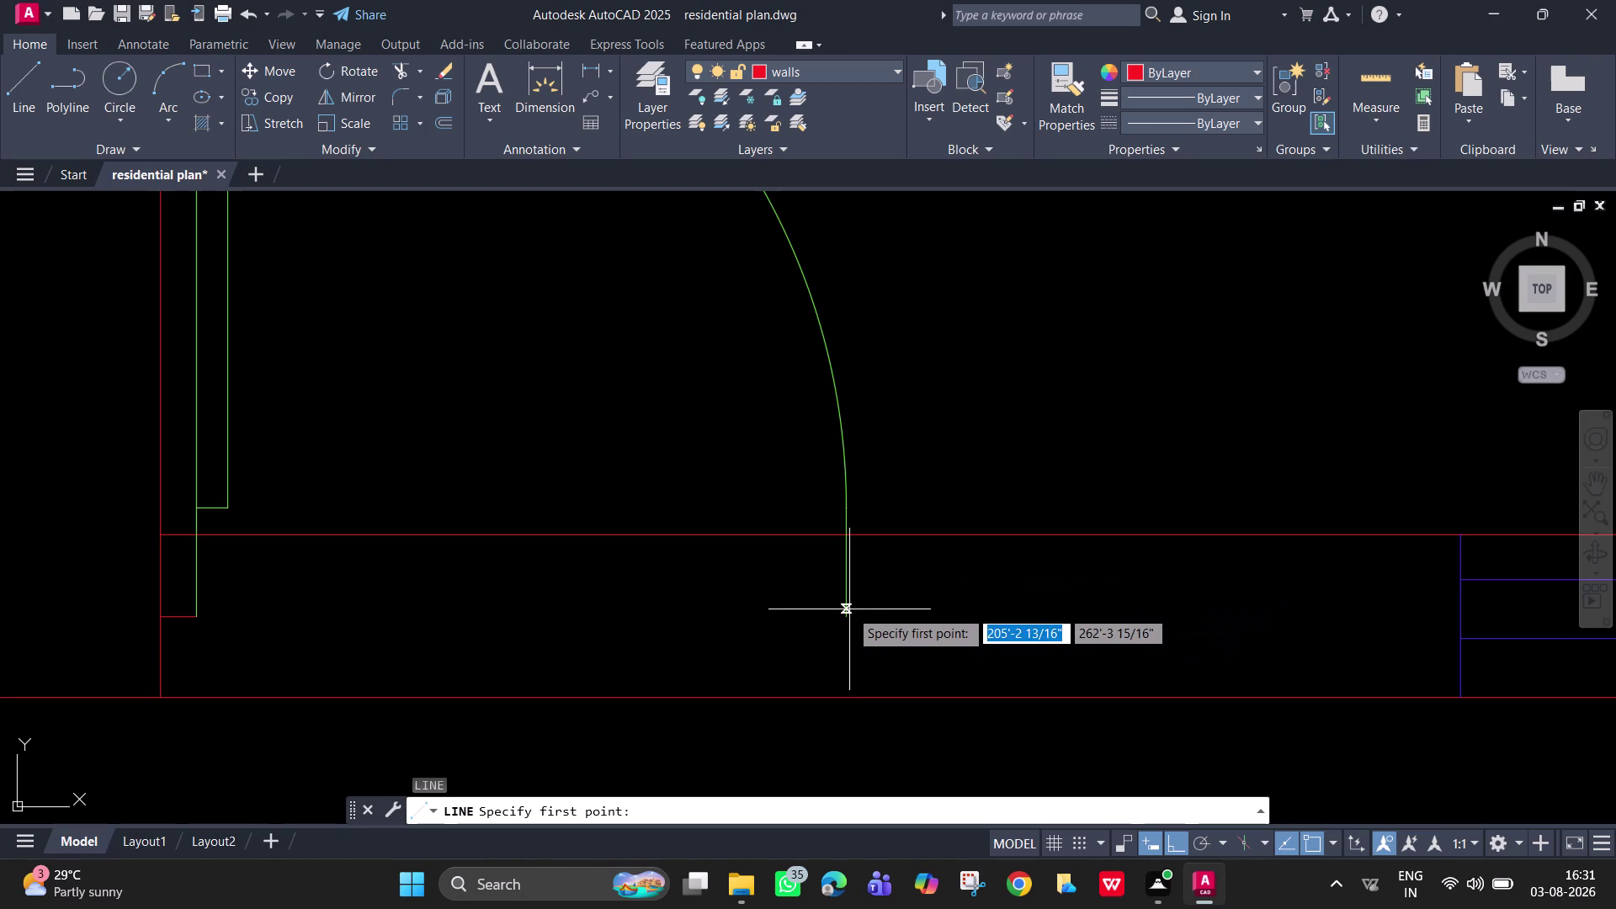
click(848, 616)
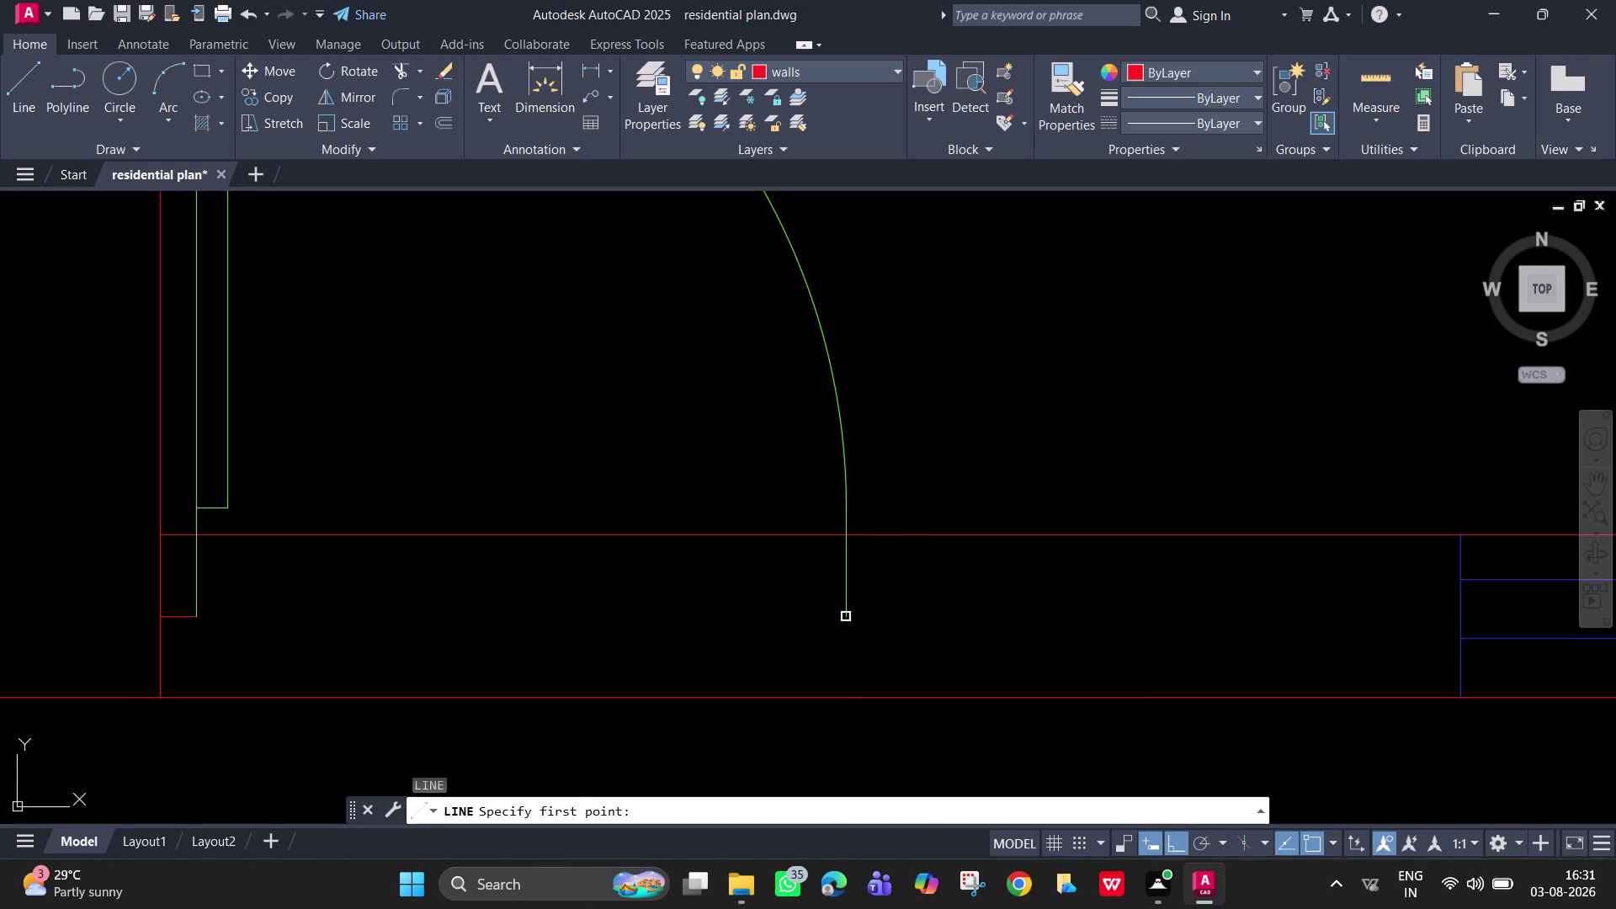
text(2)
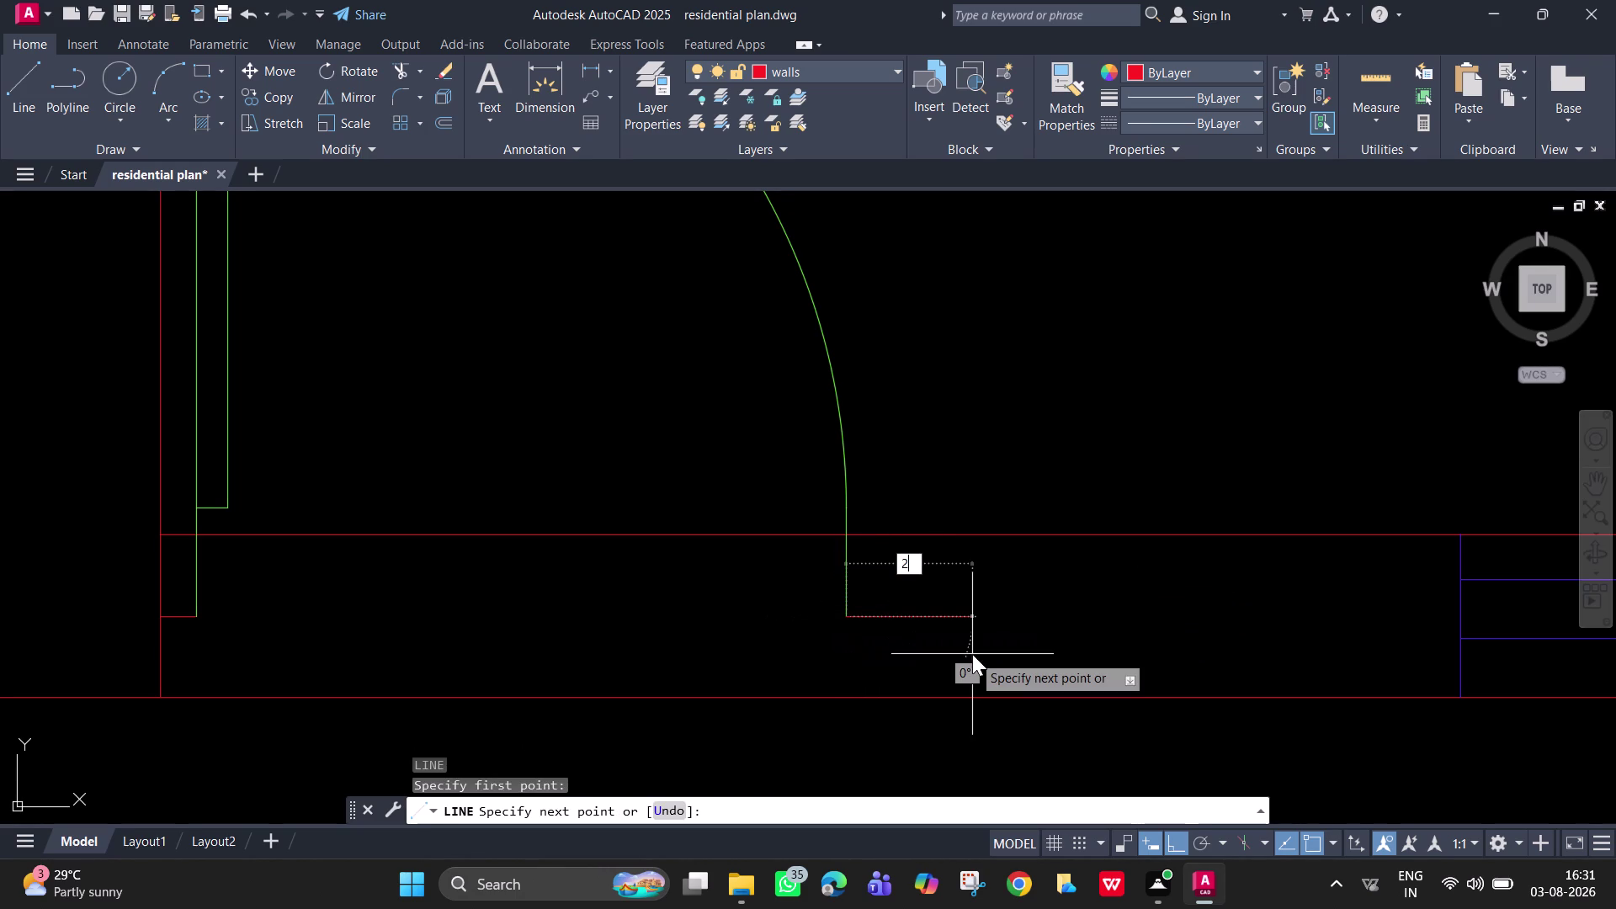
text(")
key(Return)
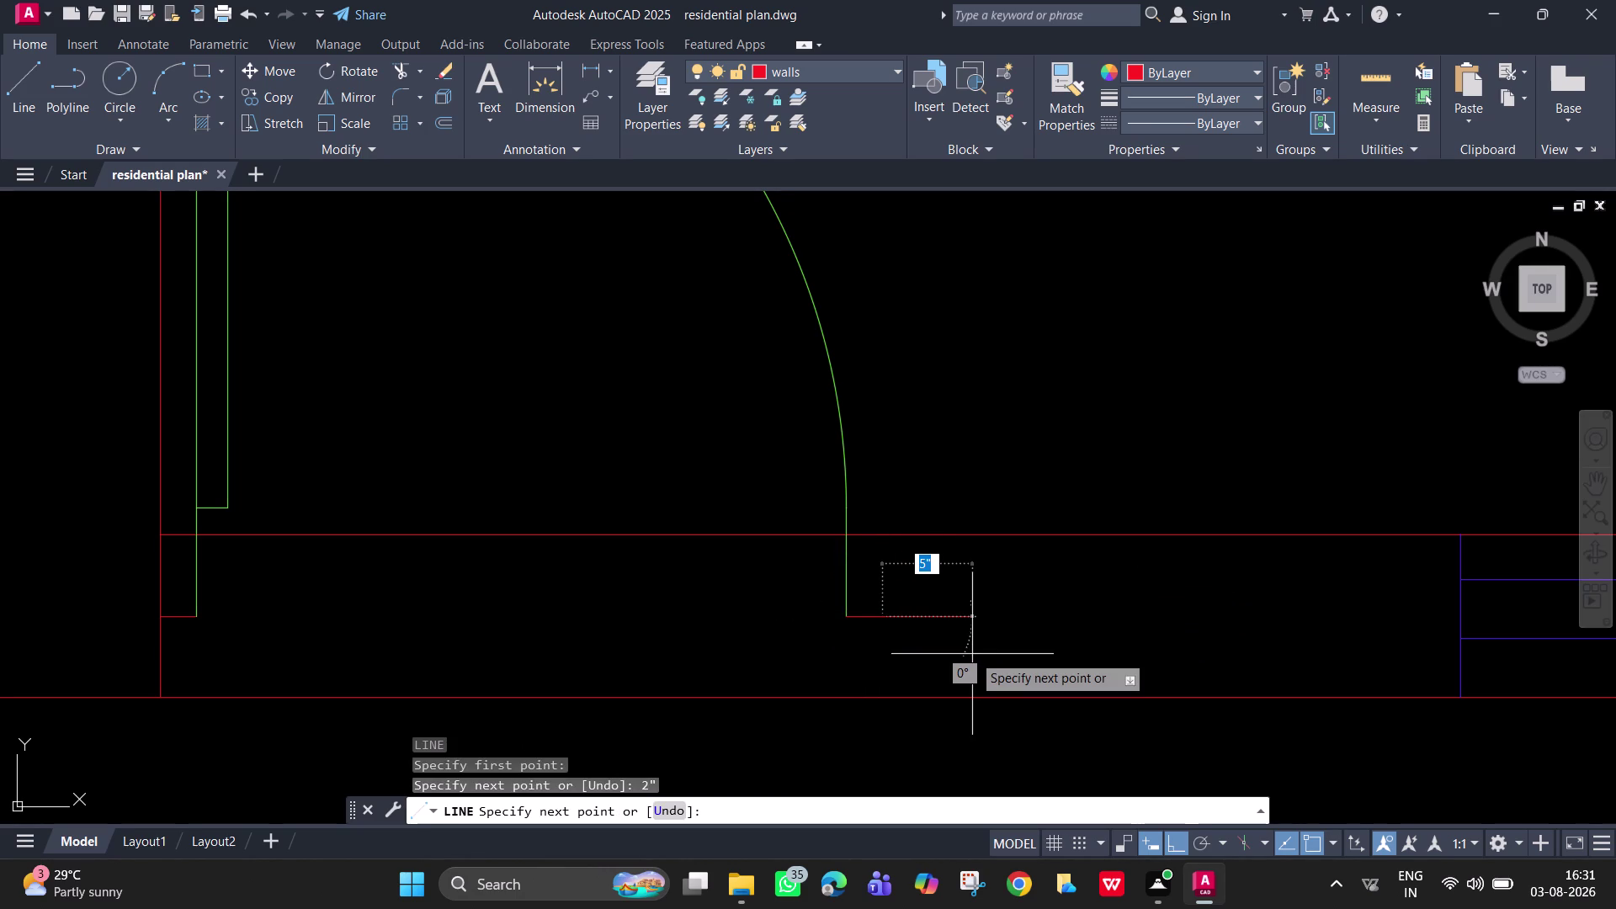
click(883, 535)
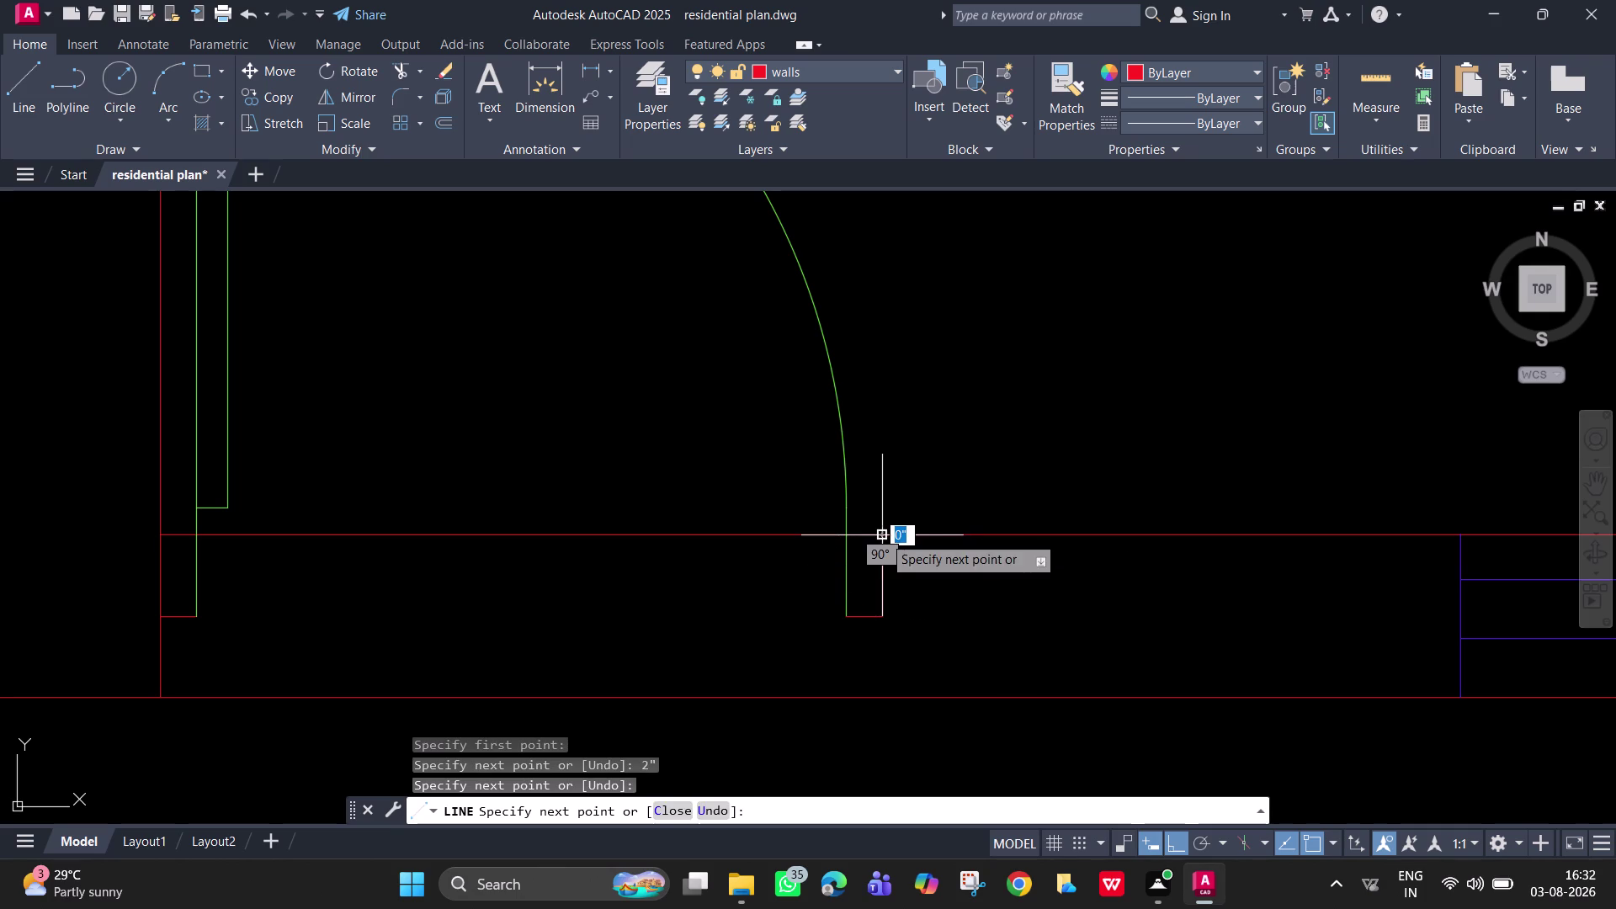
key(space)
key(space)
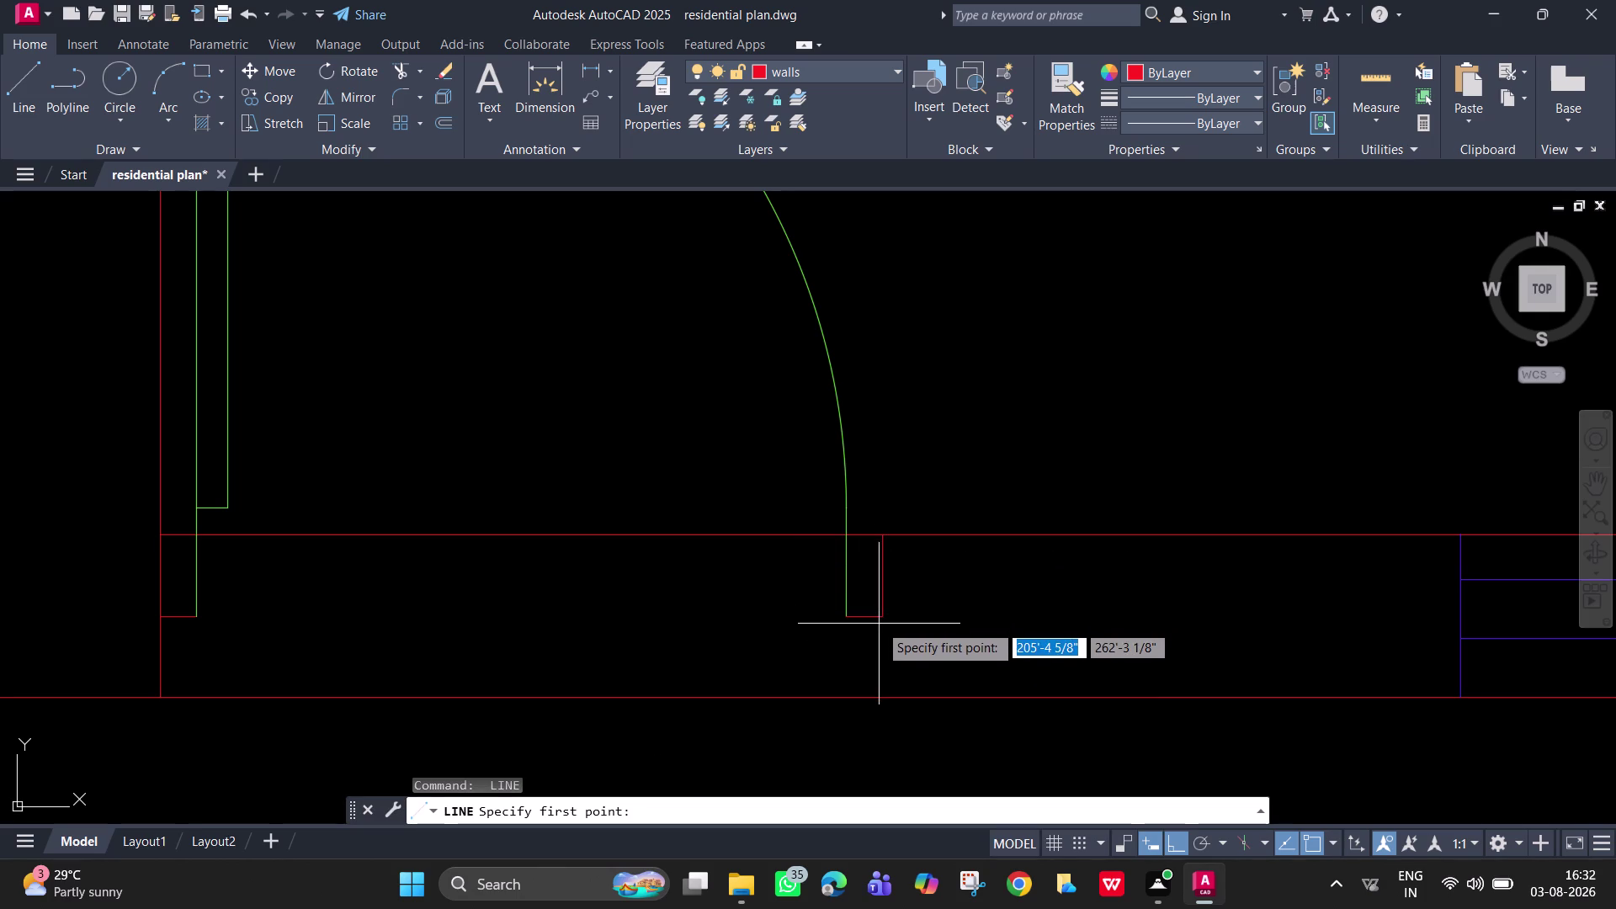
click(883, 616)
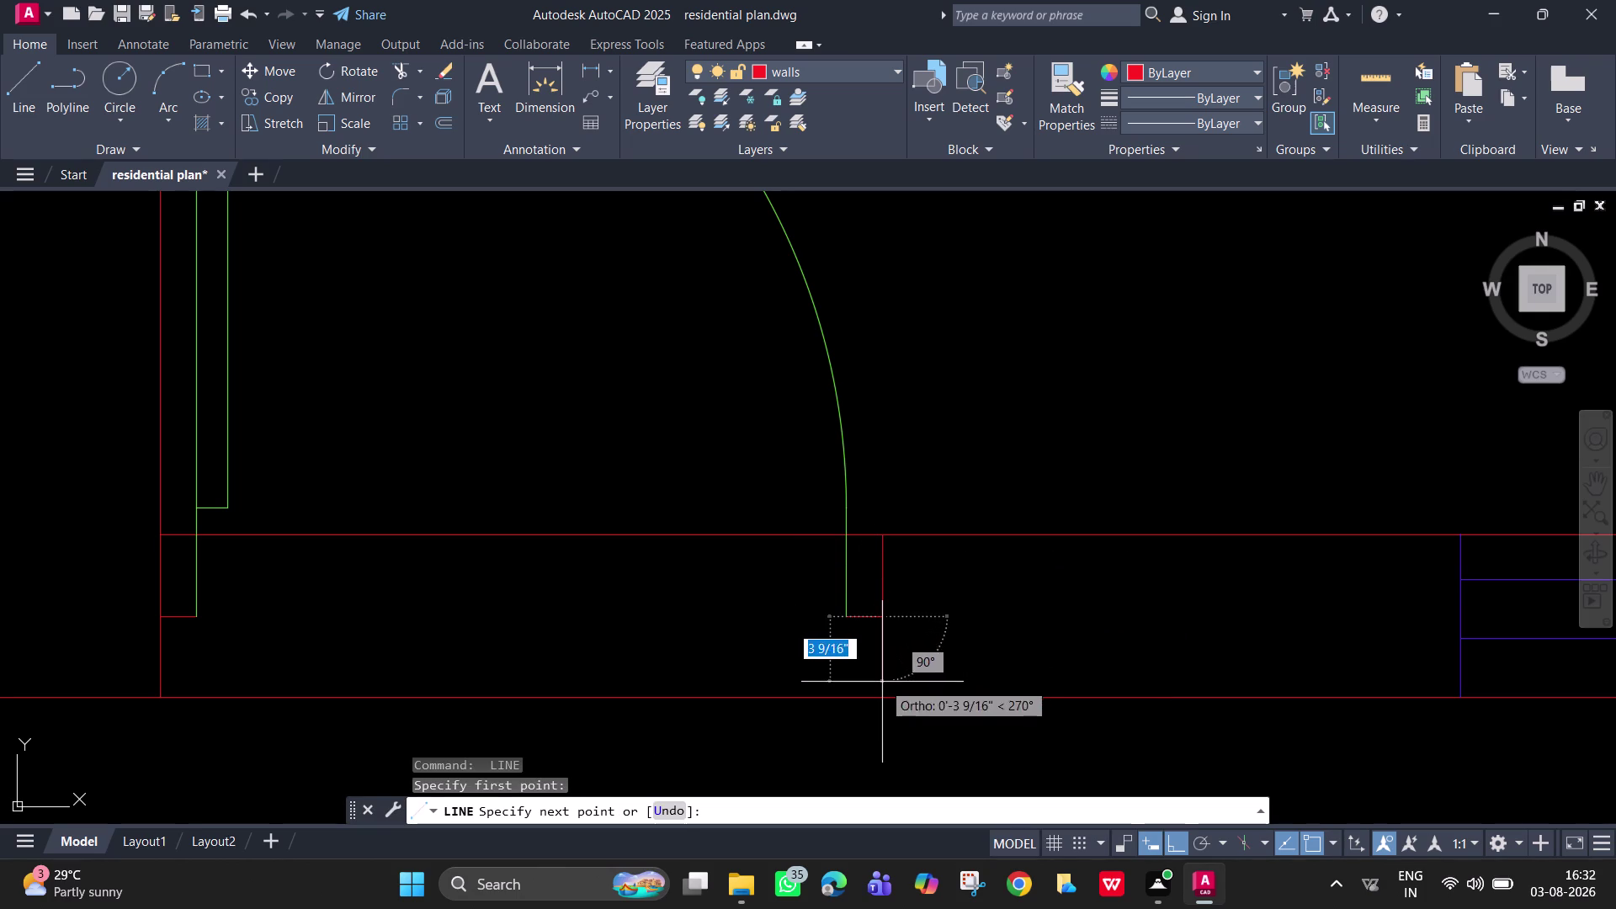
click(882, 697)
key(space)
Pan to the rightmost door opening and begin trimming its wall line with a fence.
scroll(down, 3)
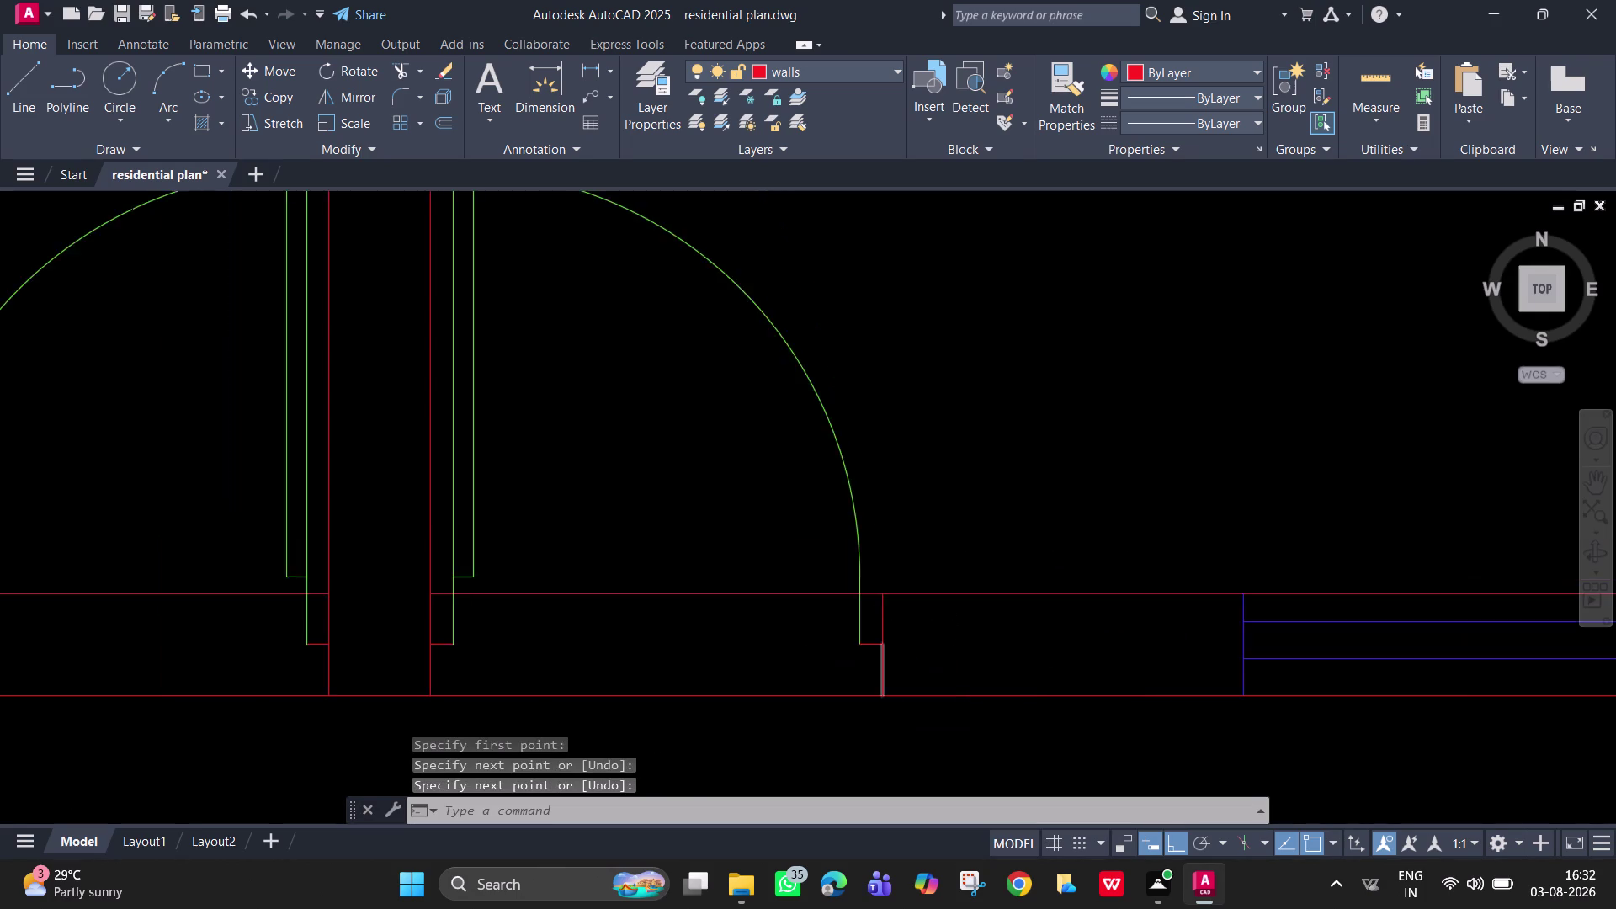
middle_drag(882, 691, 1205, 705)
scroll(down, 3)
scroll(down, 3)
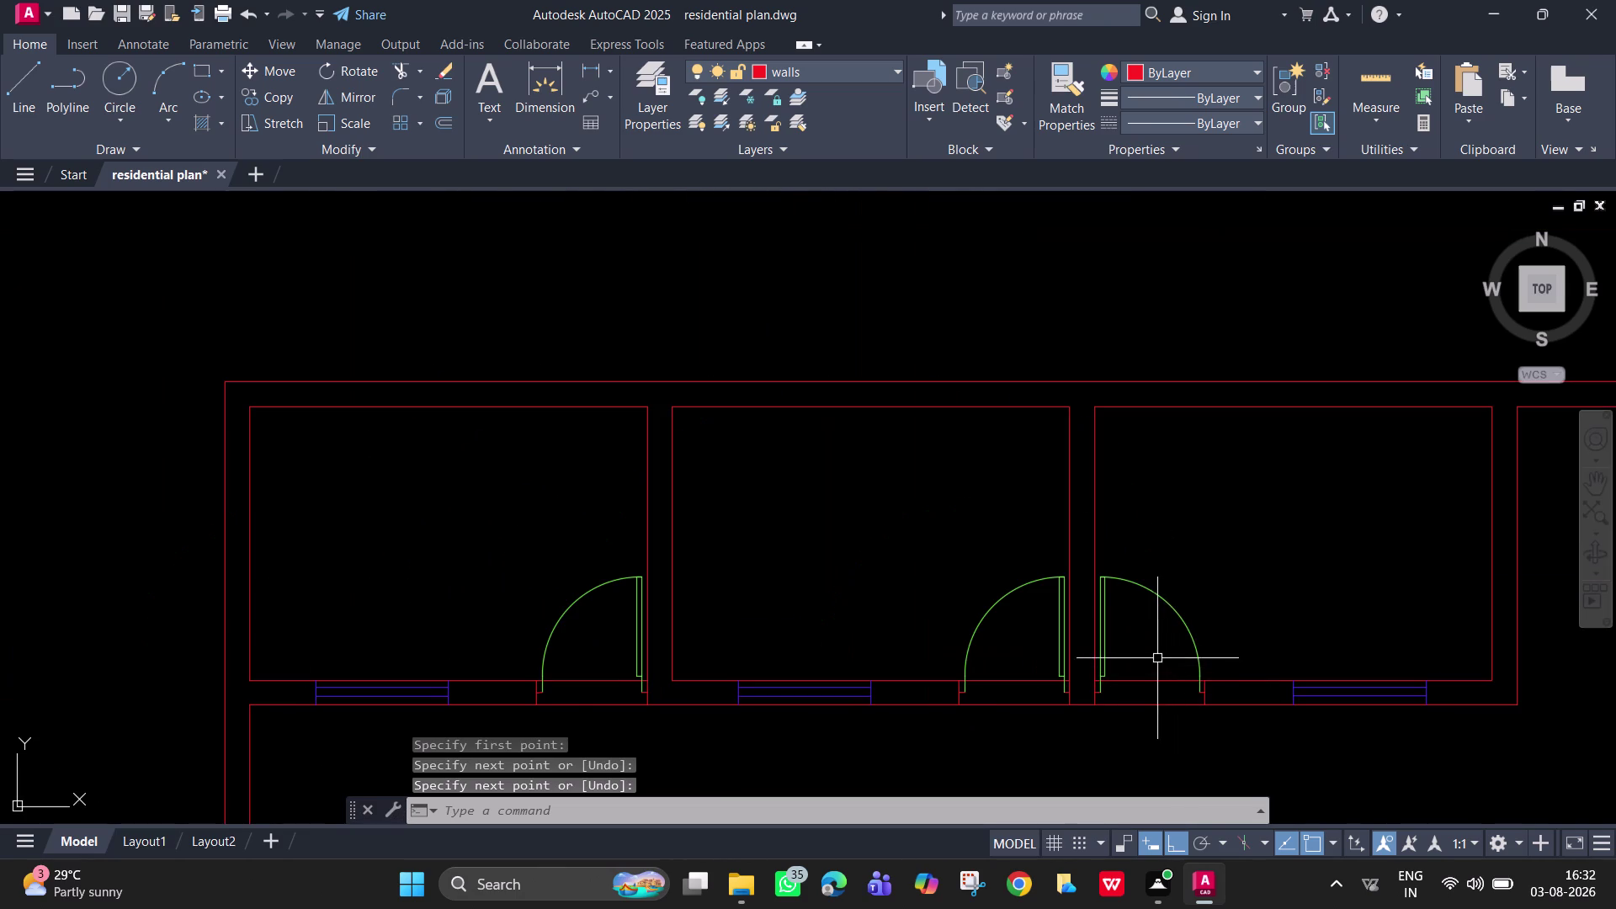
scroll(down, 3)
middle_drag(1158, 658, 1197, 600)
scroll(up, 3)
text(tr)
key(space)
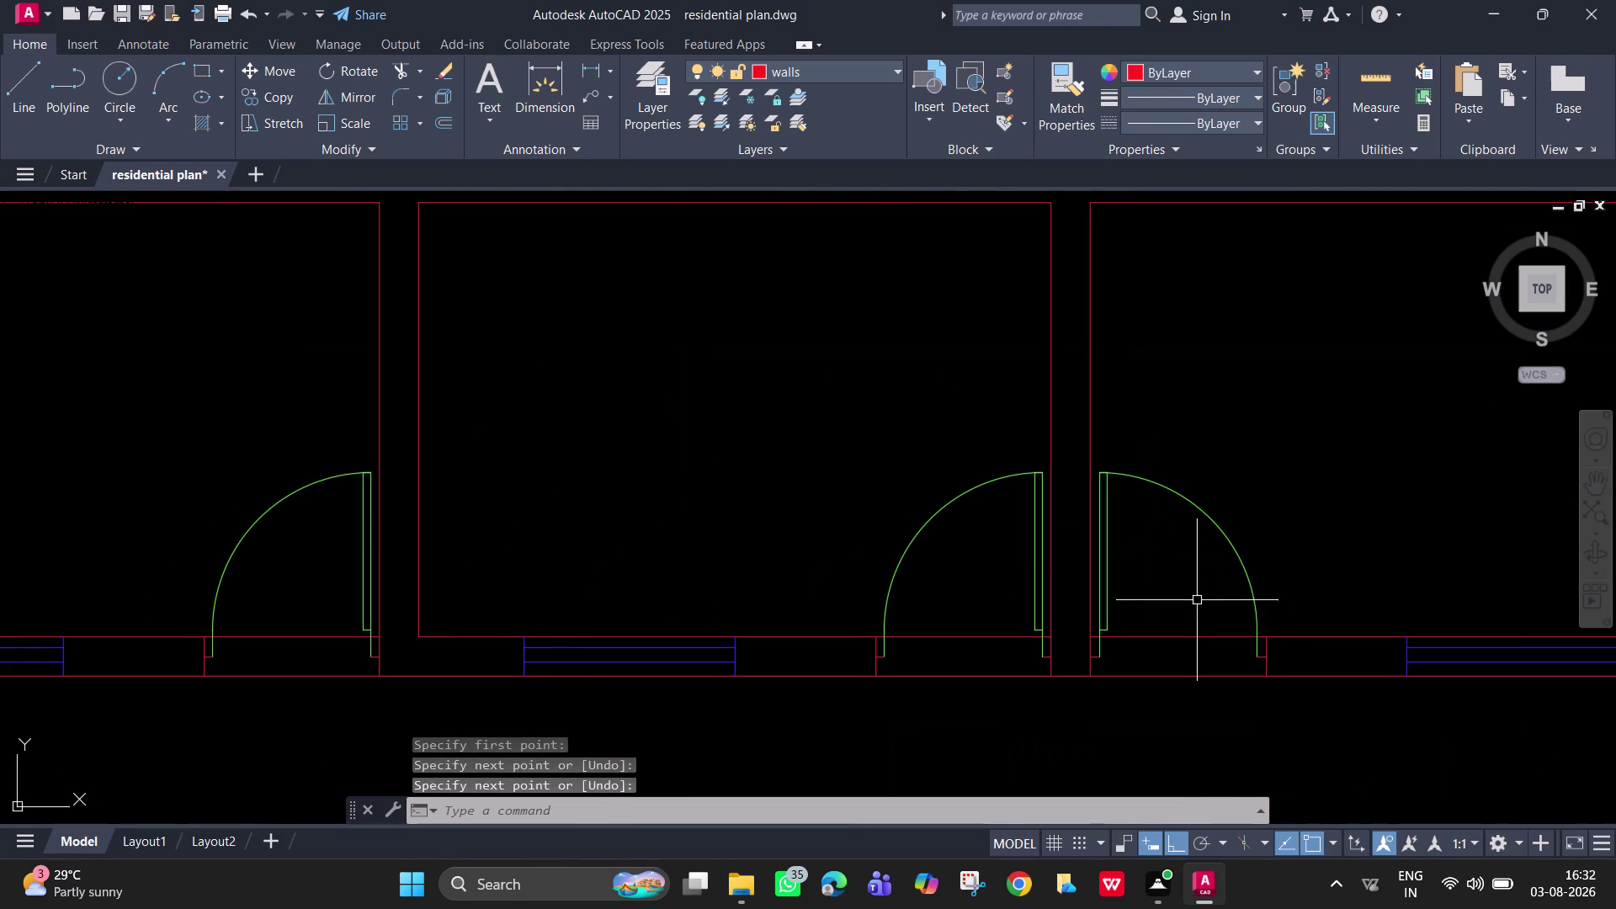
drag(1197, 600, 1194, 617)
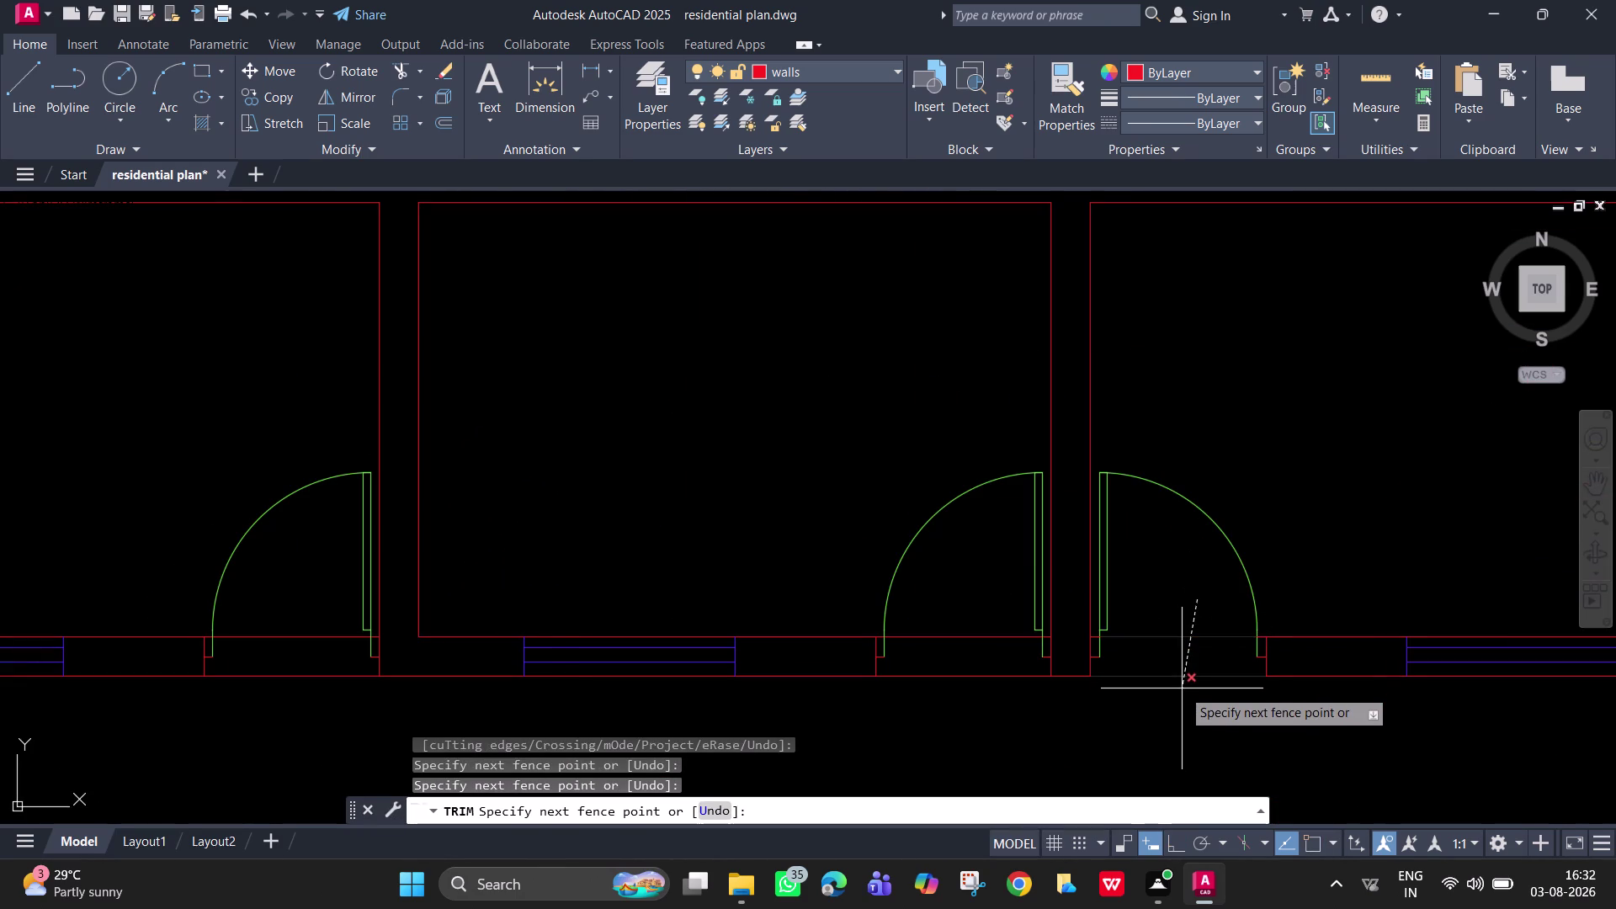
Fence-trim the wall lines crossing the first two door openings.
click(1178, 687)
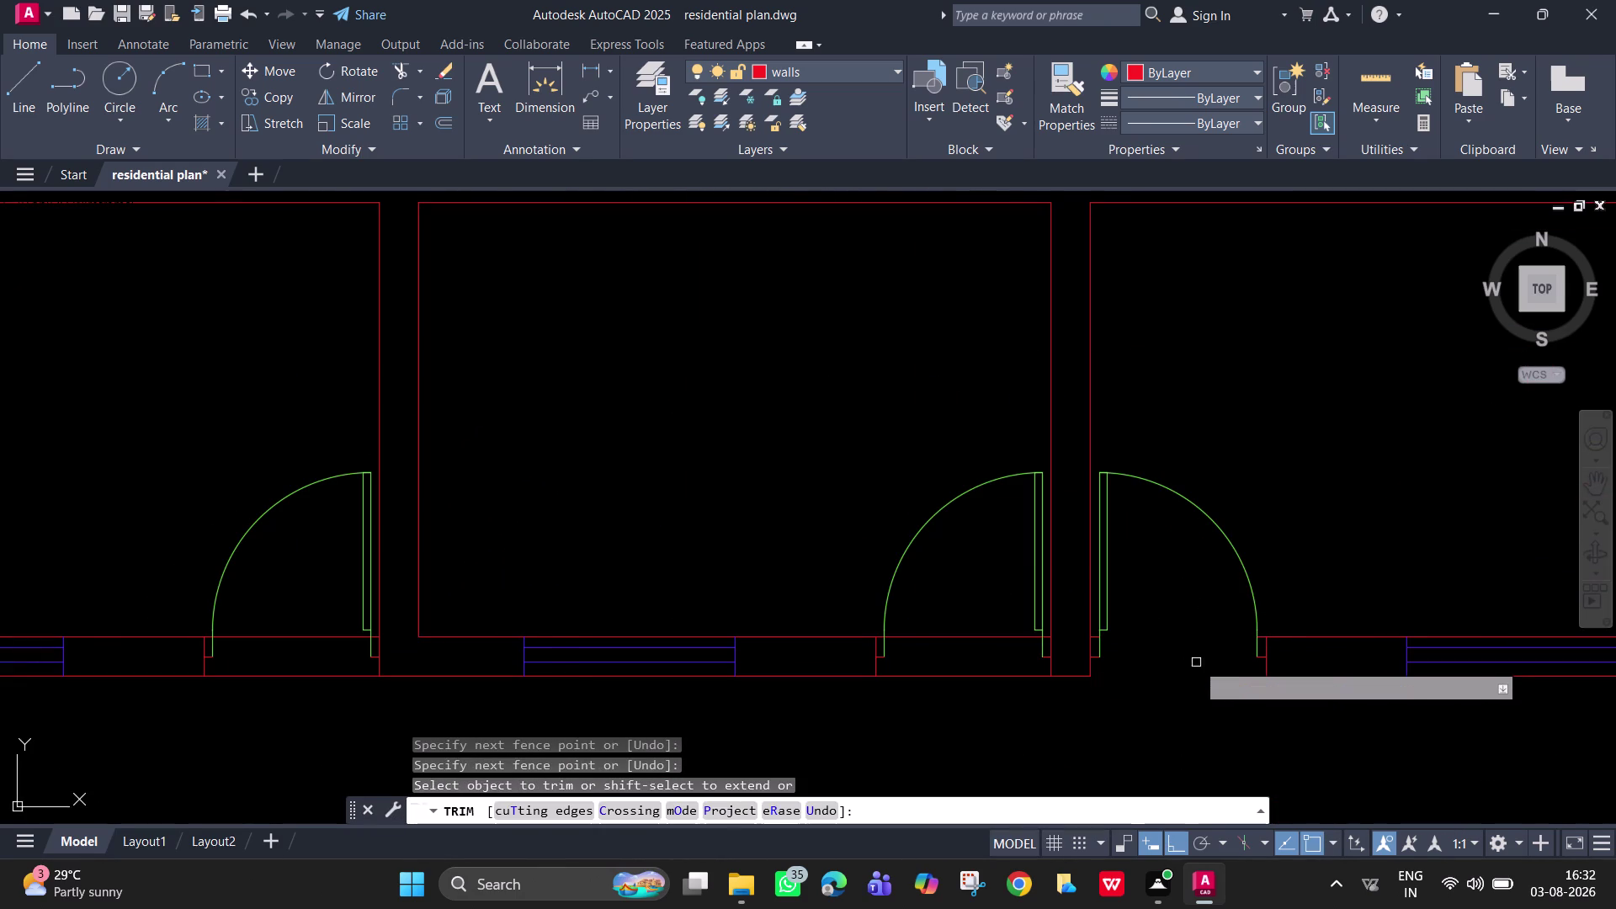
scroll(up, 3)
click(1360, 549)
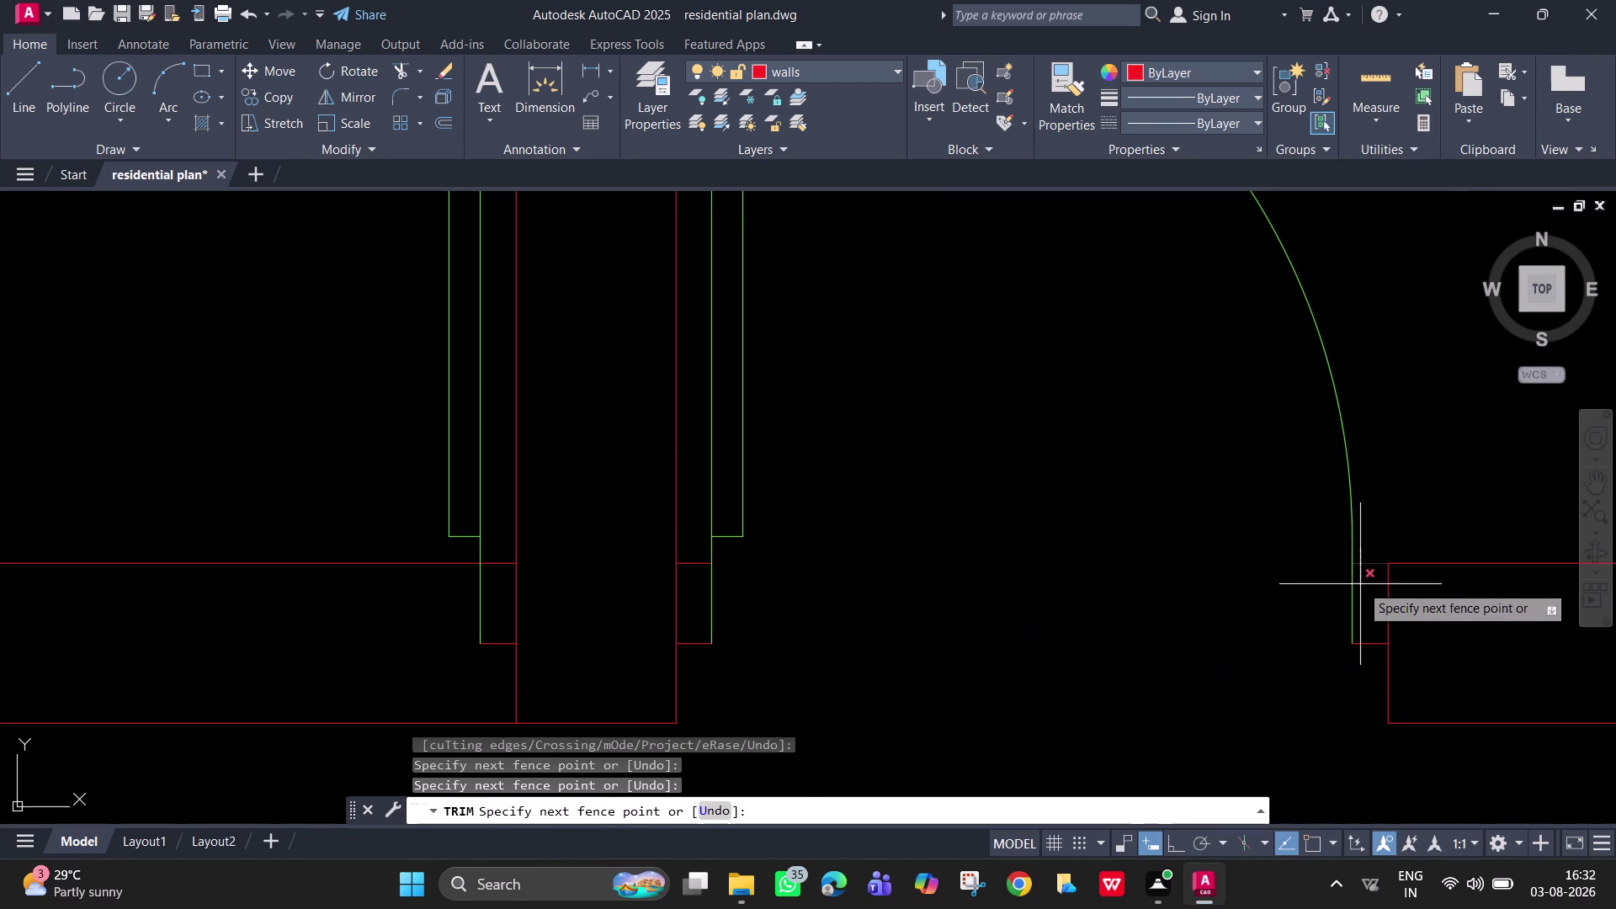
click(1360, 584)
click(696, 565)
scroll(down, 3)
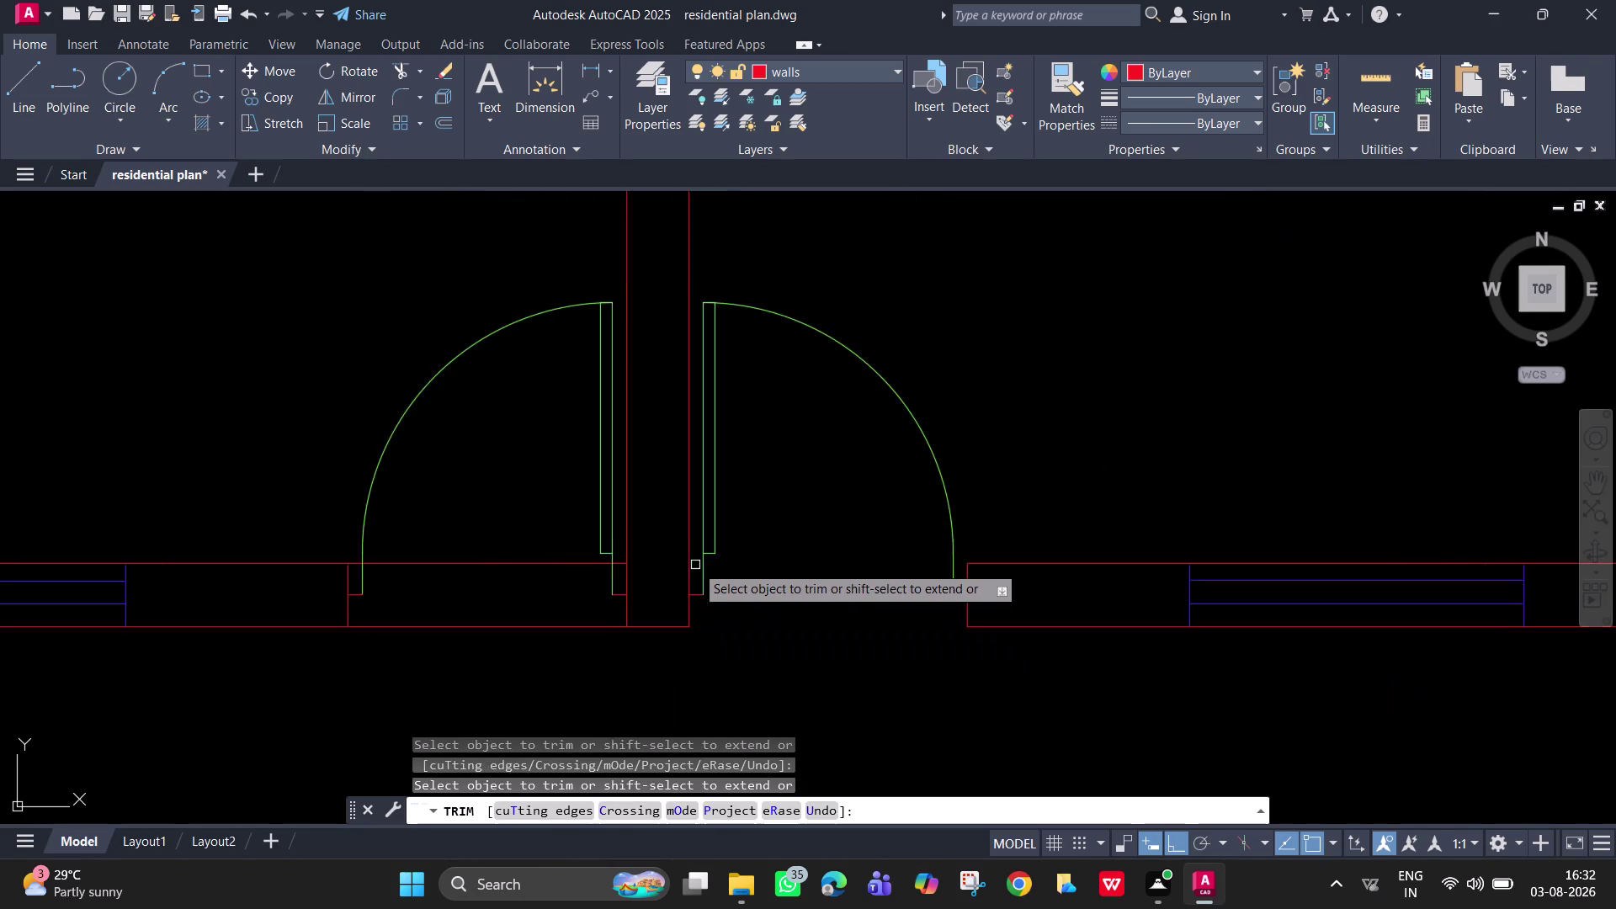
Trim the wall segments inside the middle openings, including the one under the swing arc.
middle_drag(696, 565, 1050, 713)
middle_drag(1036, 721, 1037, 513)
scroll(up, 3)
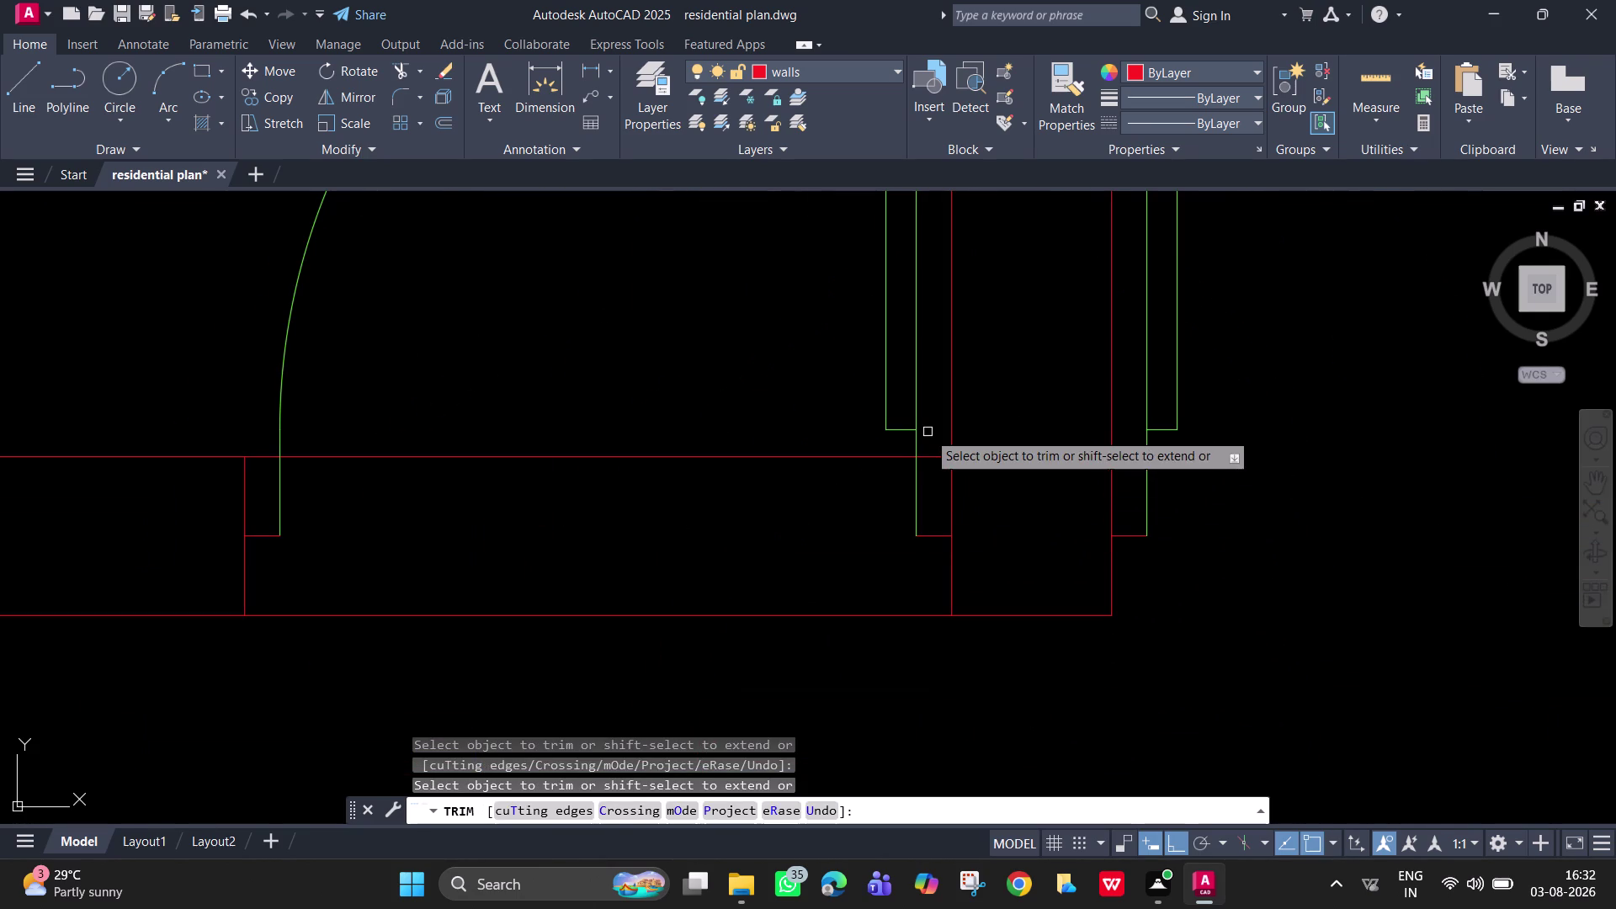
click(937, 454)
click(822, 450)
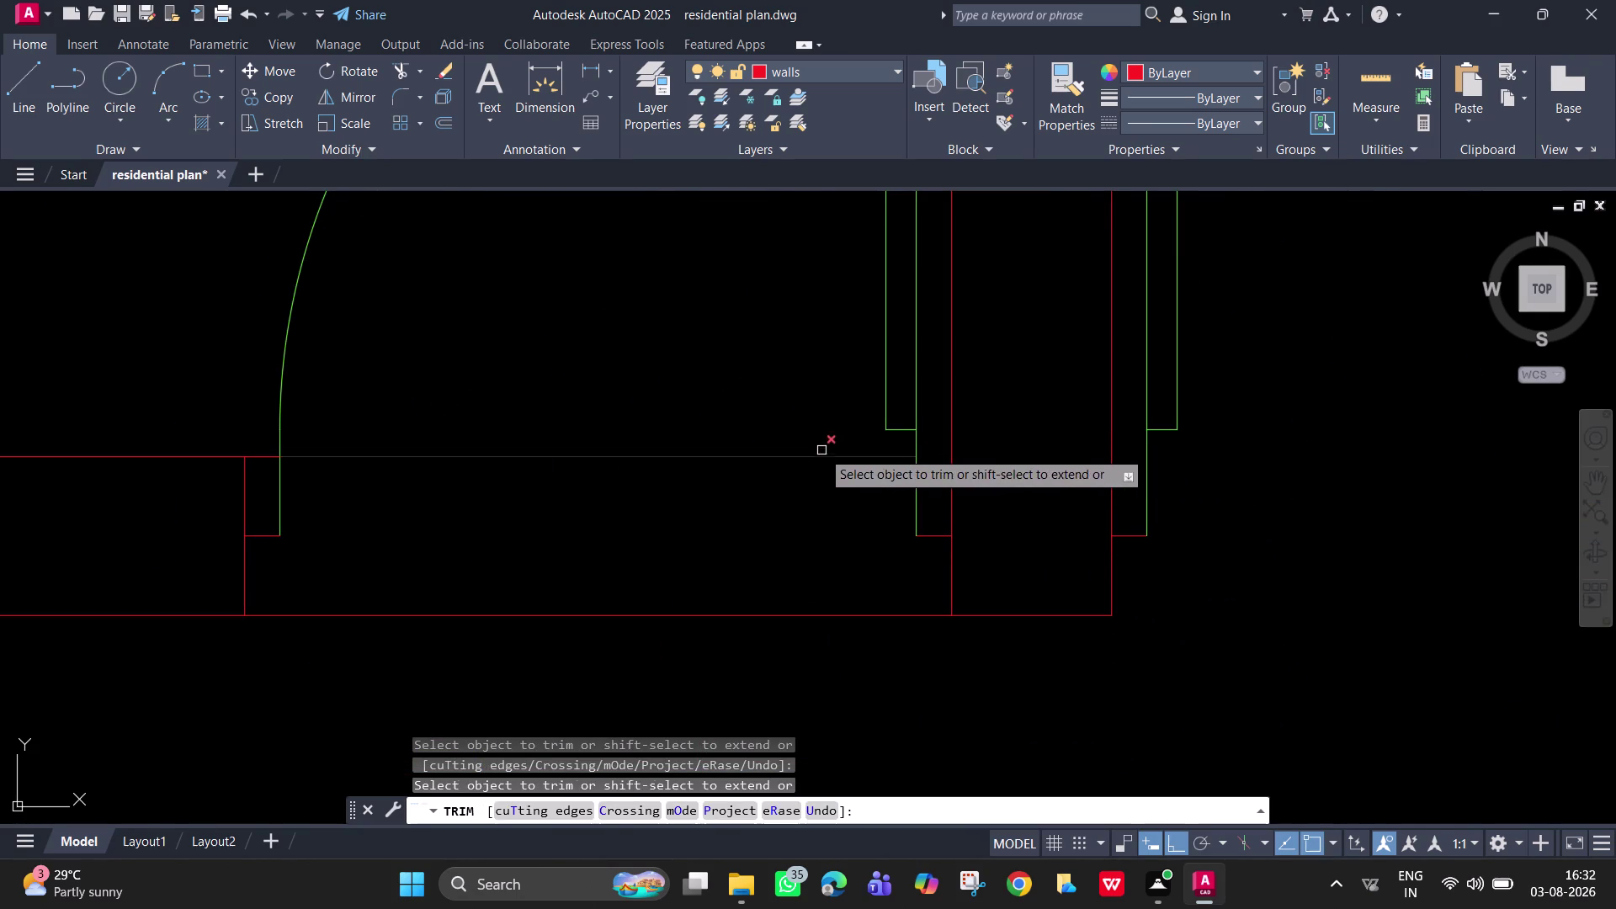
click(830, 643)
scroll(down, 3)
middle_drag(828, 615, 1151, 572)
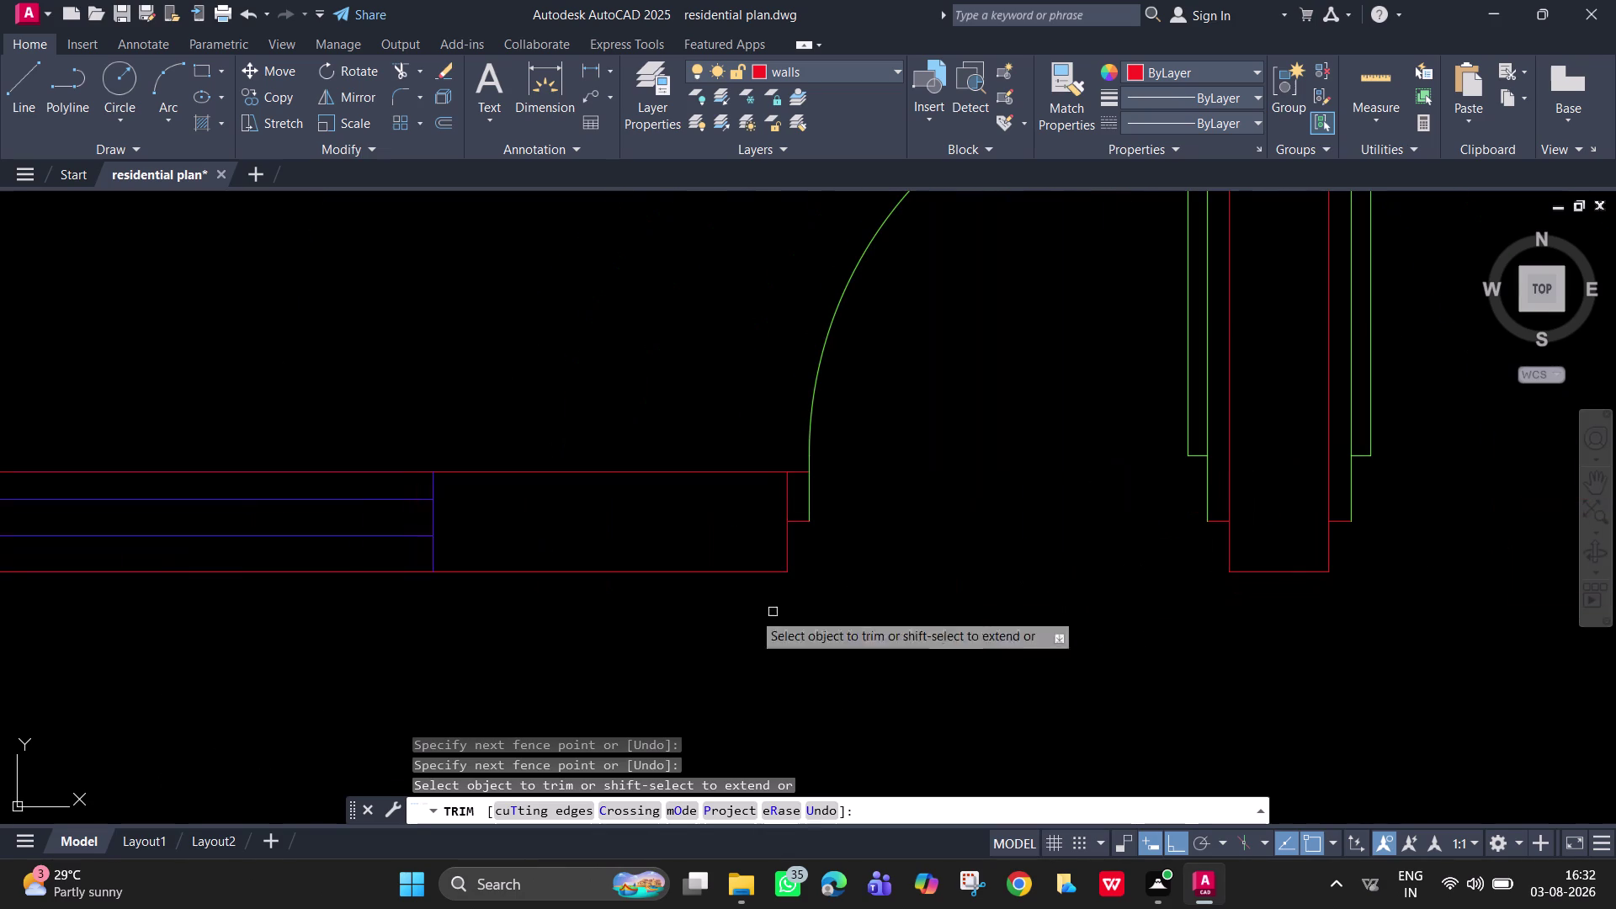
click(795, 475)
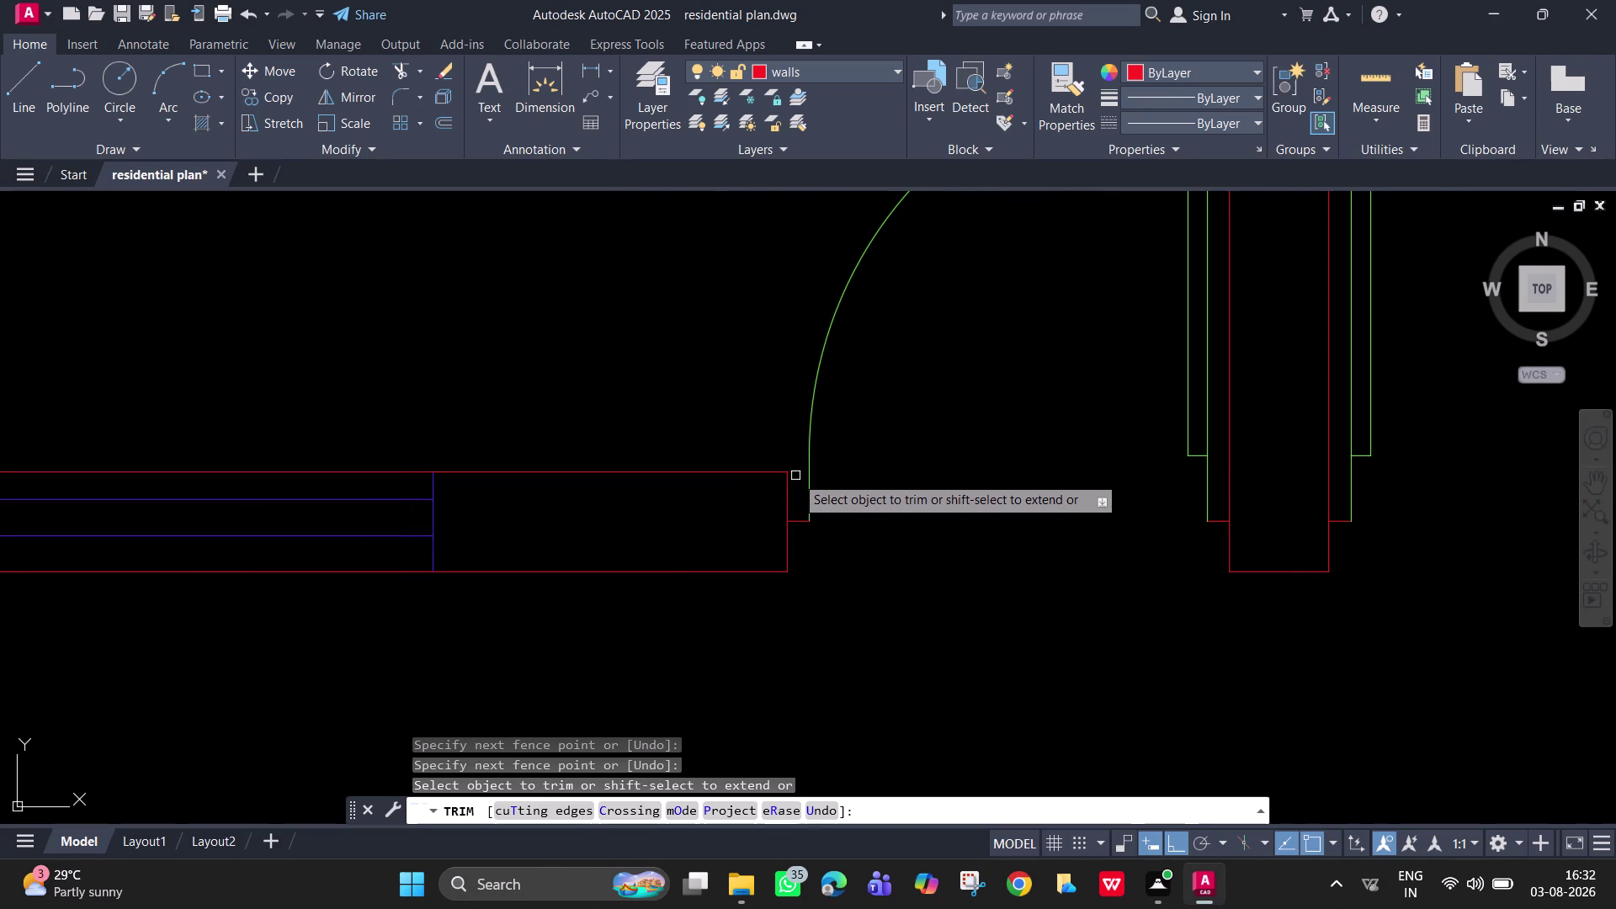
Fence-trim the wall line across the left door opening and its leftover segment.
scroll(down, 3)
middle_drag(856, 593, 881, 598)
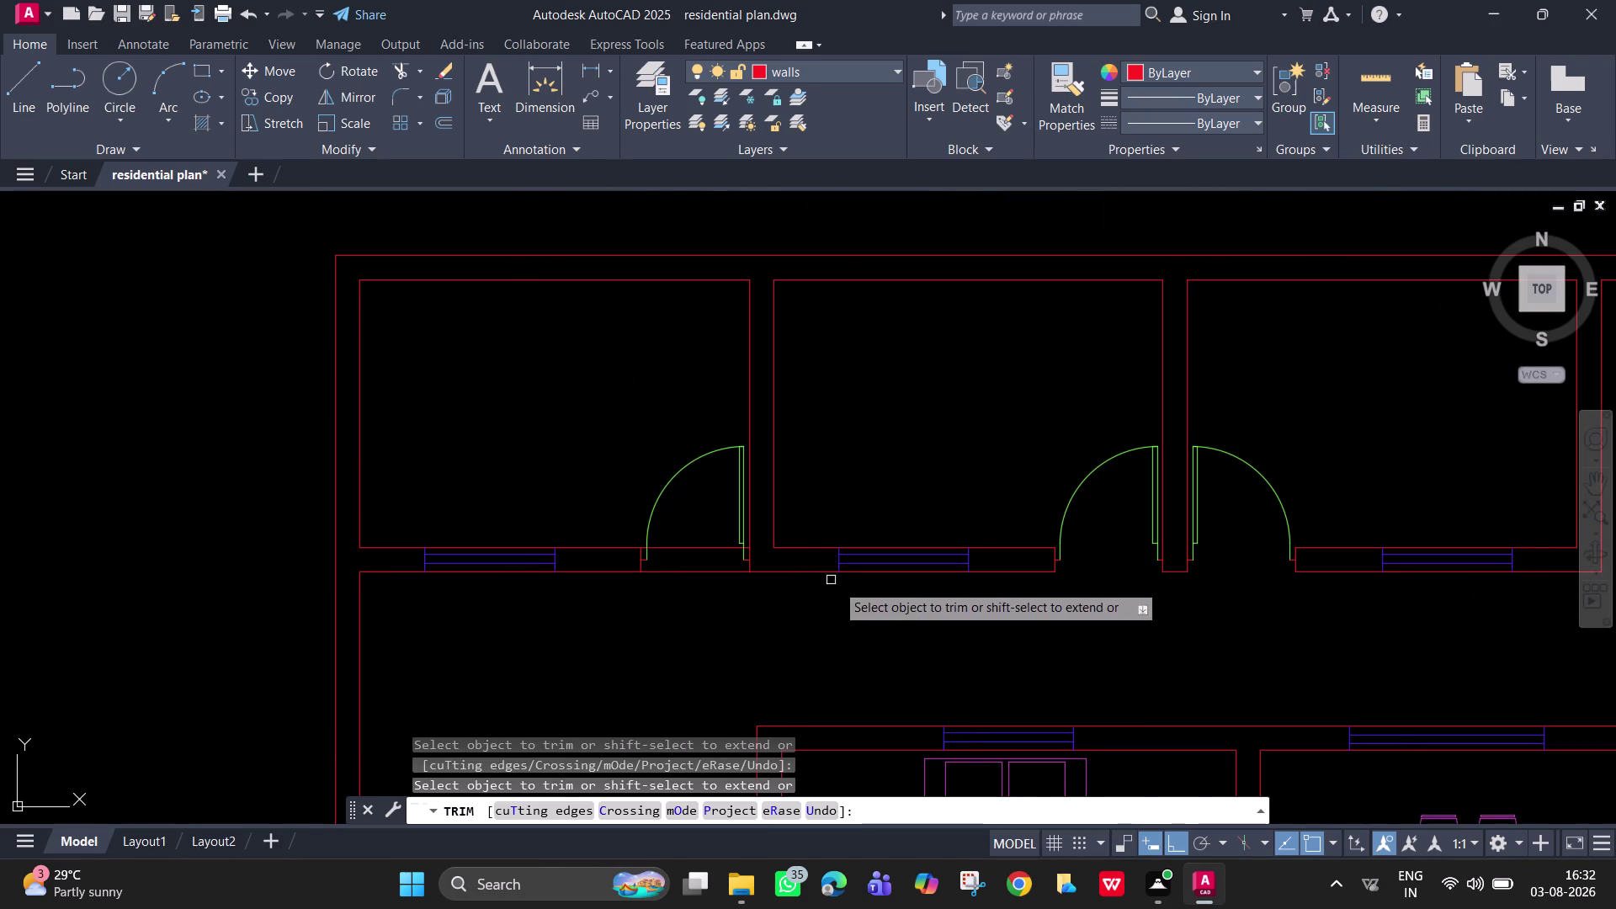
middle_drag(880, 599, 1302, 692)
scroll(up, 3)
middle_drag(1137, 644, 1103, 483)
drag(1101, 448, 1094, 517)
drag(1095, 585, 1095, 556)
click(1094, 536)
drag(1095, 537, 1095, 588)
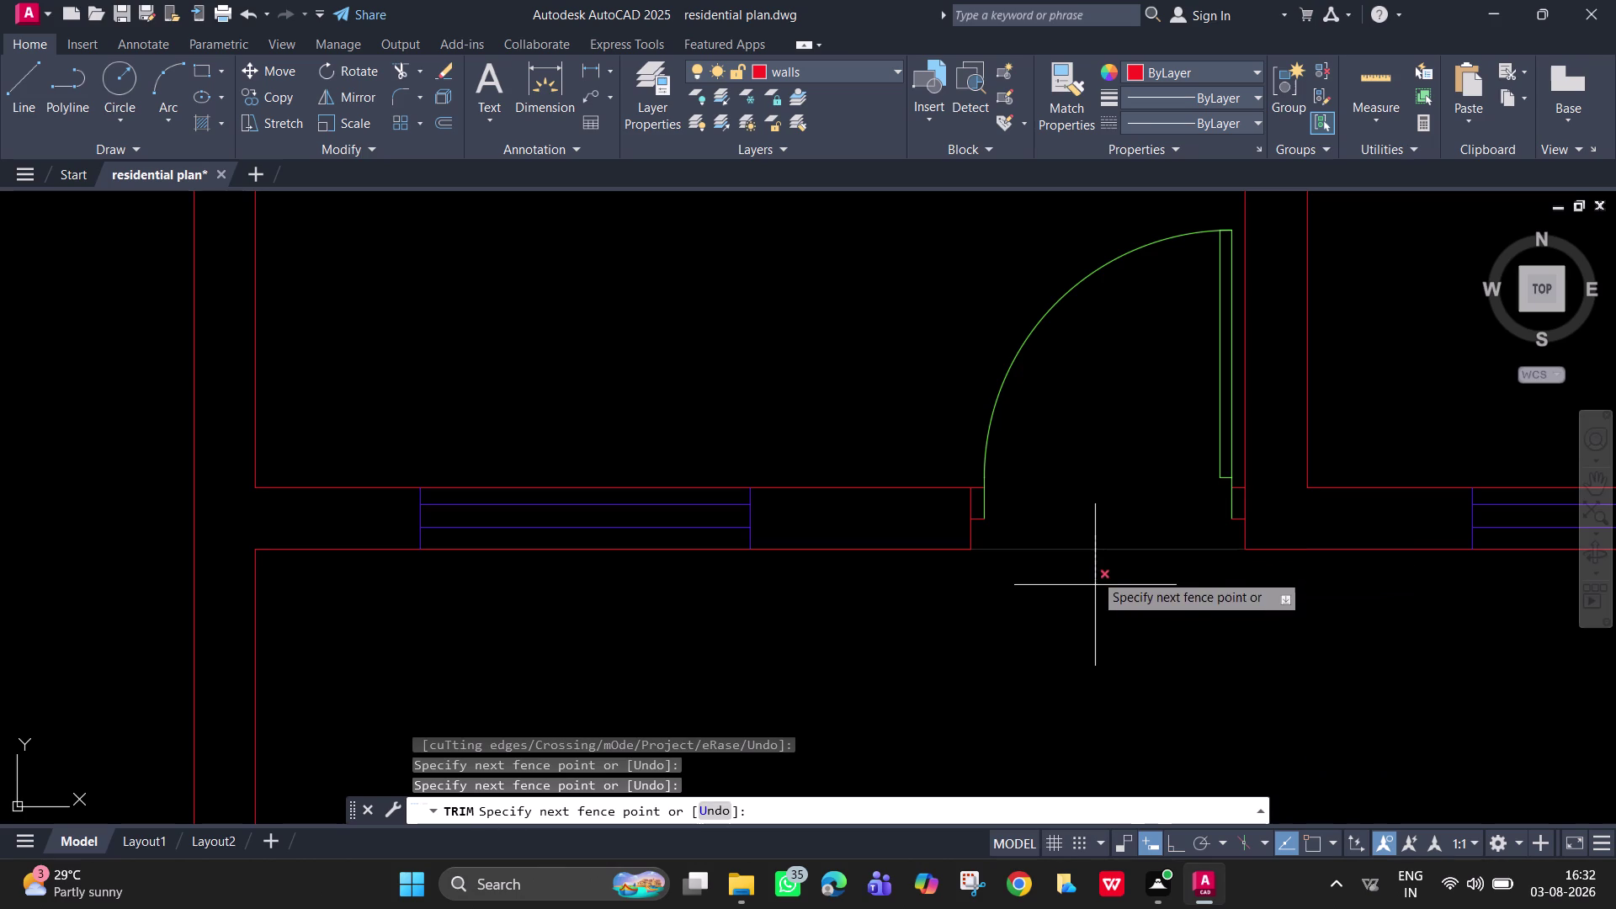
scroll(up, 3)
click(1040, 708)
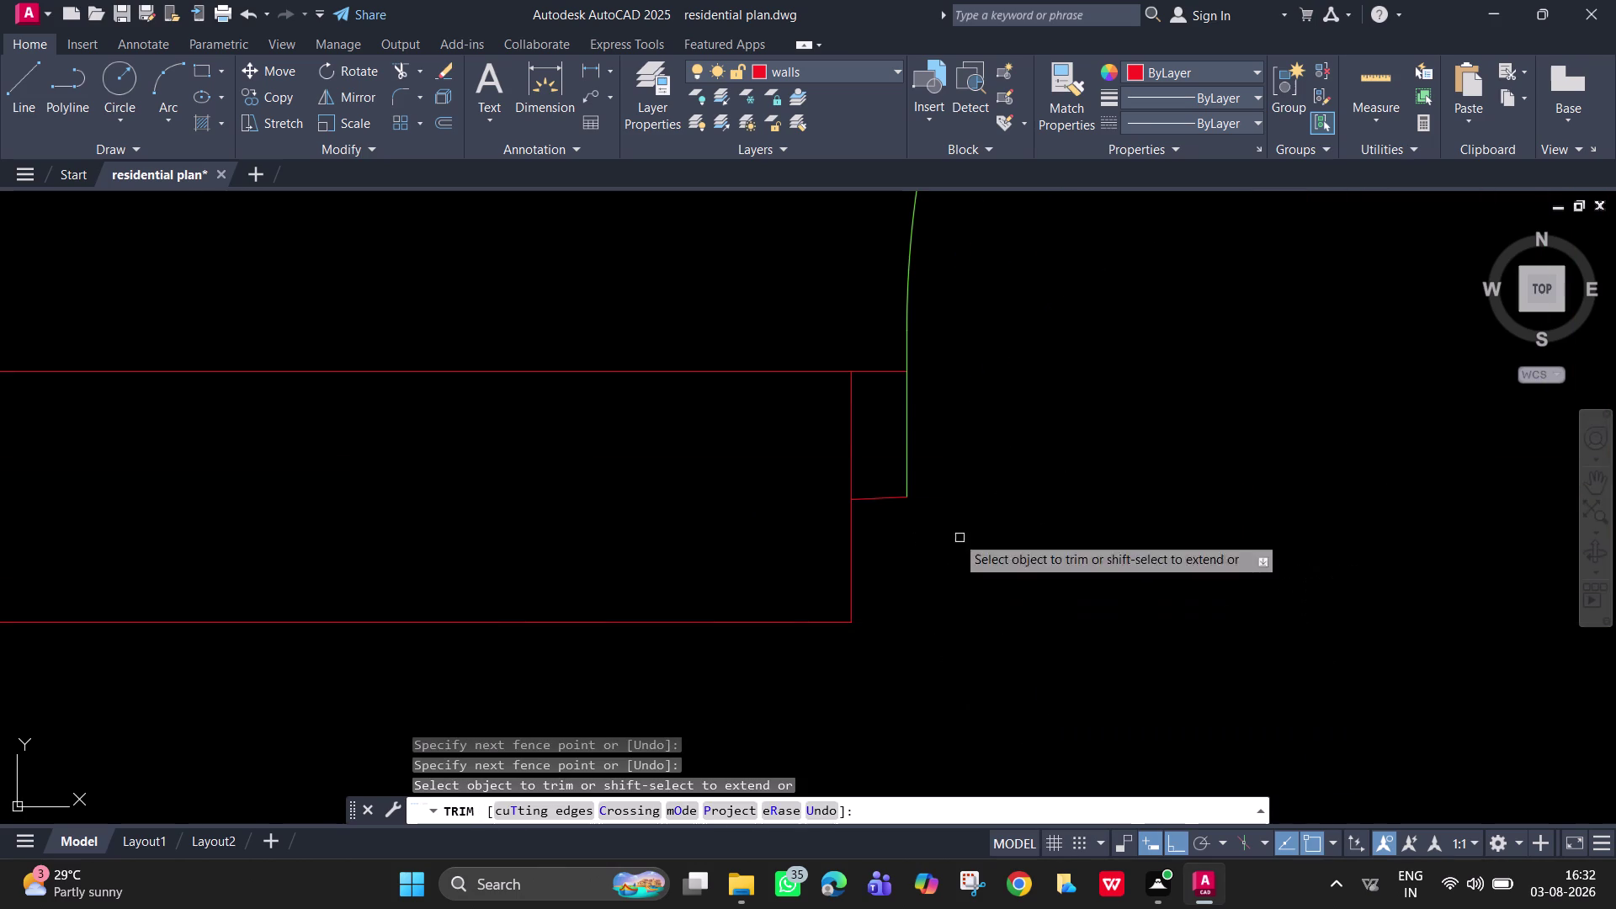
click(872, 369)
Trim the wall line between the next pair of jambs.
scroll(down, 3)
middle_drag(1210, 651, 801, 651)
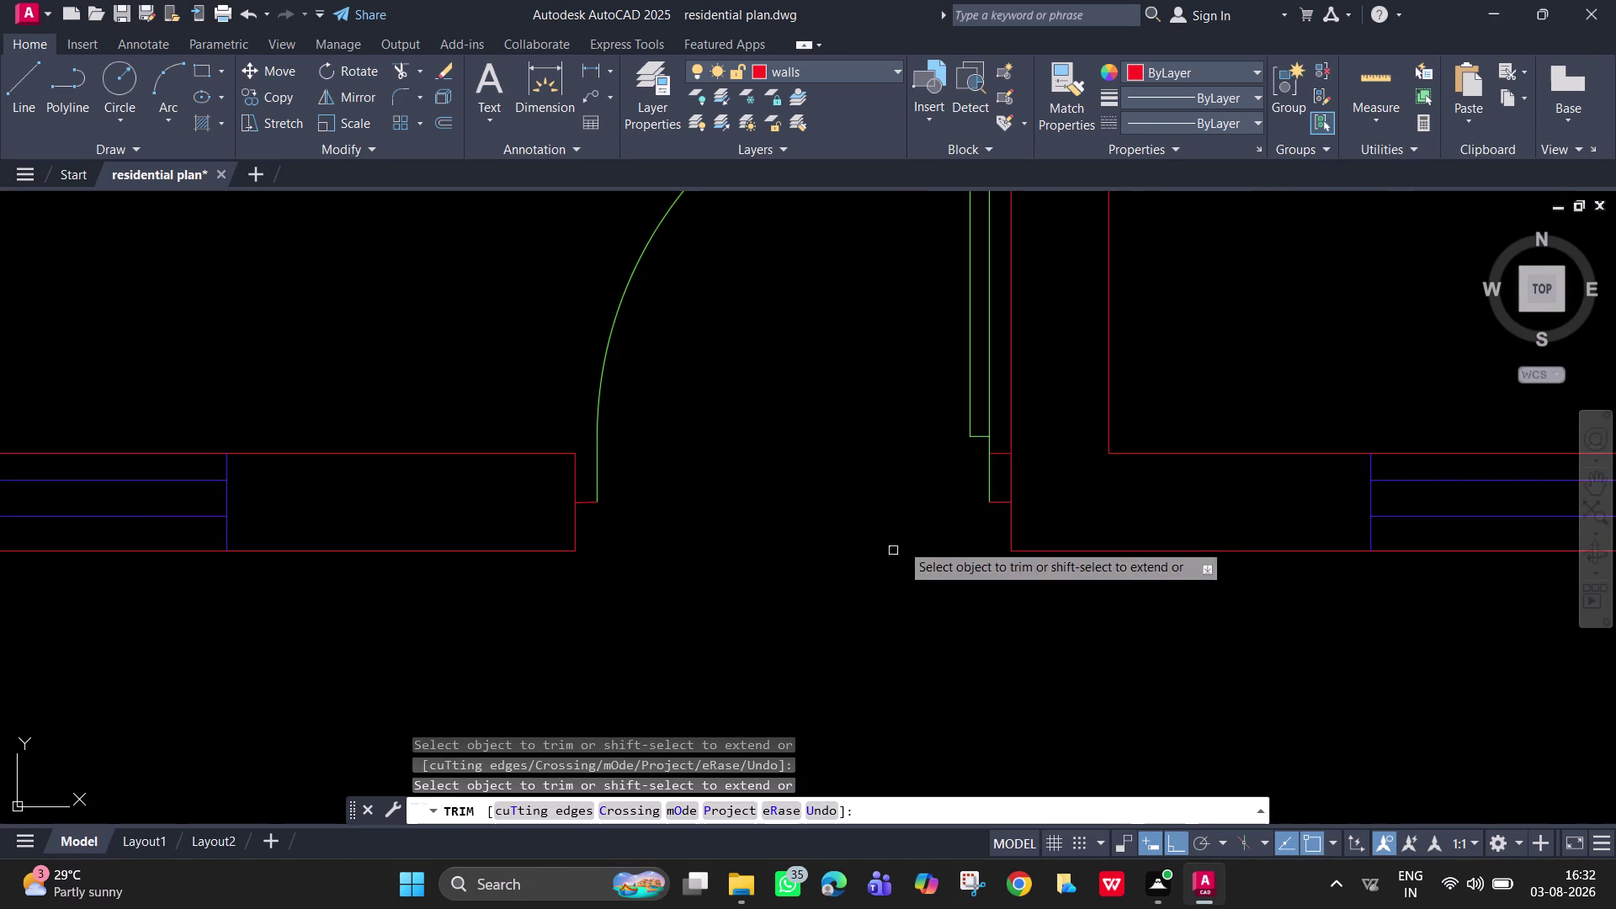
scroll(up, 3)
click(1095, 377)
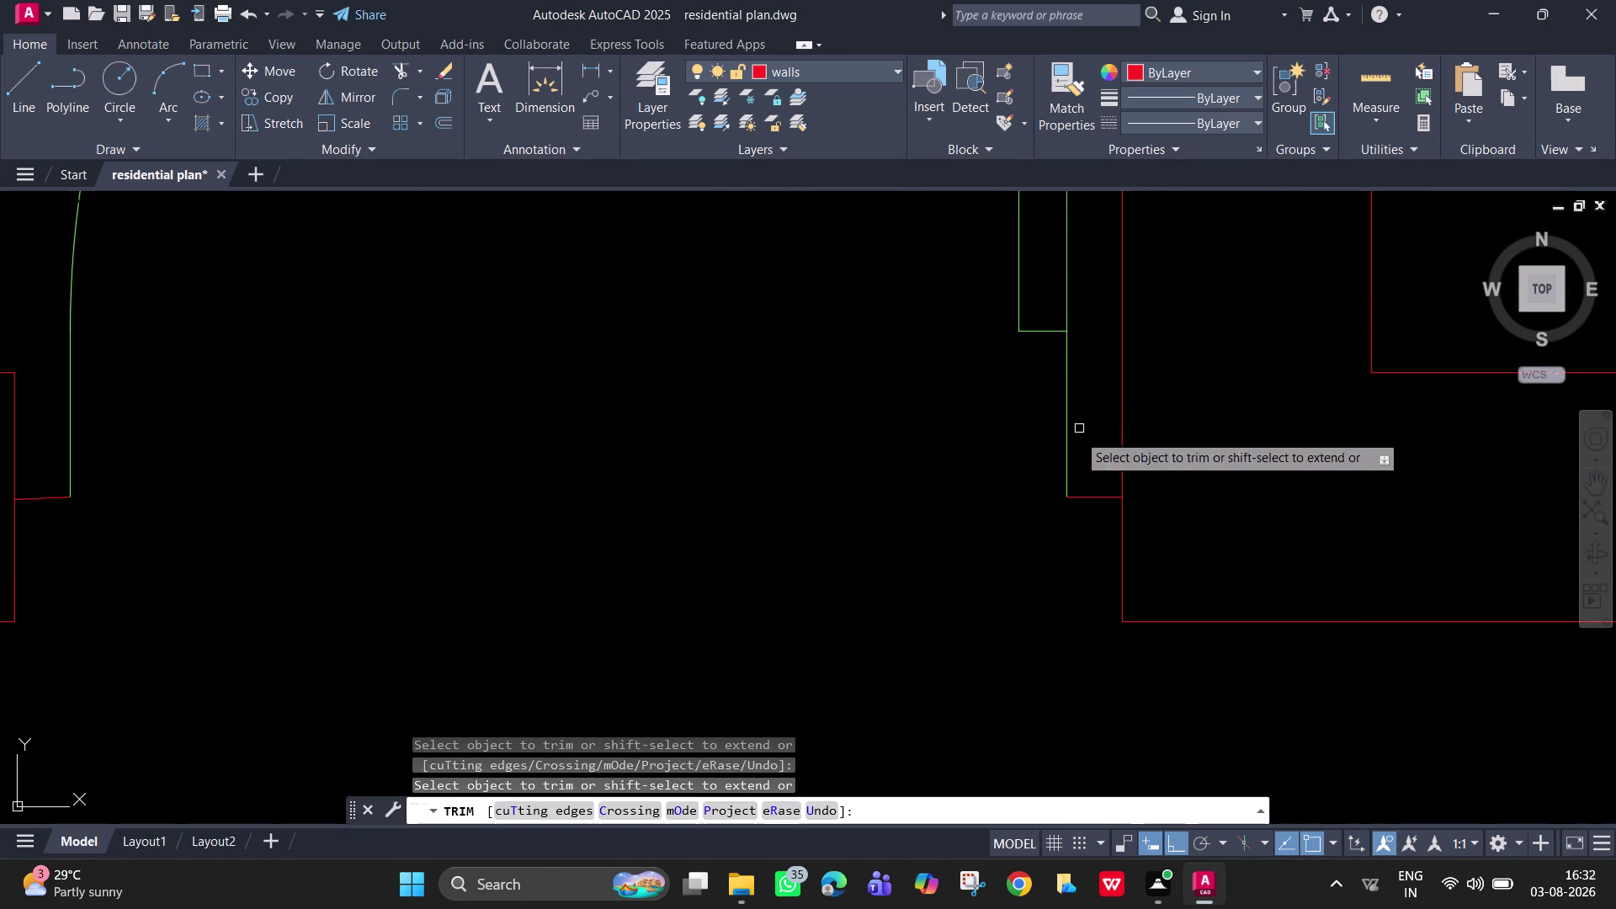
scroll(down, 3)
middle_drag(1049, 567, 1224, 182)
scroll(down, 3)
Trim the wall segments crossing the bathroom door opening and at its jamb.
middle_drag(1076, 684, 1075, 298)
middle_drag(1081, 559, 1138, 214)
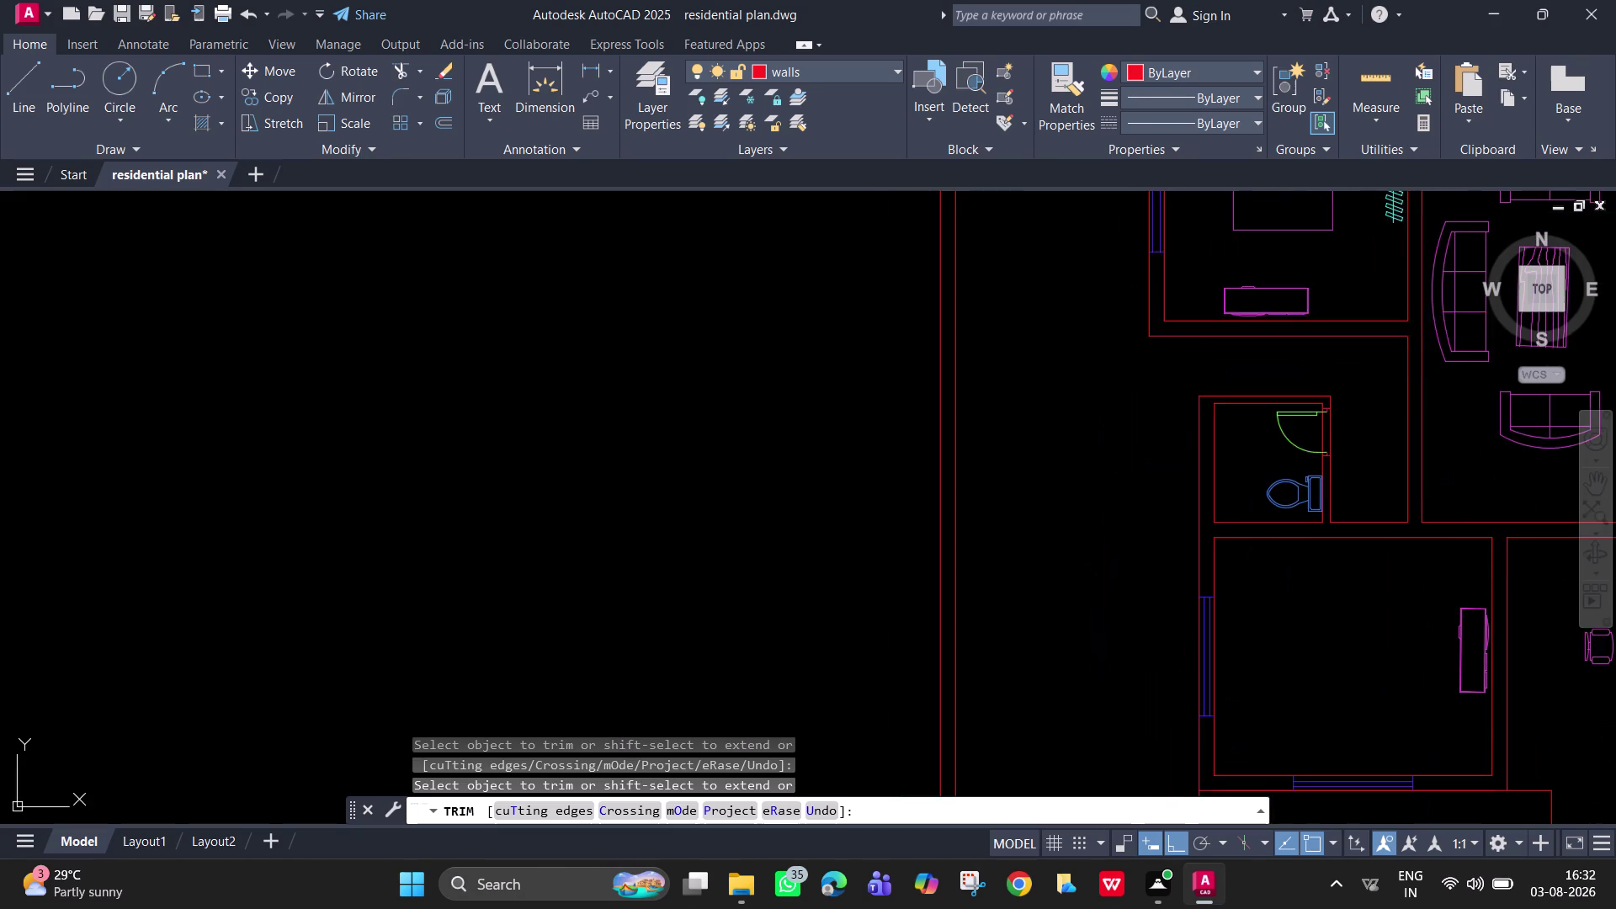
scroll(up, 3)
middle_drag(1370, 474, 1291, 592)
click(1100, 450)
click(1195, 456)
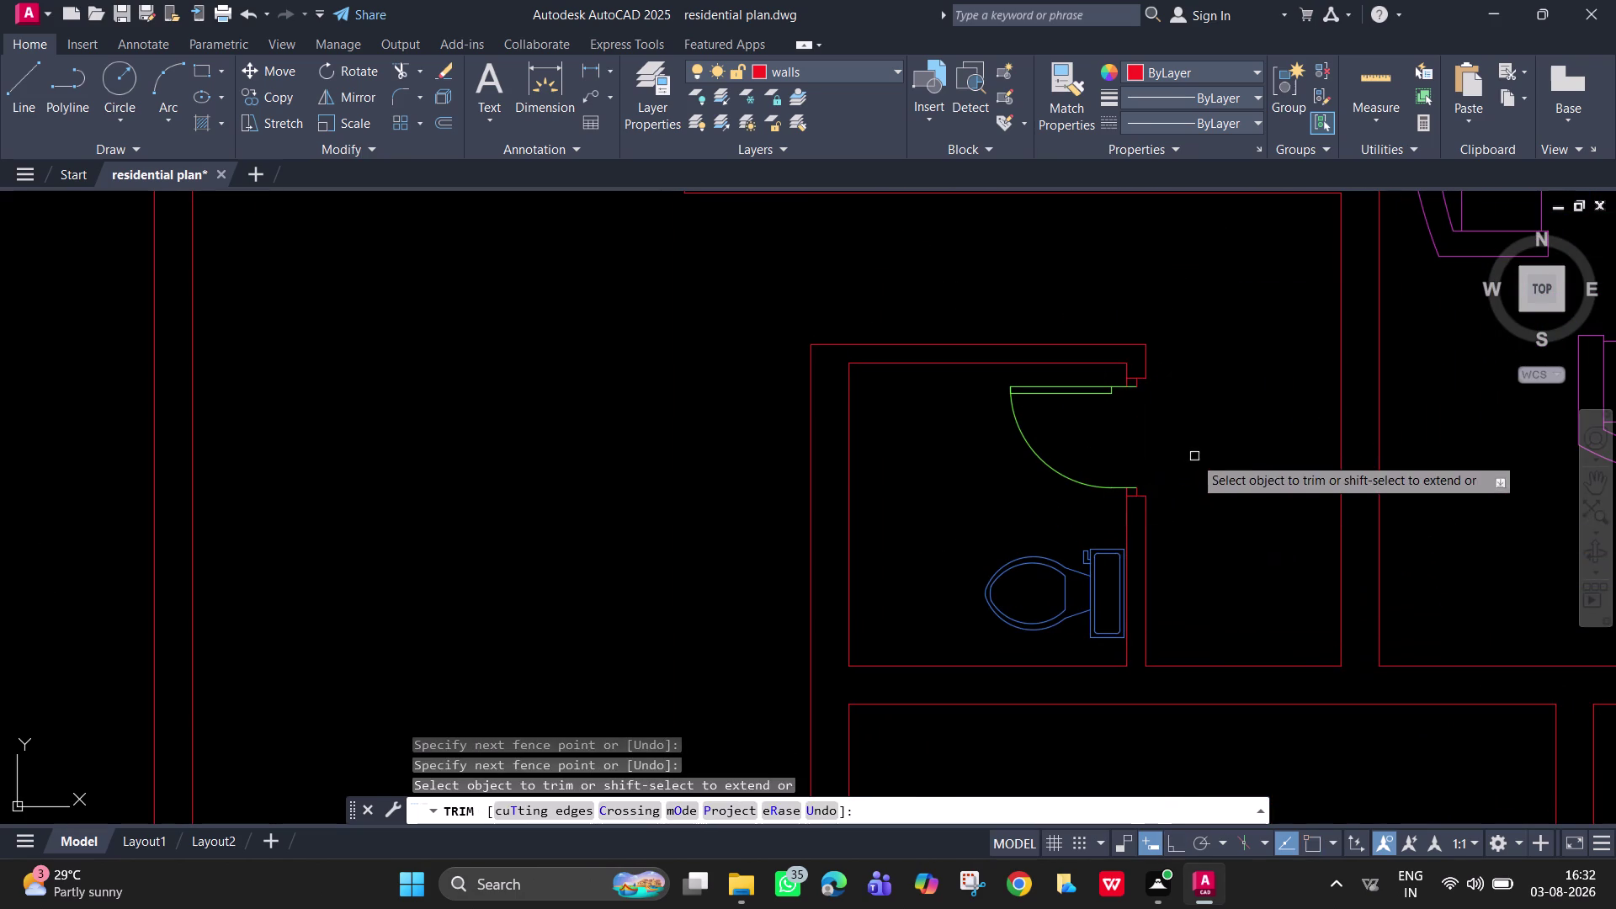
scroll(up, 3)
middle_drag(1142, 390, 1165, 574)
click(1116, 555)
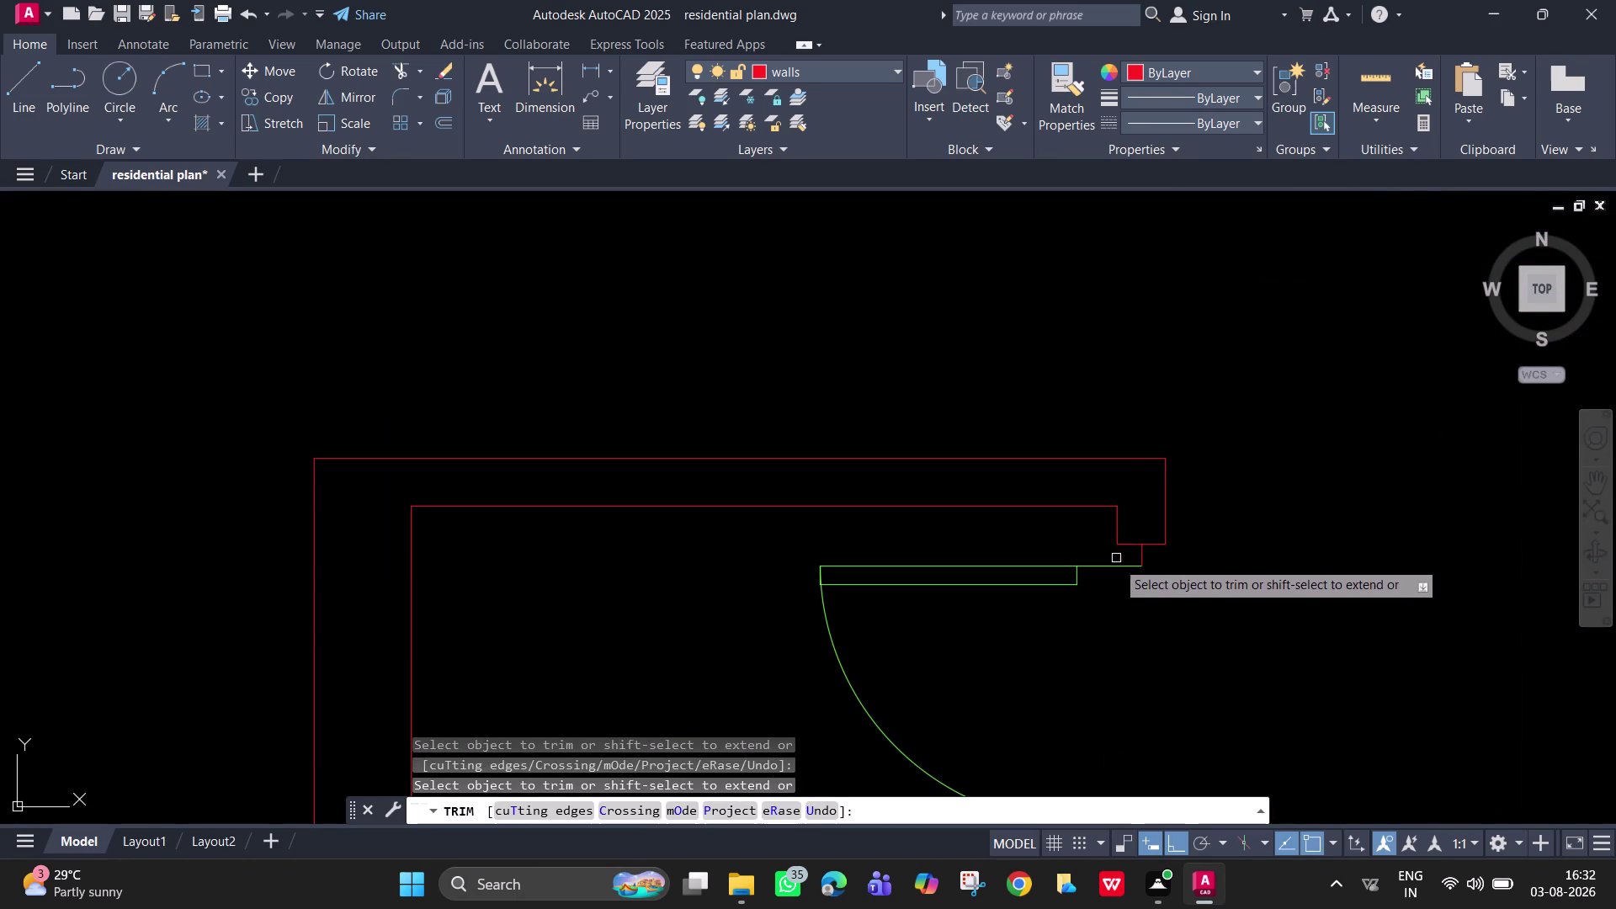
Trim the wall line beside the arc on the opening's other side.
scroll(down, 3)
middle_drag(1151, 670, 1129, 413)
scroll(down, 3)
scroll(up, 3)
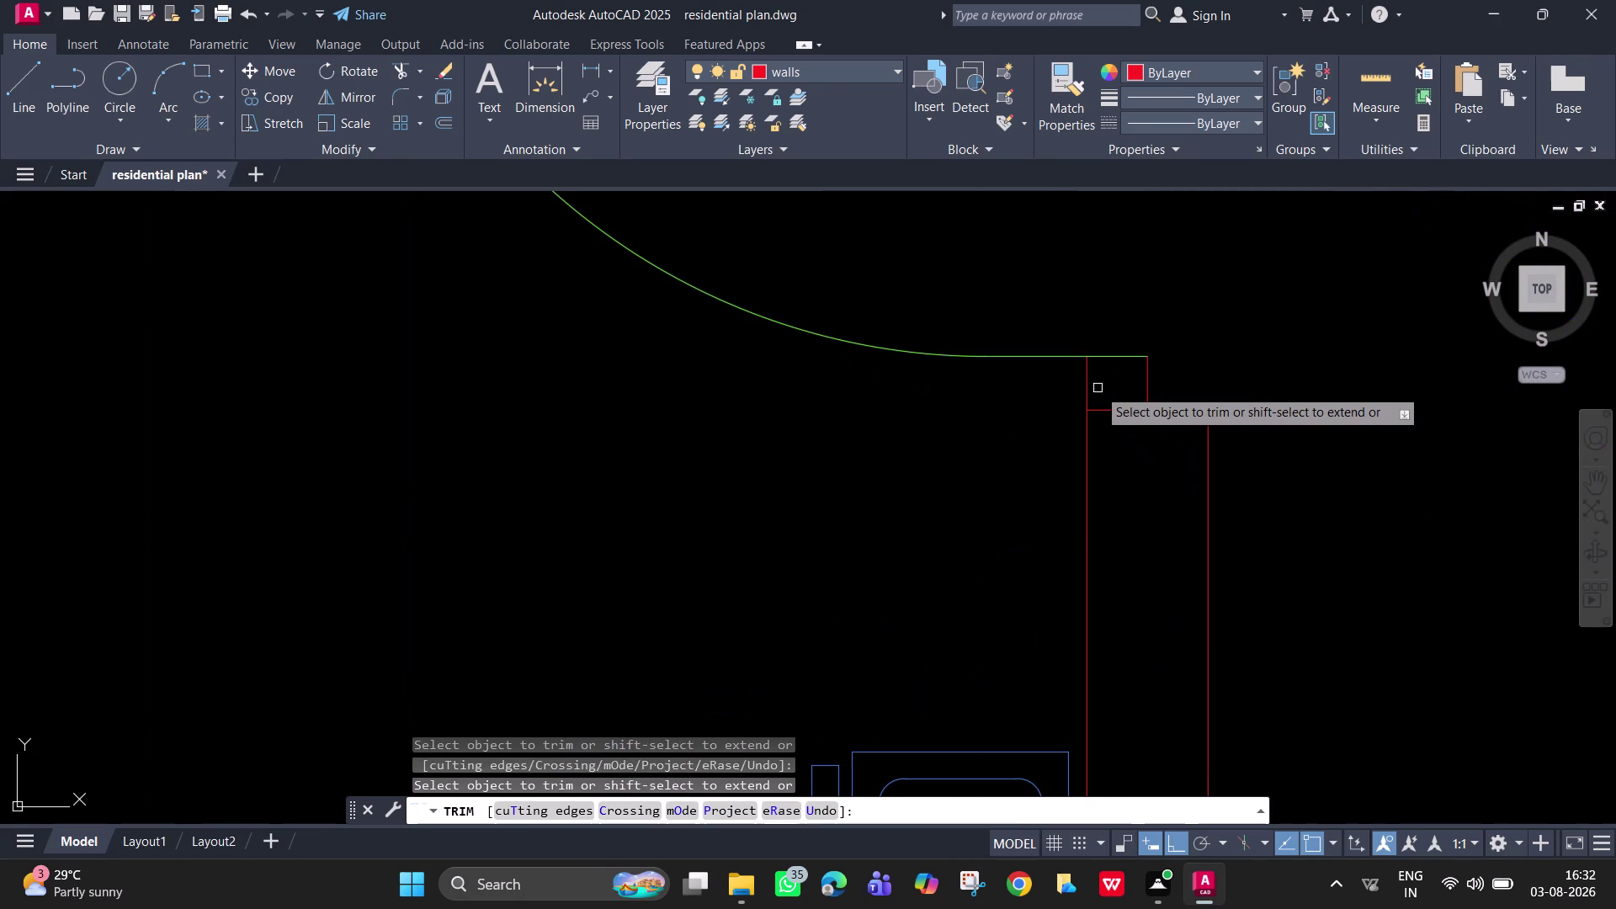
click(1083, 388)
scroll(down, 3)
Review the upper door openings and bedroom, then exit TRIM with Esc.
middle_drag(1226, 431, 1217, 598)
scroll(down, 3)
scroll(down, 3)
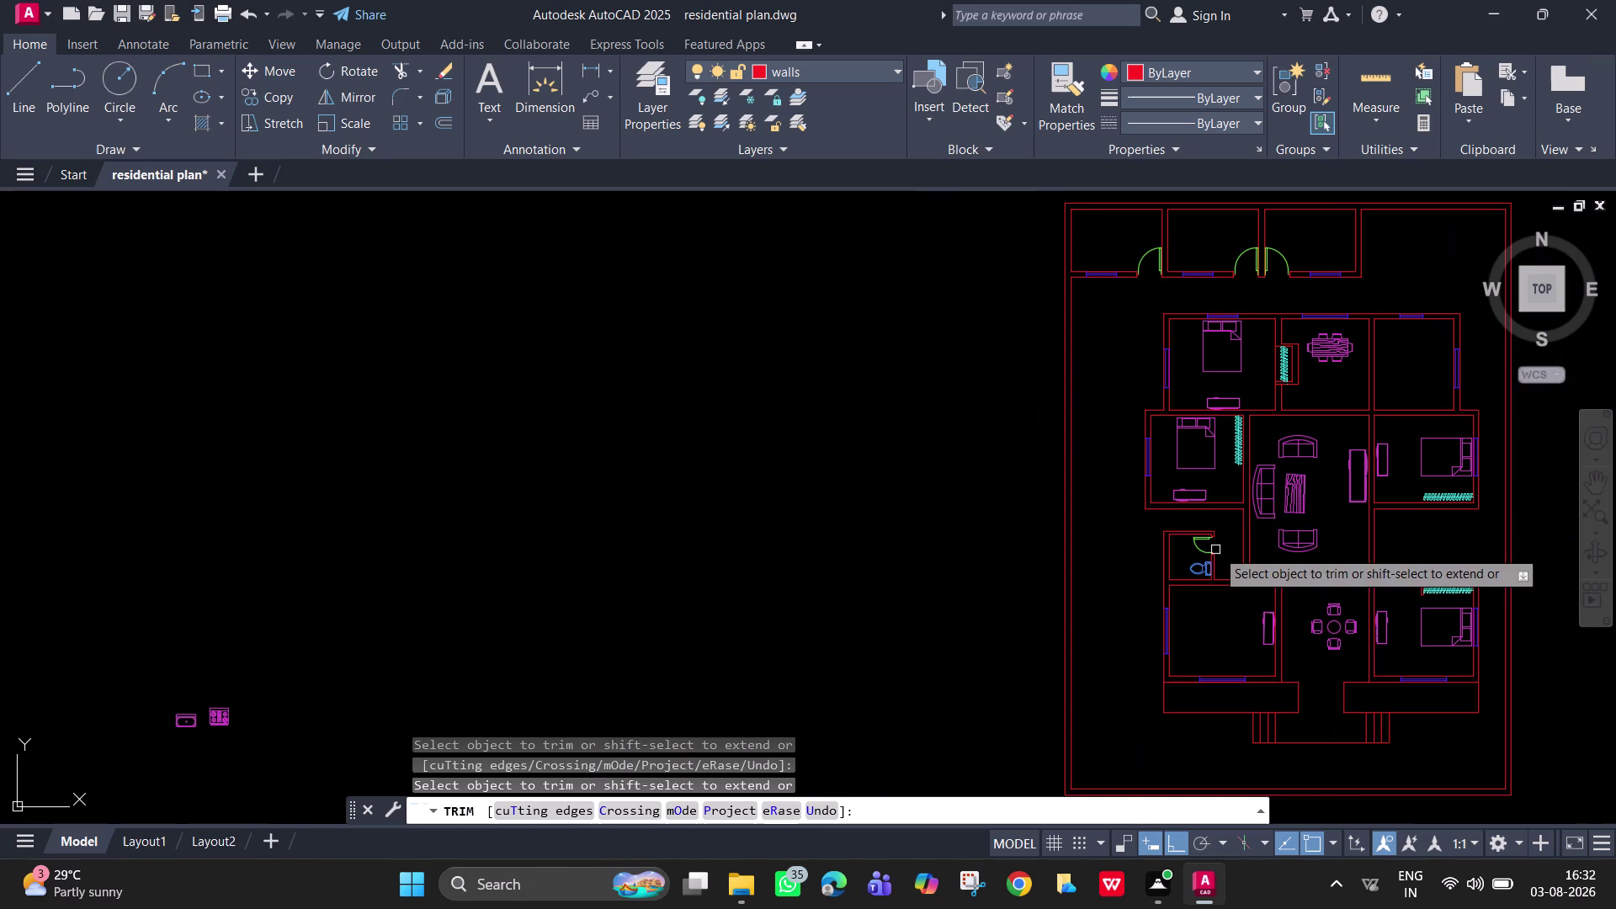
middle_drag(1254, 510, 1143, 712)
scroll(up, 3)
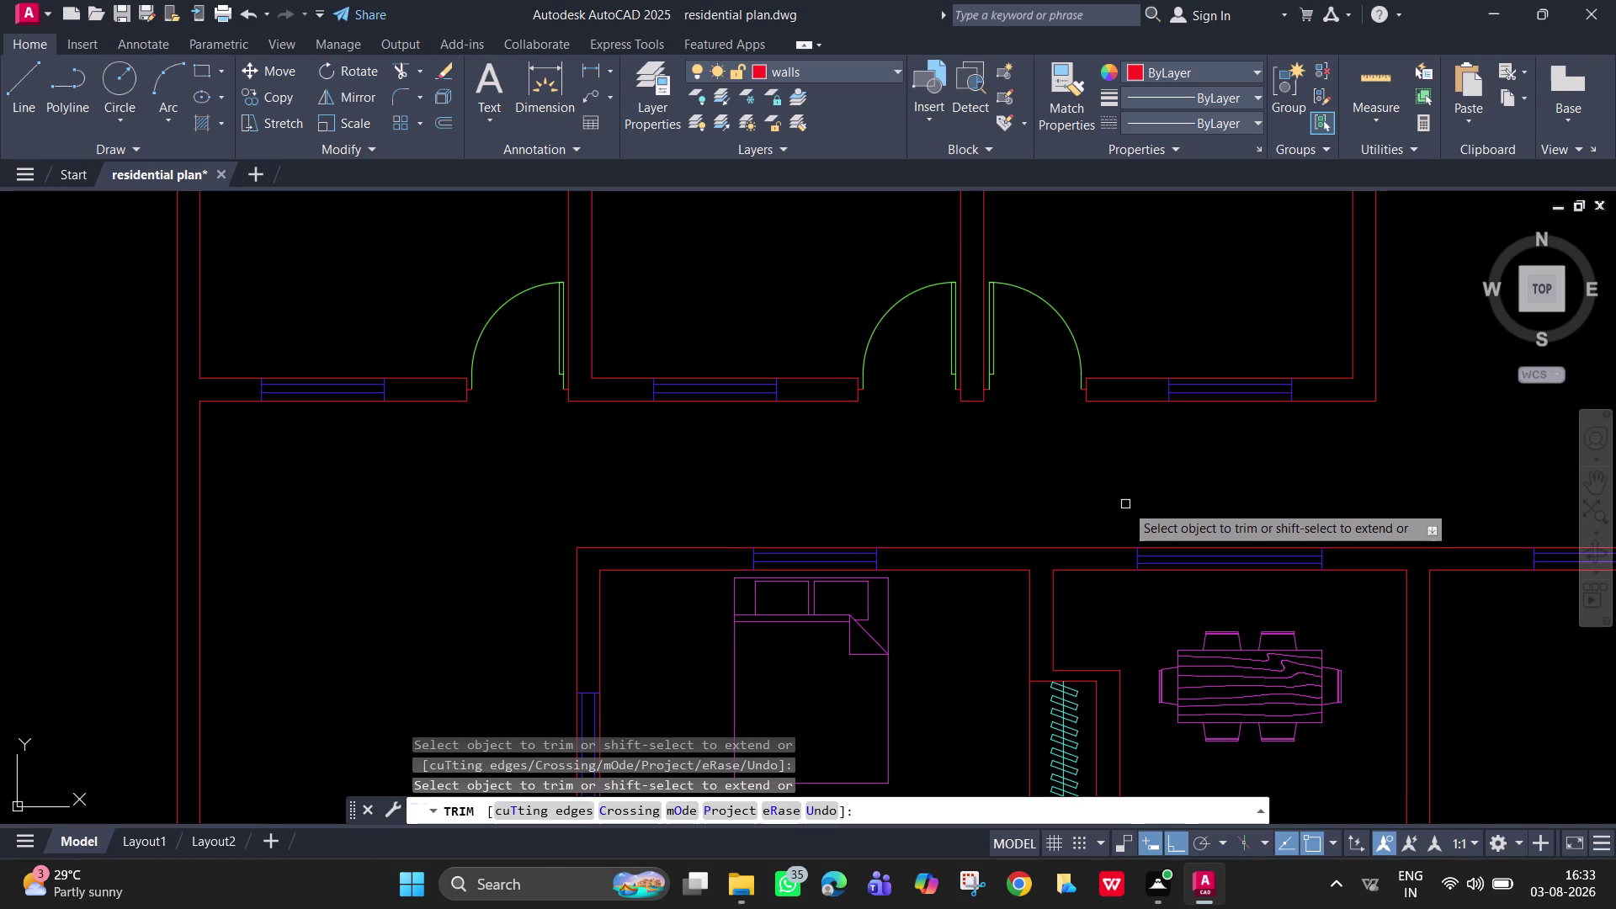
middle_drag(962, 735, 965, 547)
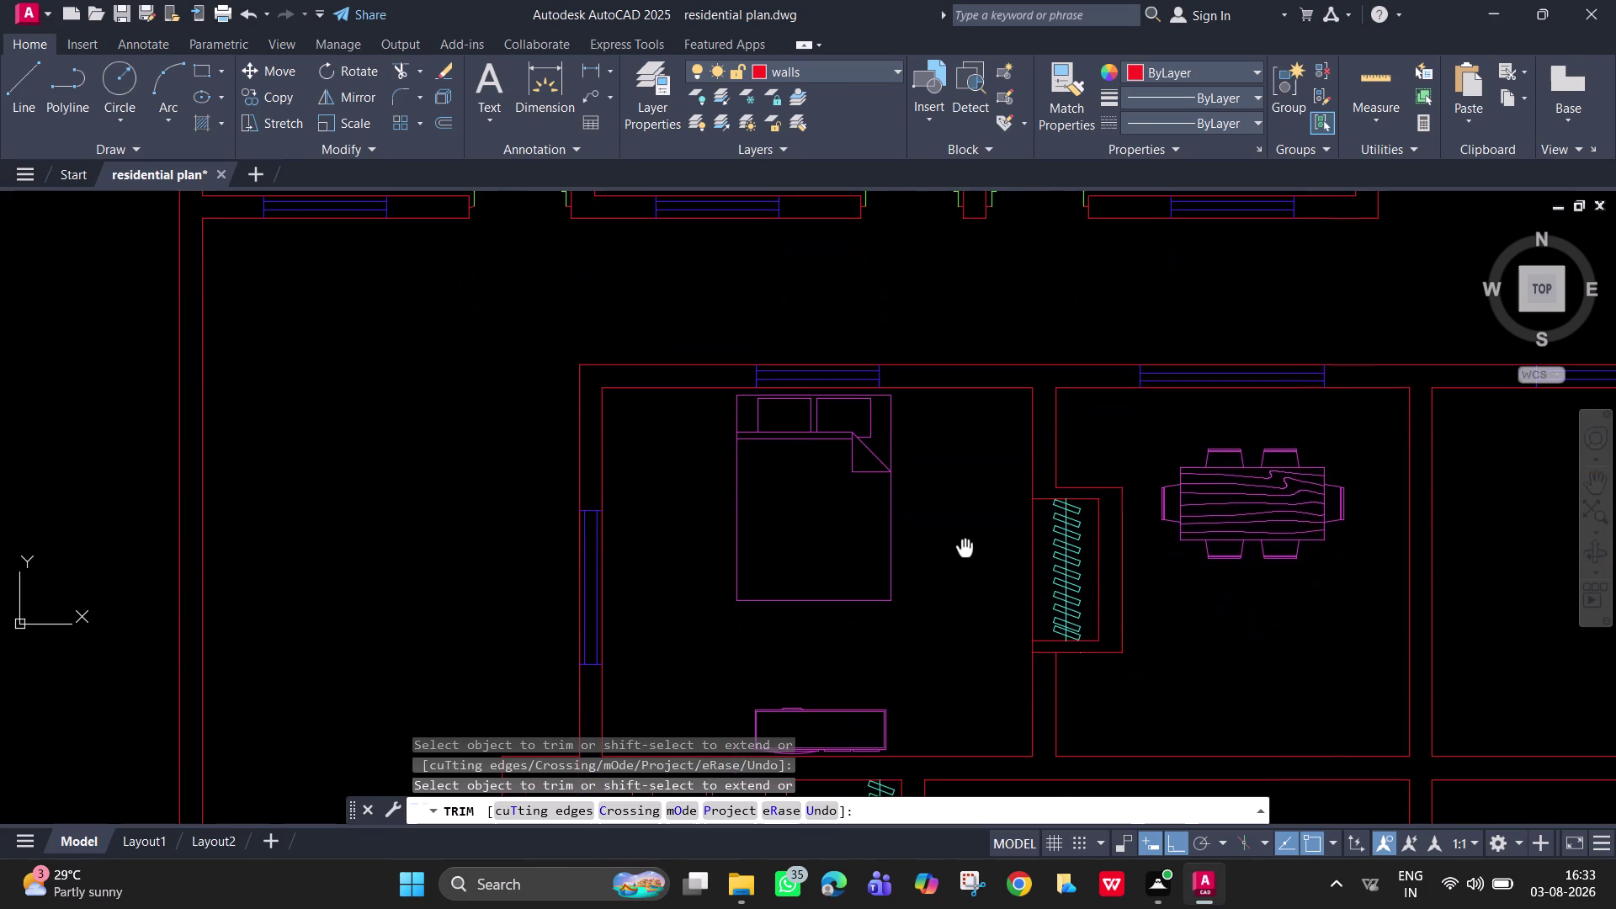
middle_drag(965, 547, 970, 638)
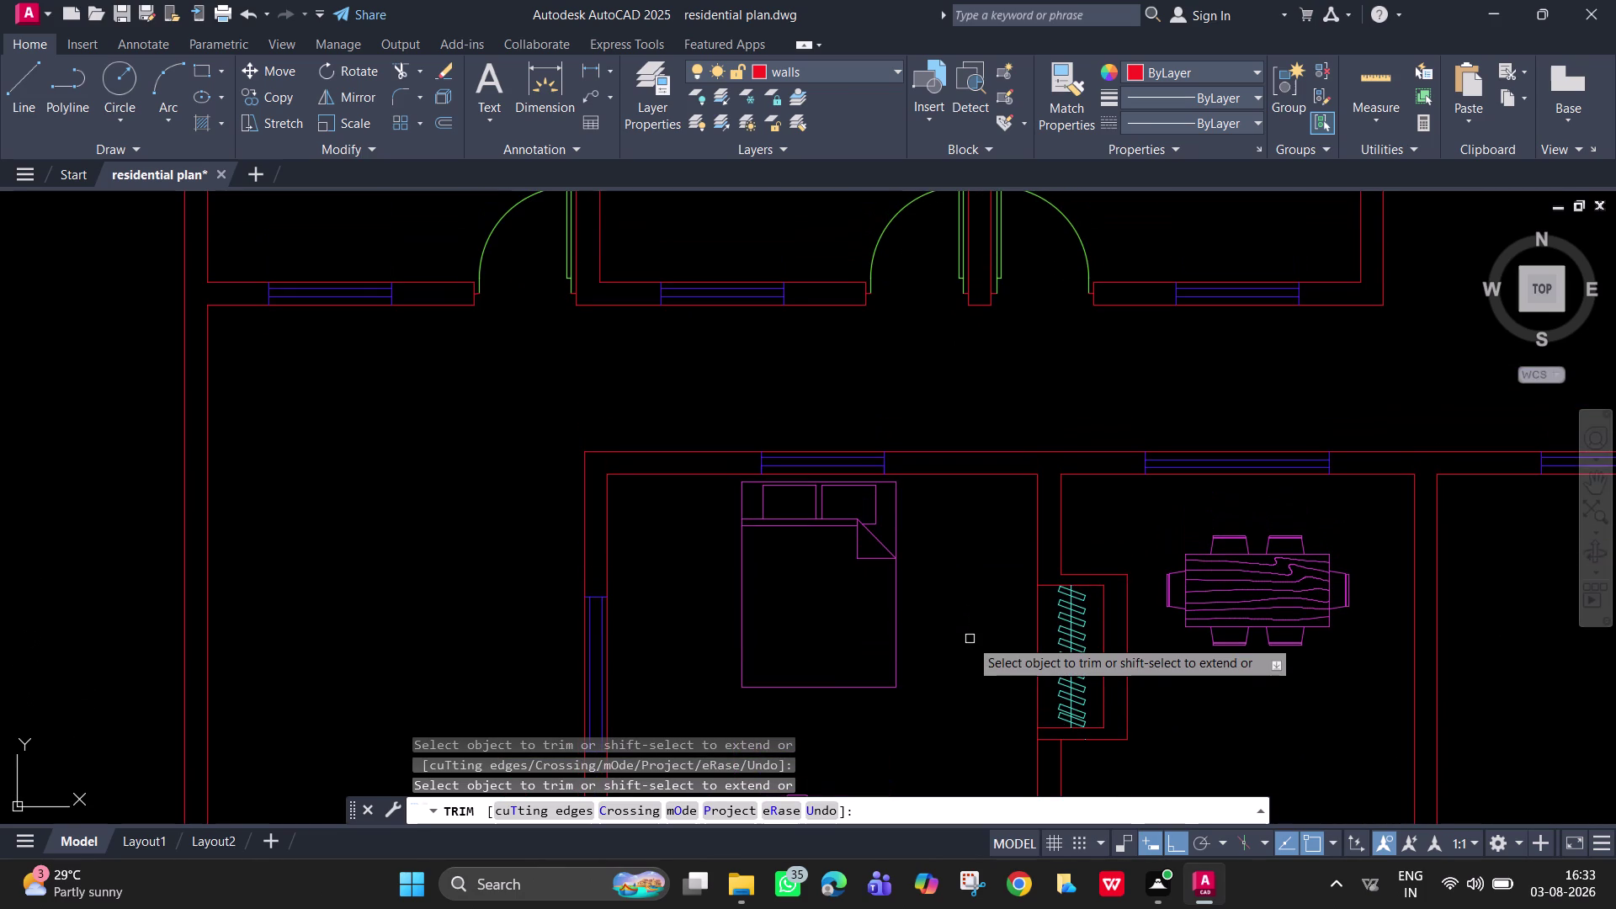
middle_drag(984, 600, 997, 481)
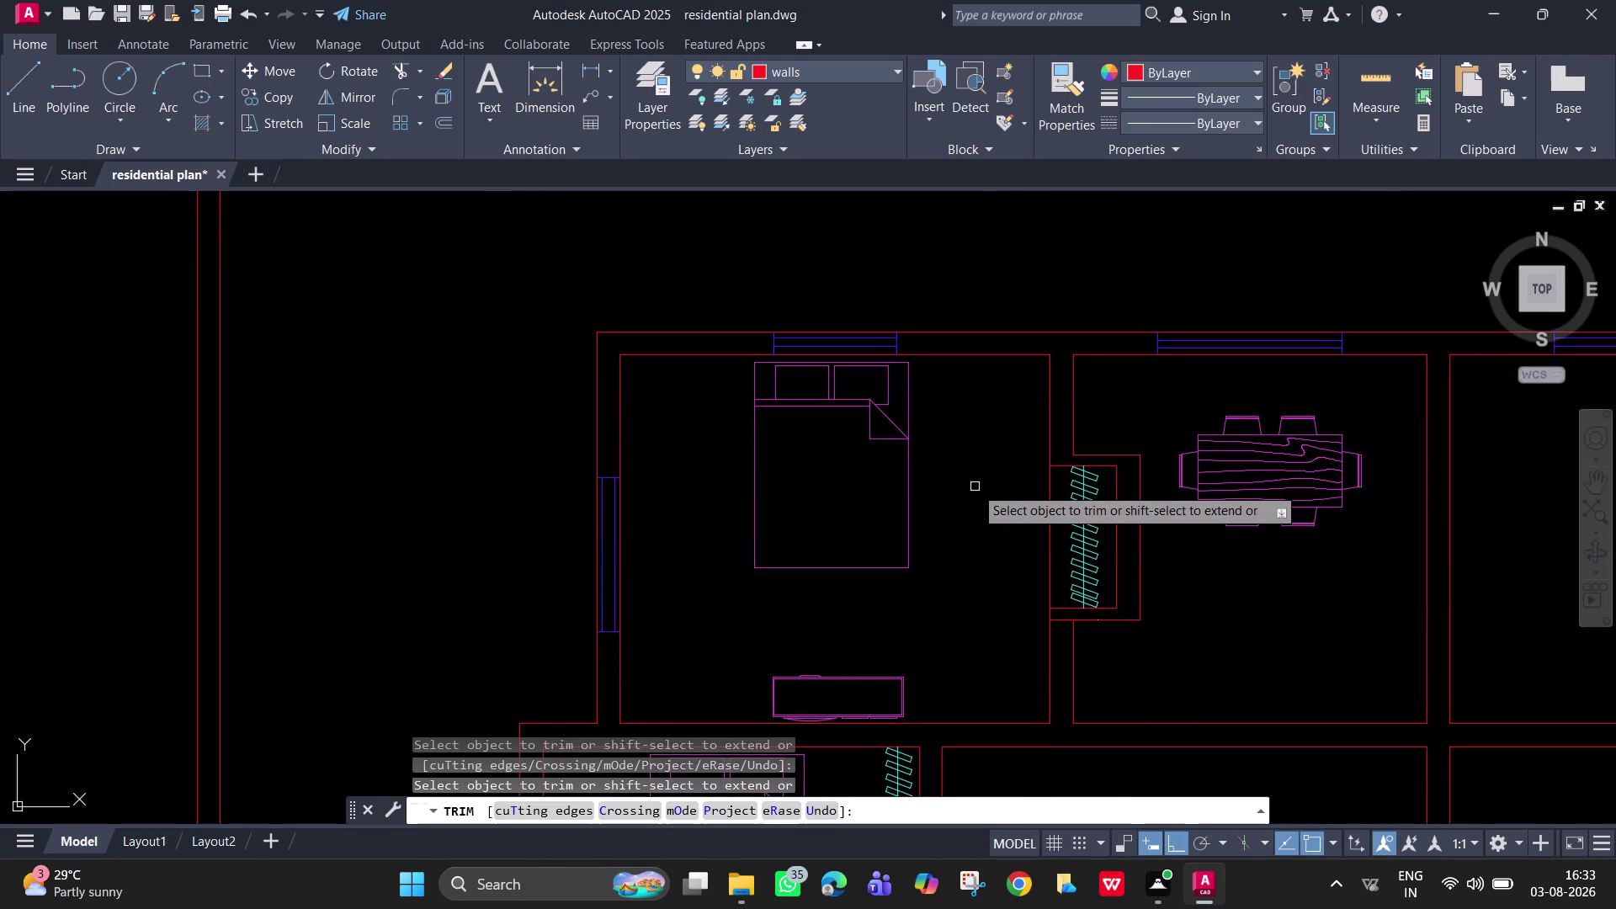
key(Escape)
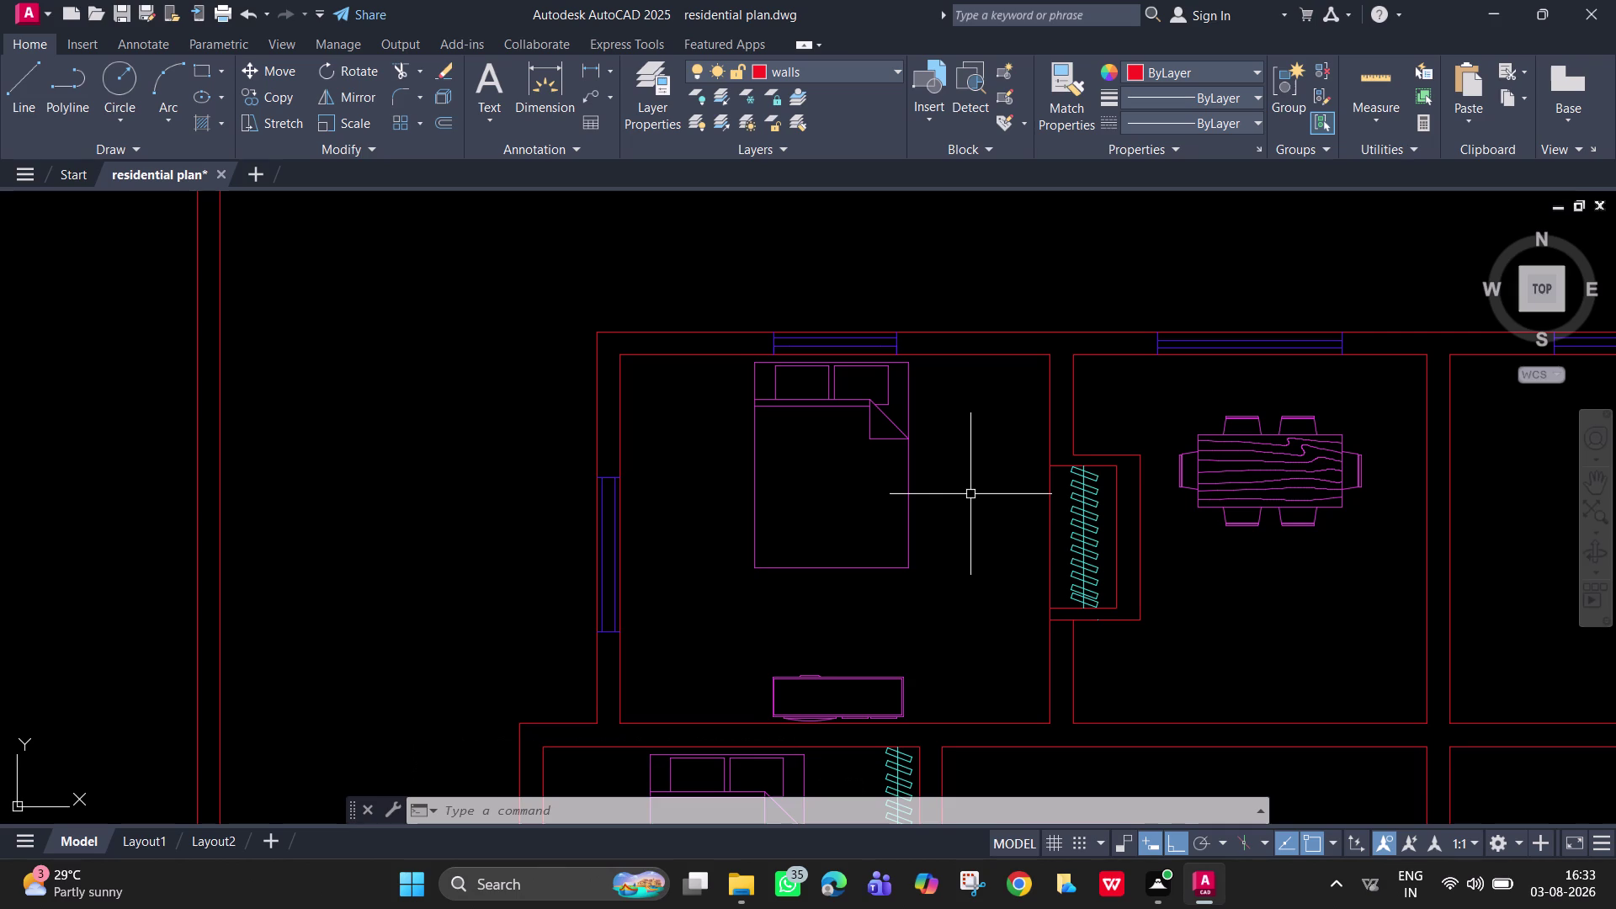
Pan out and select the upper-left door swing, entering CO to copy it.
middle_drag(917, 704, 987, 464)
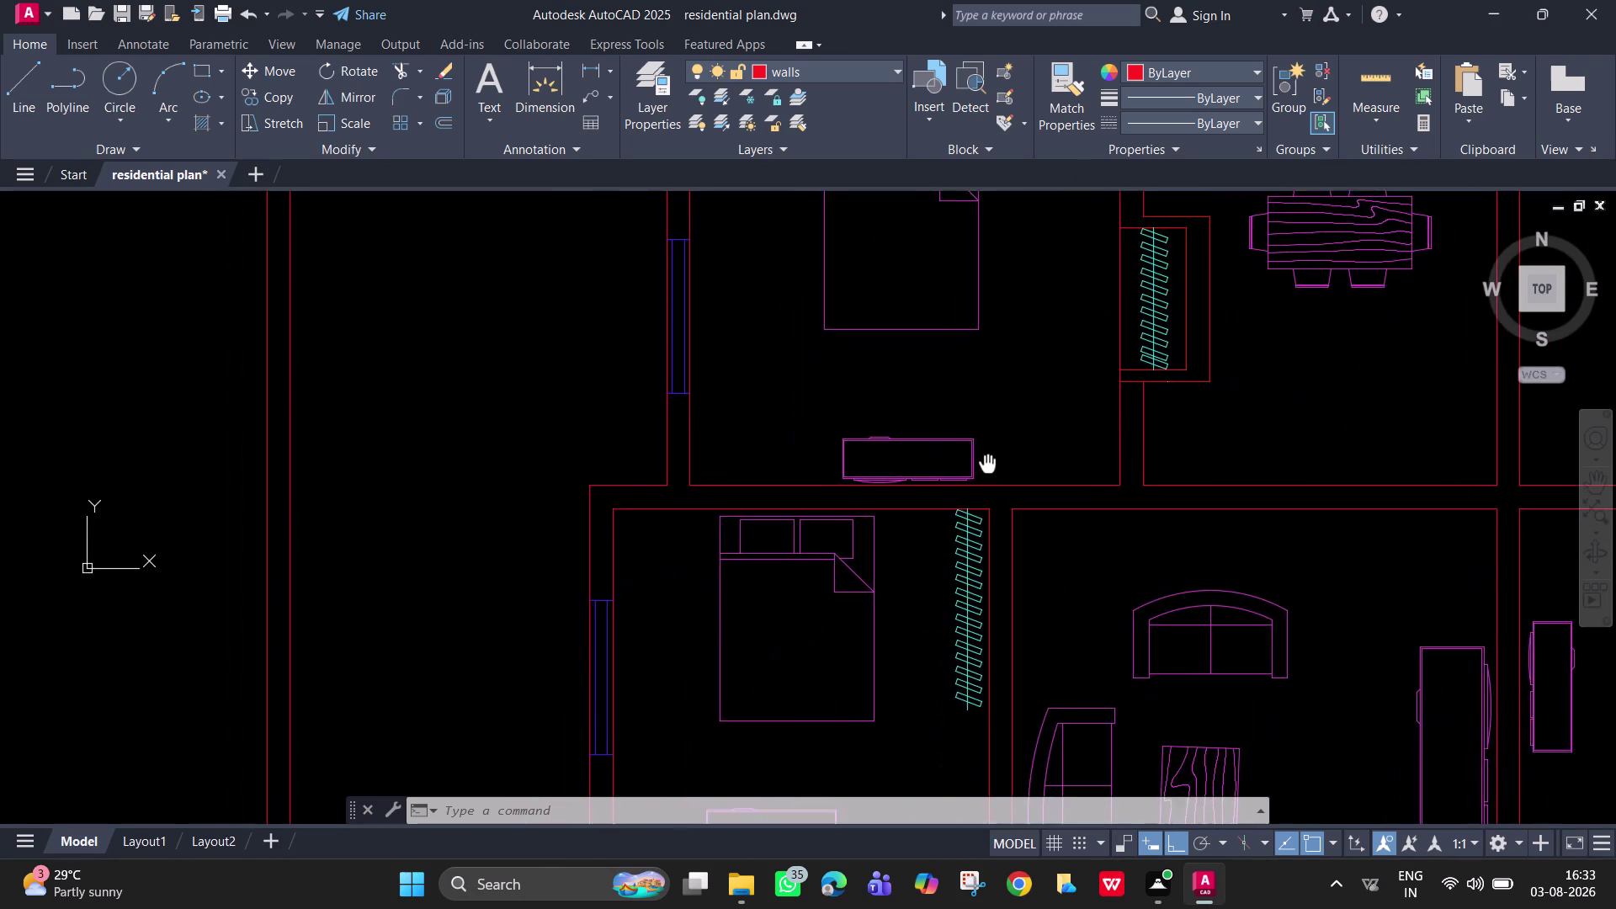
middle_drag(987, 464, 953, 897)
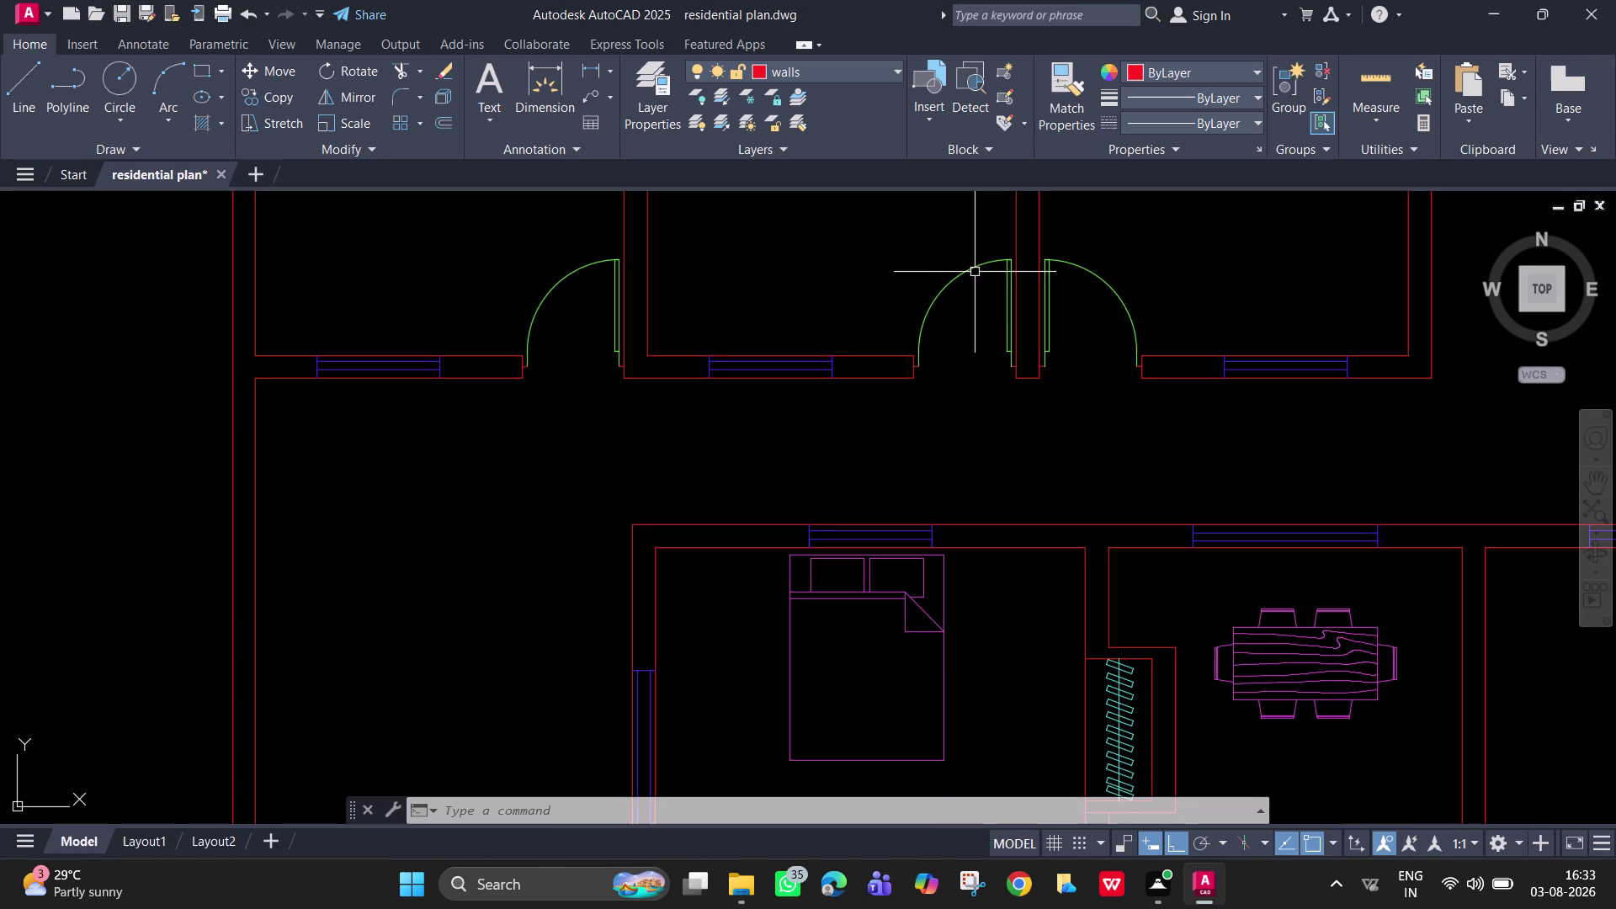
scroll(down, 3)
middle_drag(914, 604, 891, 373)
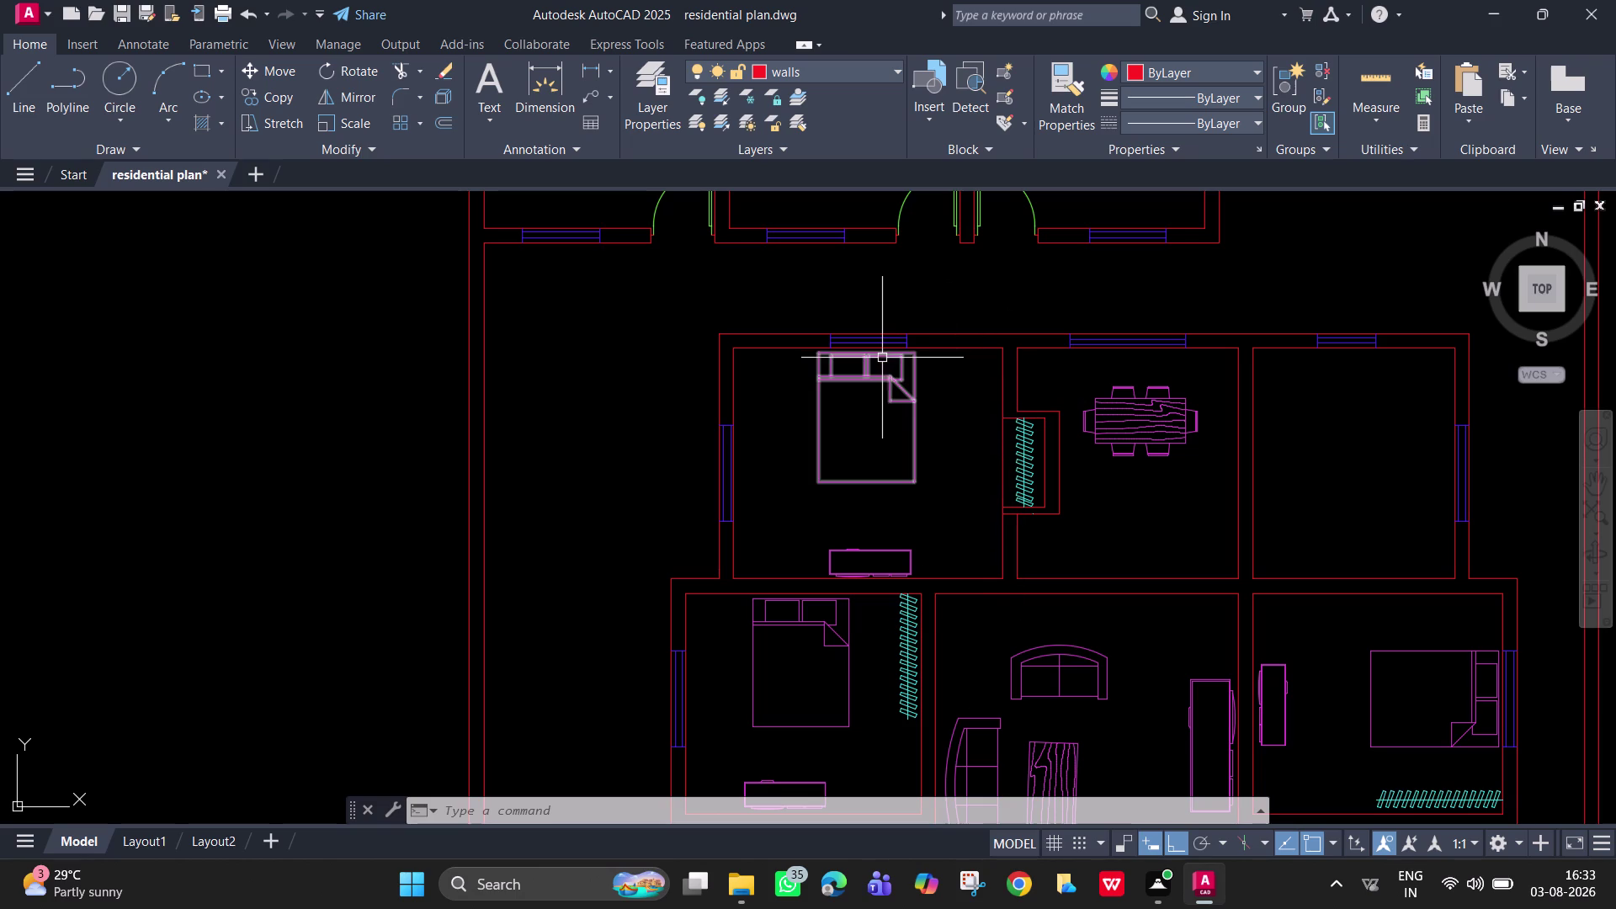
click(706, 221)
text(co)
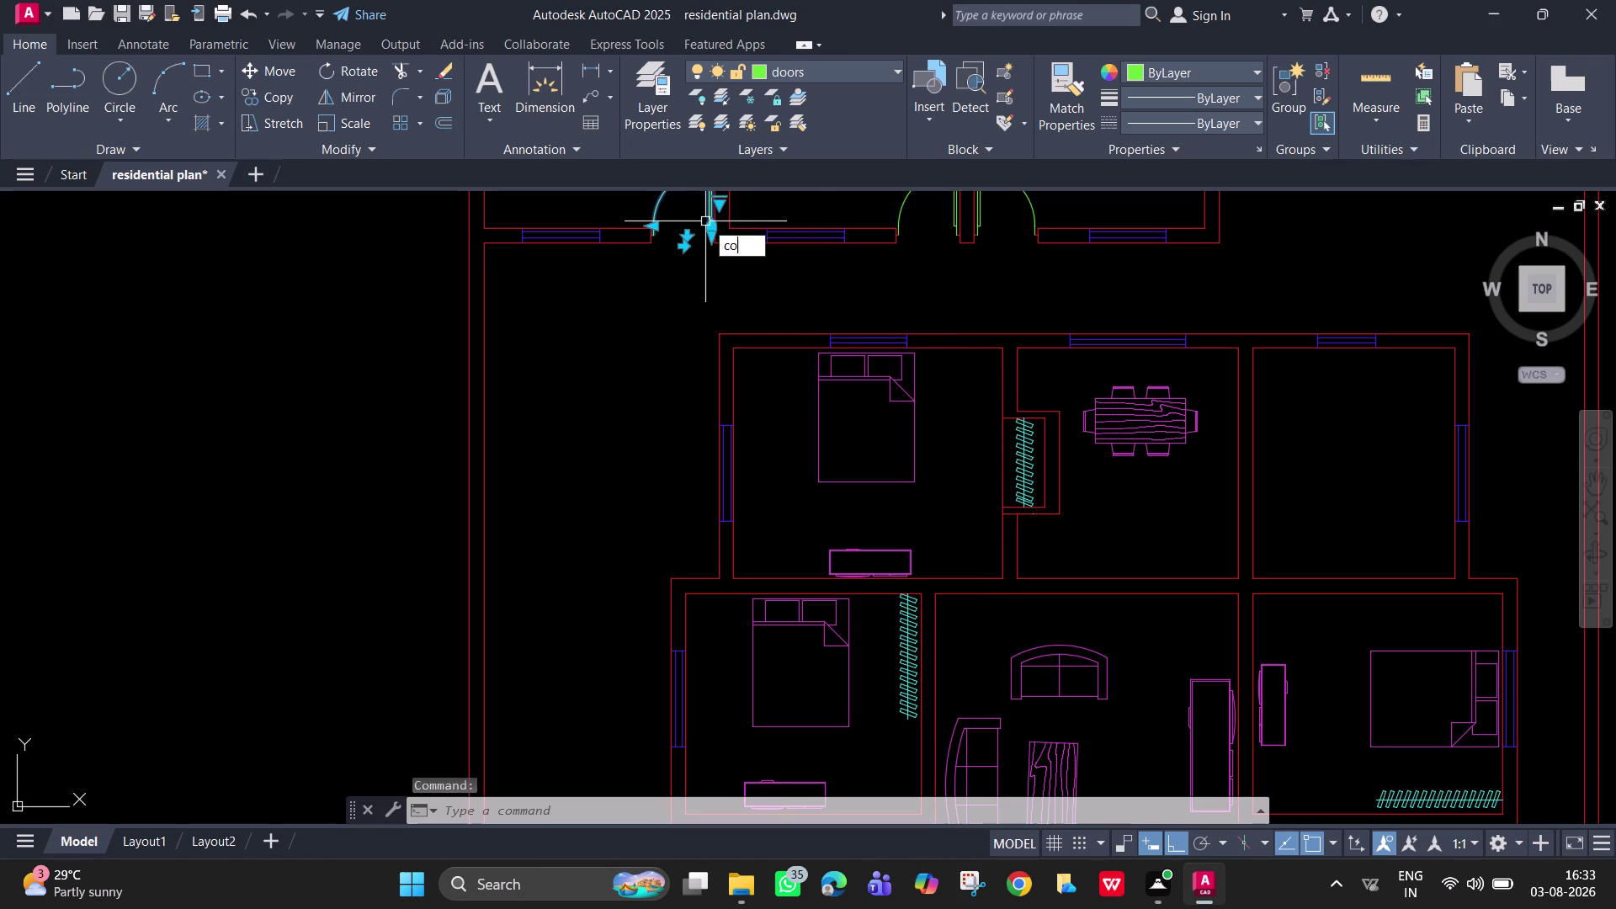
Copy the door swing once to the bathroom wall.
key(space)
click(706, 222)
scroll(up, 3)
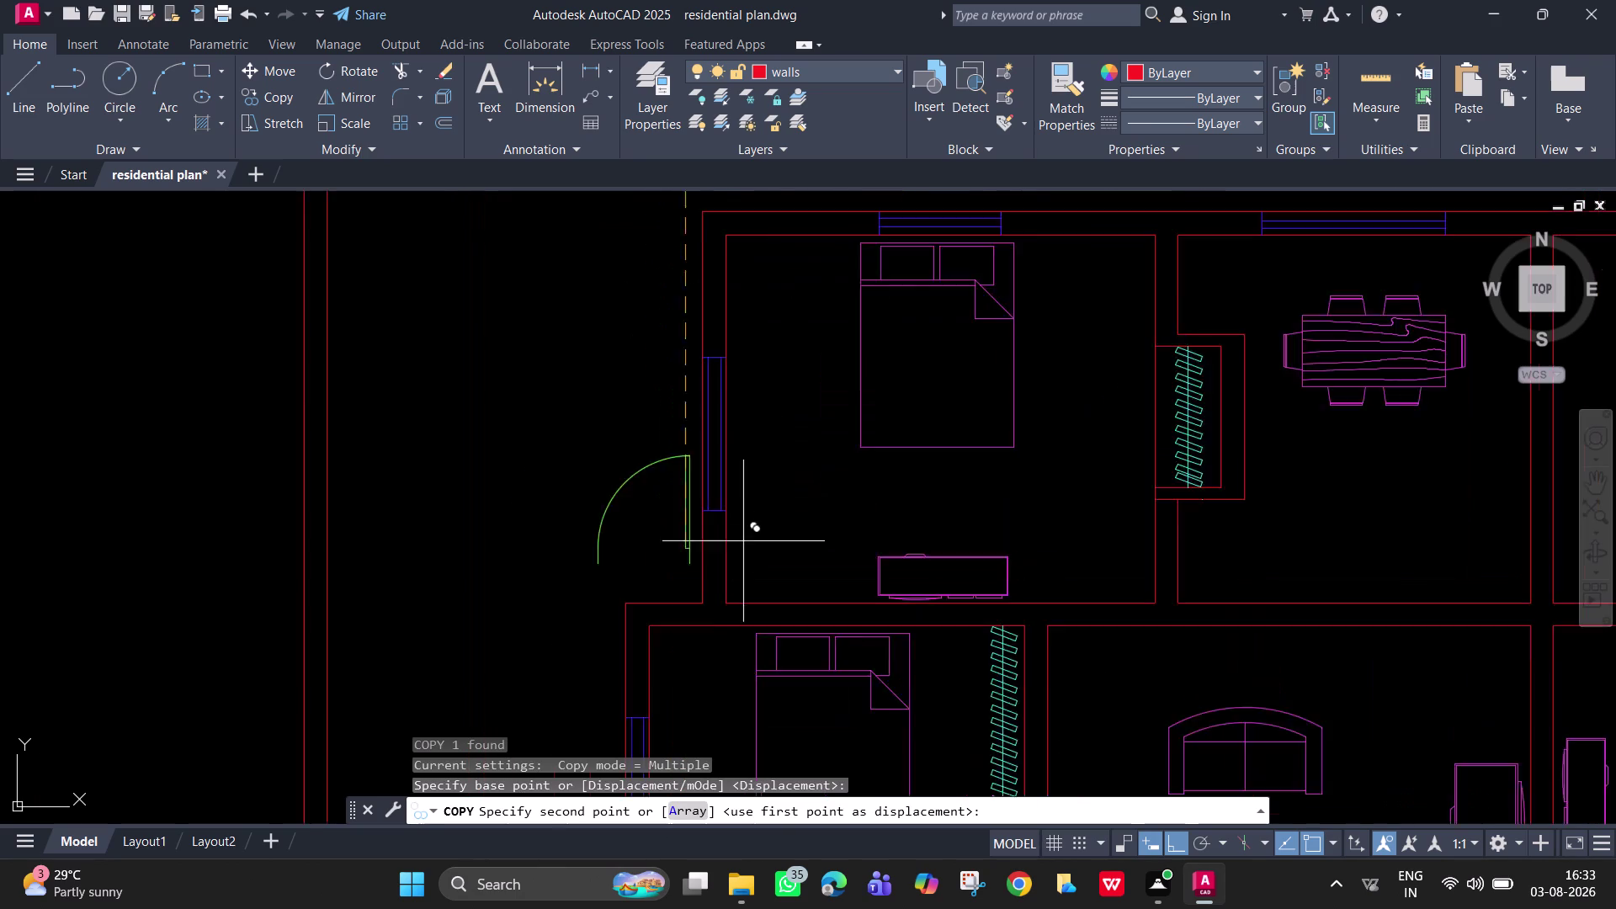
scroll(up, 3)
middle_click(742, 525)
scroll(down, 3)
scroll(up, 3)
middle_drag(728, 756, 738, 528)
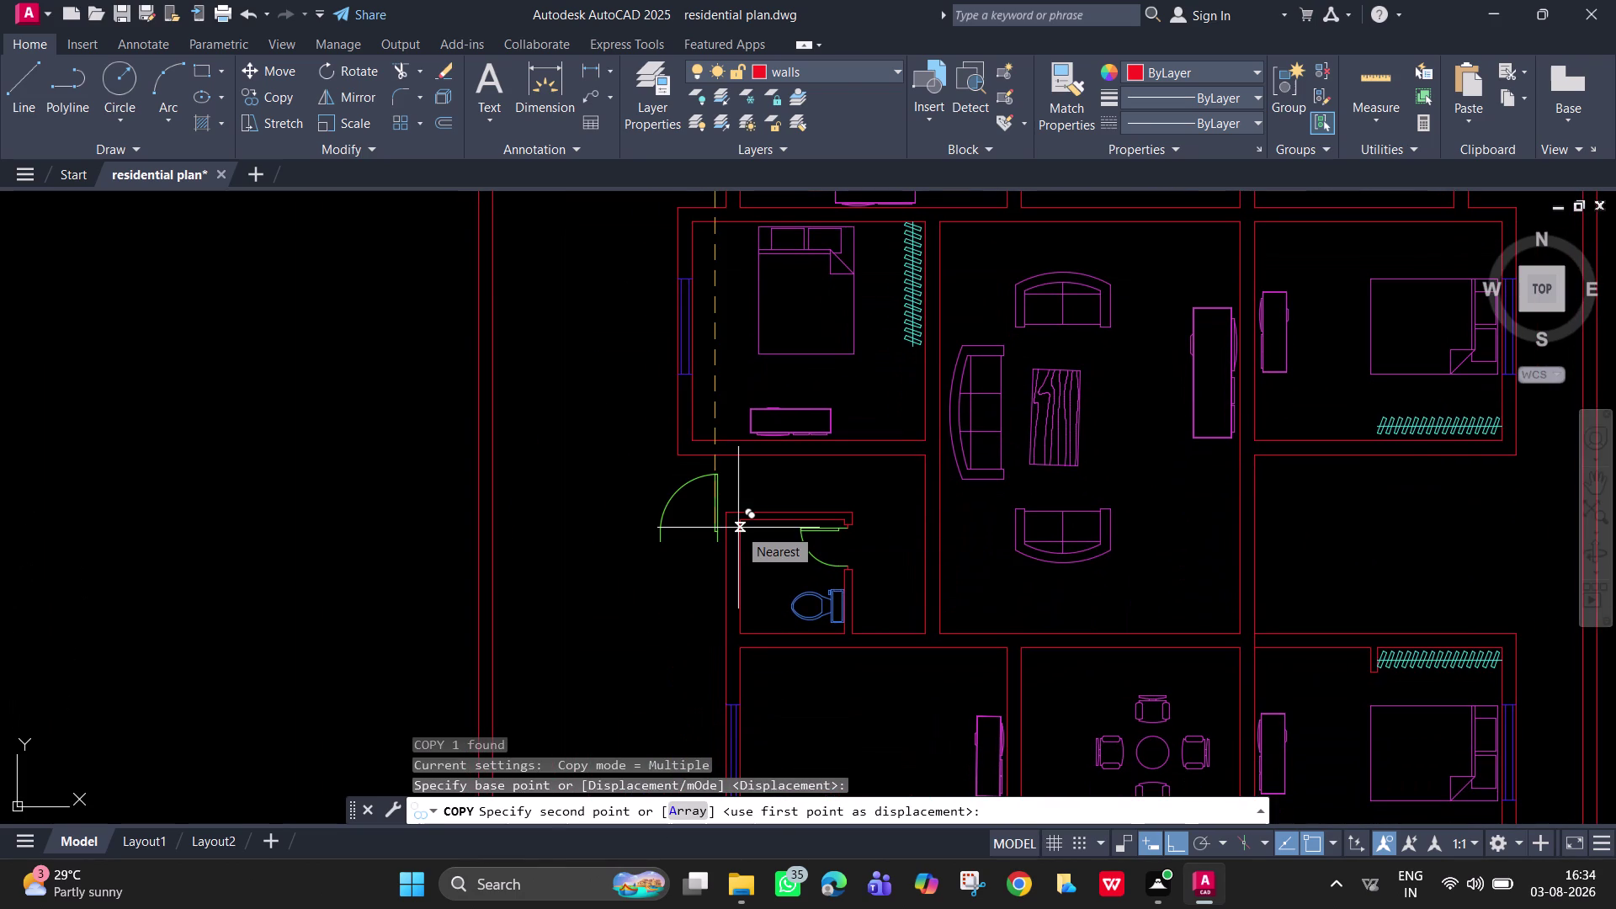
click(725, 528)
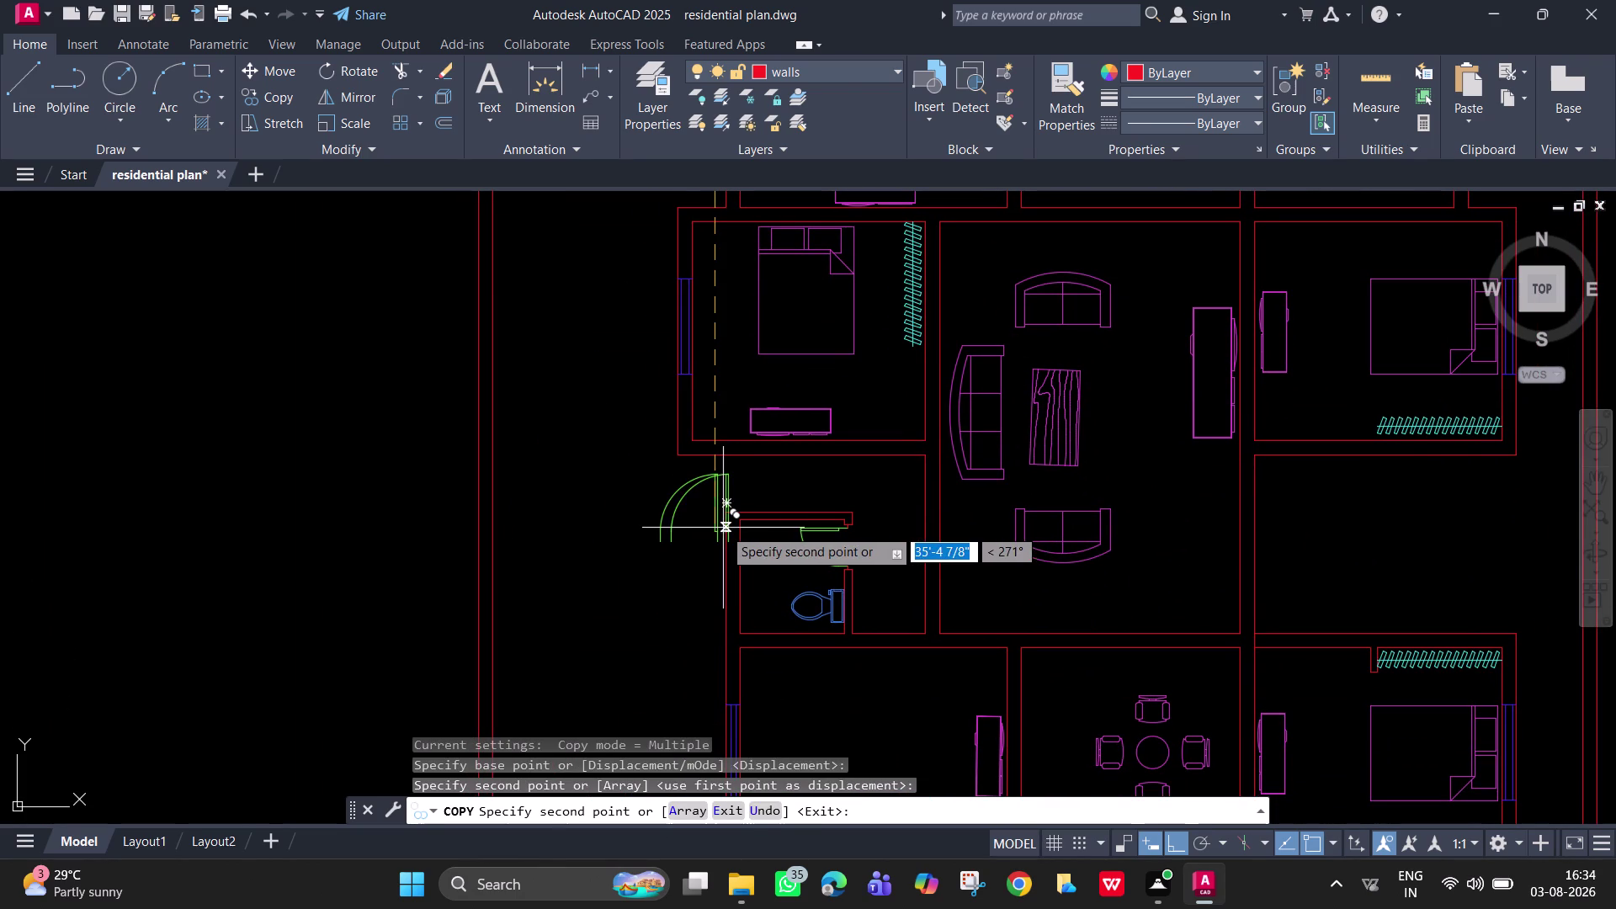
key(Escape)
Rotate the copied door swing 90° about its corner so it opens upward.
text(r)
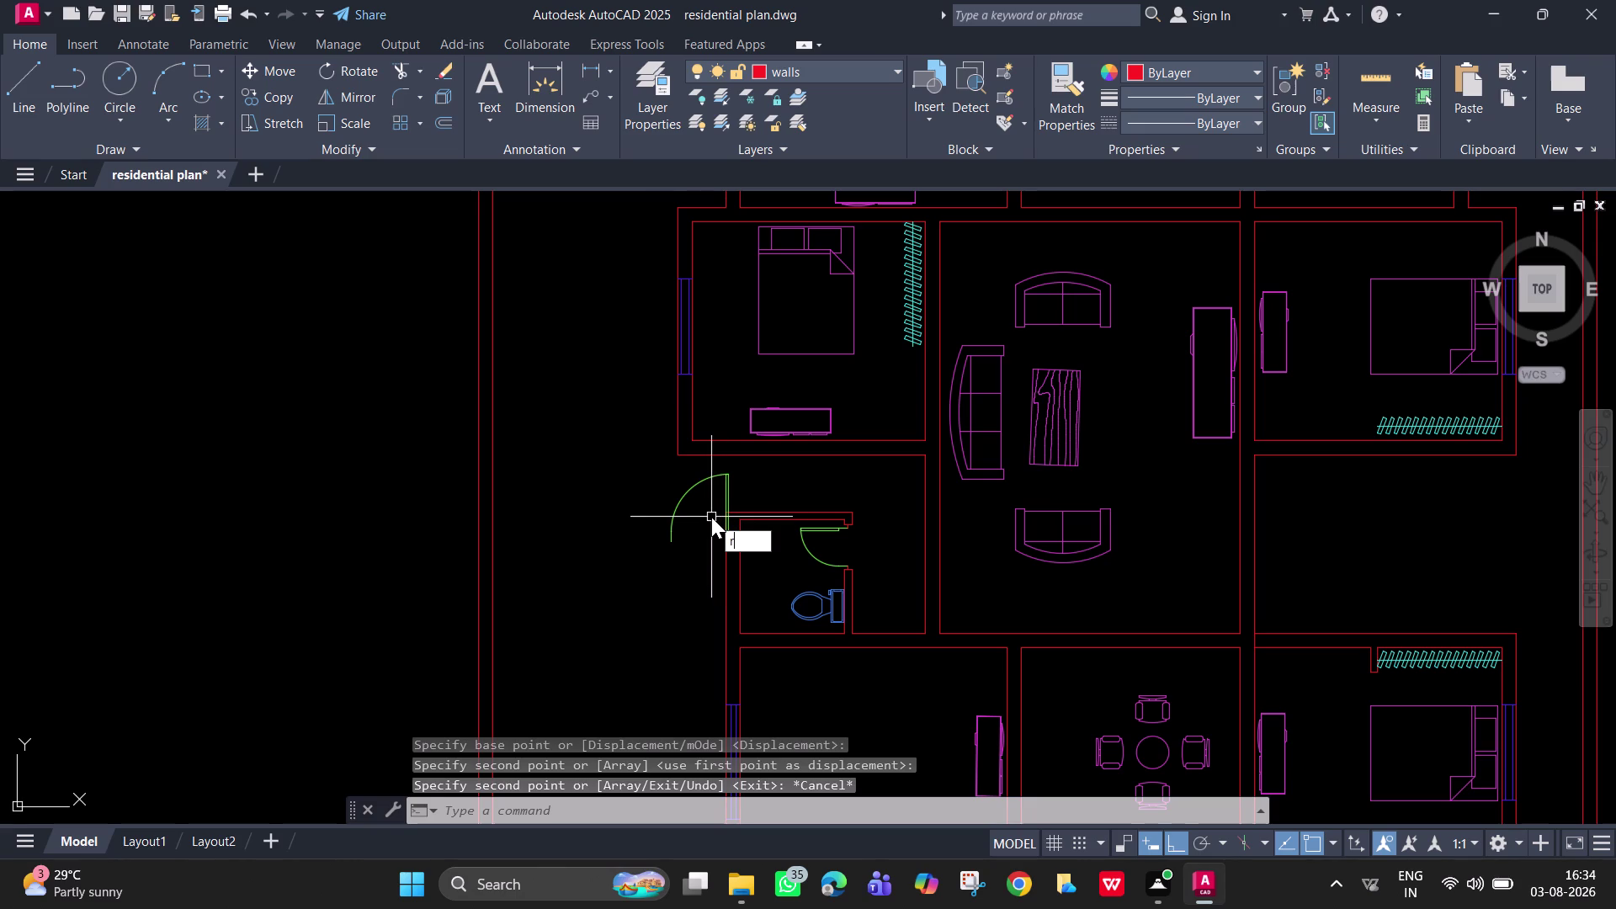
text(o)
key(space)
click(675, 530)
key(space)
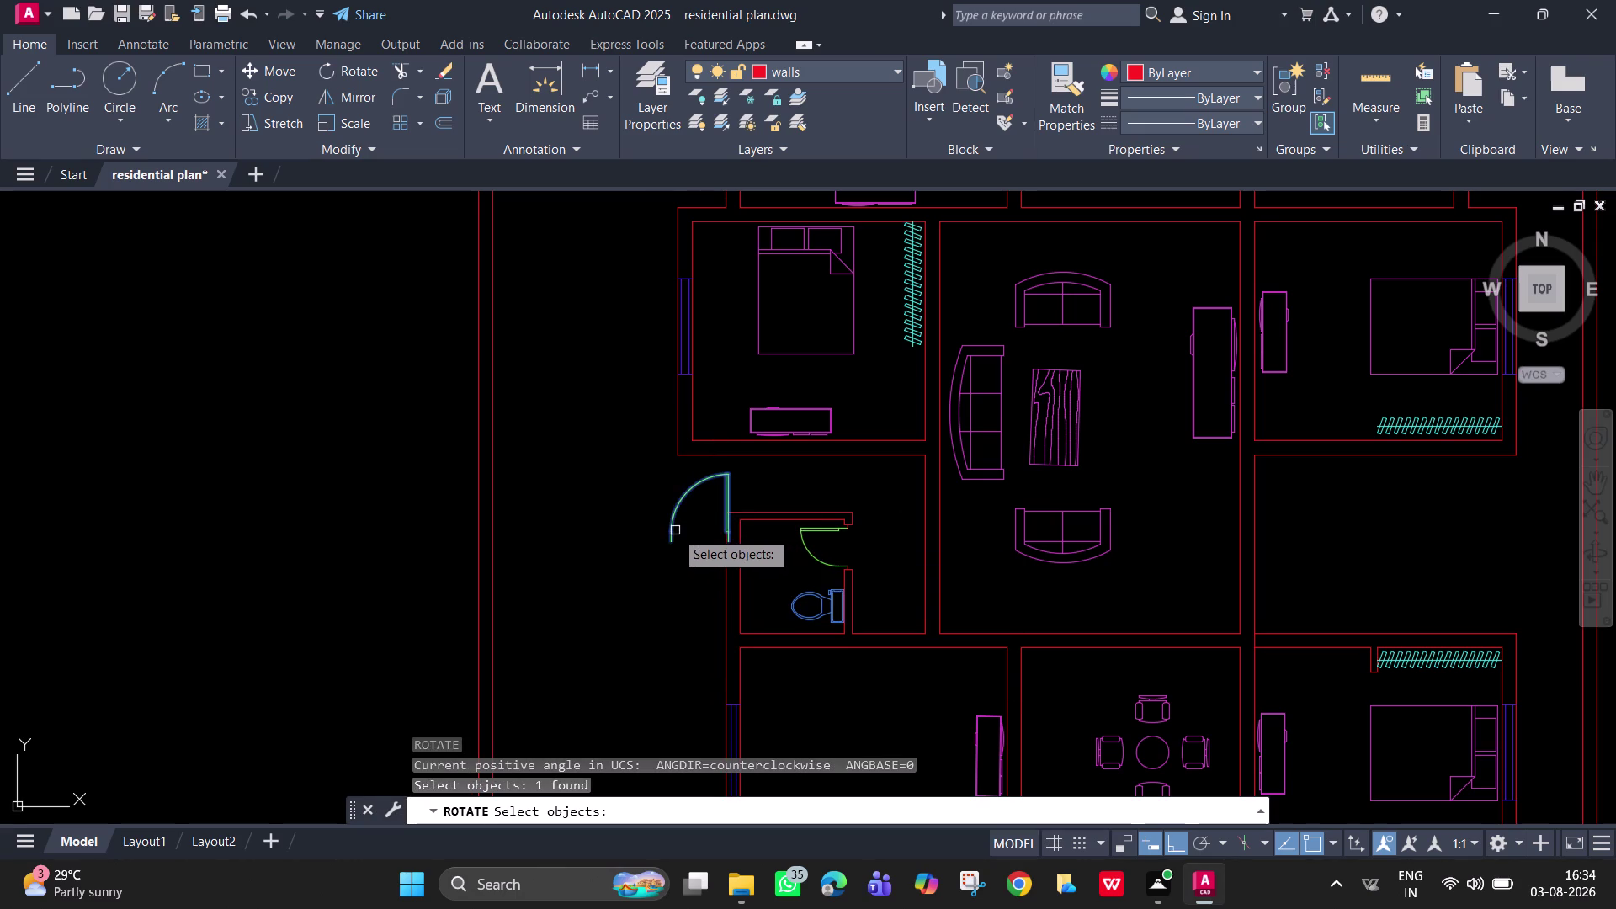
click(672, 538)
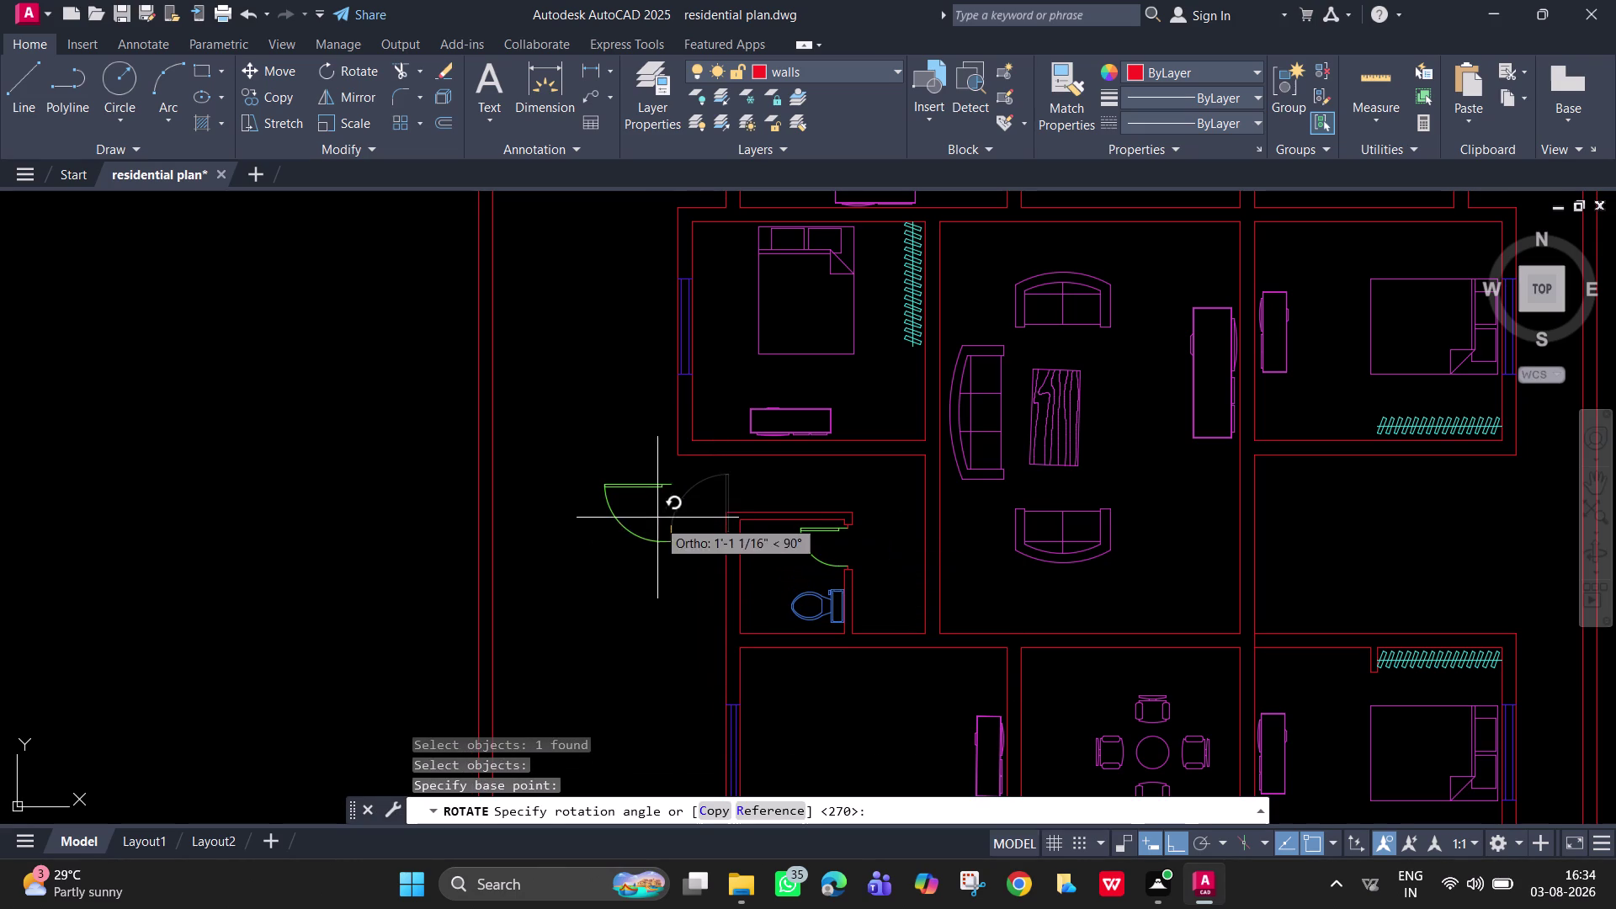
click(676, 650)
Select the rotated door swing and start moving it.
click(690, 602)
key(space)
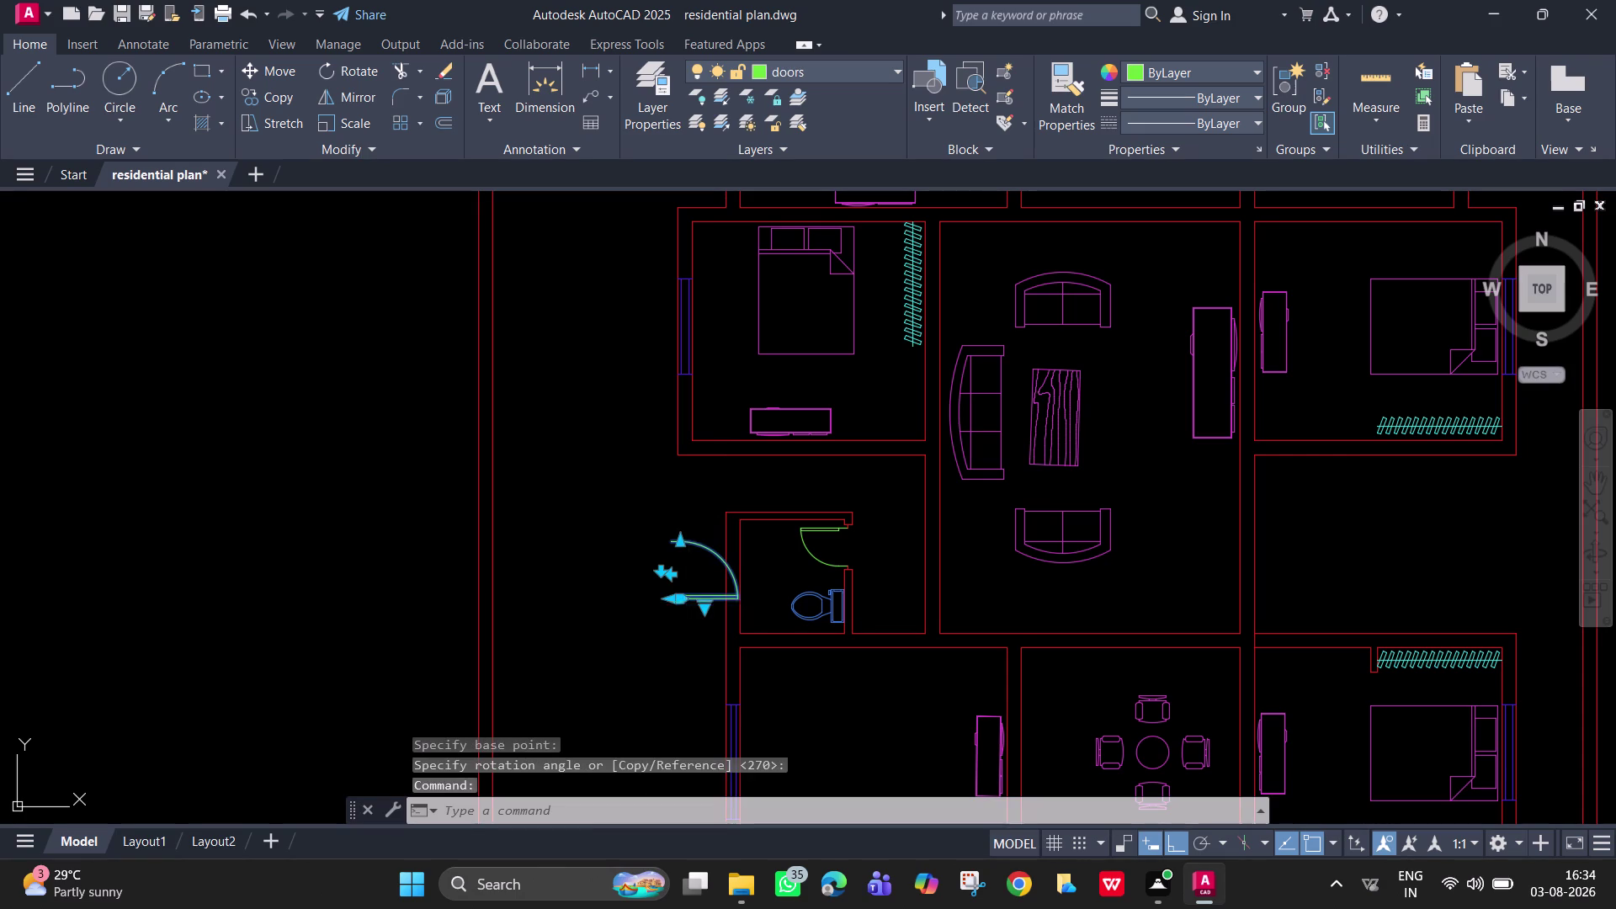
text(m)
key(Escape)
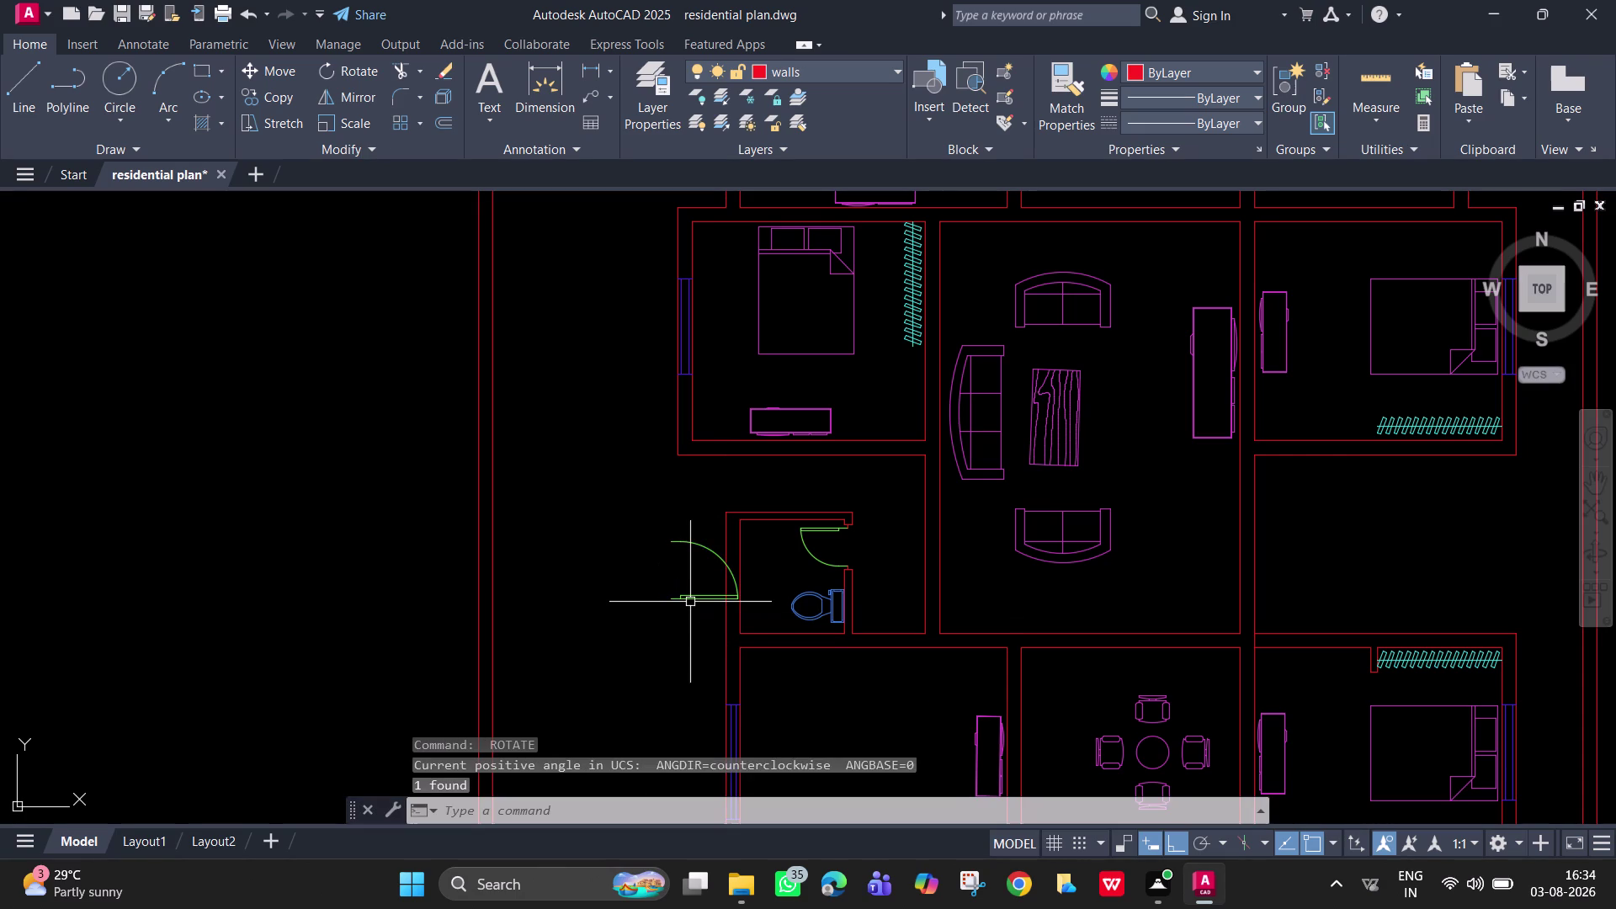
text(m)
key(space)
click(690, 602)
key(space)
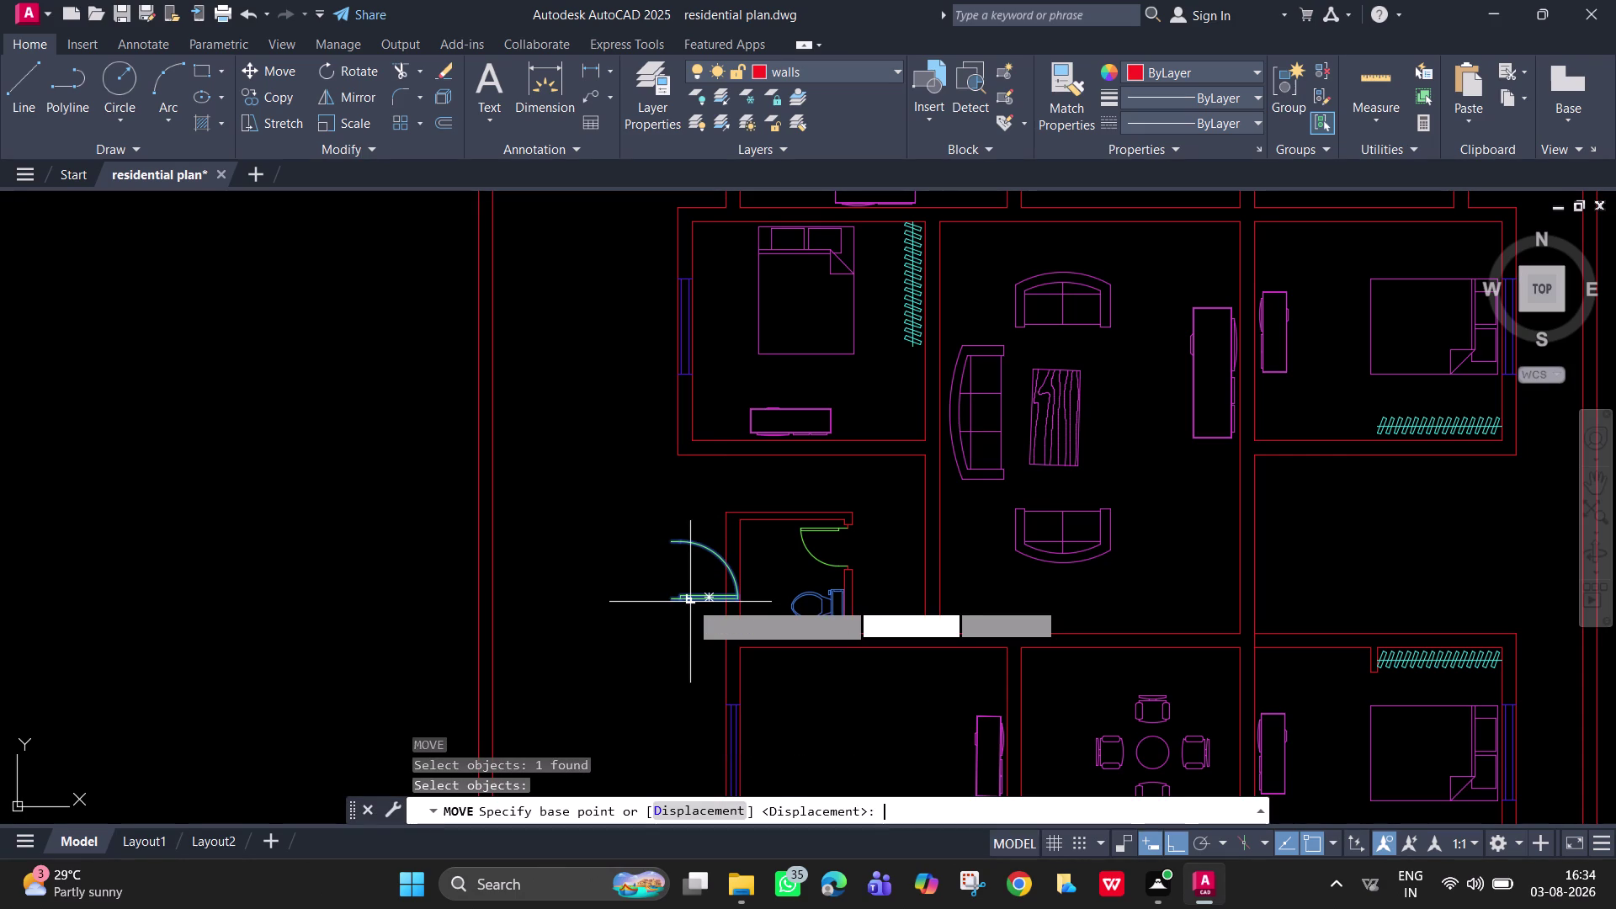
scroll(up, 3)
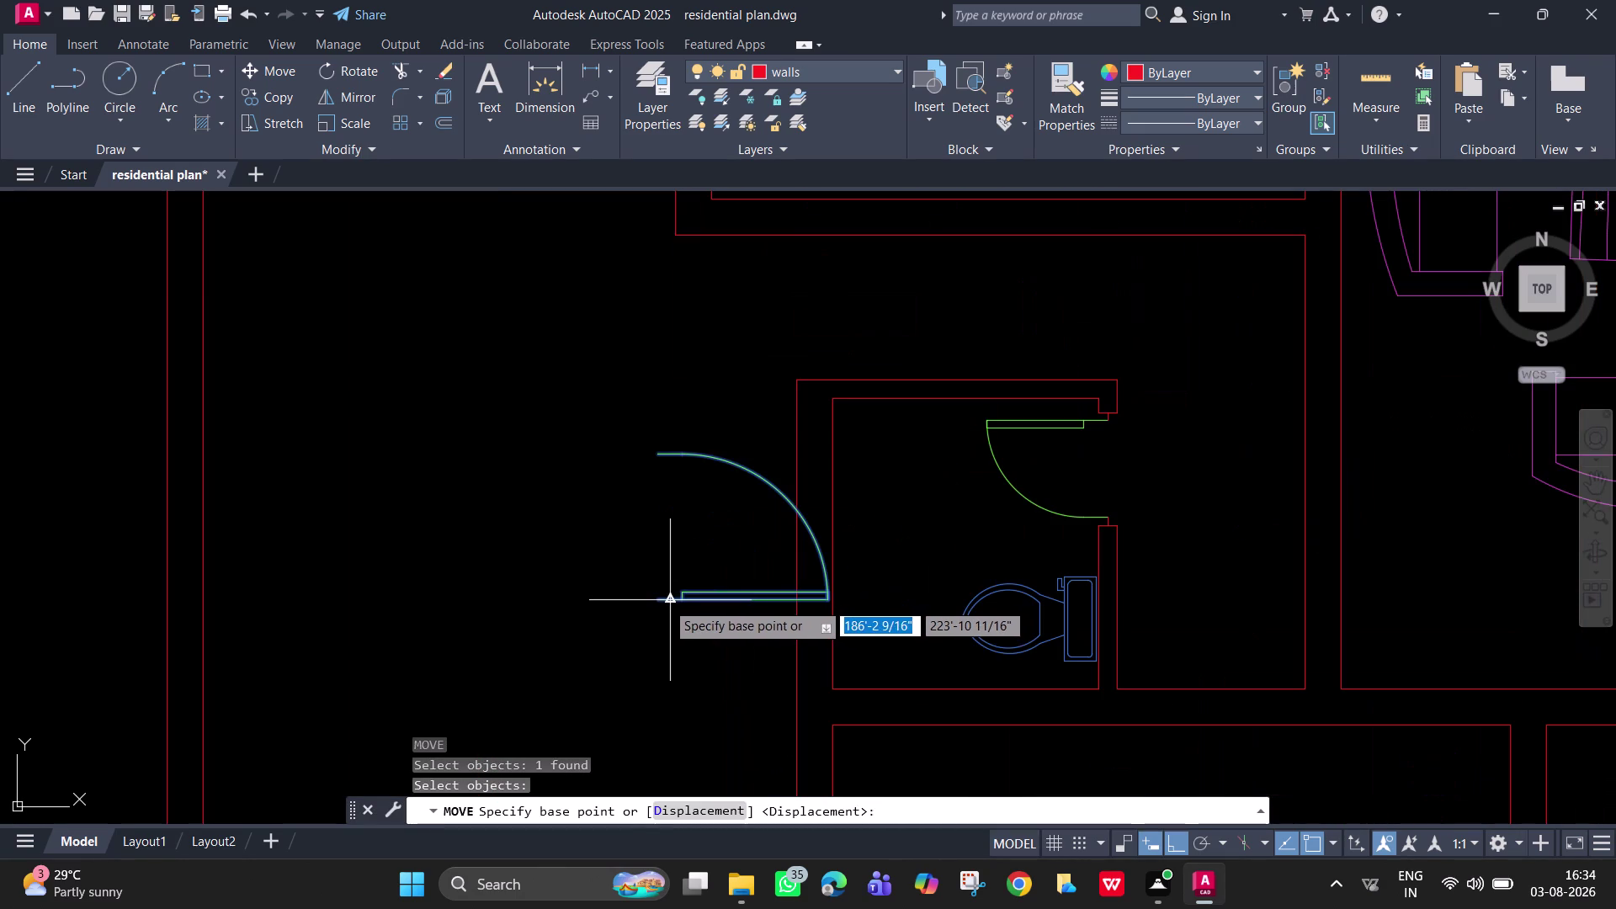
Move the door swing from its hinge corner onto the wall corner above the bathroom entry, with Ortho off.
click(655, 602)
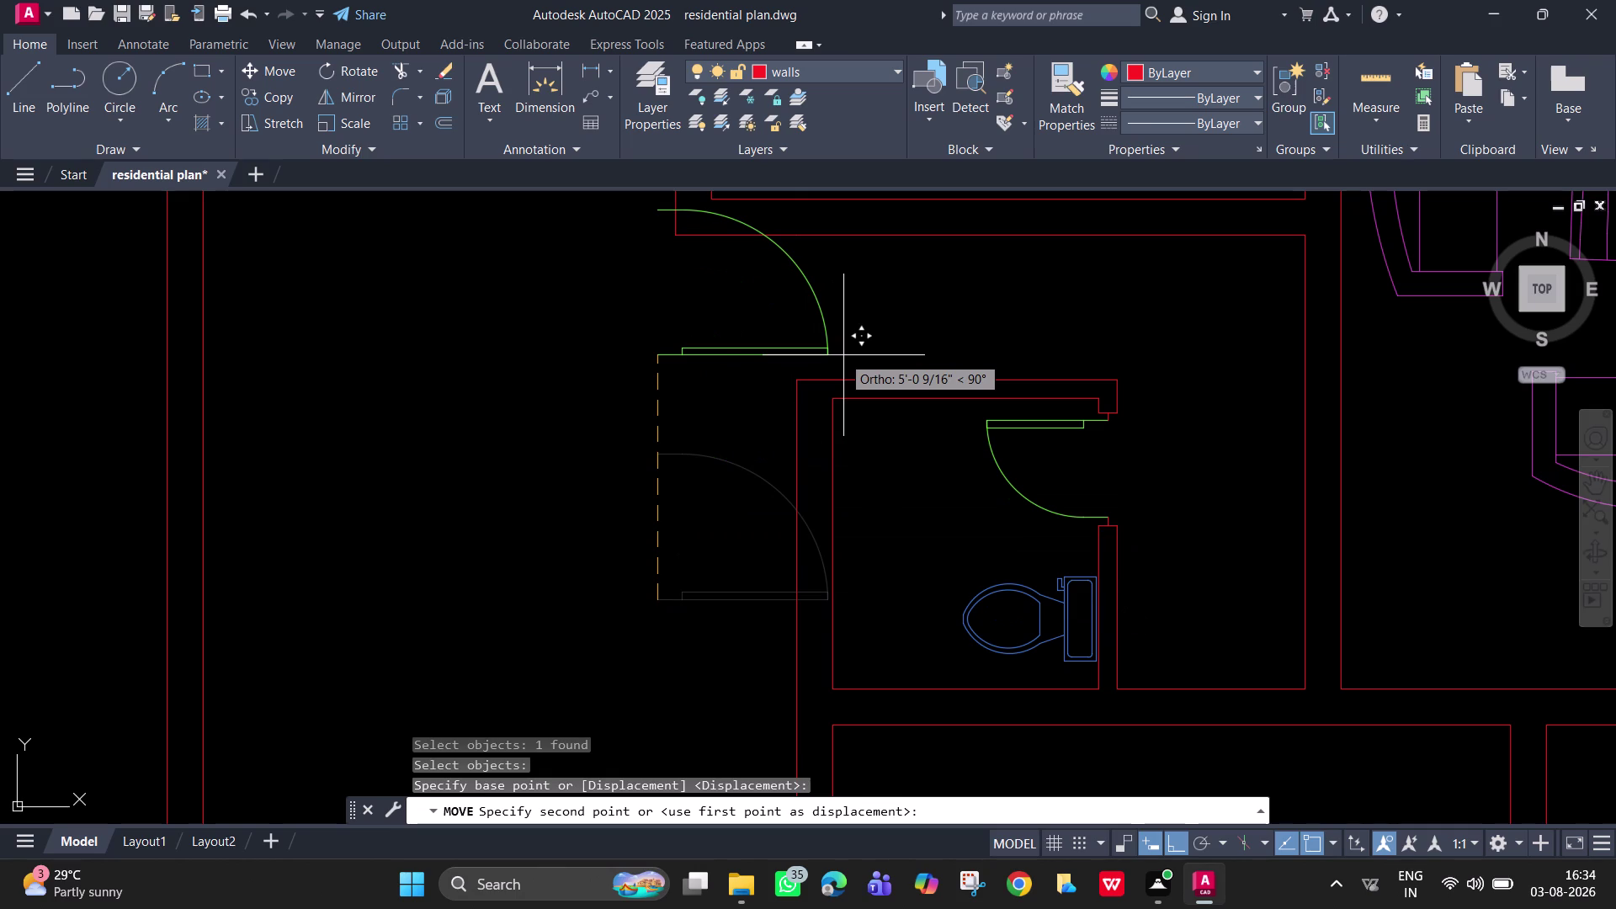
key(F8)
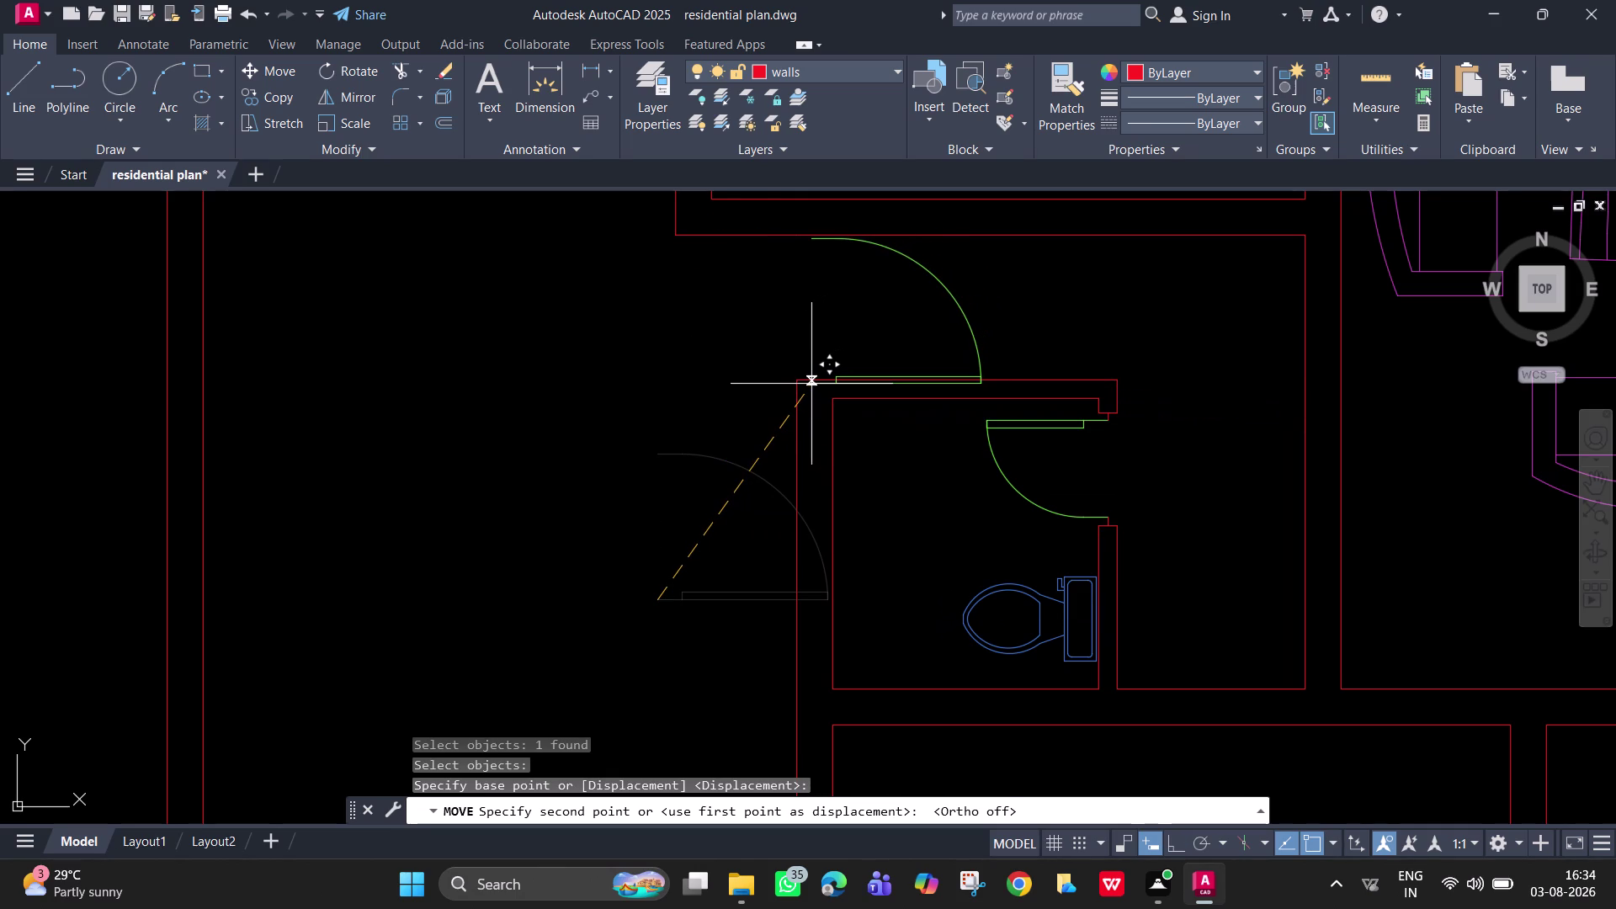
scroll(up, 3)
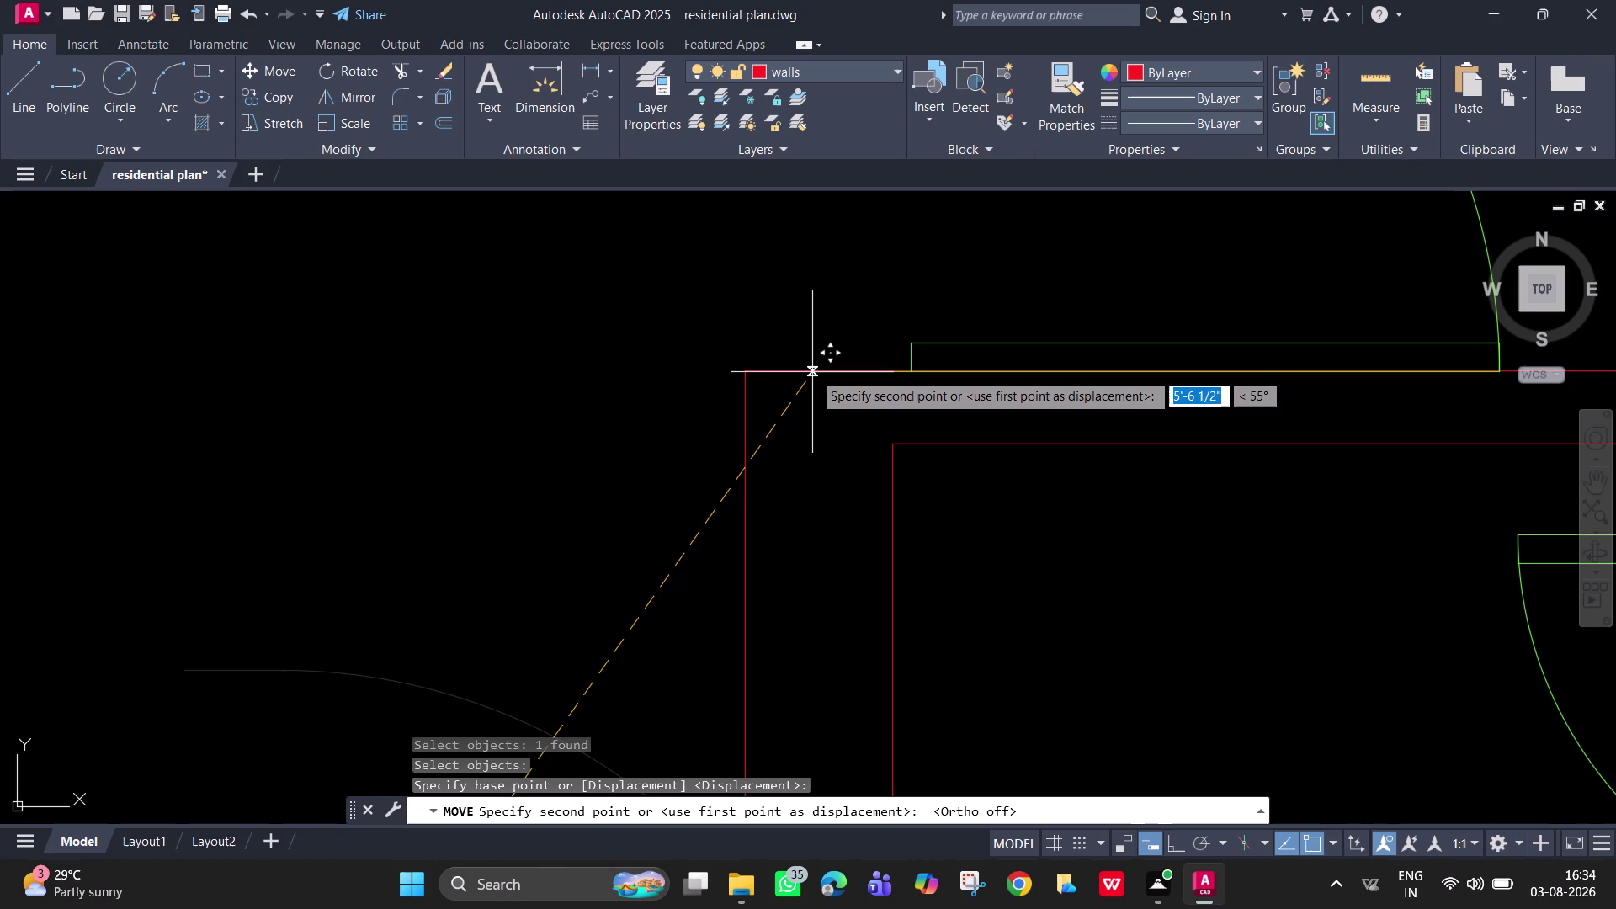
click(812, 372)
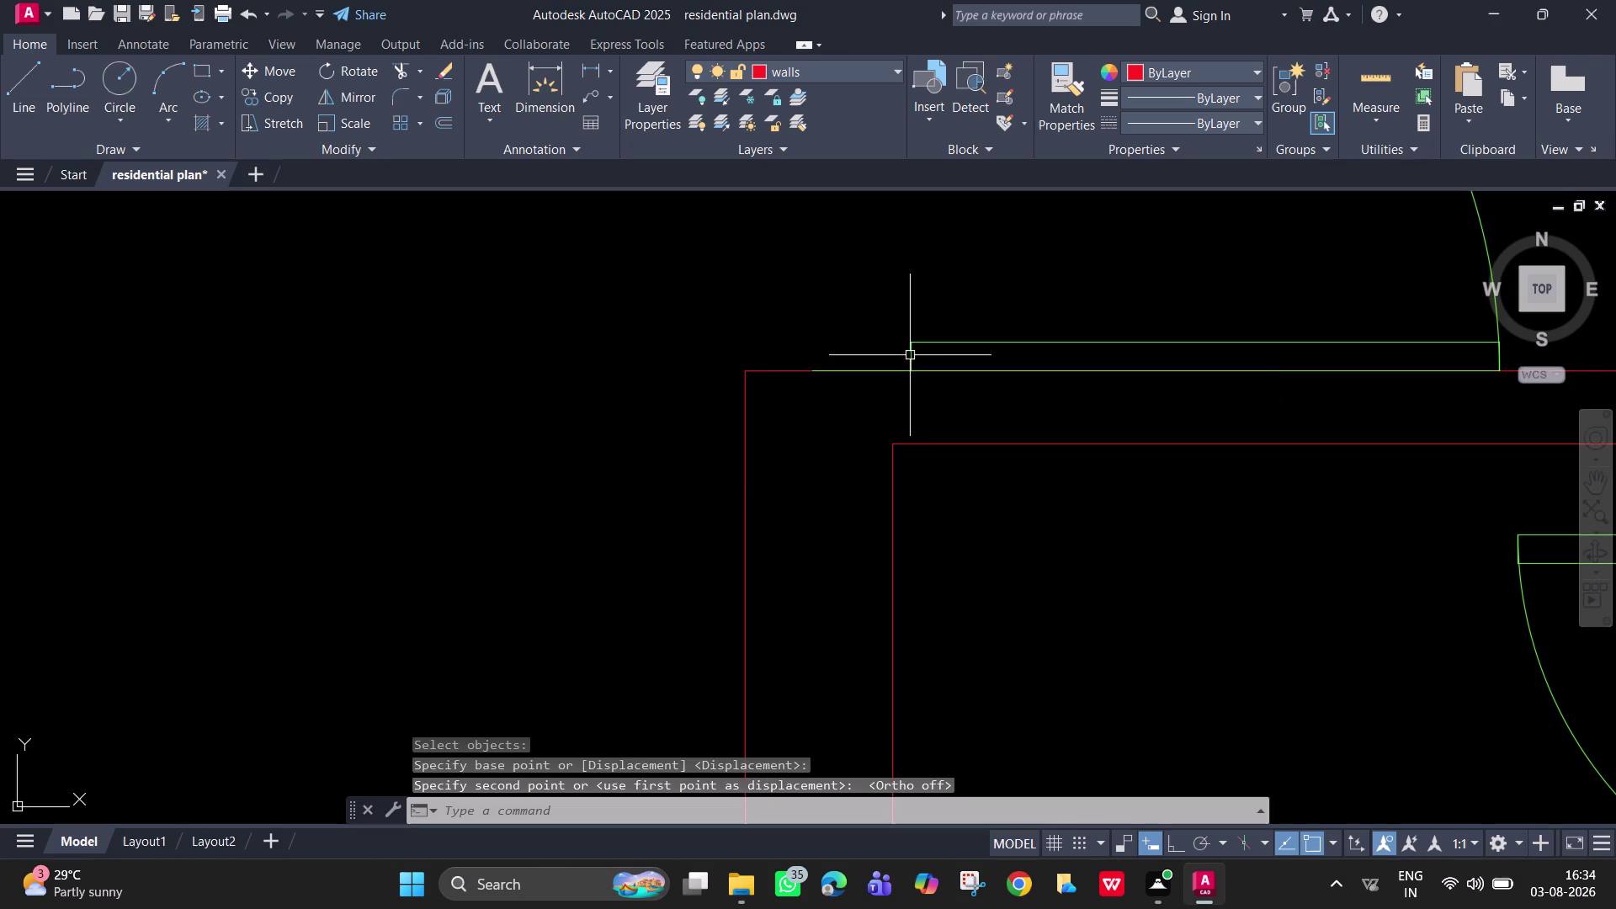
Inspect where the moved door meets the wall and its hinge corner, then reselect the door swing.
scroll(down, 3)
middle_drag(921, 382, 919, 416)
scroll(down, 3)
scroll(up, 3)
middle_drag(895, 317, 894, 321)
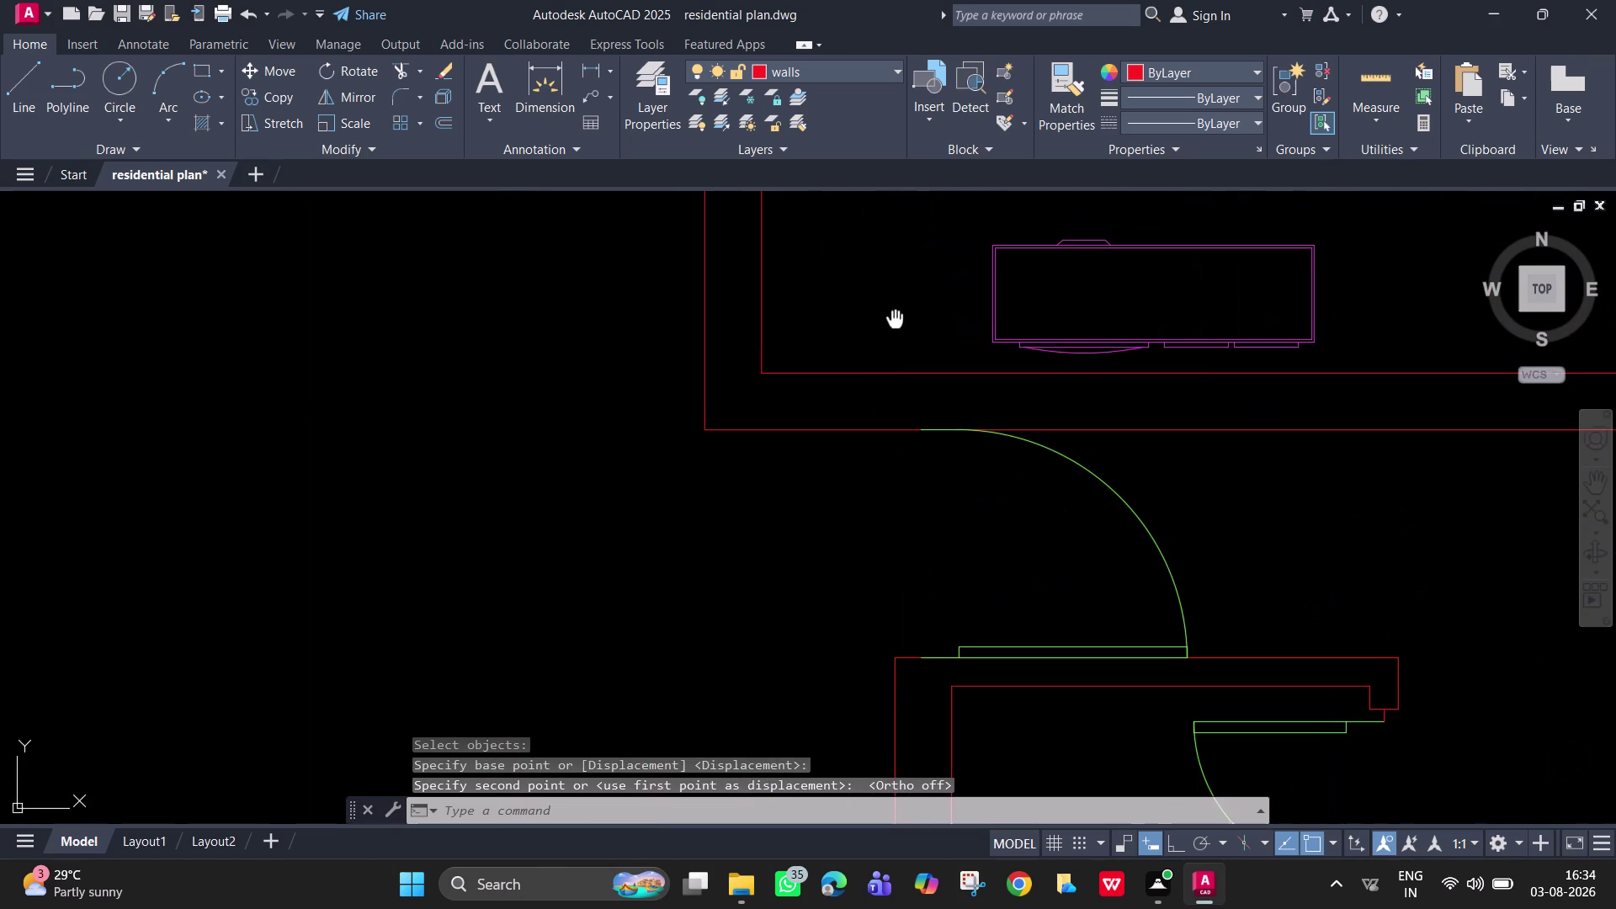
middle_drag(895, 321, 884, 334)
scroll(up, 3)
scroll(up, 3)
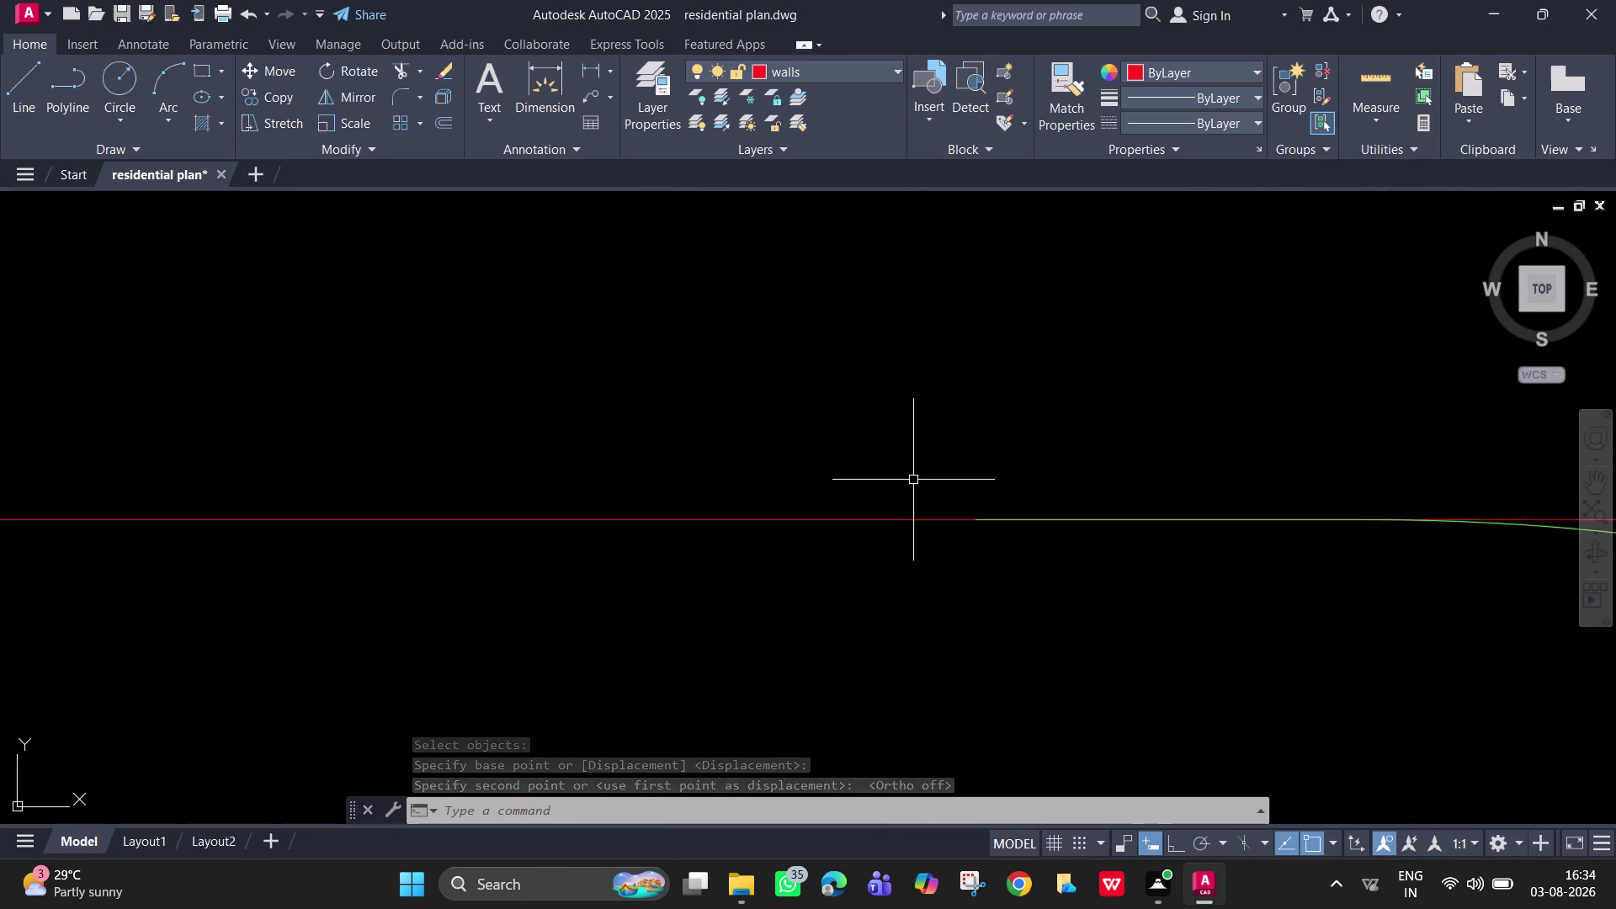
scroll(up, 3)
scroll(down, 3)
scroll(down, 3)
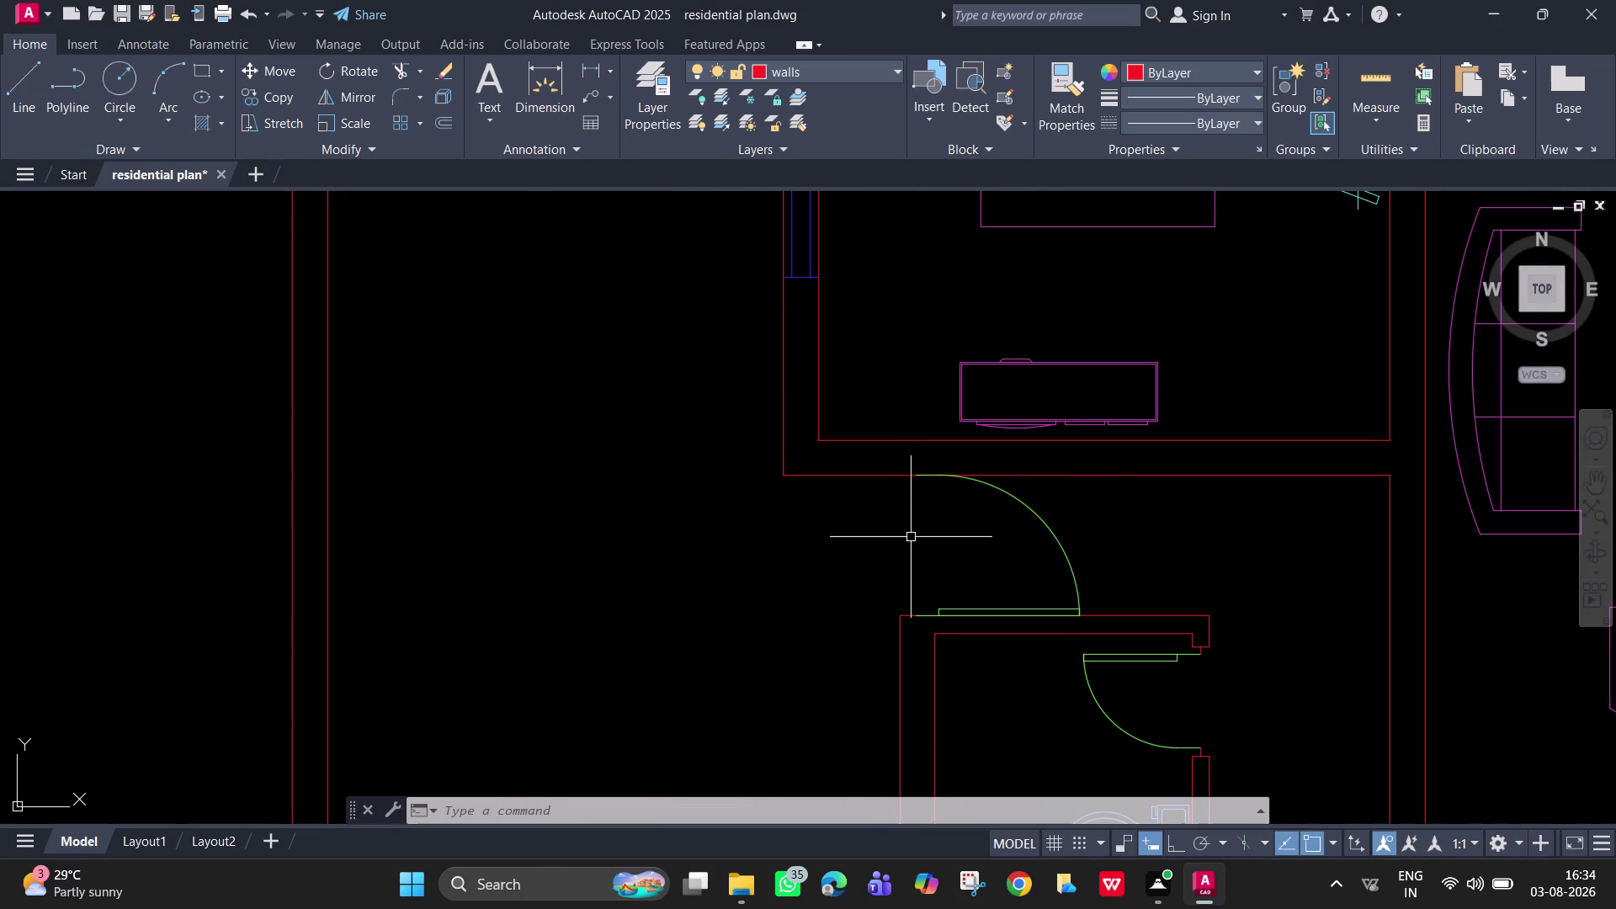
key(Escape)
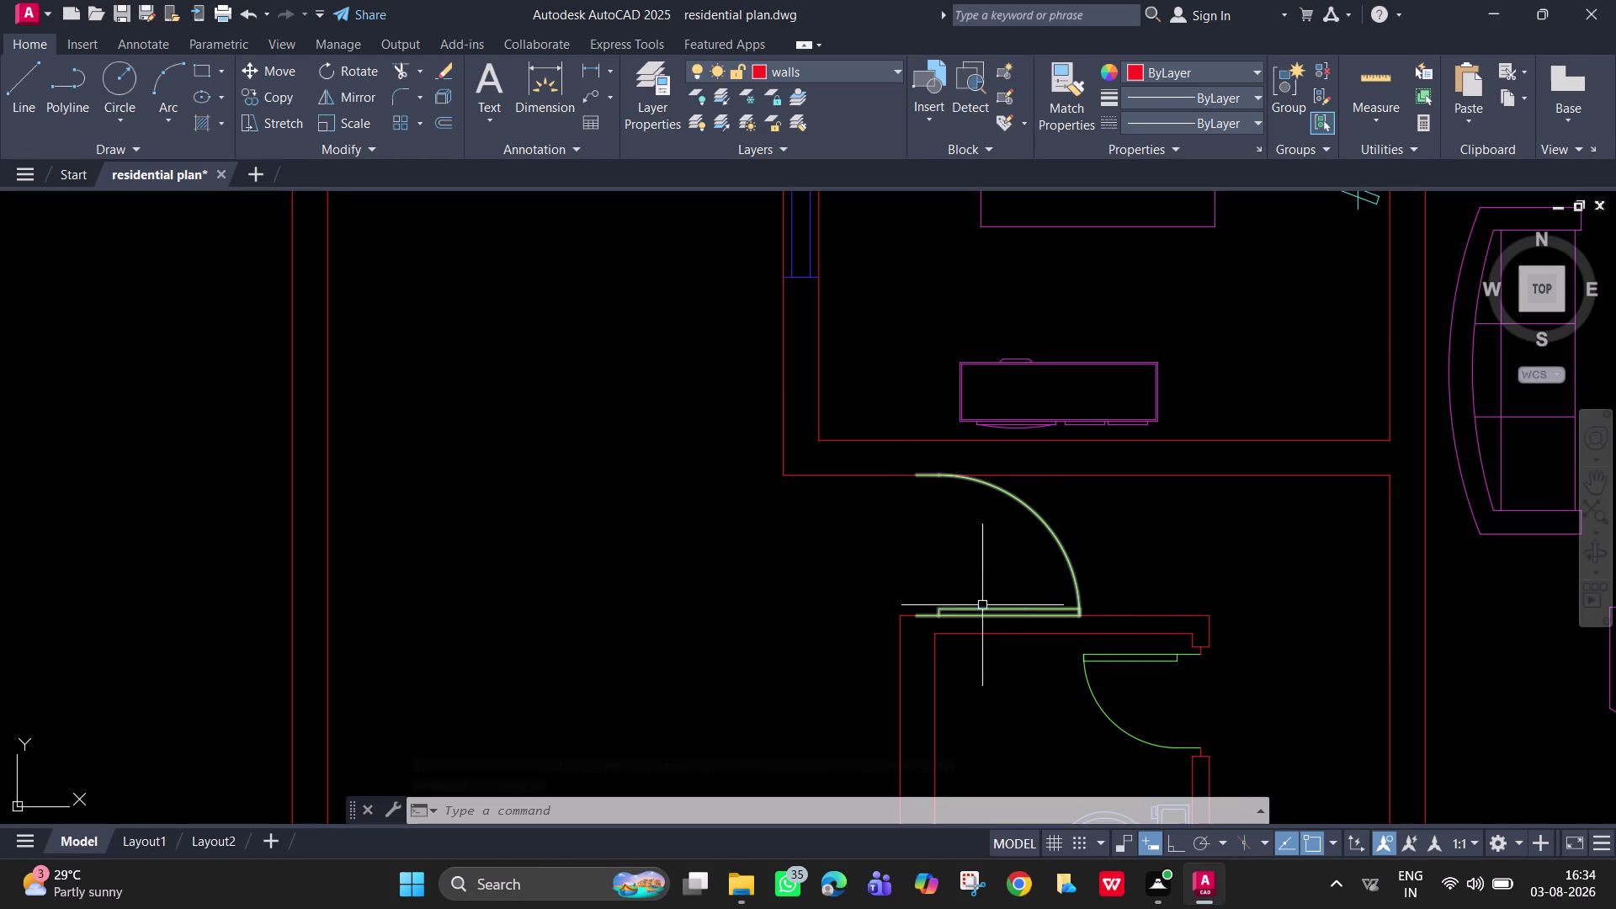
scroll(up, 3)
scroll(down, 3)
middle_drag(955, 611, 937, 576)
scroll(up, 3)
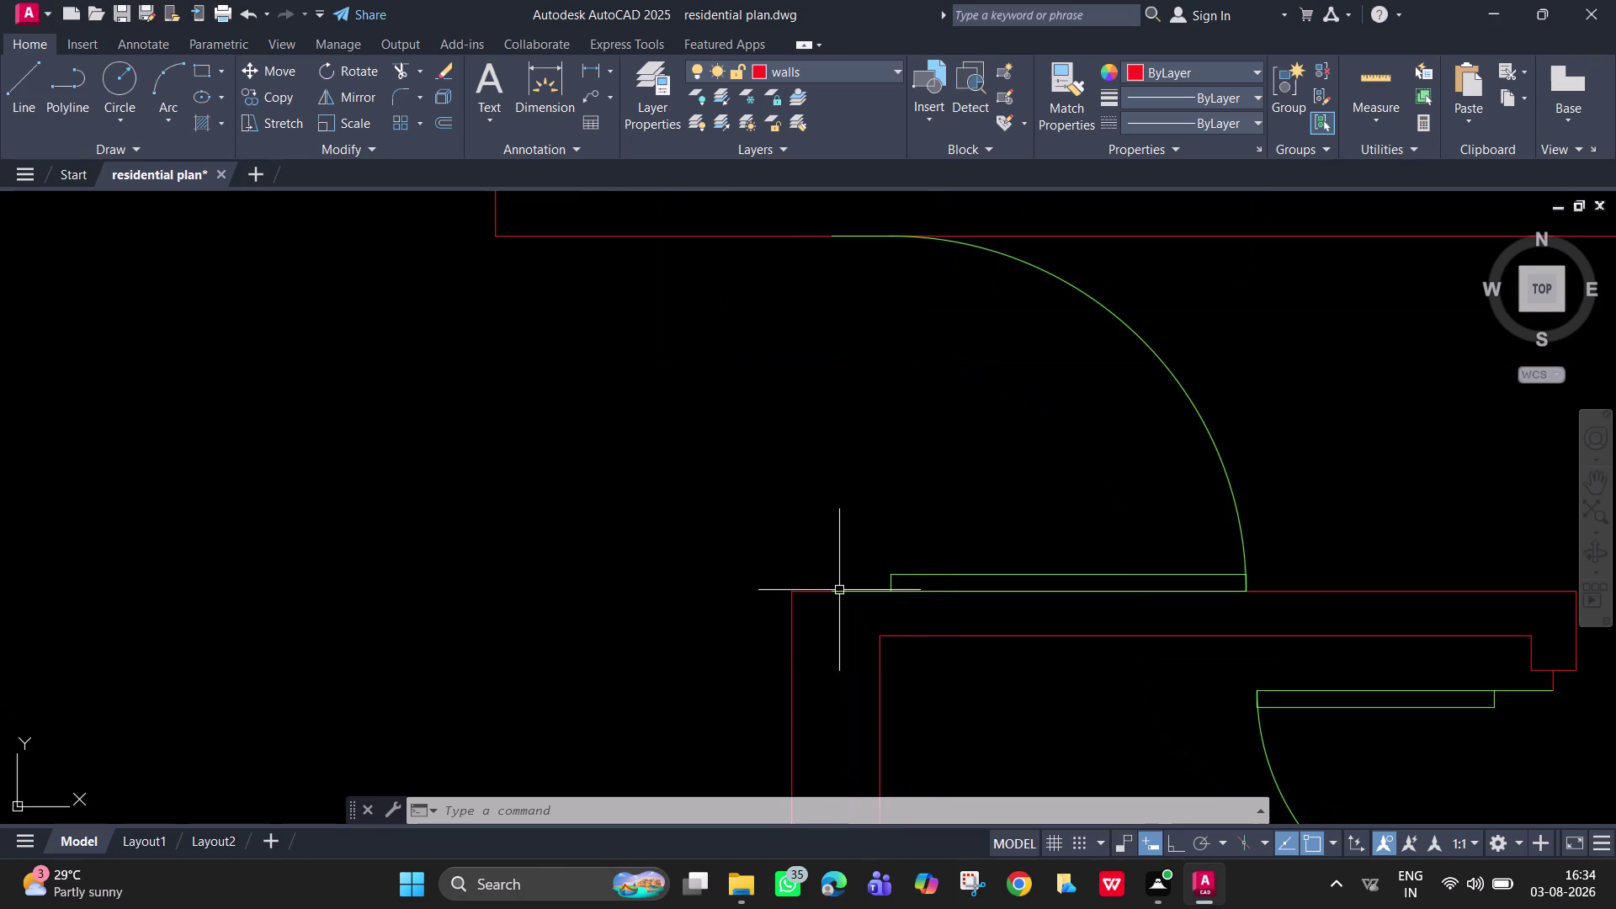
click(831, 590)
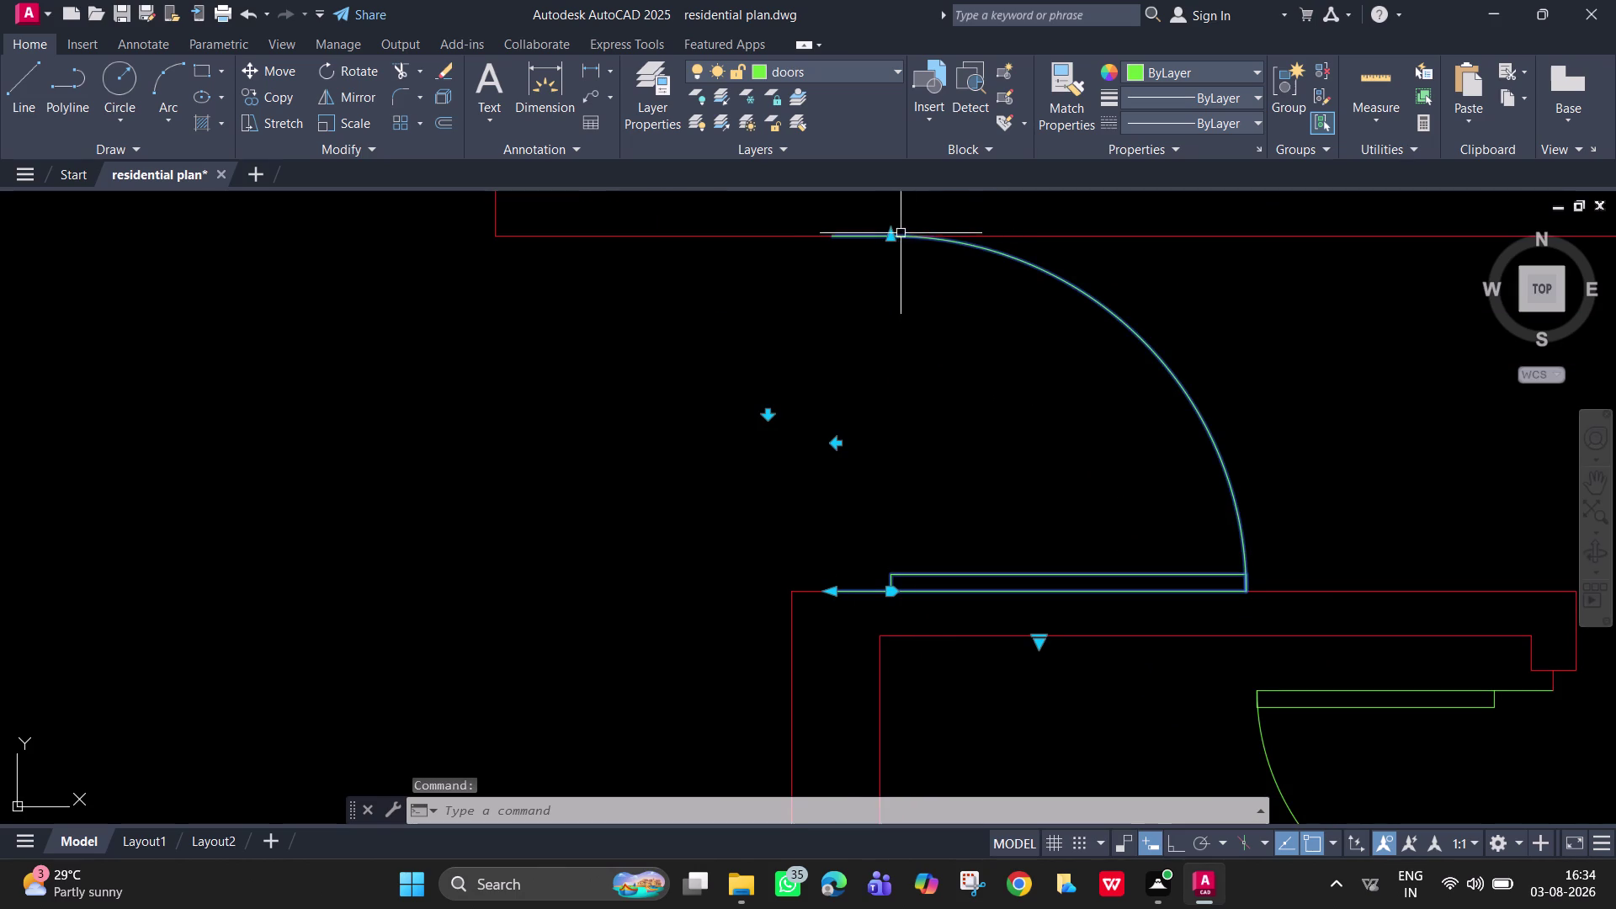
Drag the door swing's hinge grip down to its new location.
click(890, 240)
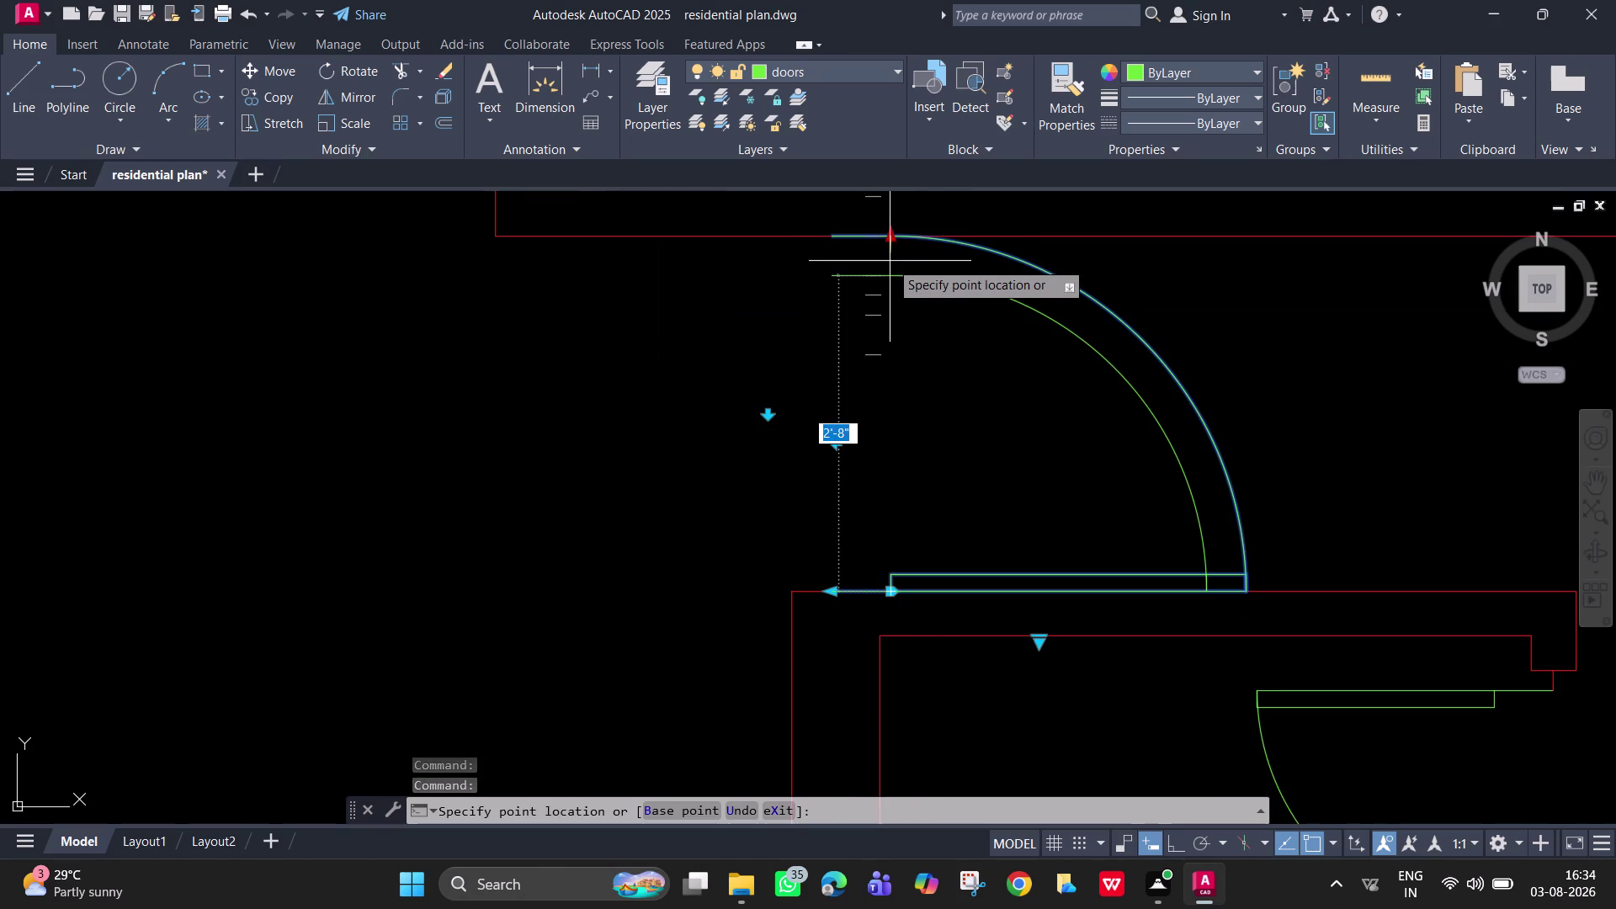
click(890, 261)
key(Escape)
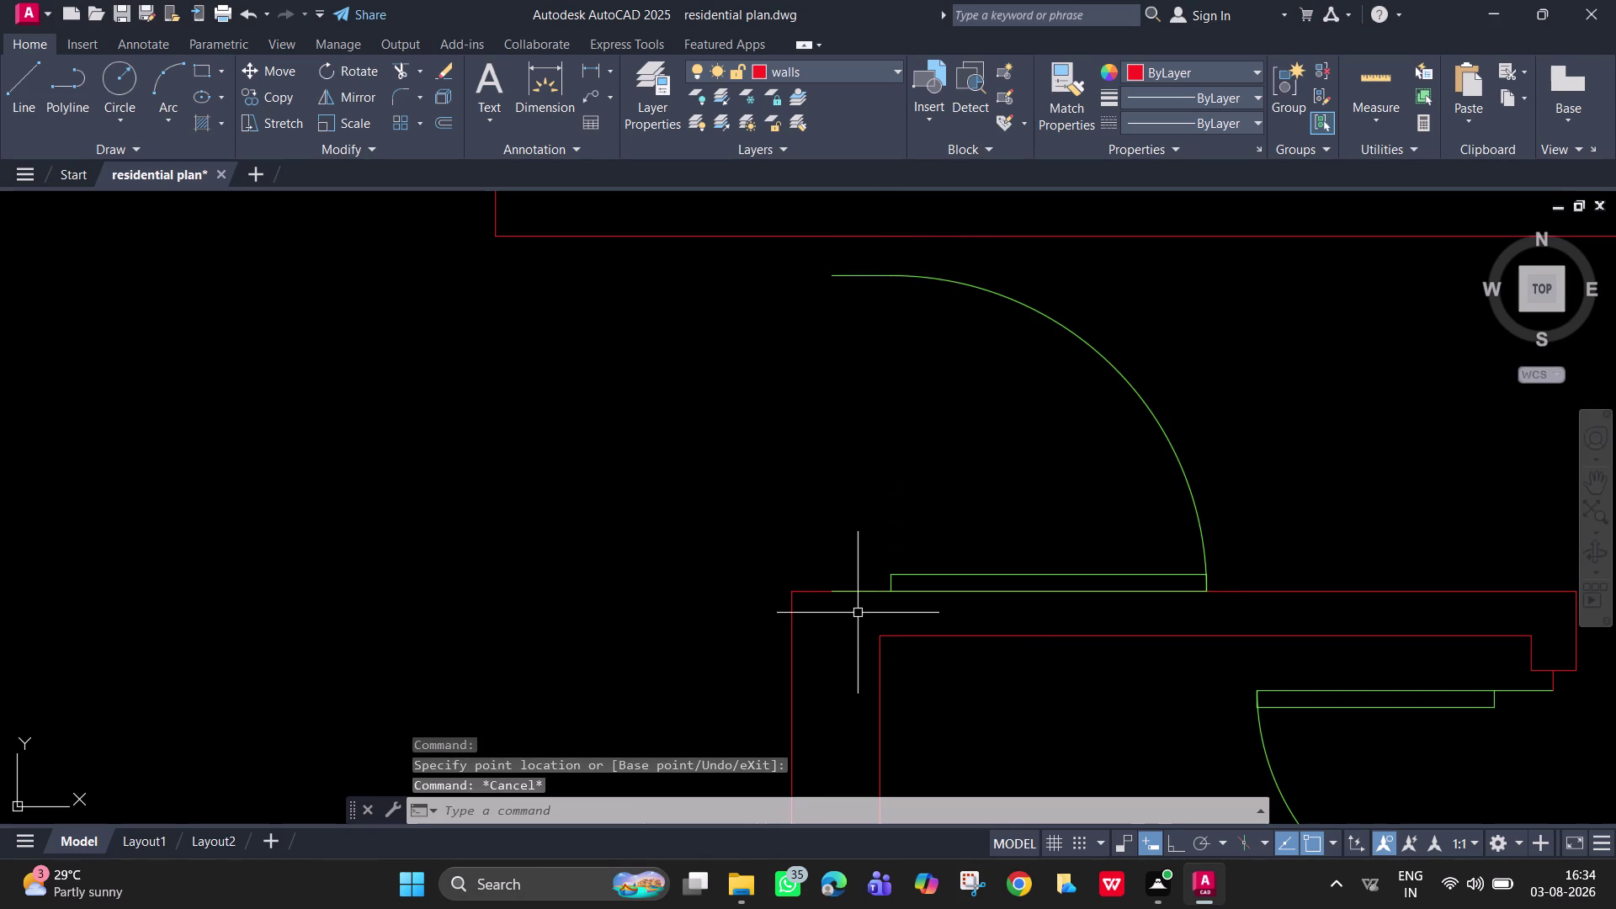
Draw a 2-inch line starting at the wall corner.
key(l)
key(Return)
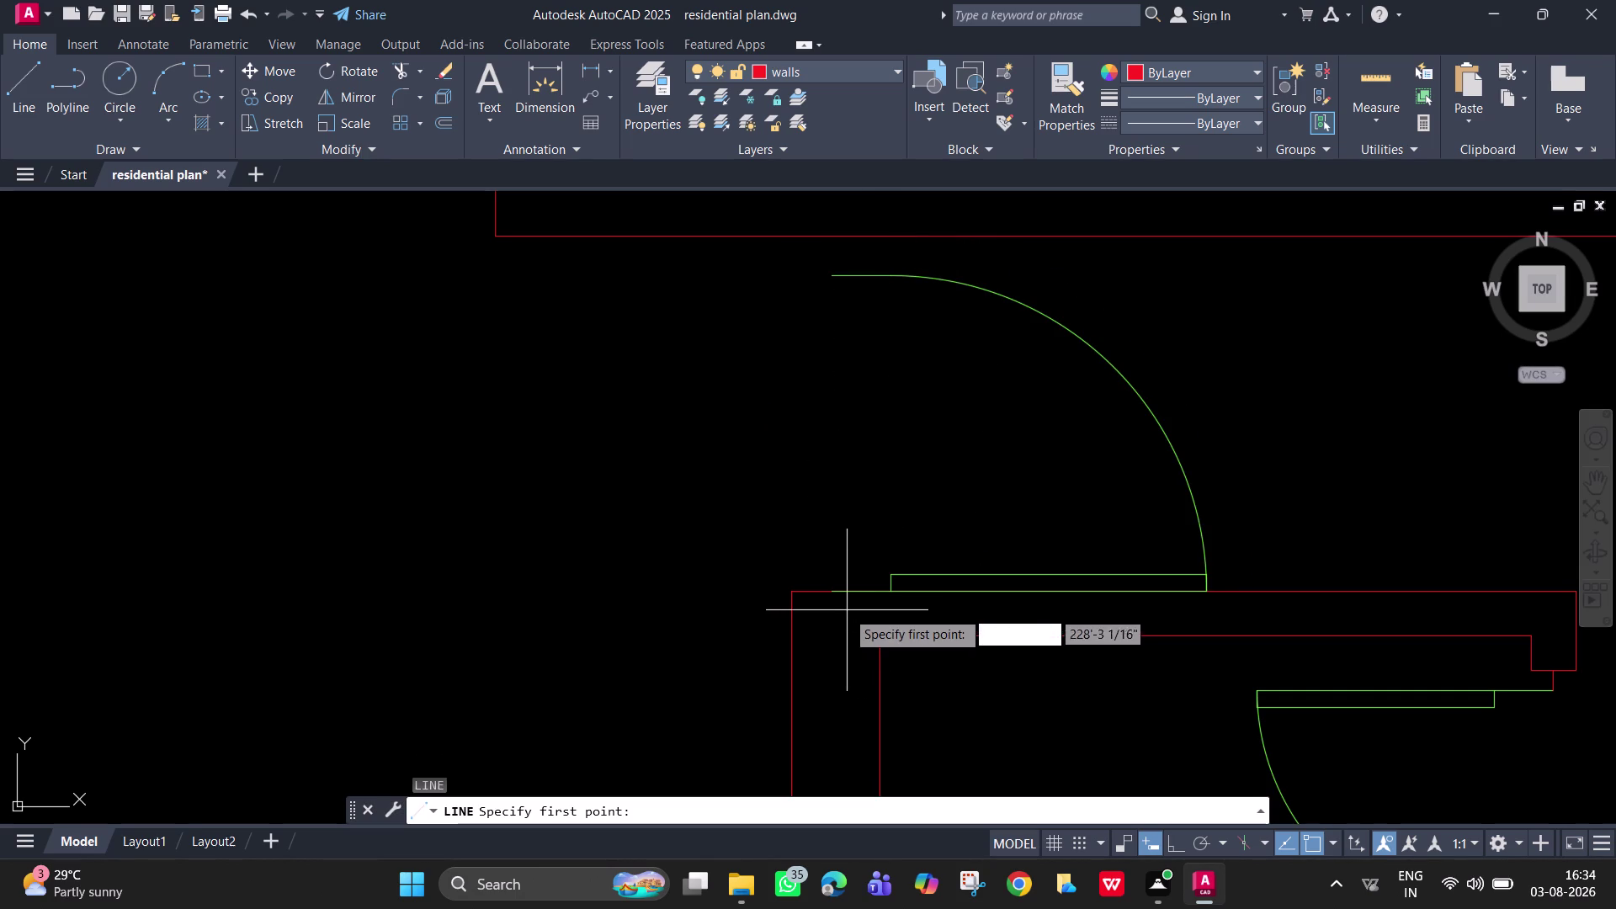
click(831, 590)
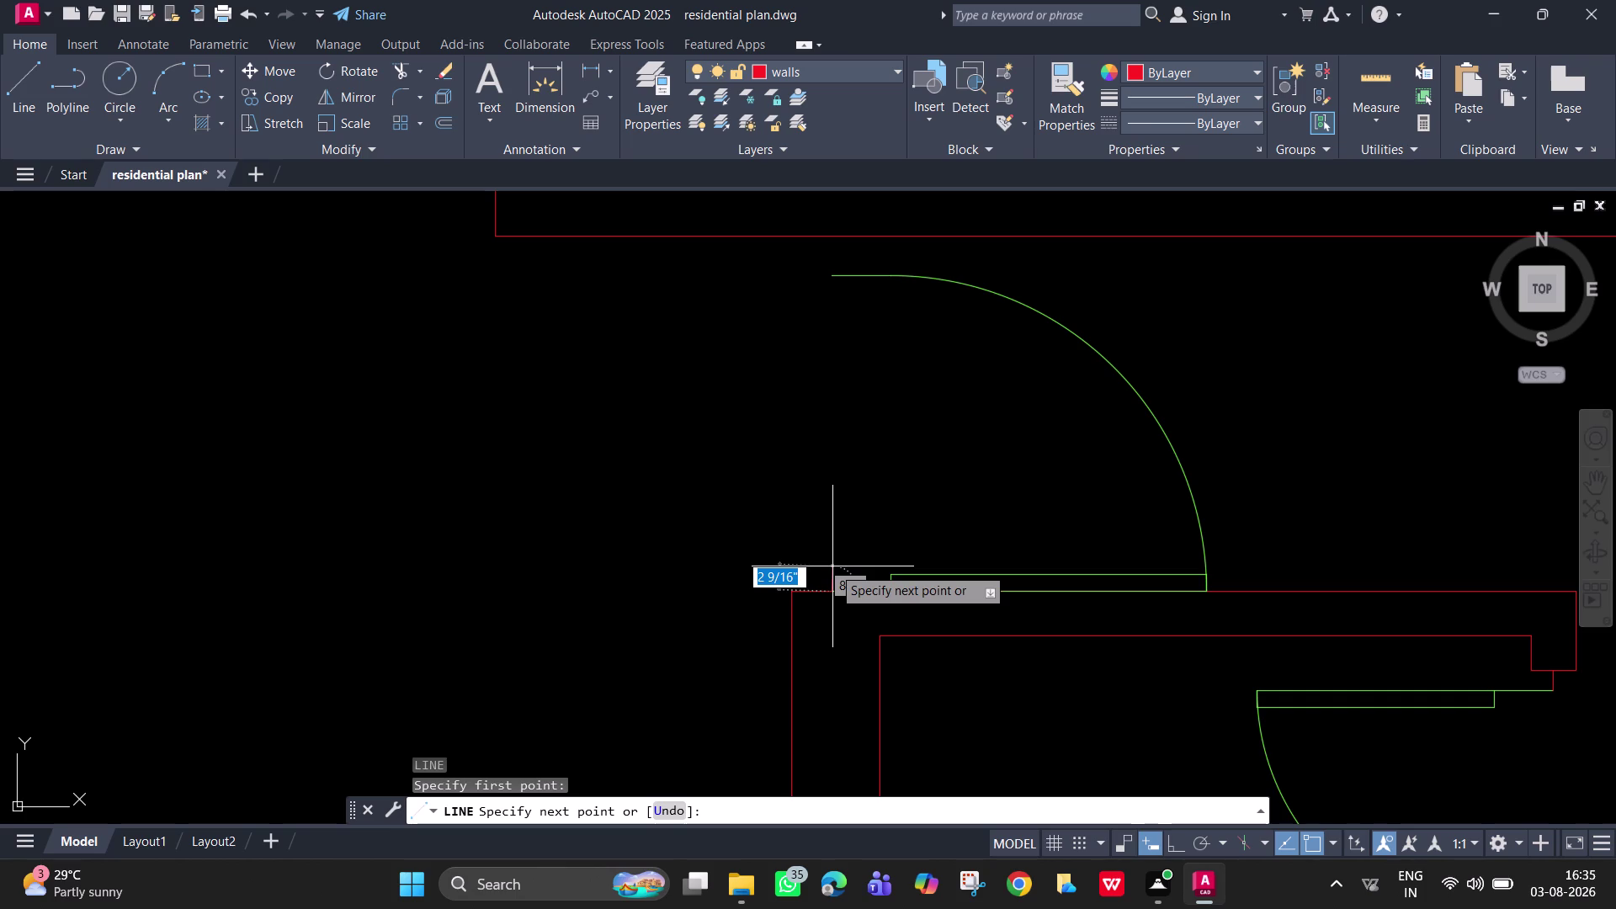
text(2")
key(Return)
key(Escape)
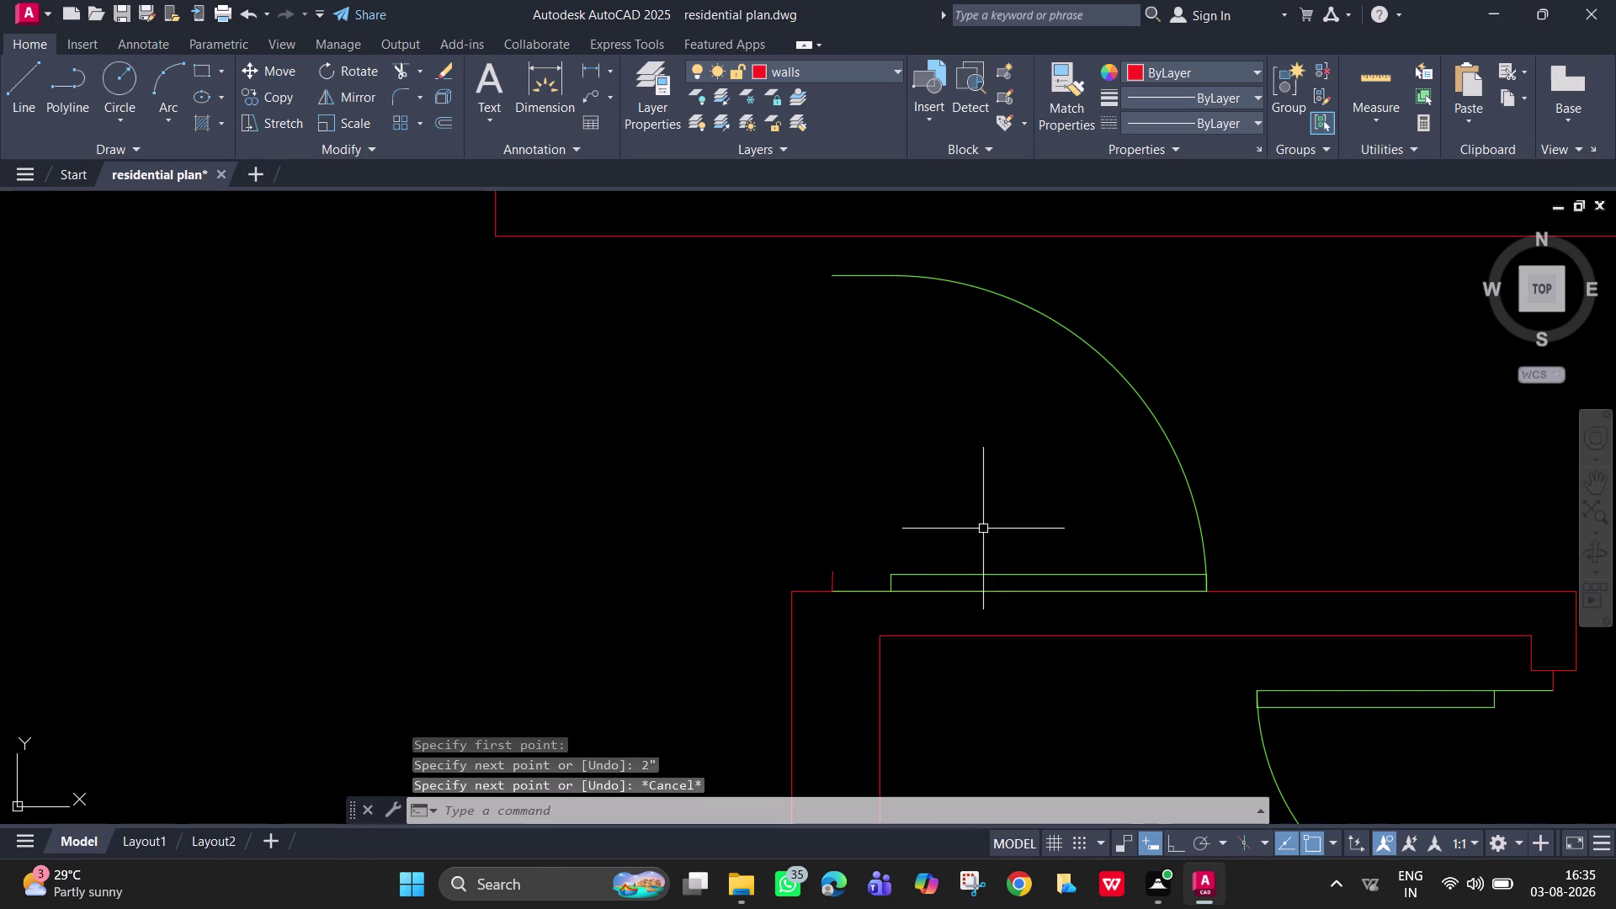
Move the door swing from its corner to the opening's wall corner.
click(906, 571)
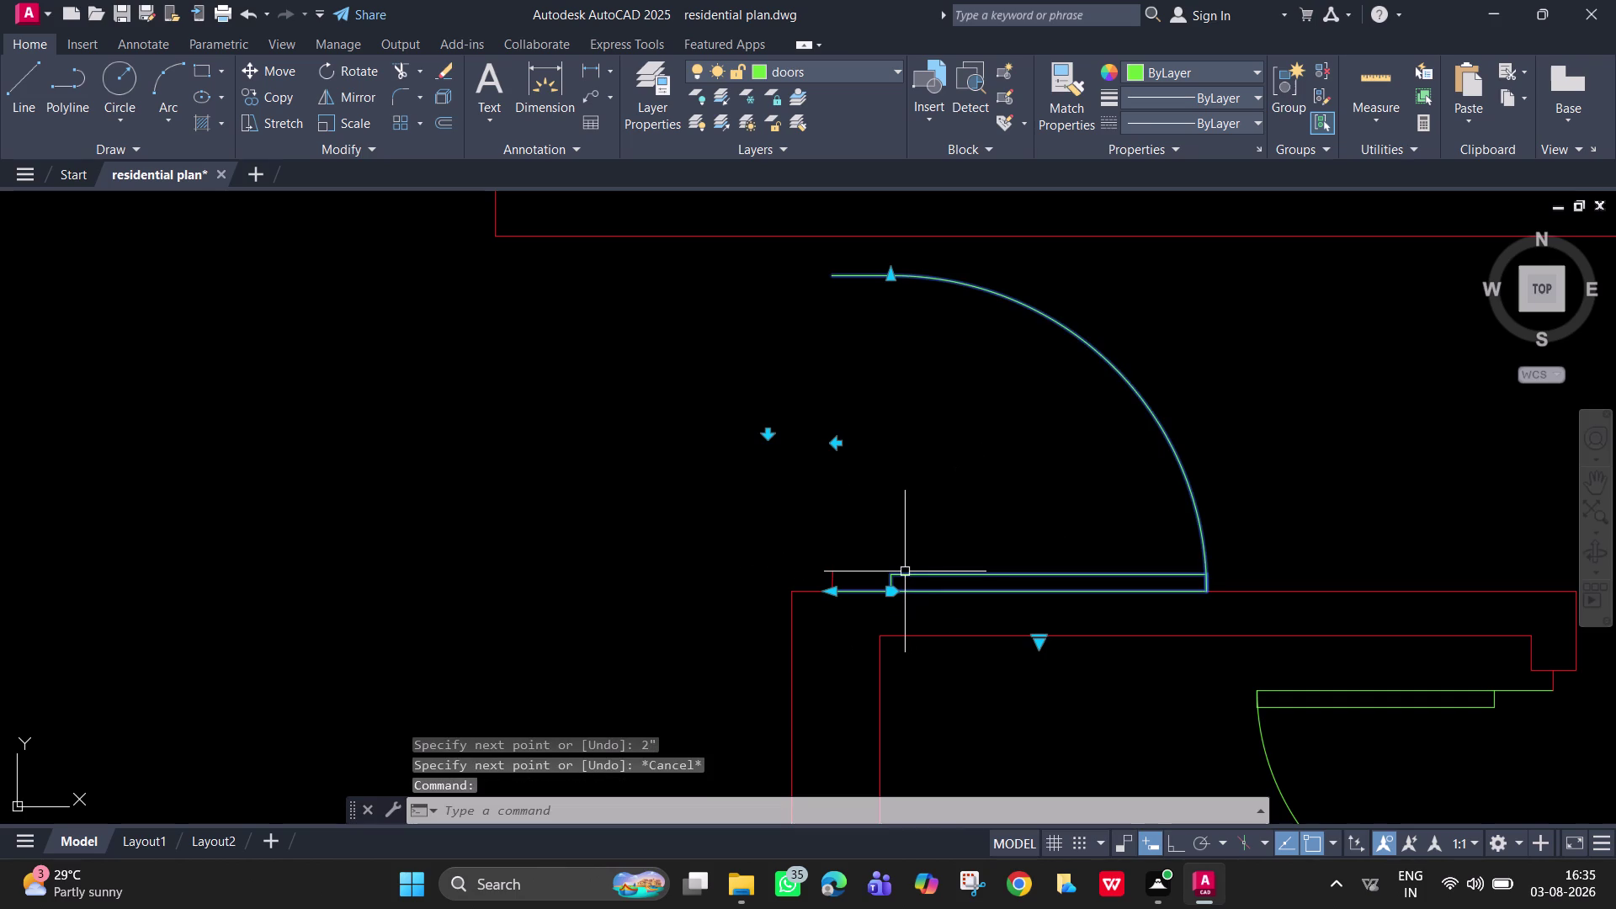
text(m)
key(space)
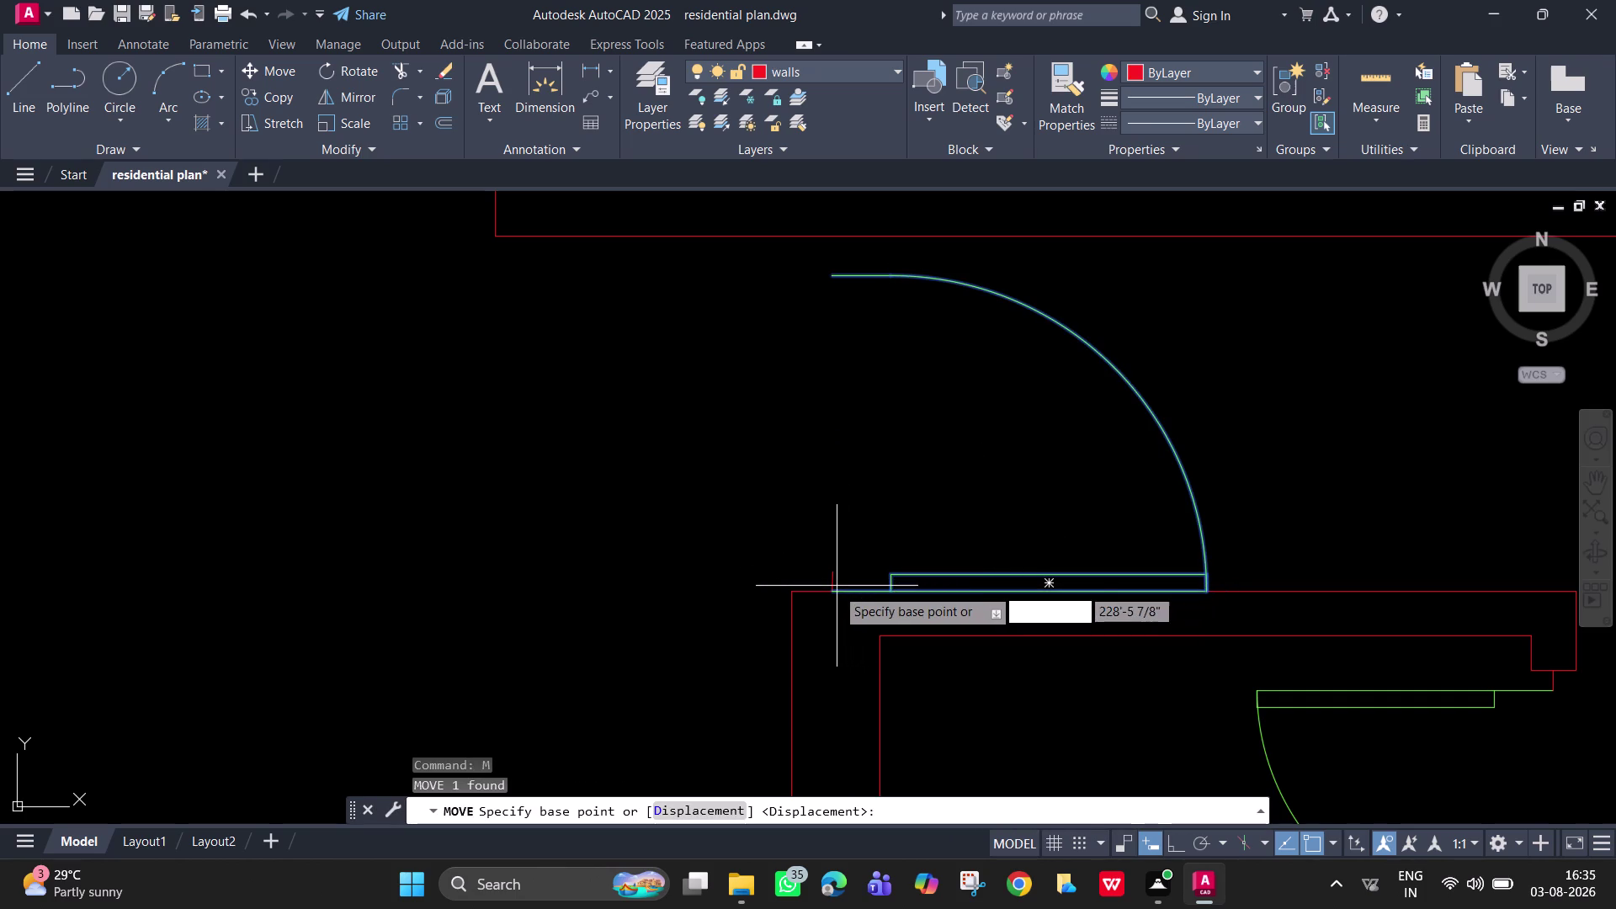
scroll(up, 3)
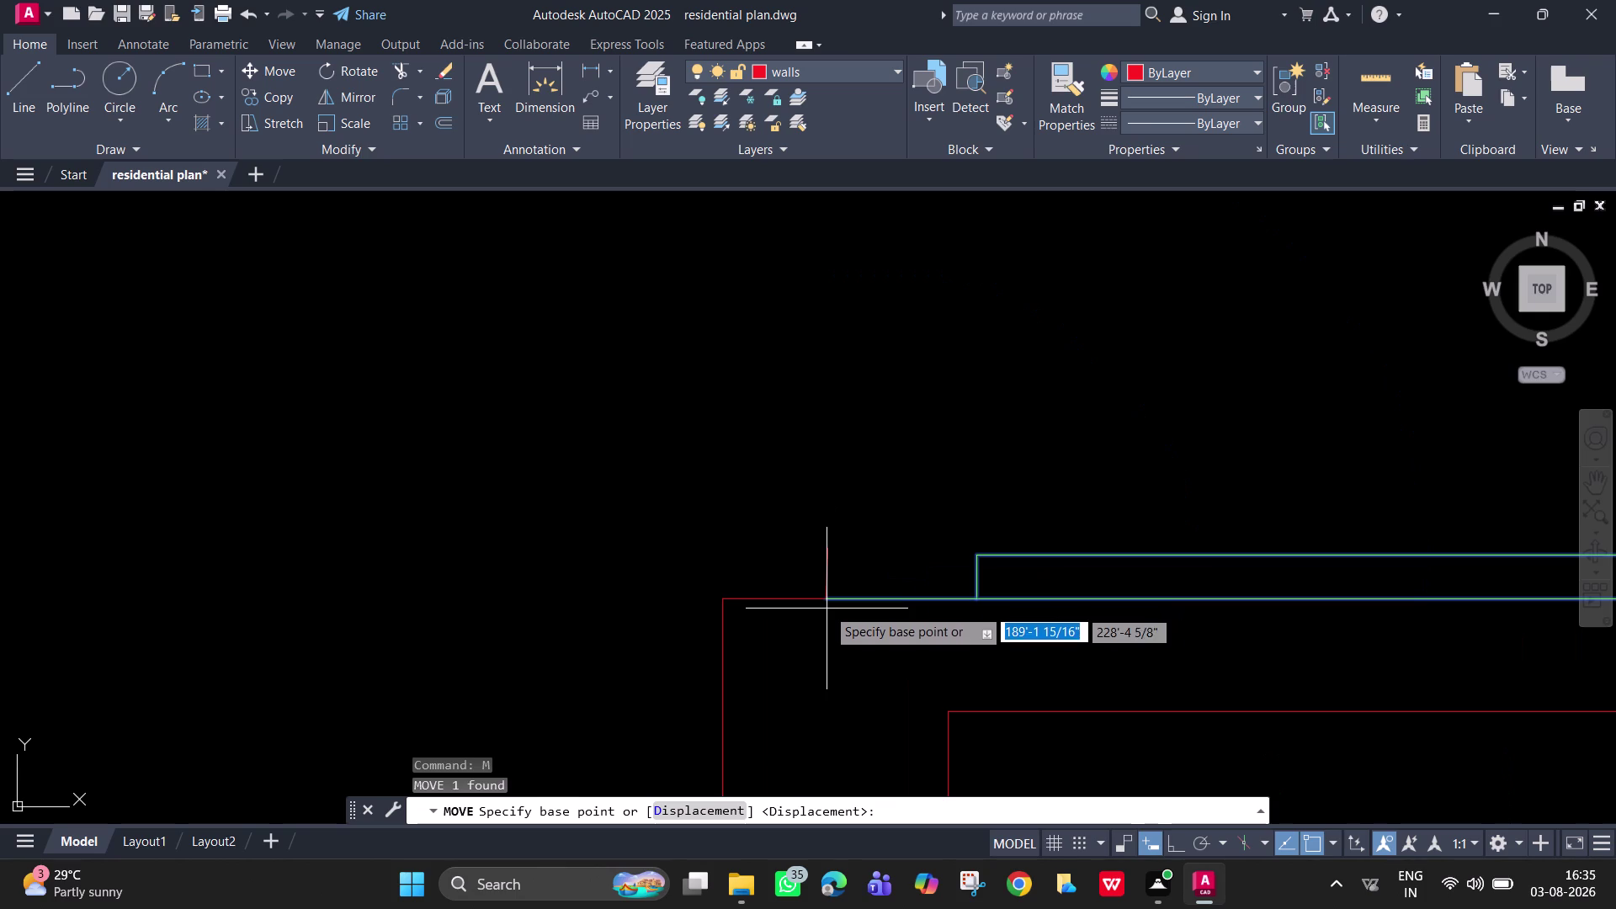
click(826, 599)
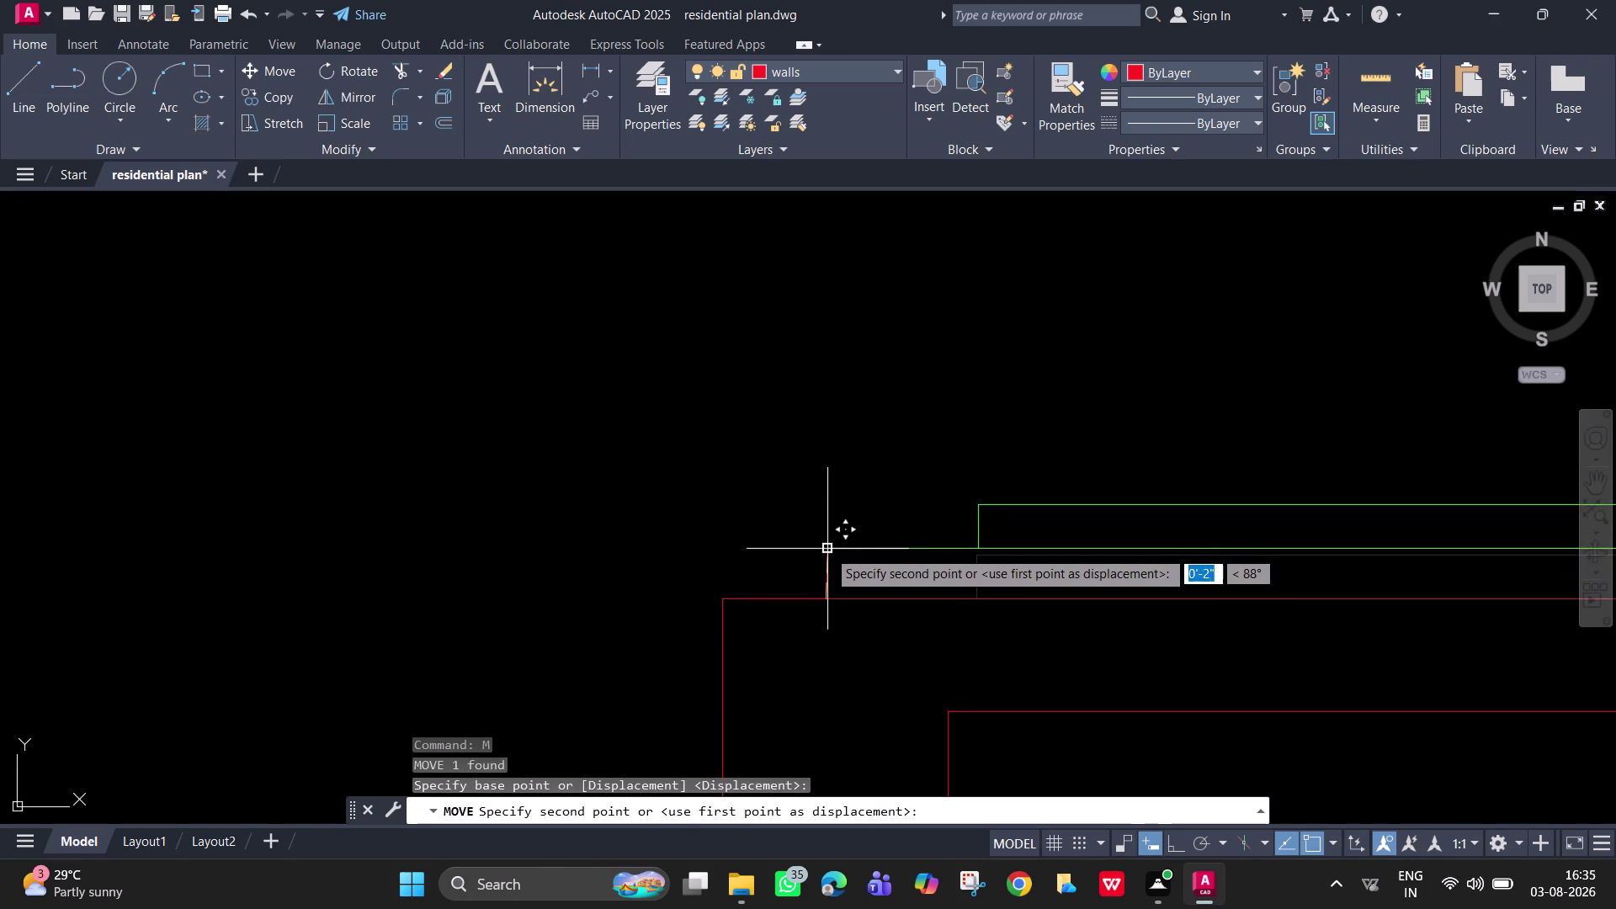
scroll(up, 3)
click(822, 550)
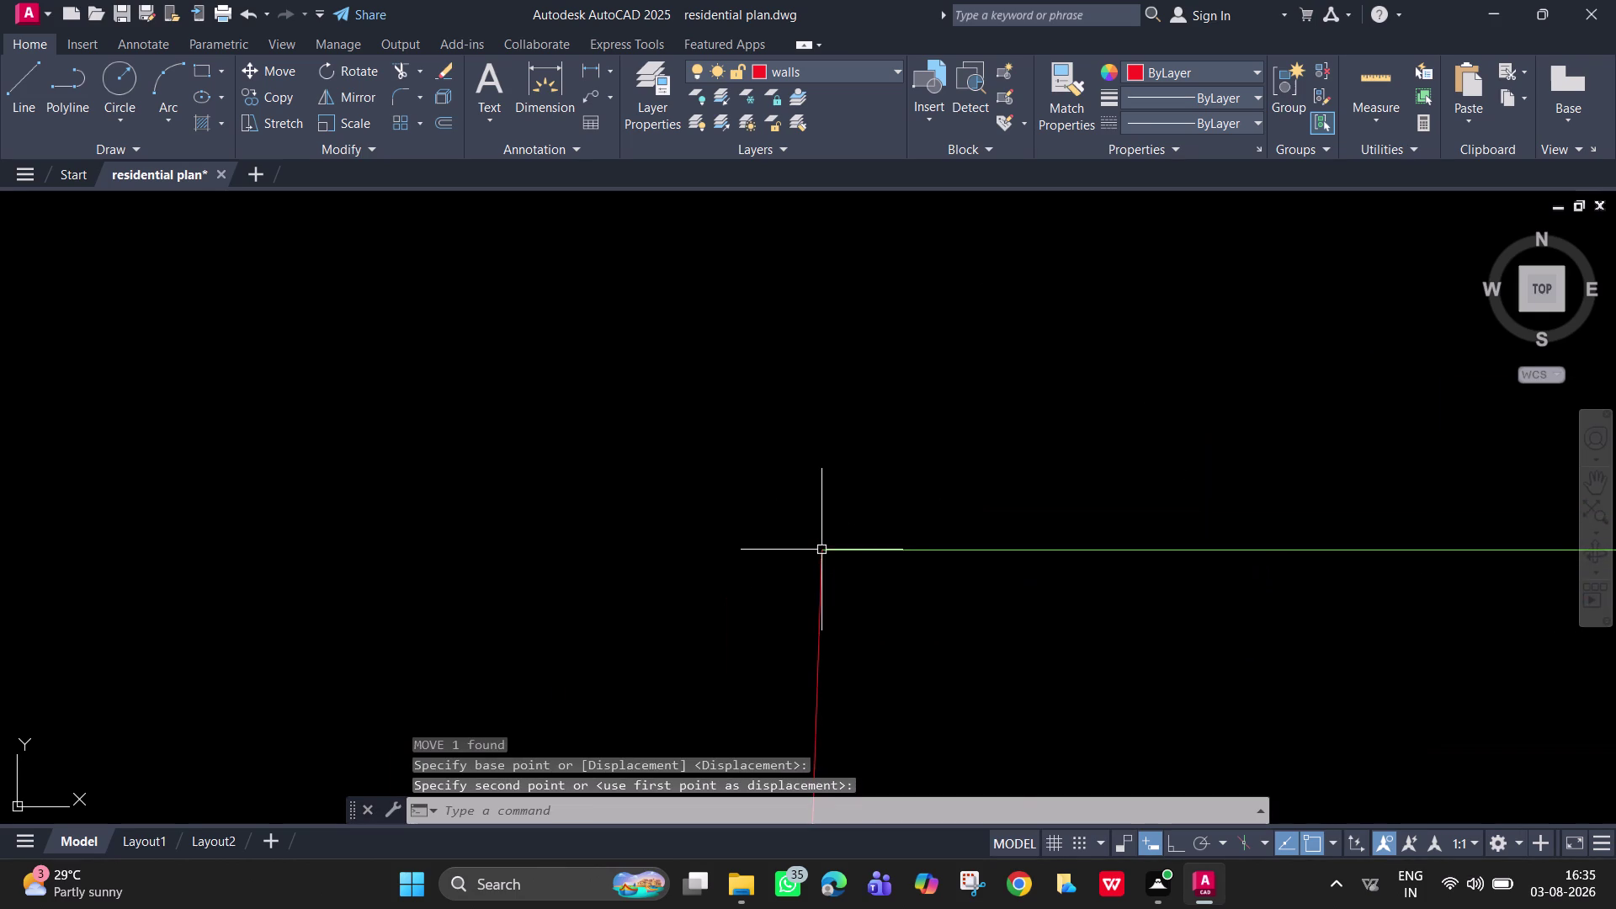
scroll(down, 3)
scroll(down, 3)
middle_drag(965, 369, 921, 740)
middle_drag(969, 424, 986, 570)
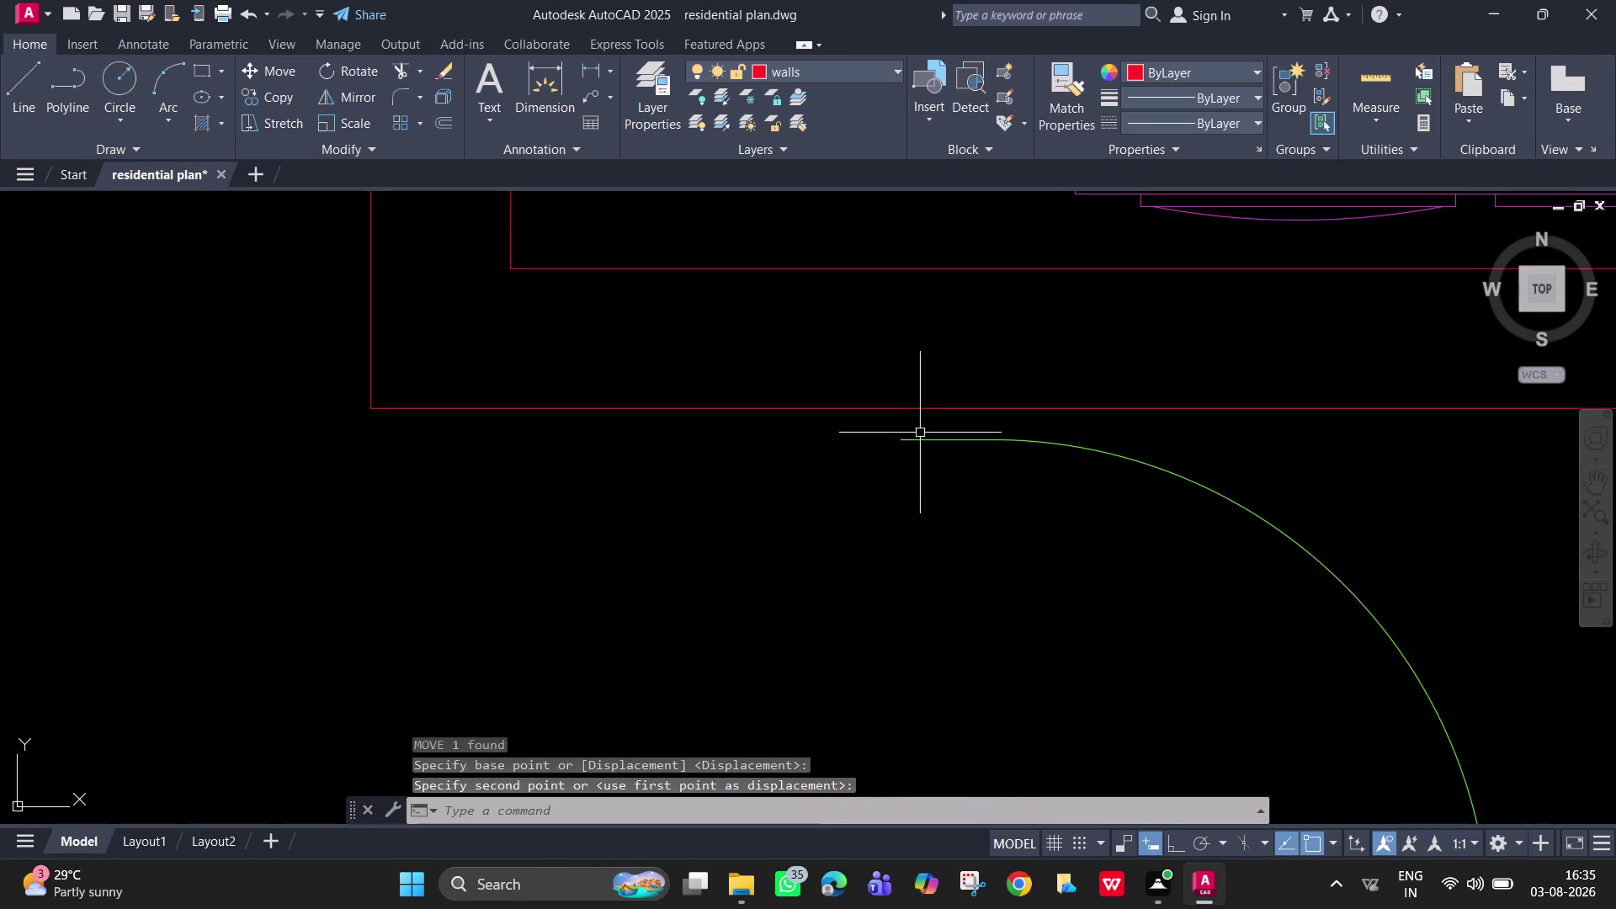
scroll(up, 3)
middle_drag(916, 427, 877, 490)
Start a line from the arc's end toward the wall, then cancel it.
text(l)
key(space)
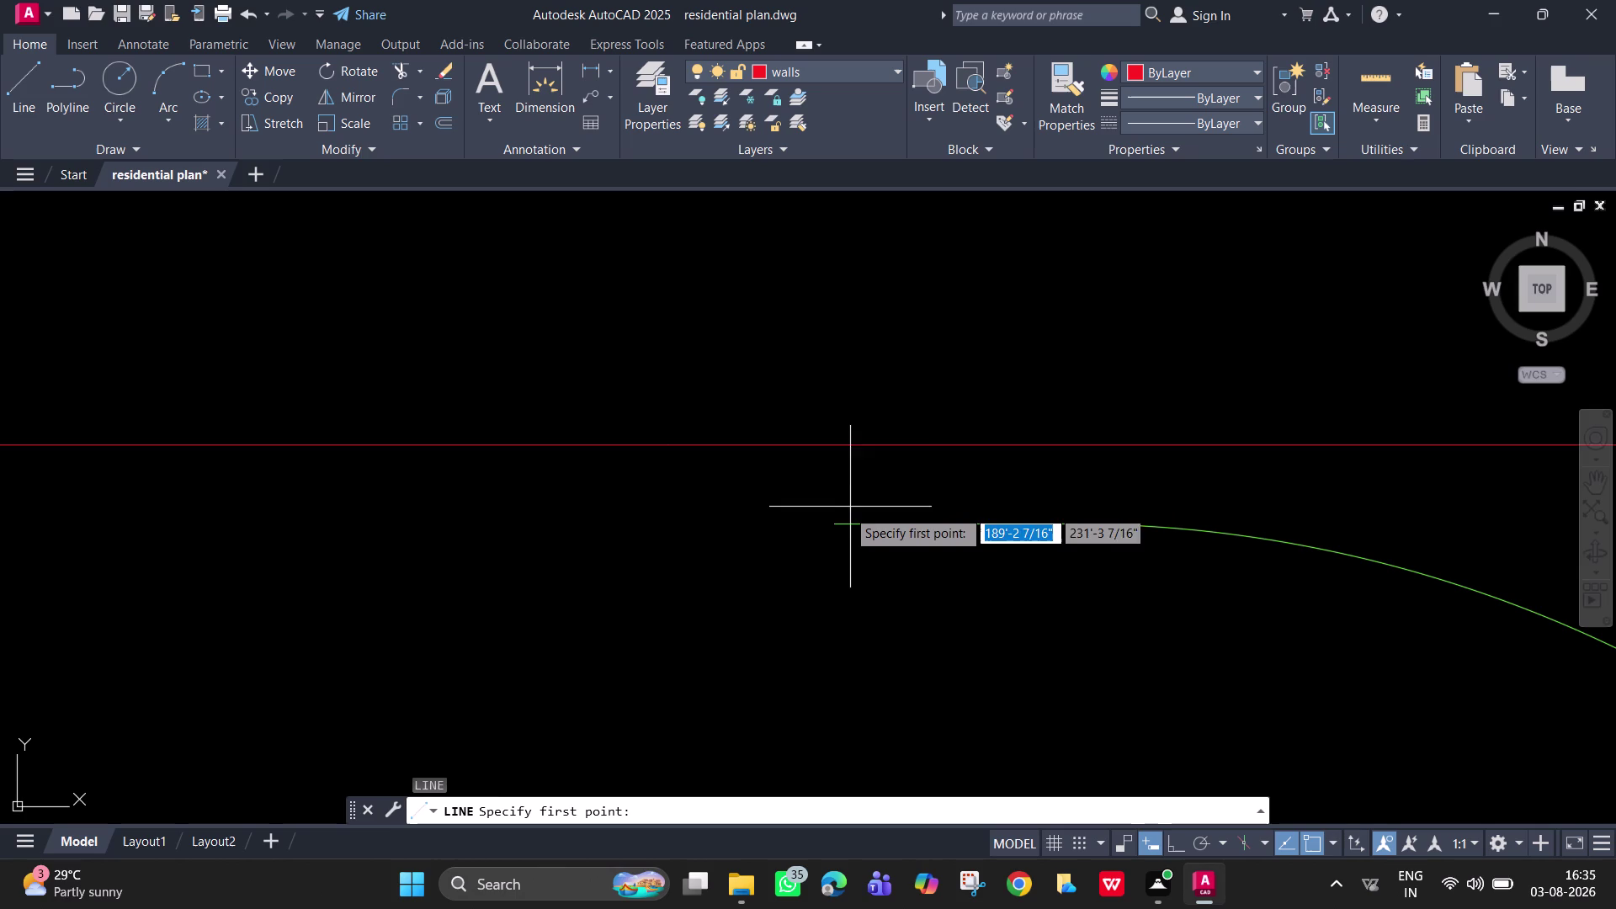
click(836, 522)
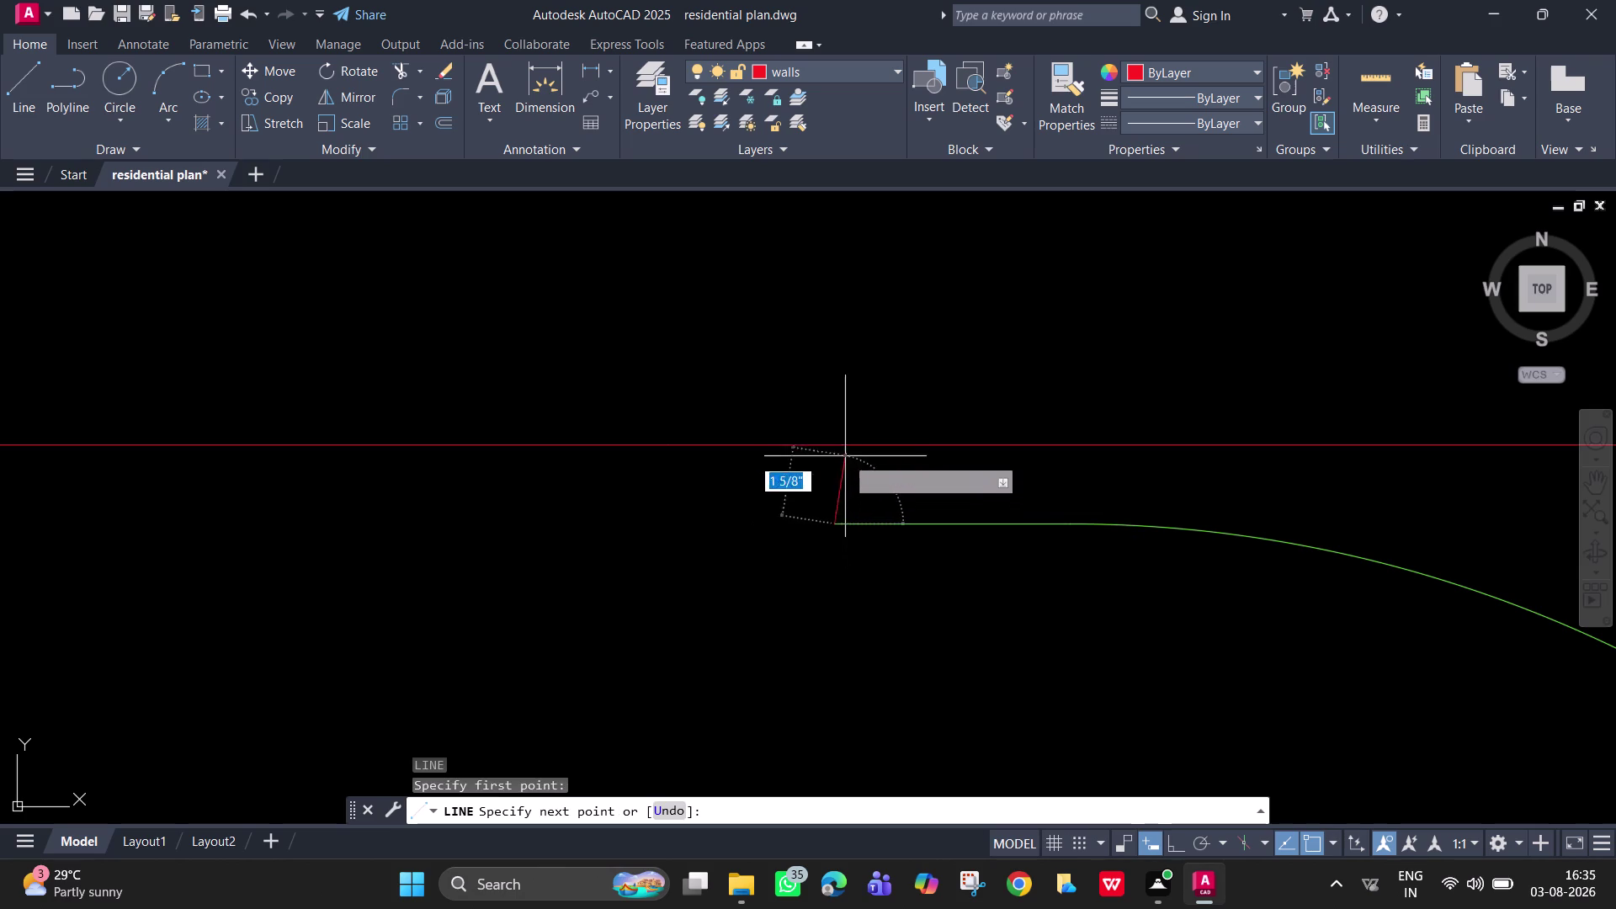
click(837, 443)
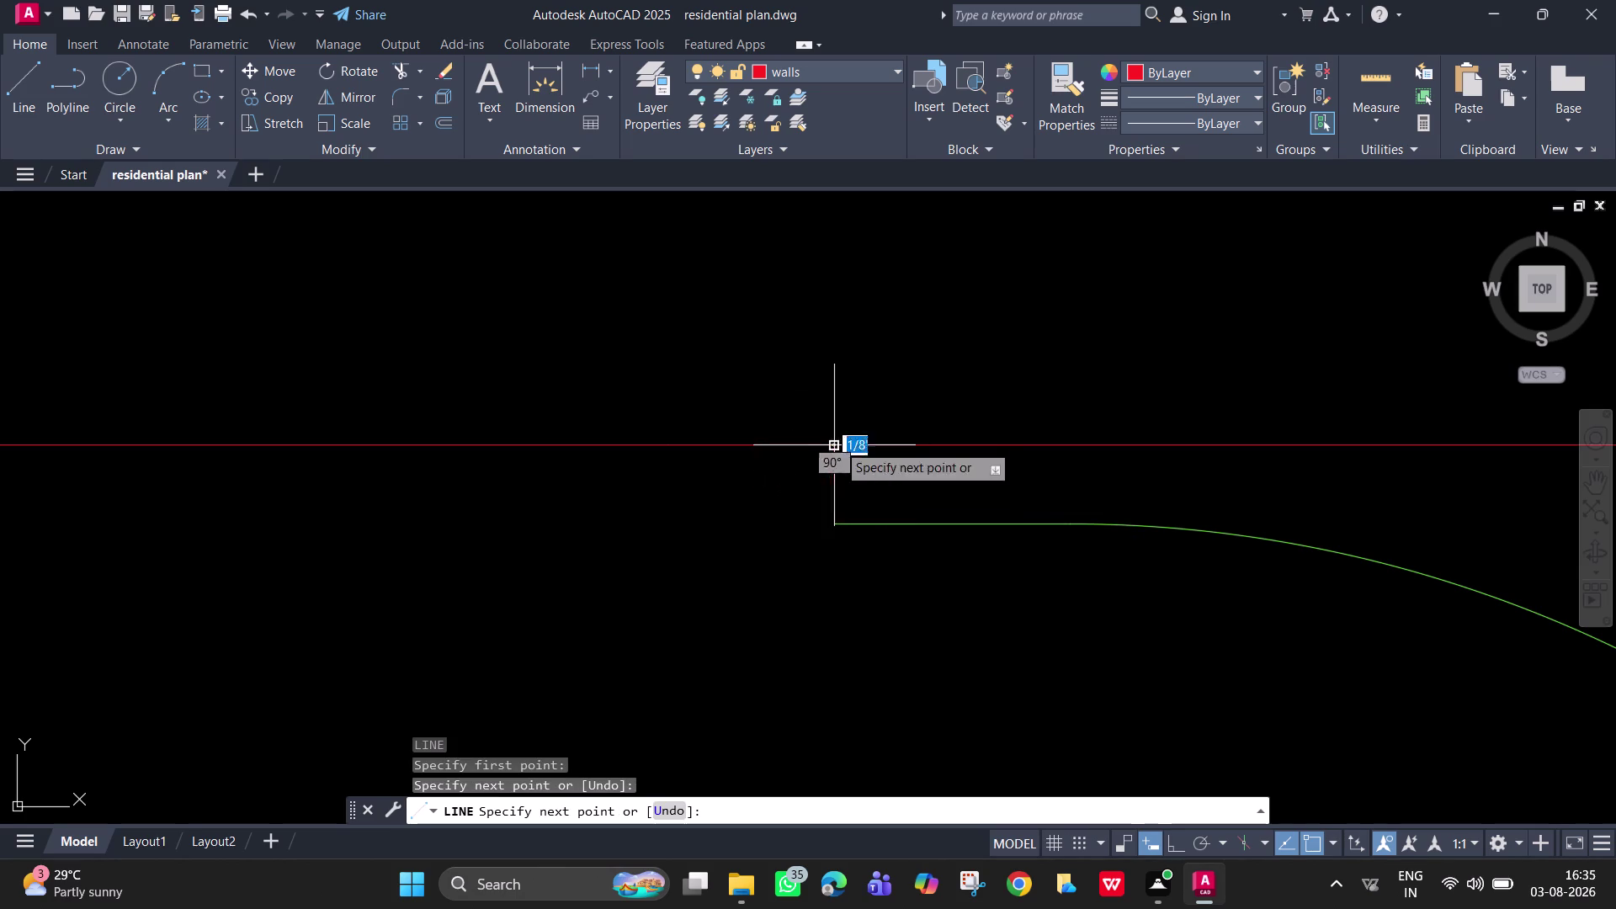
scroll(down, 3)
key(Escape)
scroll(down, 3)
middle_drag(1048, 632, 958, 526)
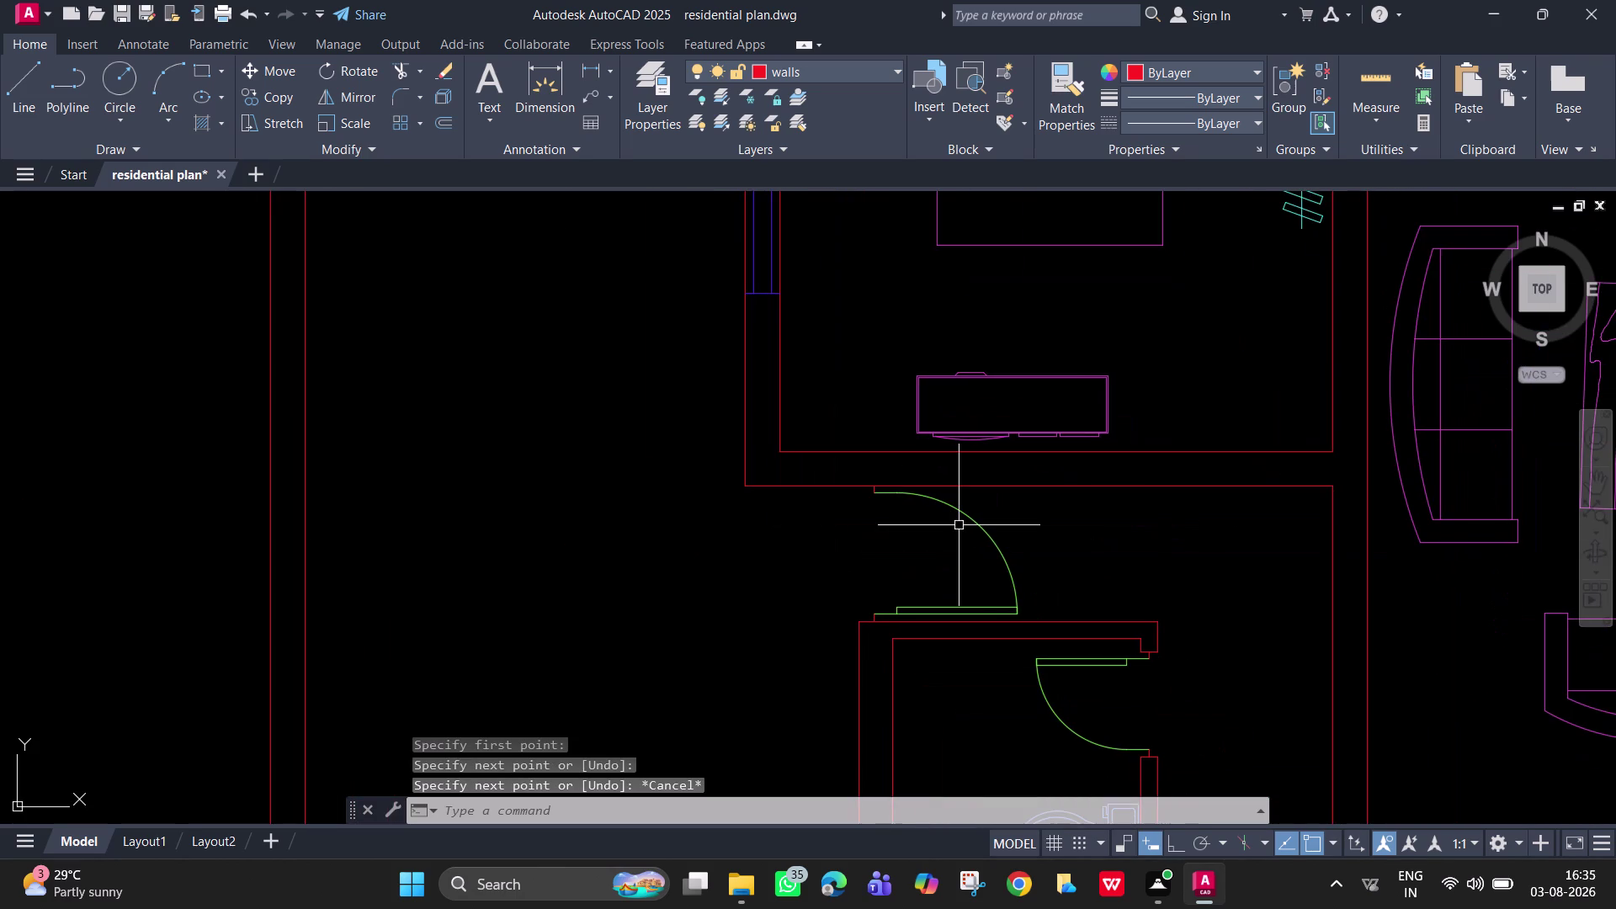
scroll(down, 3)
middle_drag(1041, 616, 1003, 554)
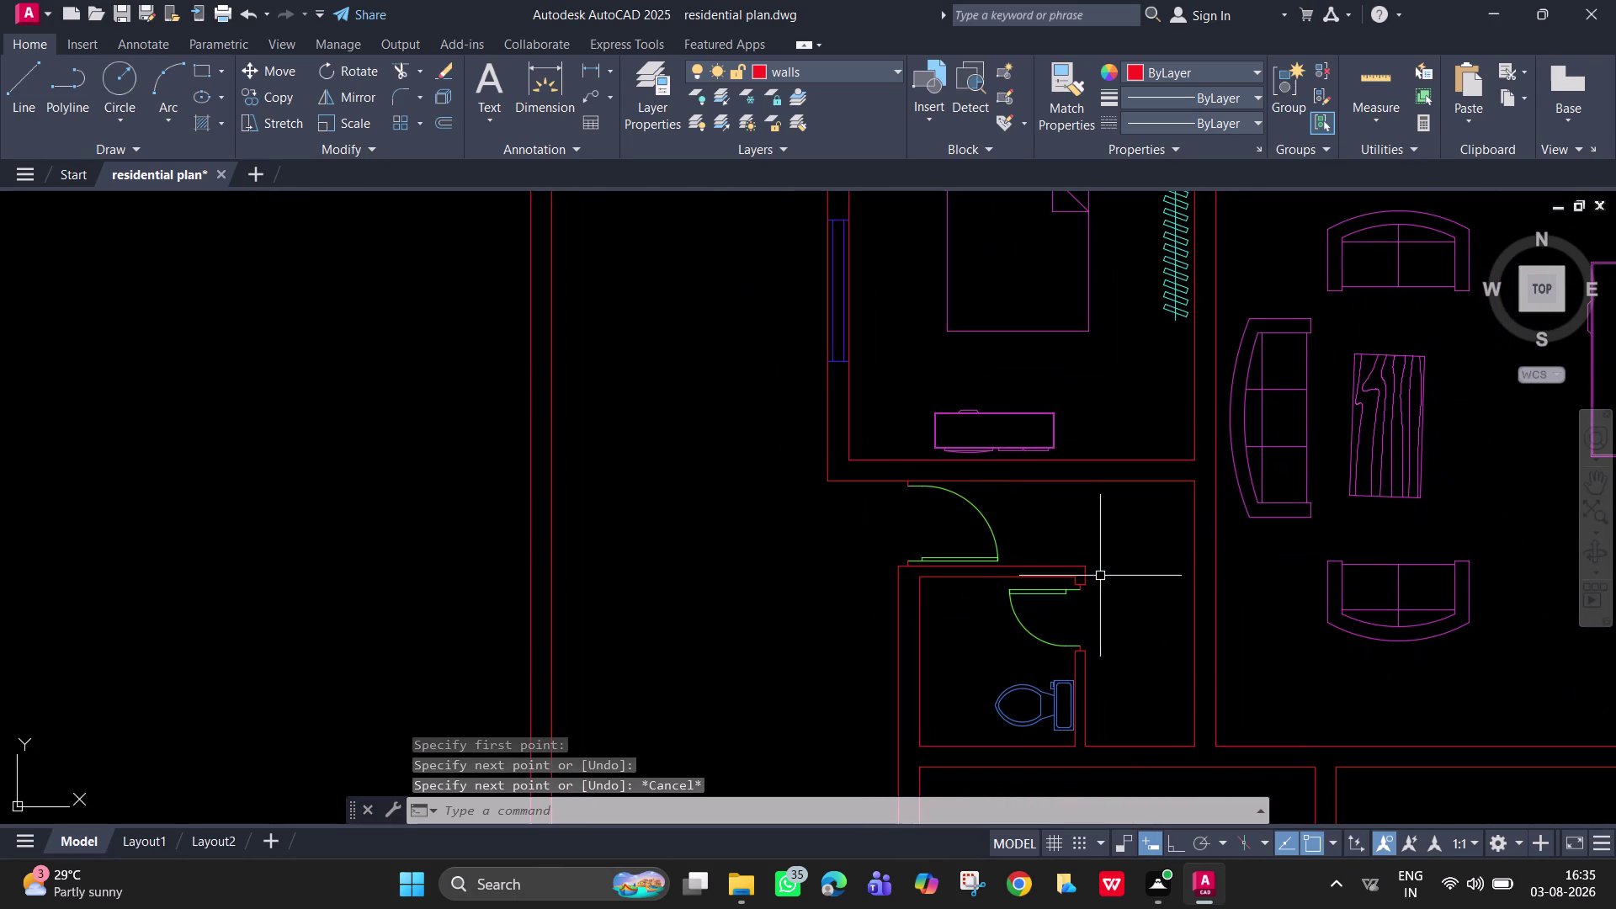
scroll(down, 3)
middle_drag(1141, 595, 1066, 711)
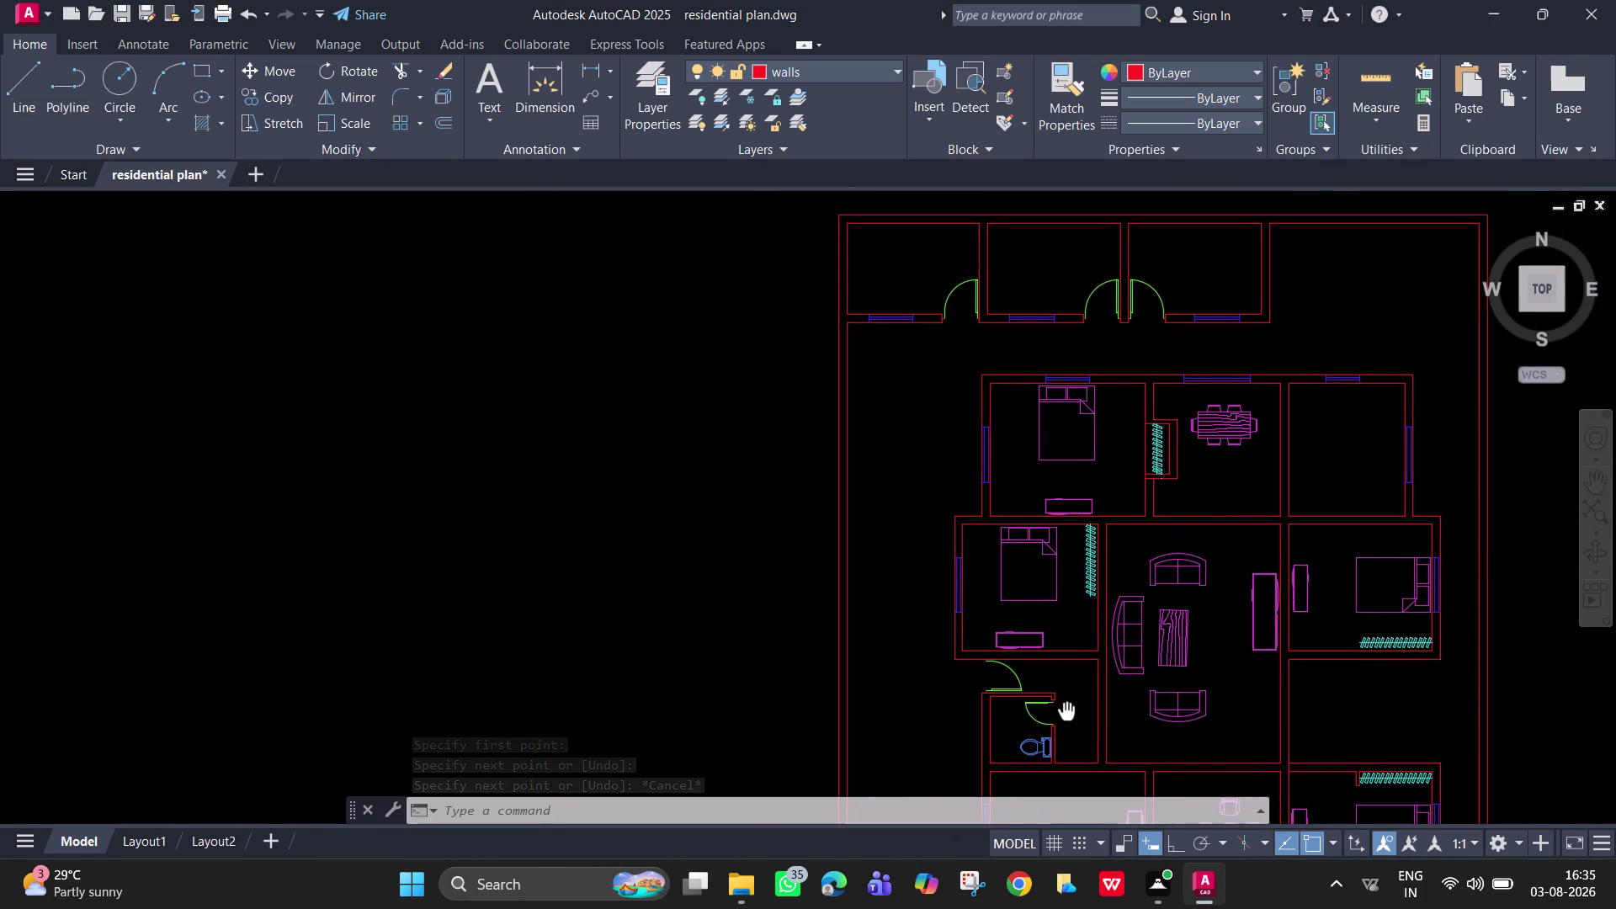
middle_drag(1066, 711, 1022, 645)
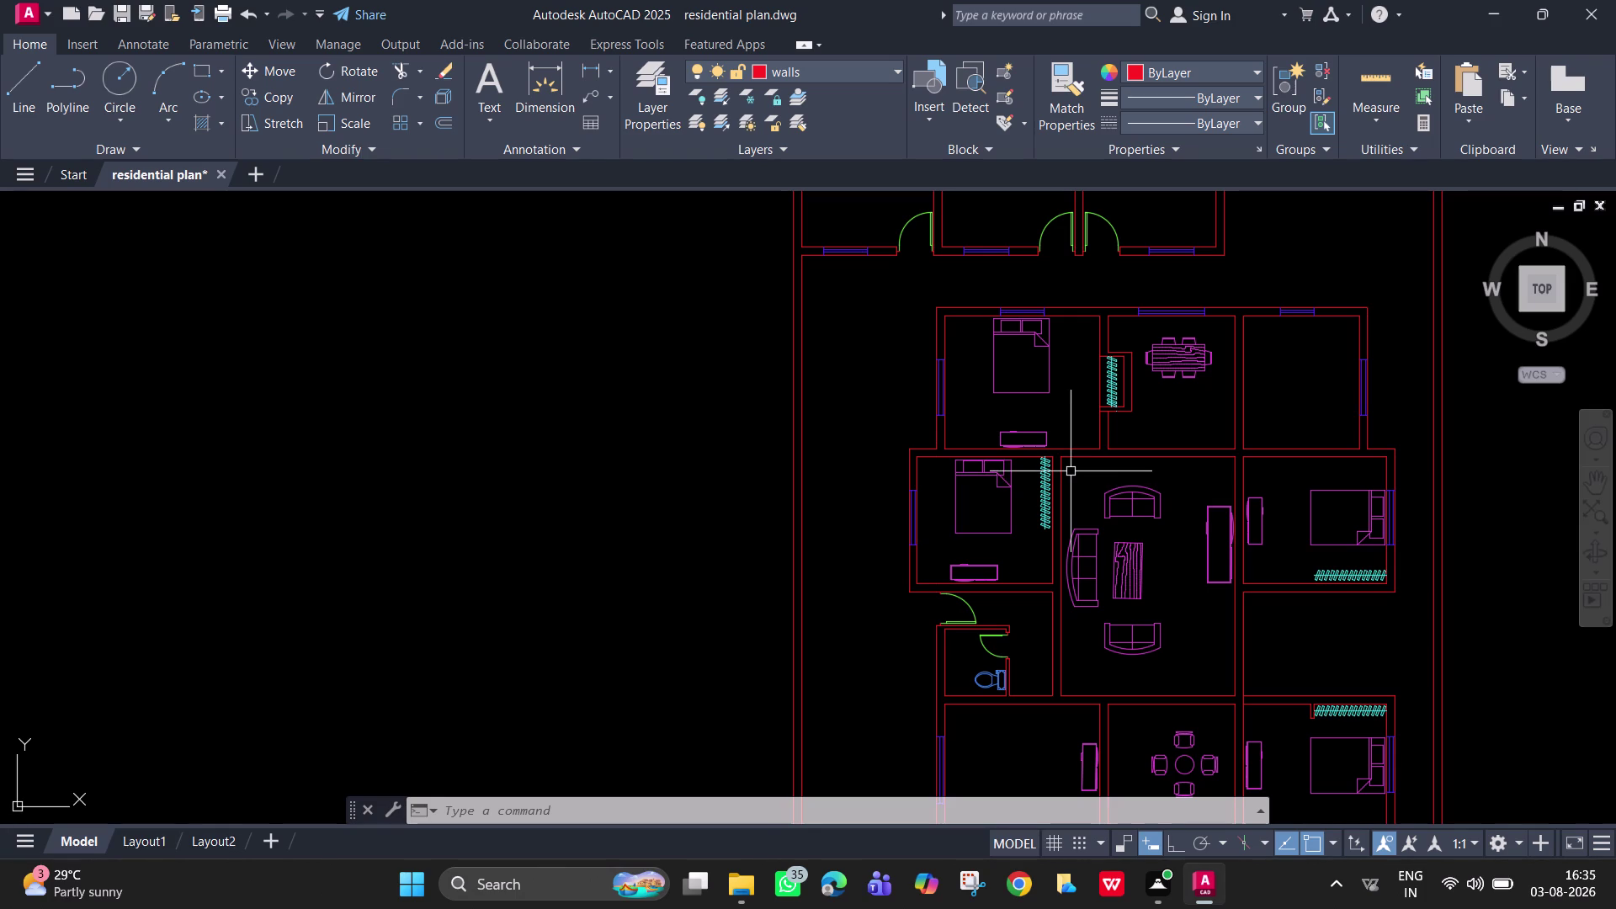
middle_drag(1192, 571, 1210, 289)
scroll(up, 3)
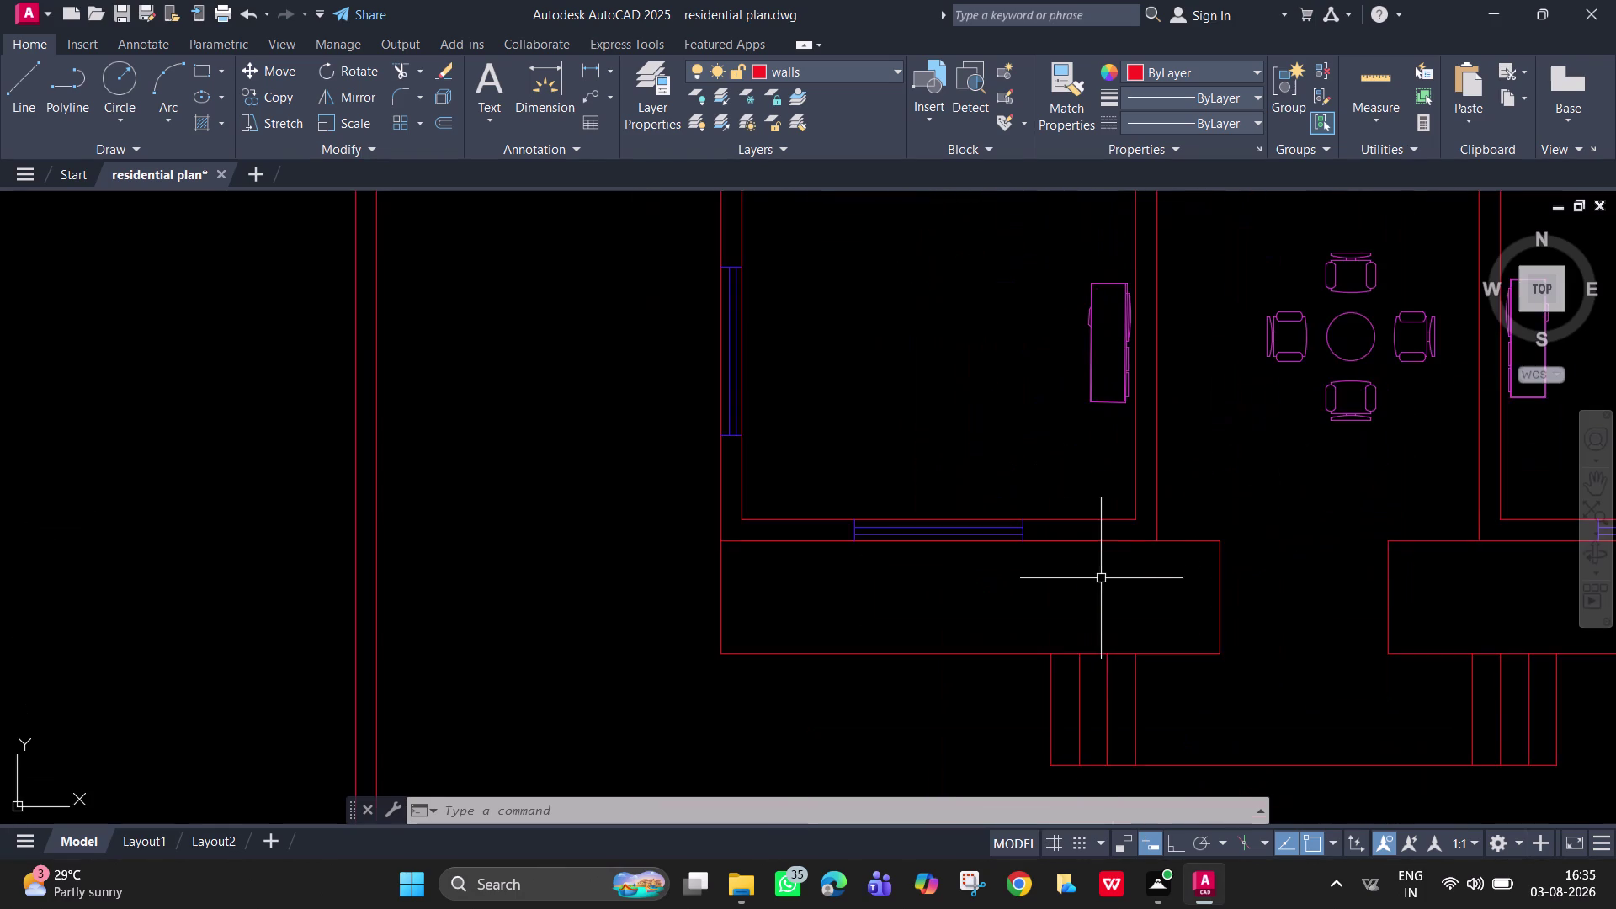
middle_drag(1100, 566, 989, 542)
scroll(up, 3)
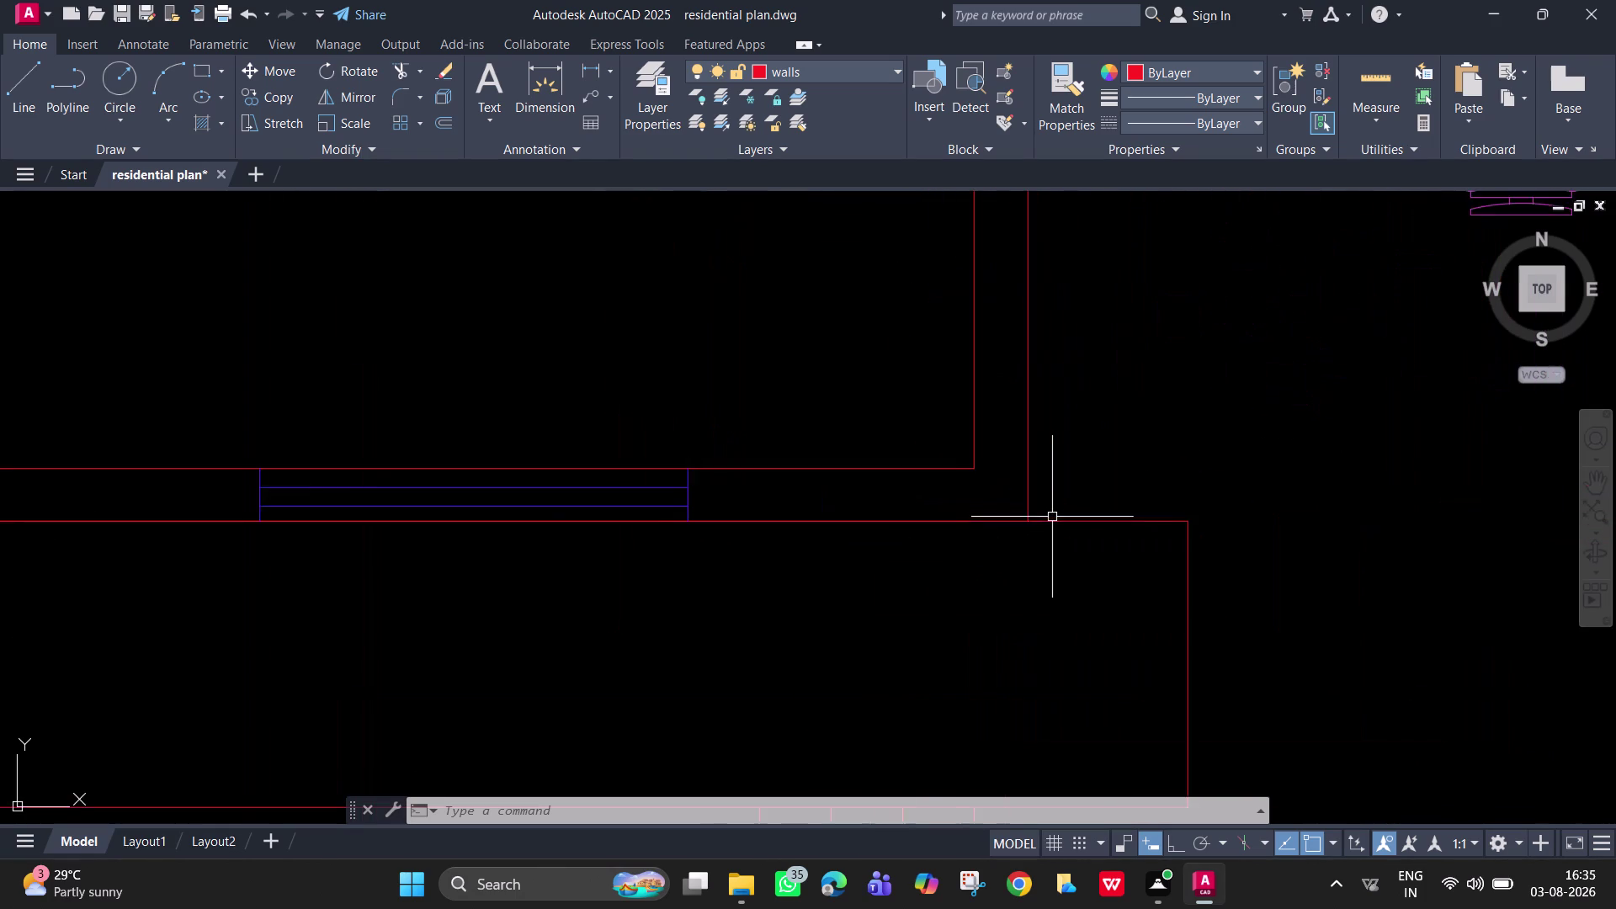
middle_drag(1052, 517, 1485, 514)
scroll(down, 3)
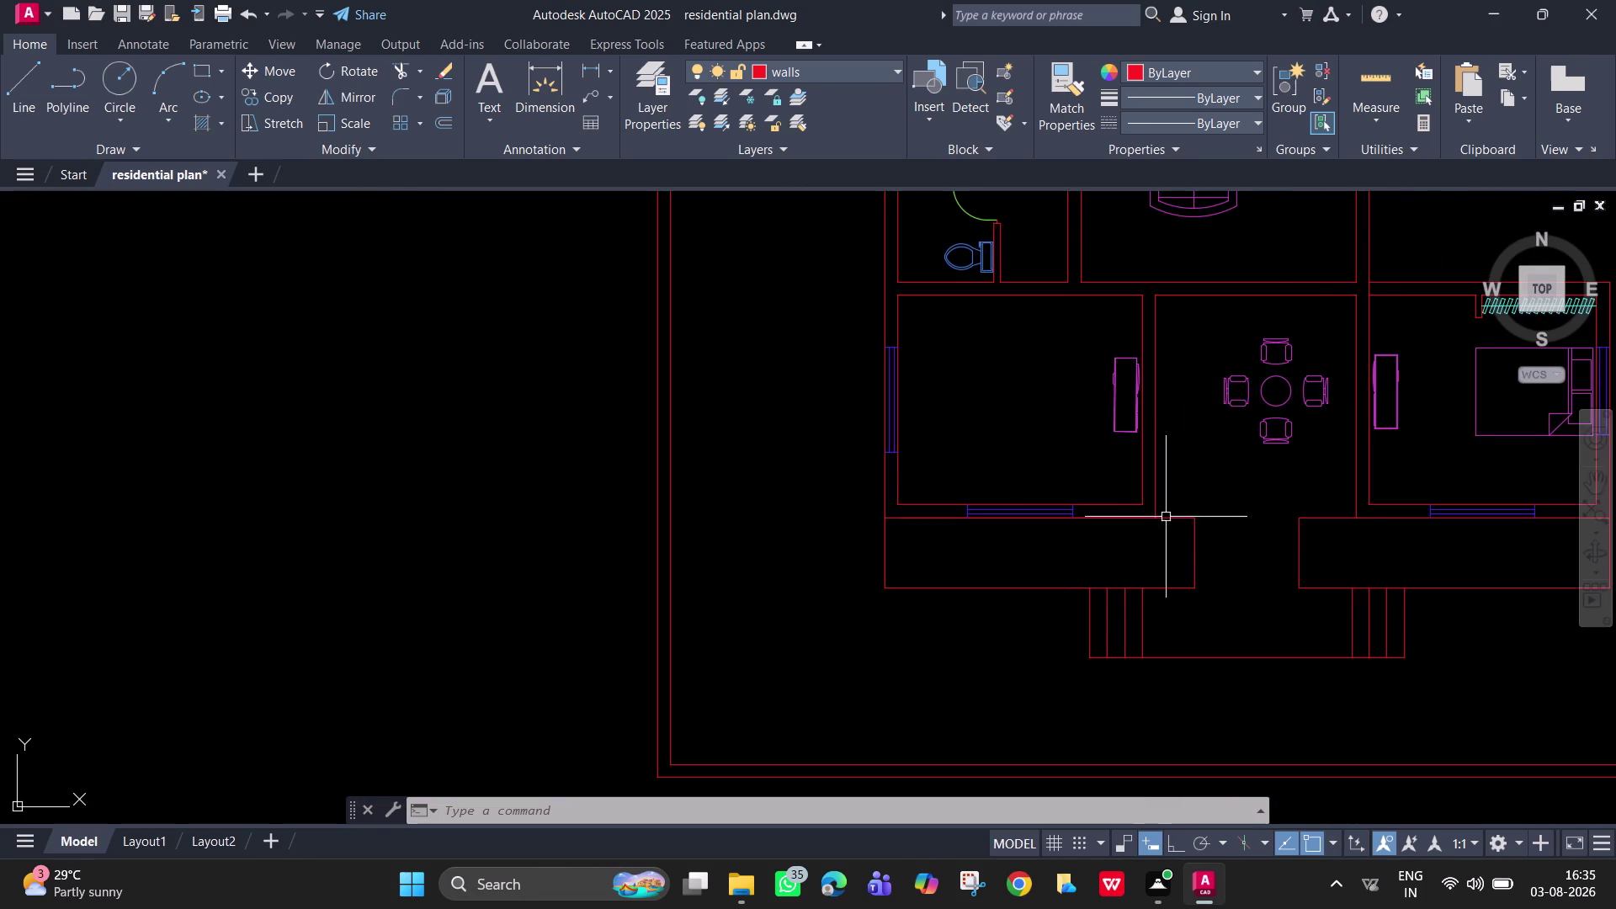
scroll(up, 3)
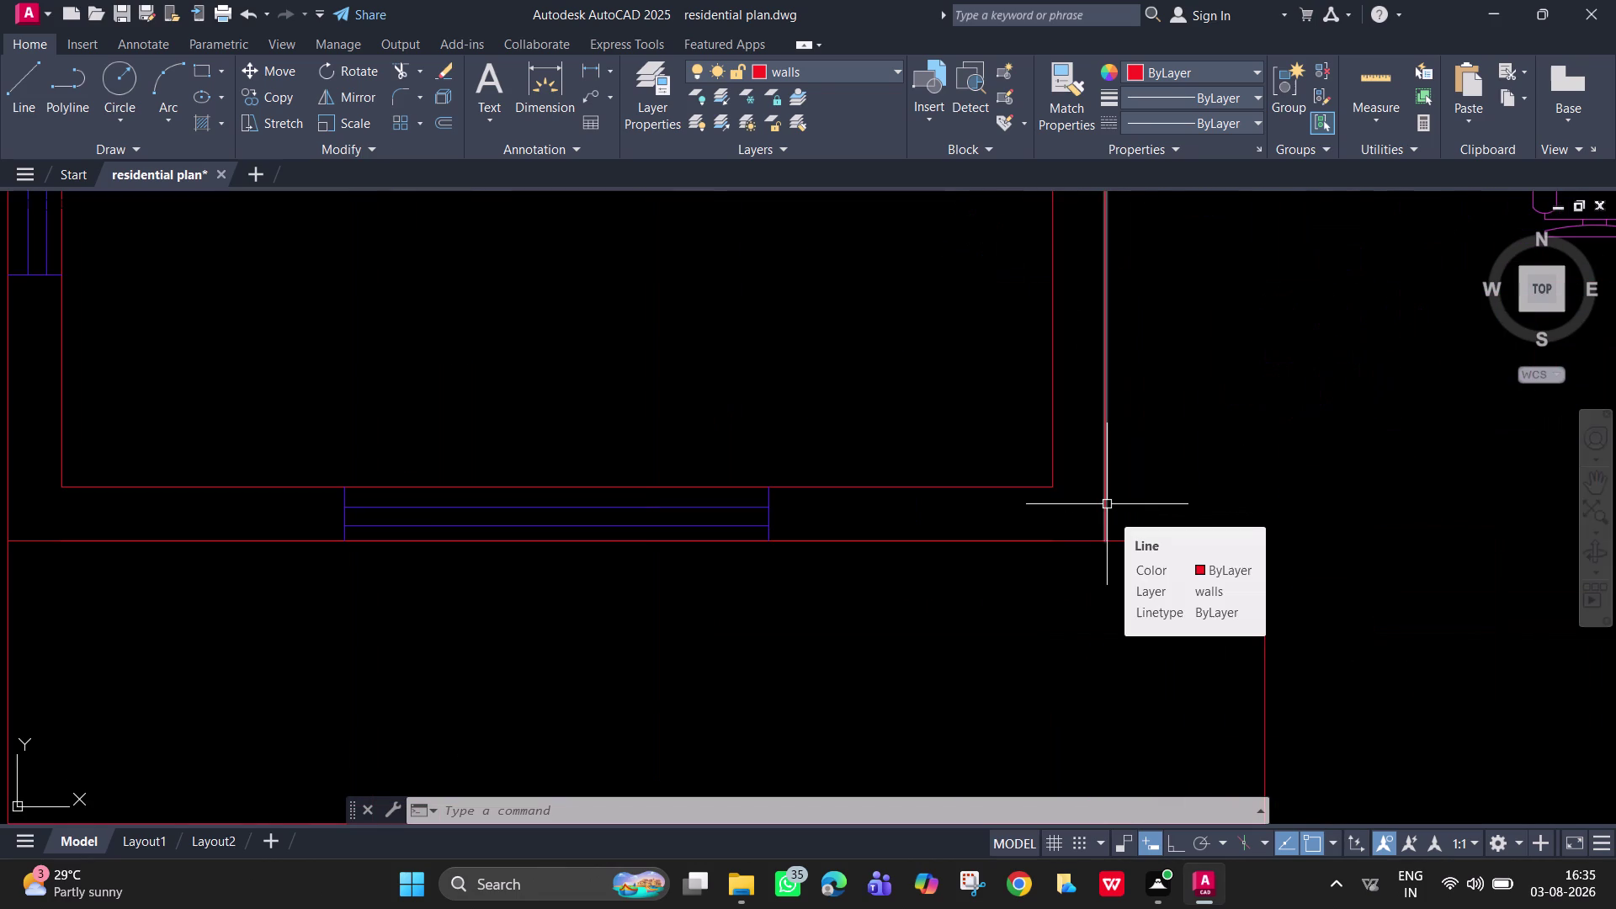
Try extending the wall line with EXTEND, then end the operation.
key(l)
key(Return)
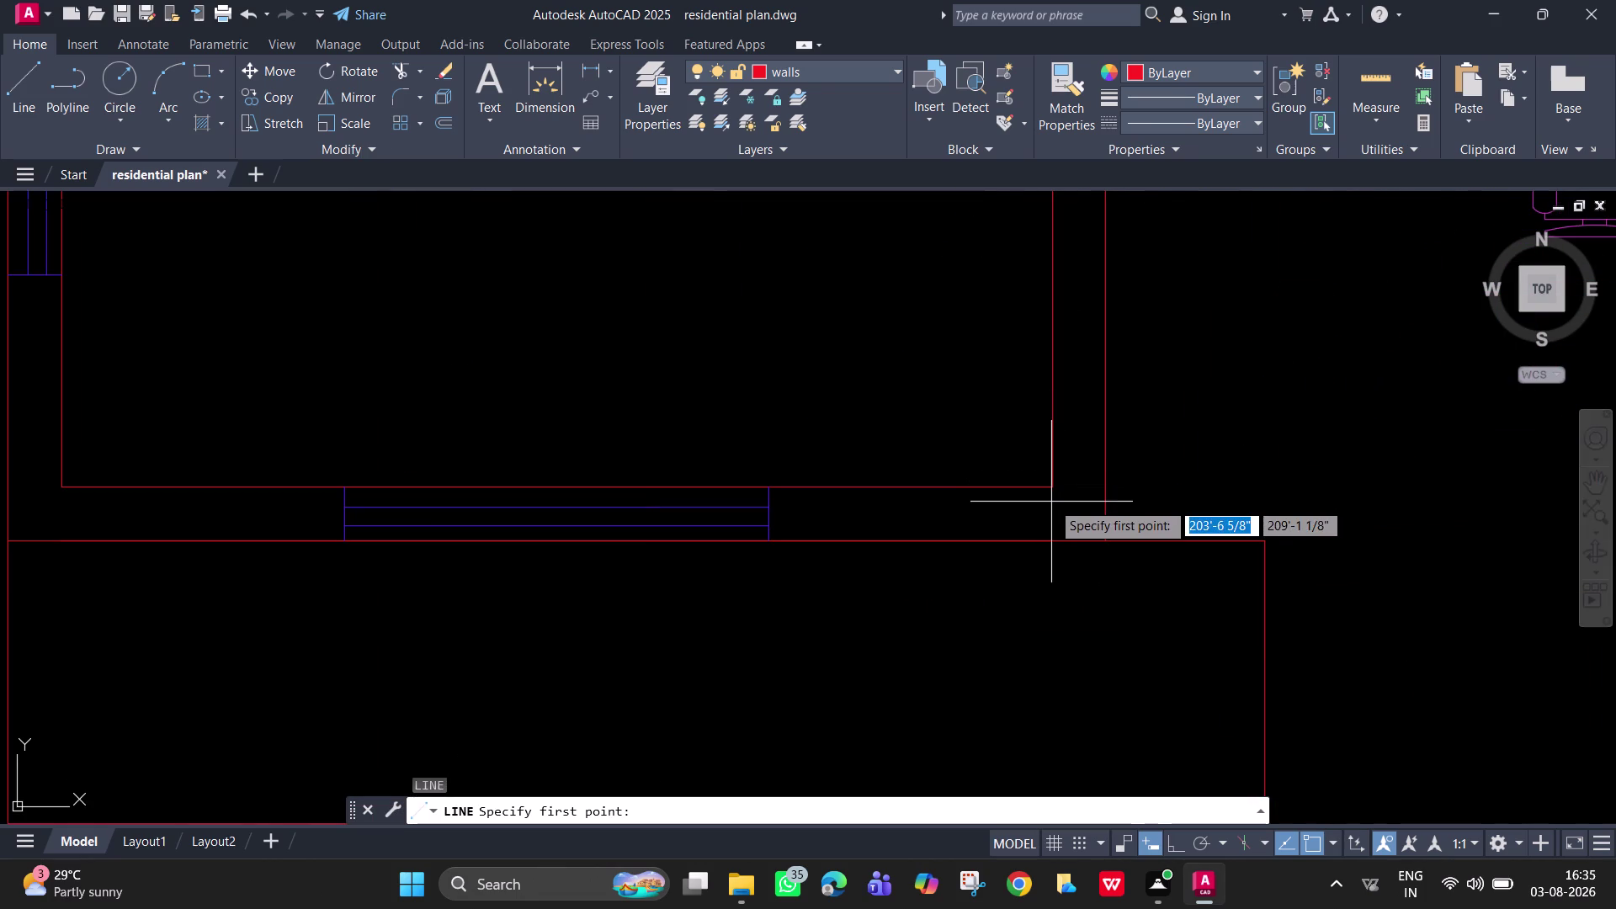
key(Escape)
text(ex)
key(space)
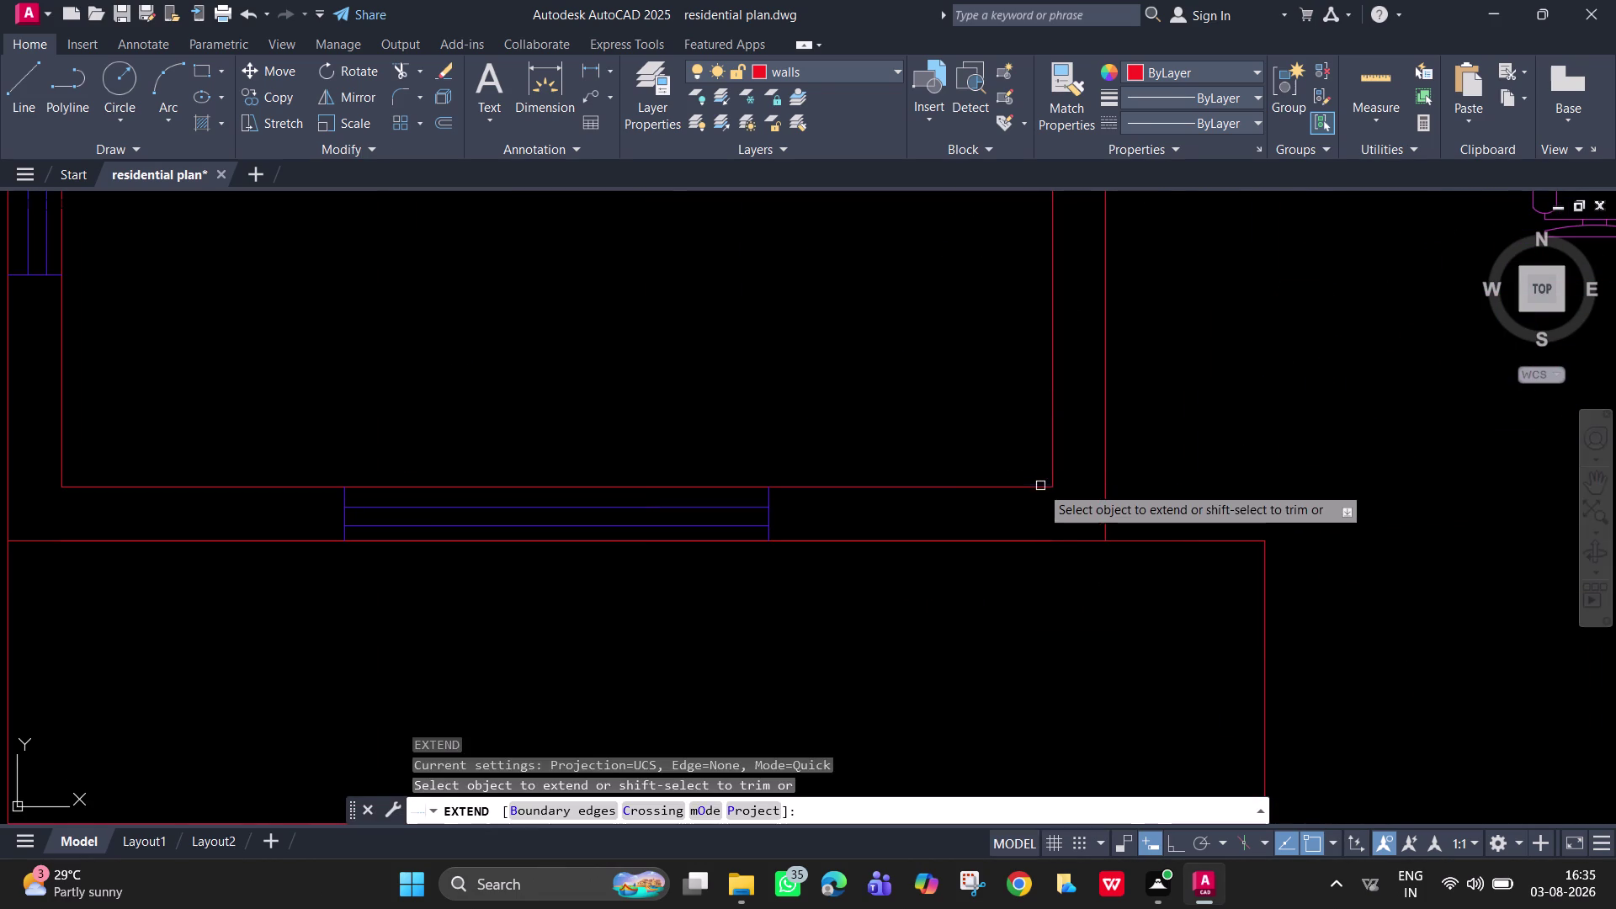
click(1039, 485)
scroll(down, 3)
key(Escape)
scroll(up, 3)
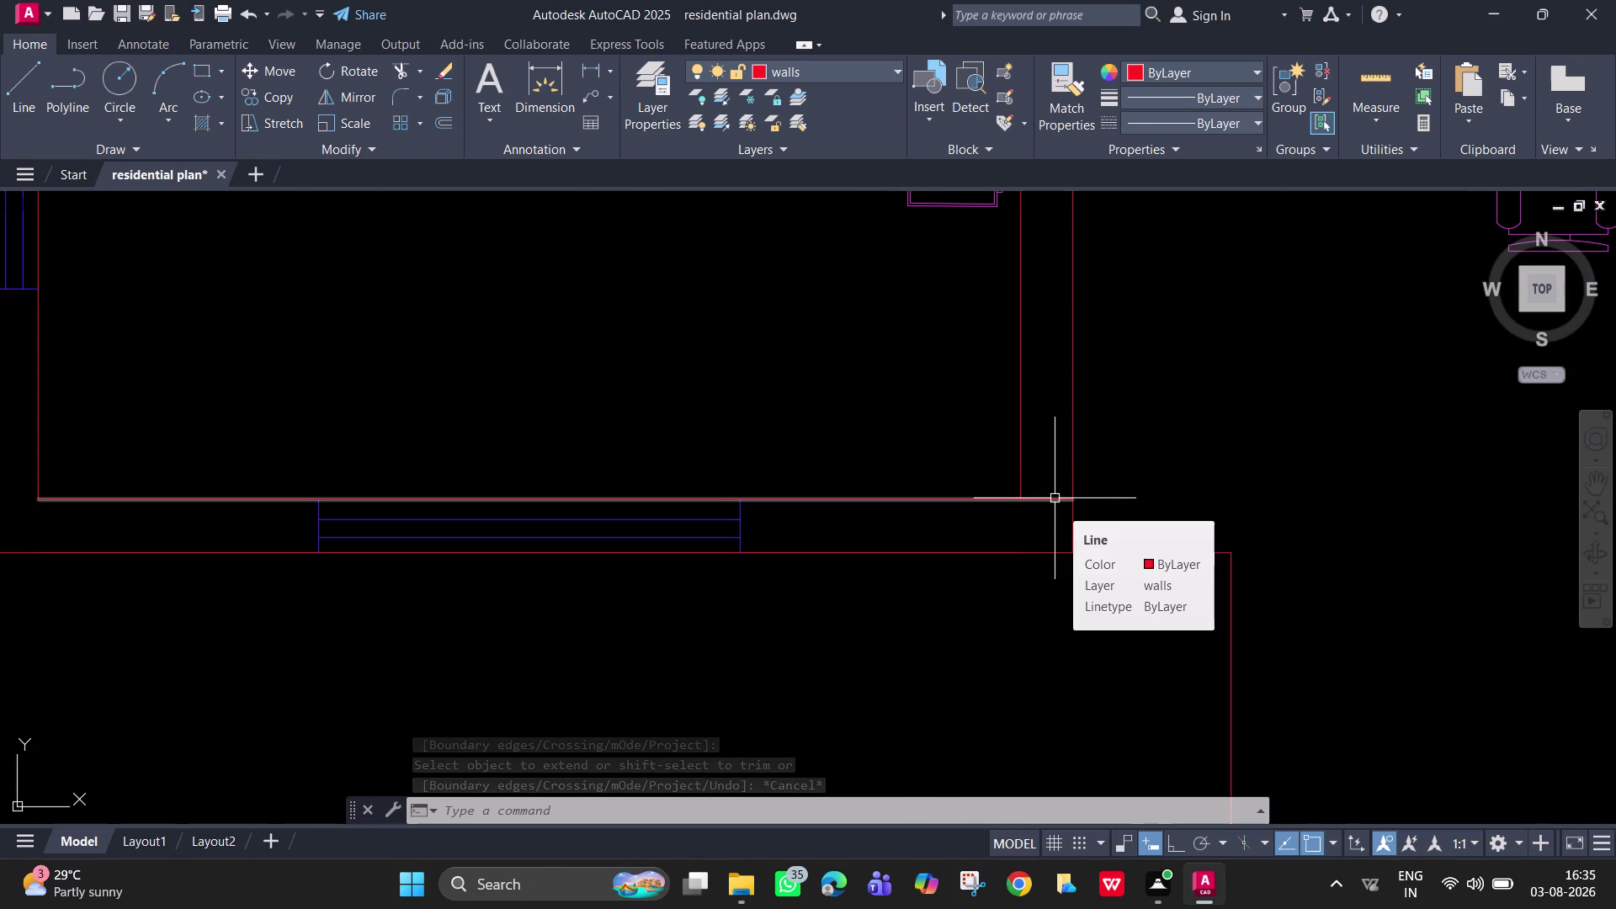
Attempt a line with a 2-inch start offset, then cancel it.
text(l)
key(space)
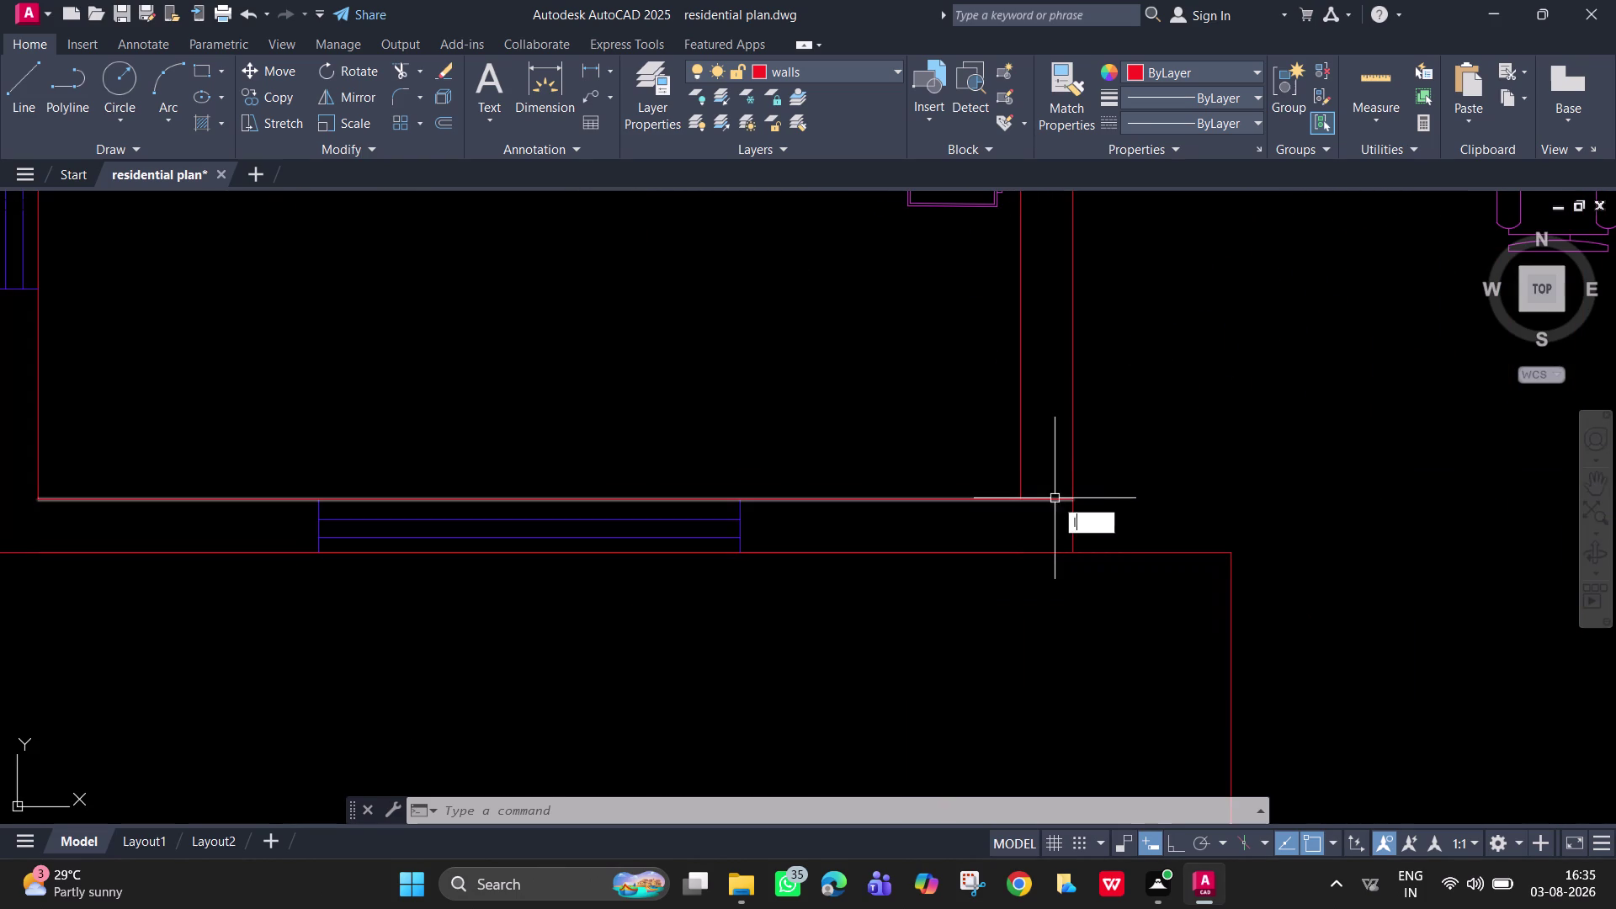
key(Escape)
text(l)
key(space)
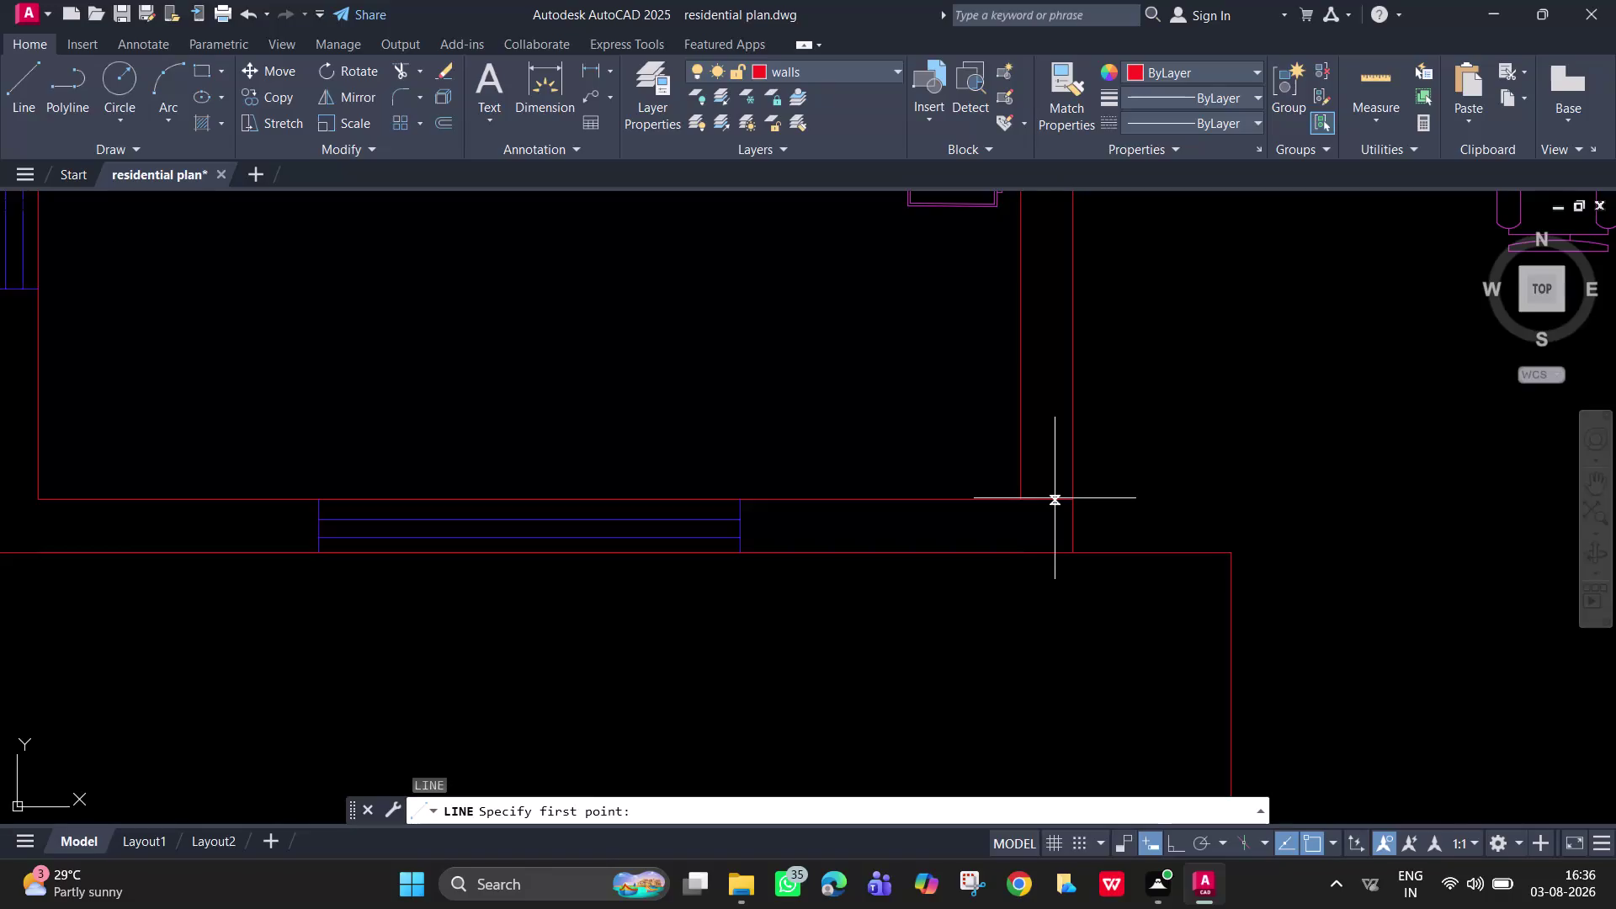
key(2)
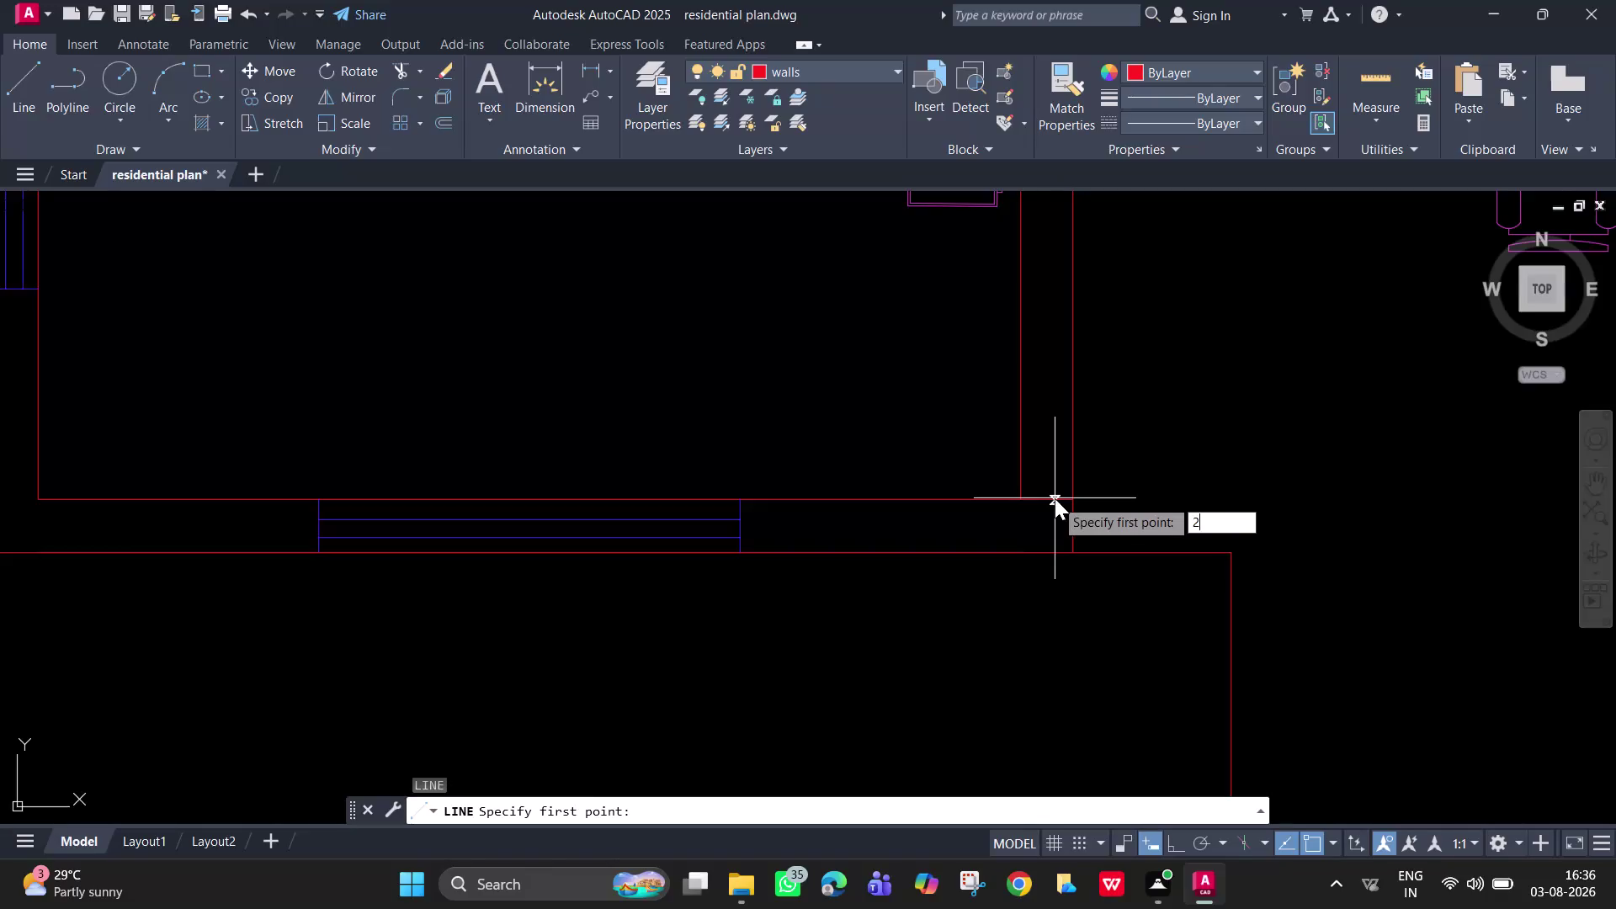
key(shift+quotedbl)
key(Return)
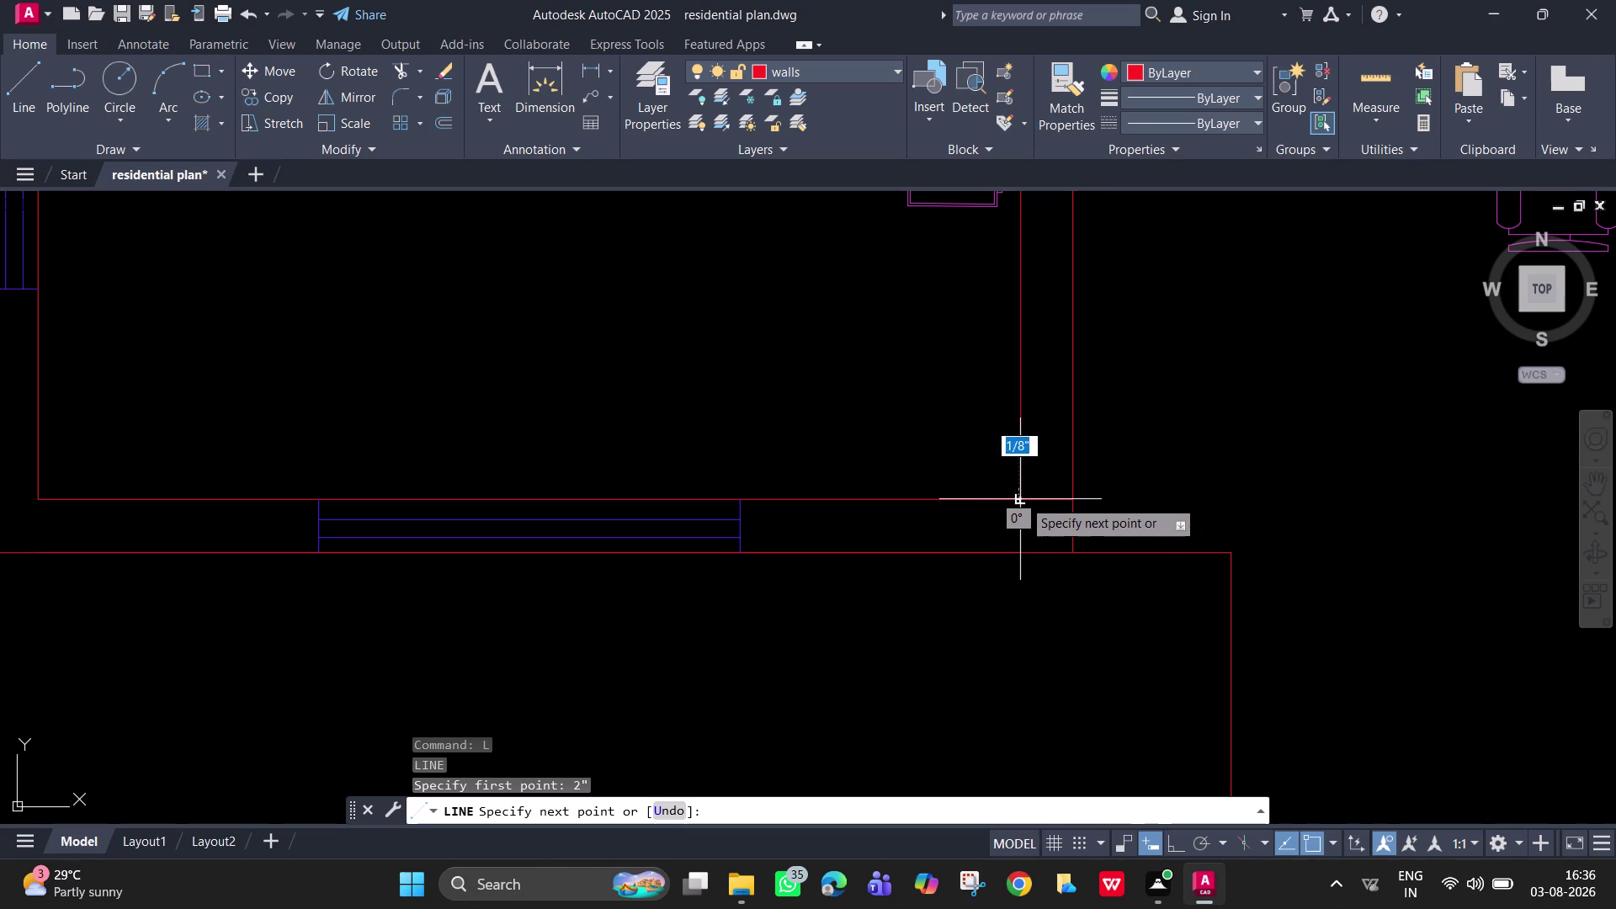
scroll(up, 3)
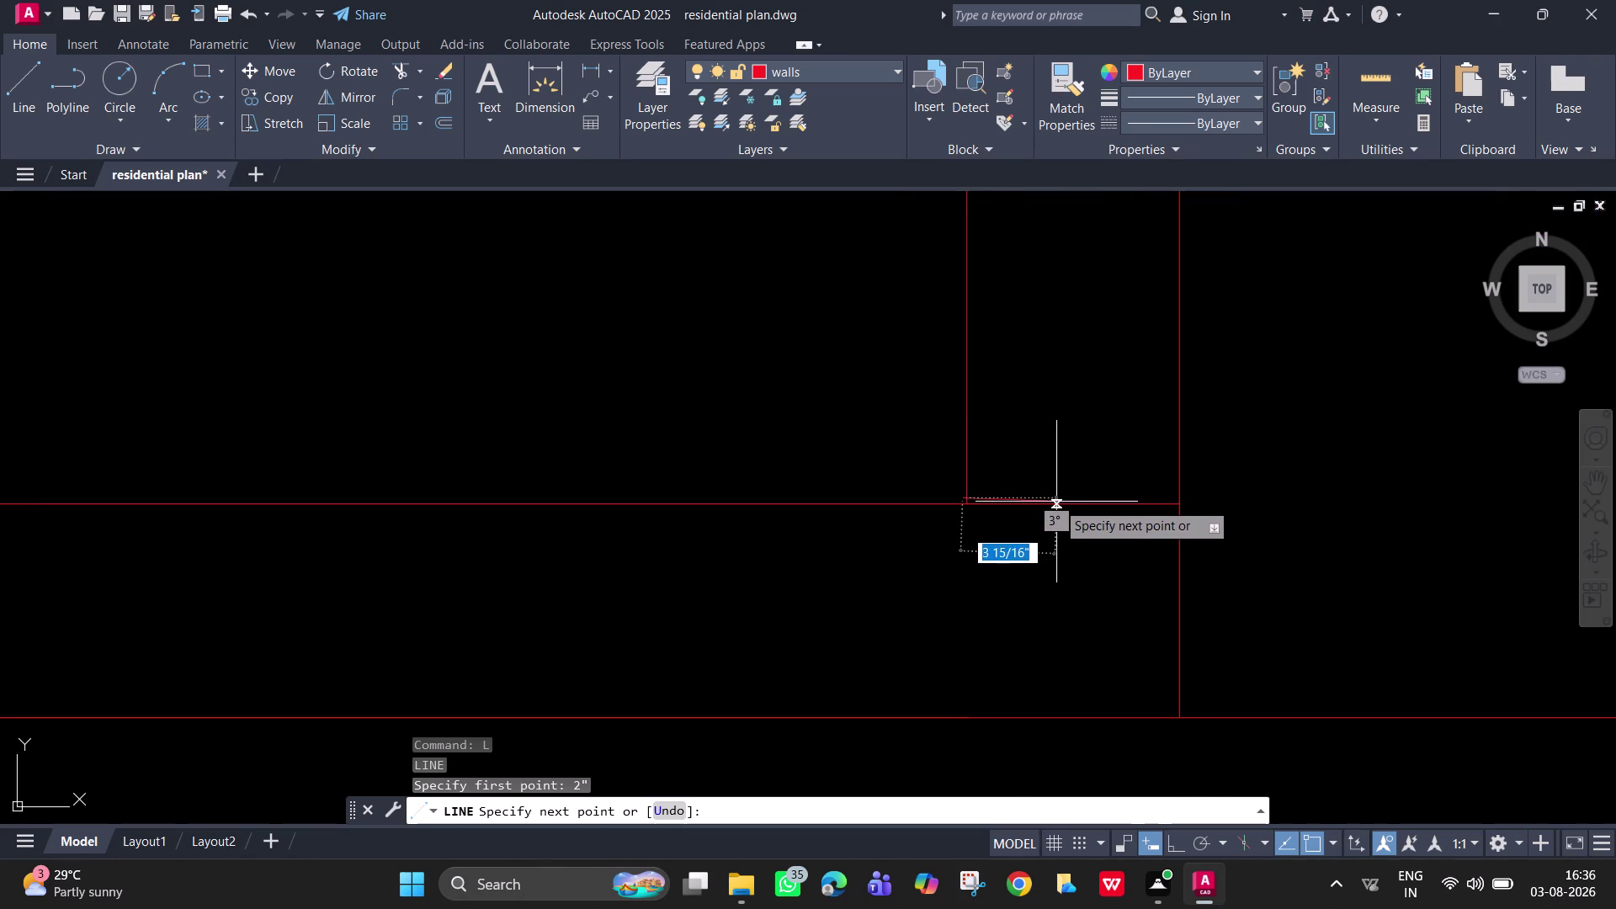
key(Escape)
Select the wall line and try trimming it, then cancel the trim.
text(l)
key(space)
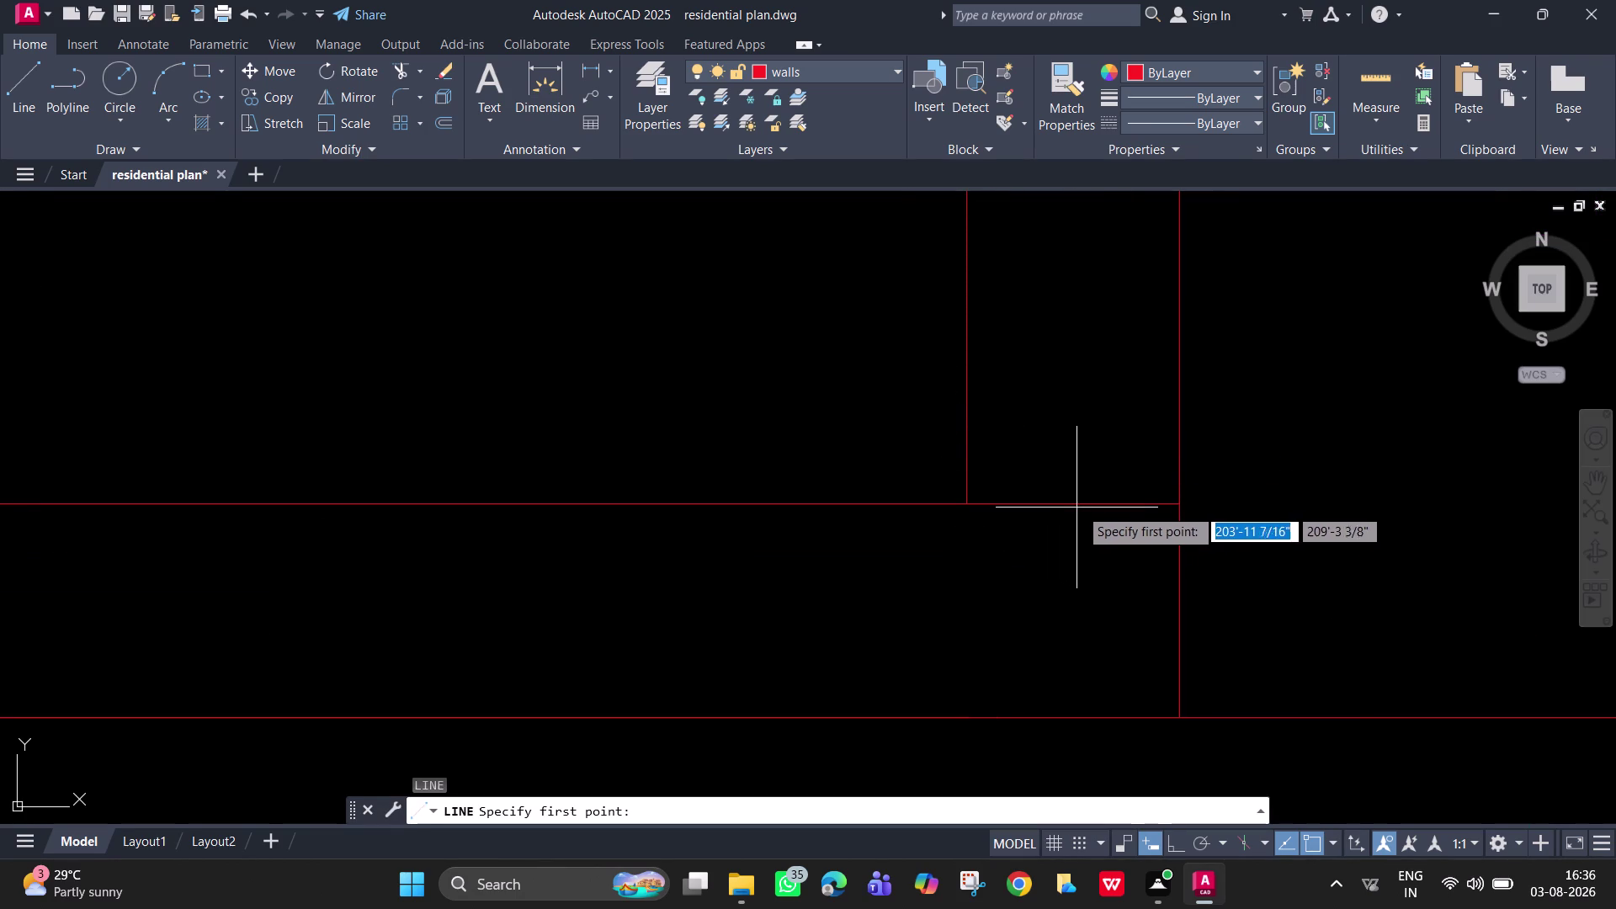
key(Escape)
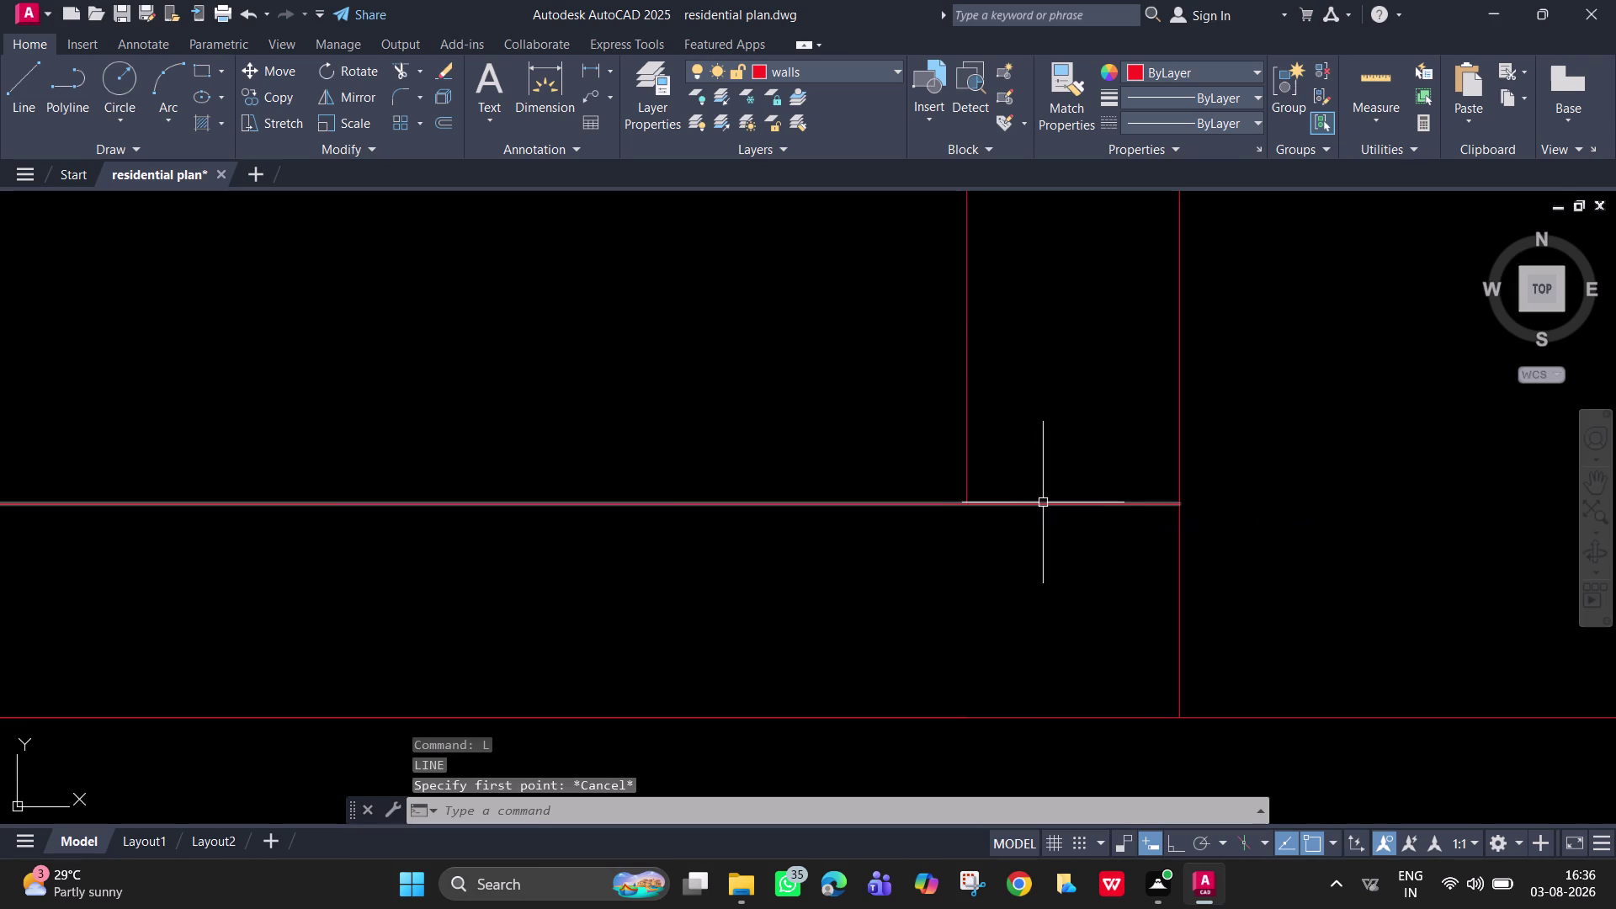
click(1043, 503)
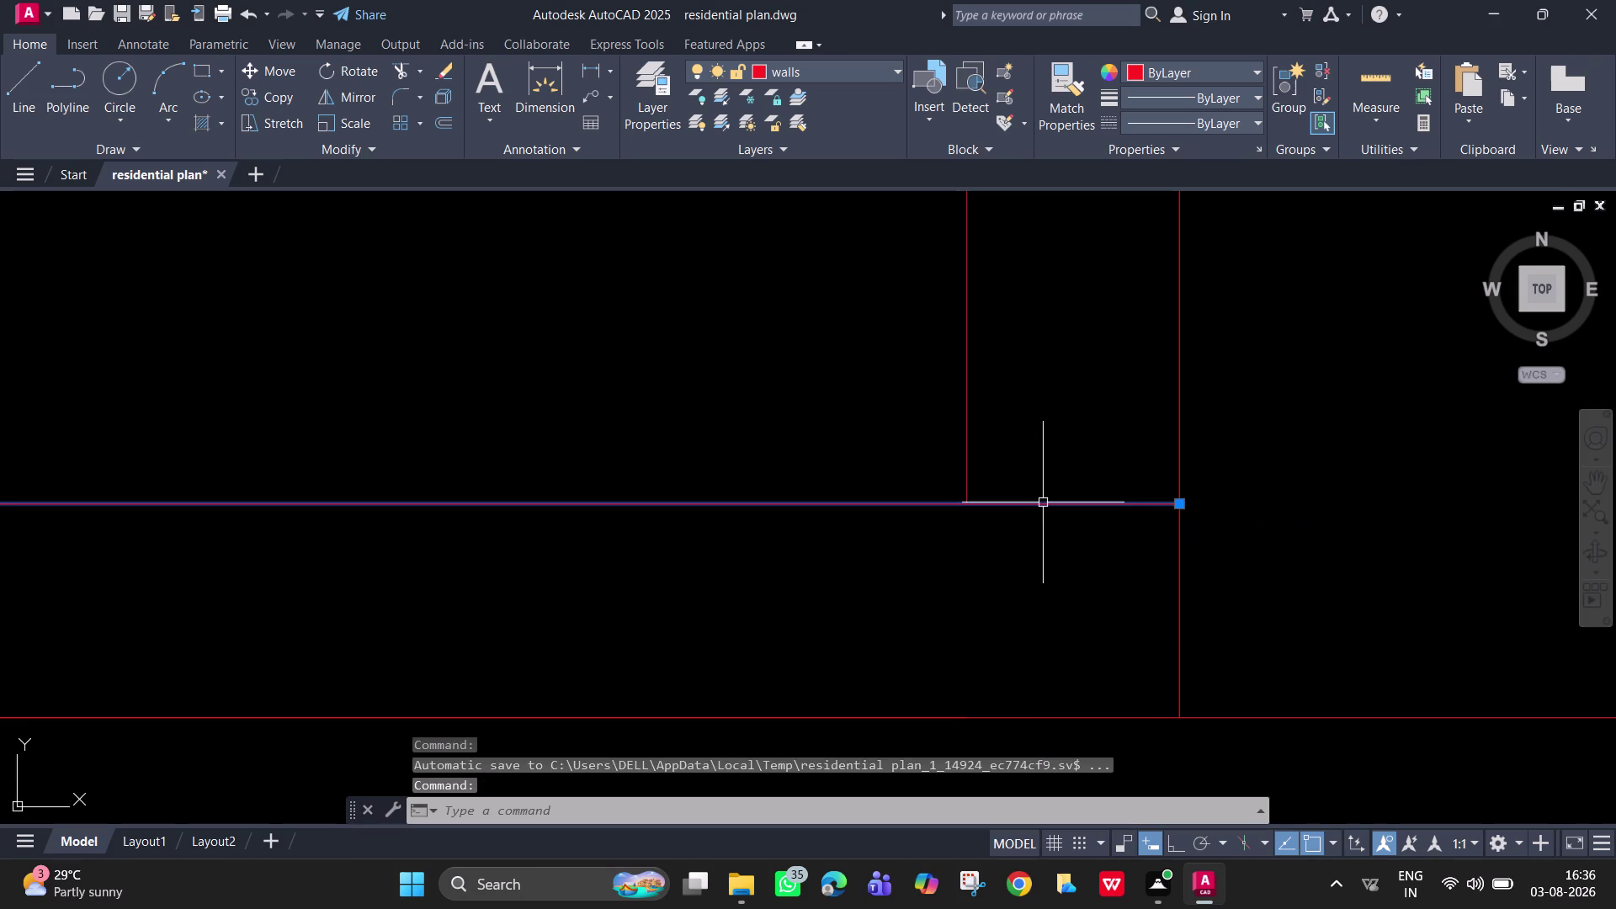
key(Escape)
text(tr)
key(space)
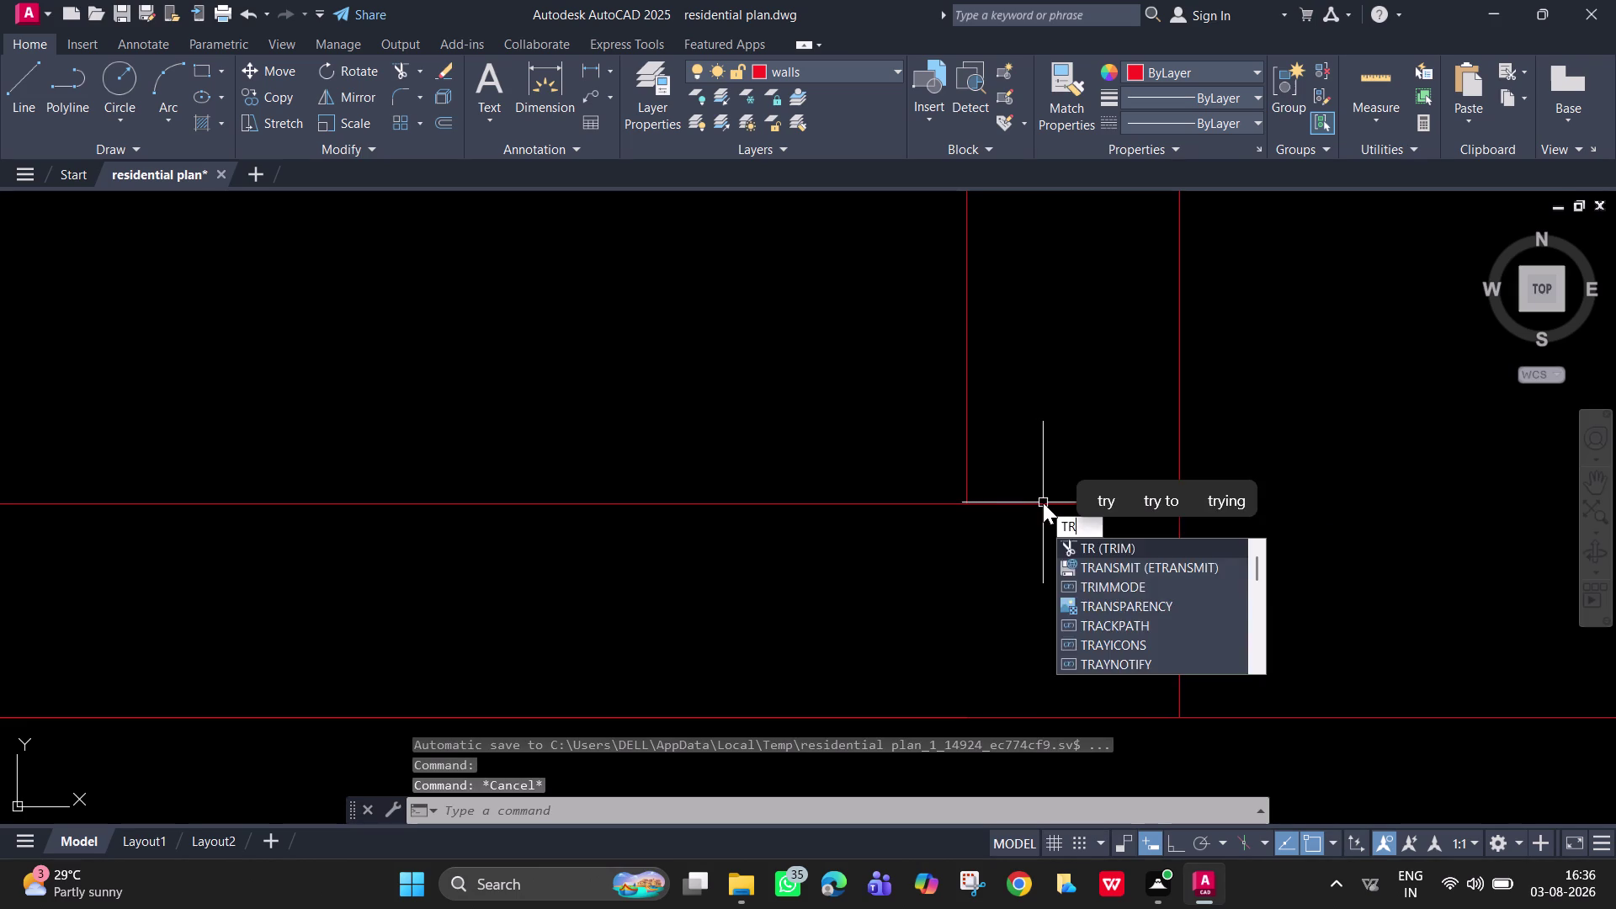
click(1042, 502)
key(Escape)
Draw a line tracing the wall edge from the wall corner.
text(l)
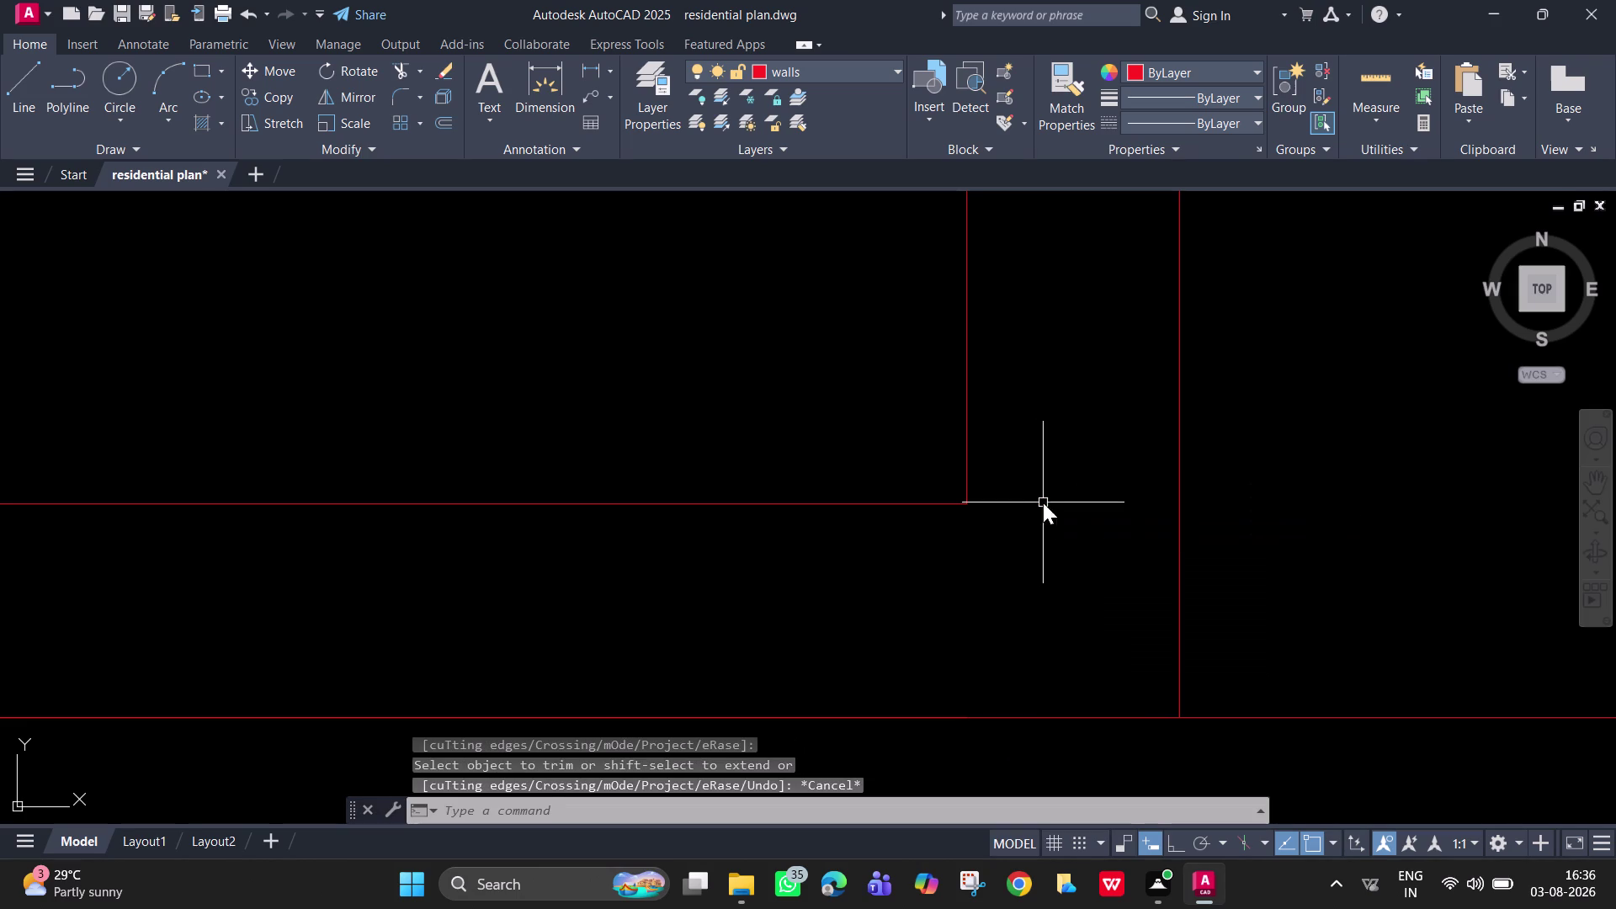
key(space)
click(967, 505)
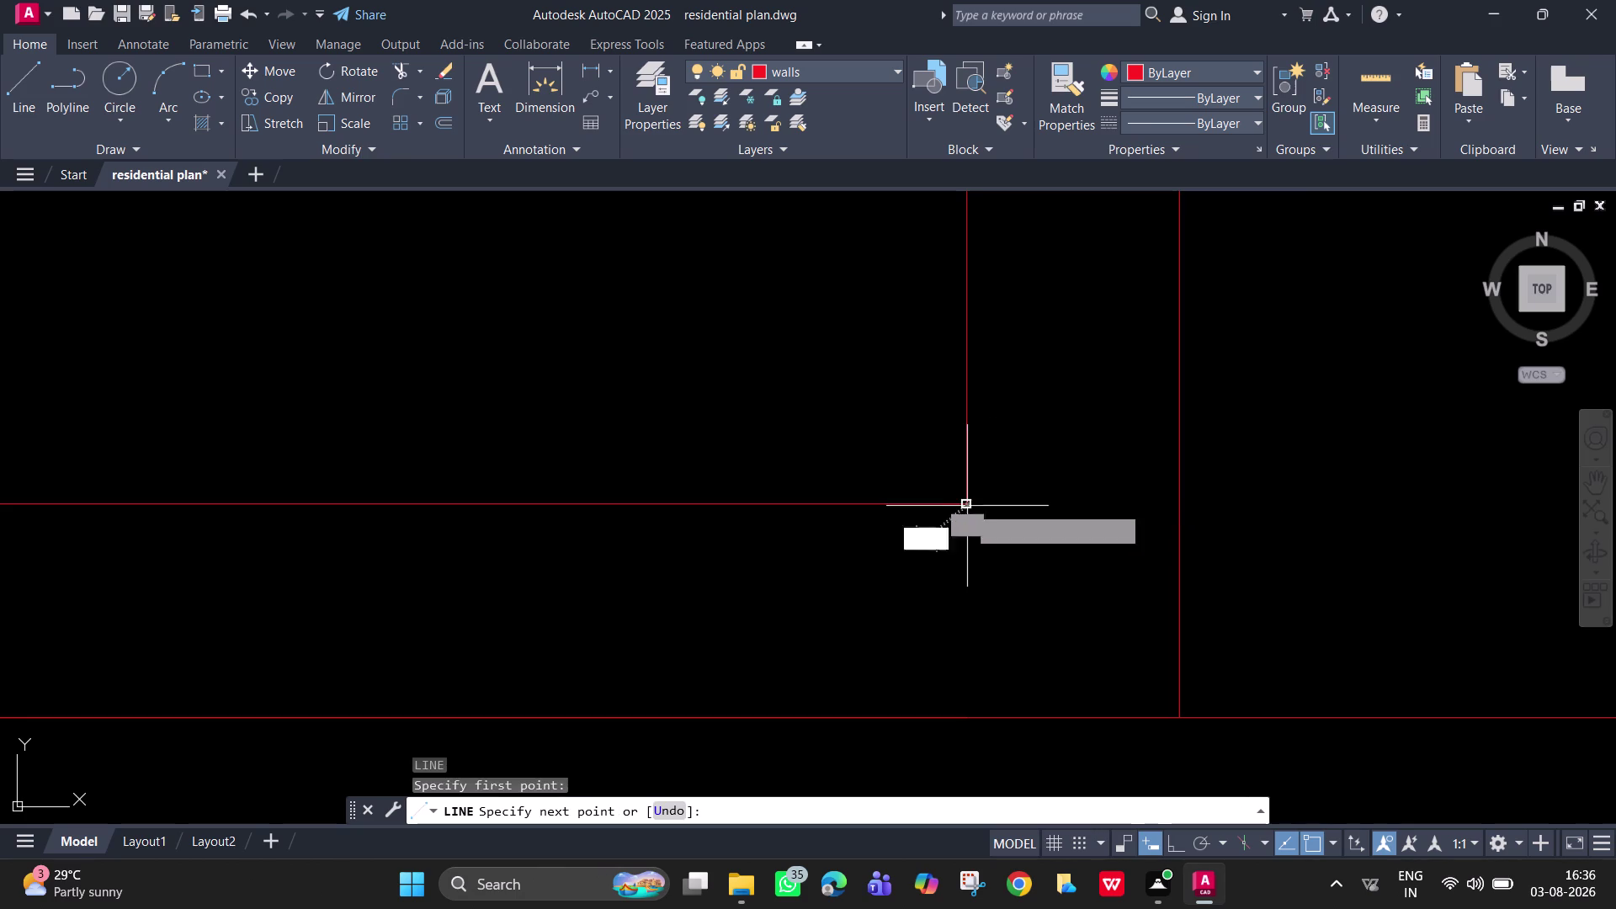
key(Escape)
key(space)
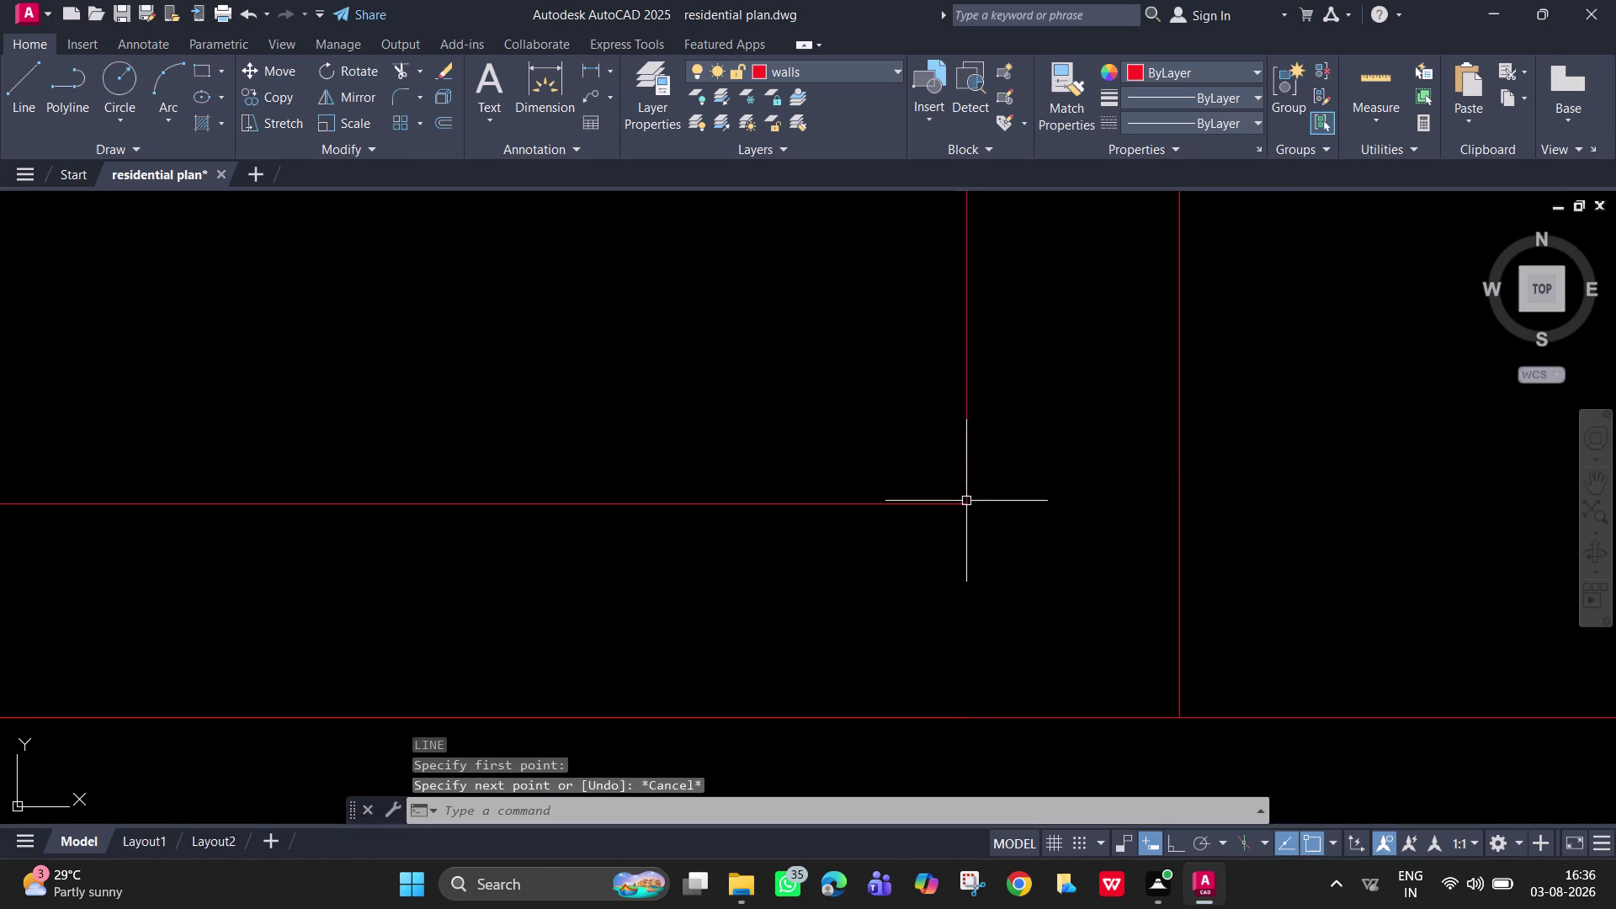
click(963, 500)
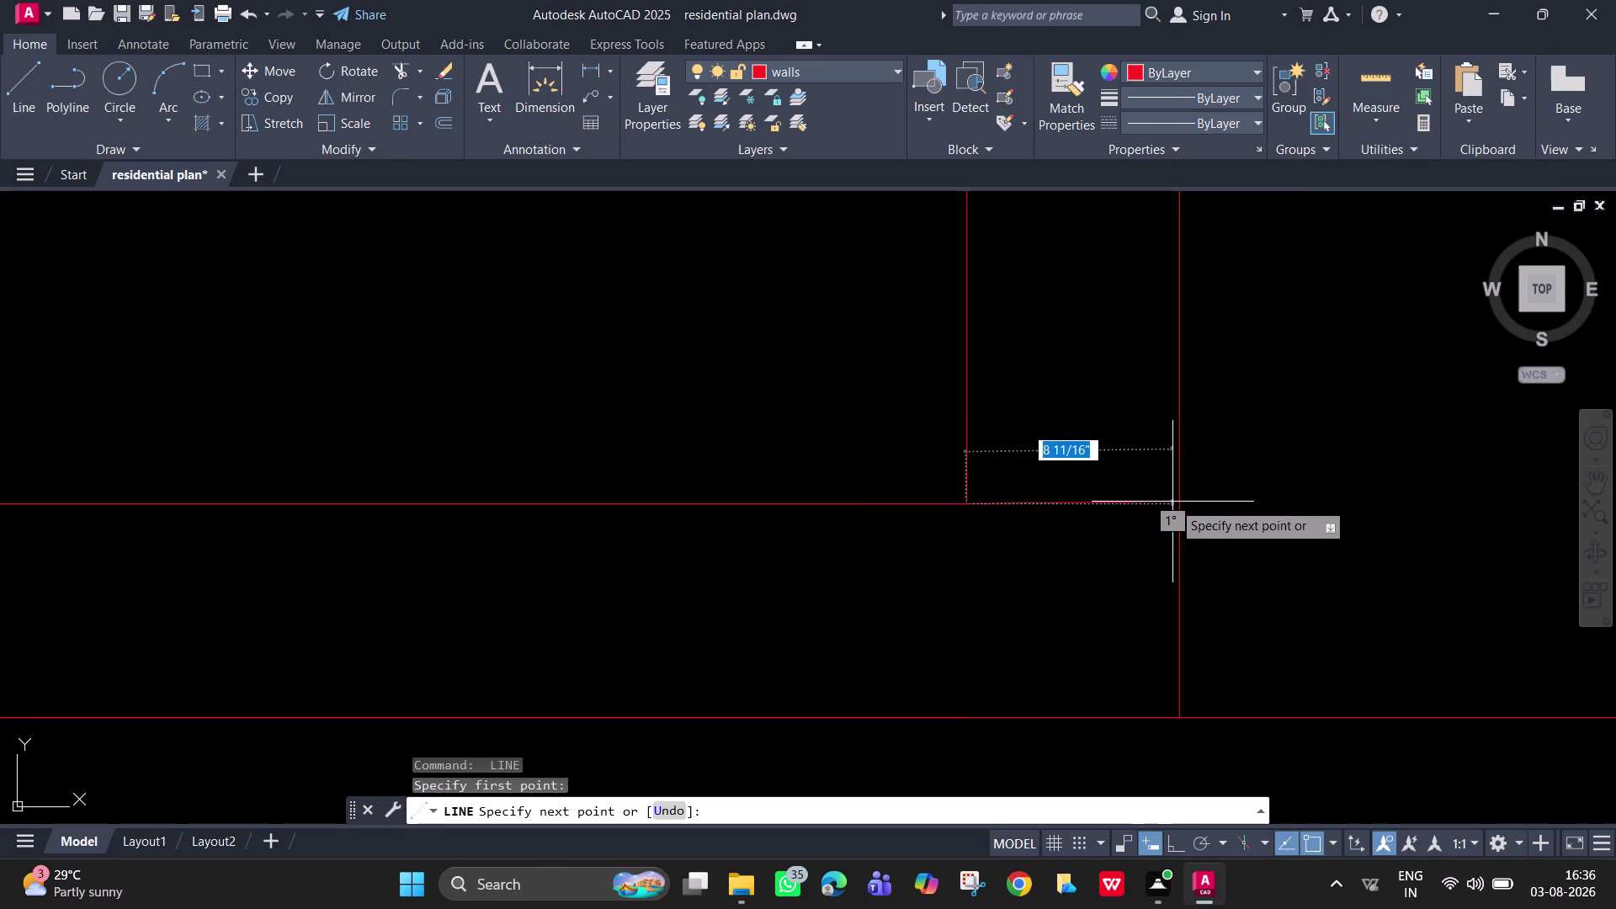
click(1177, 502)
key(space)
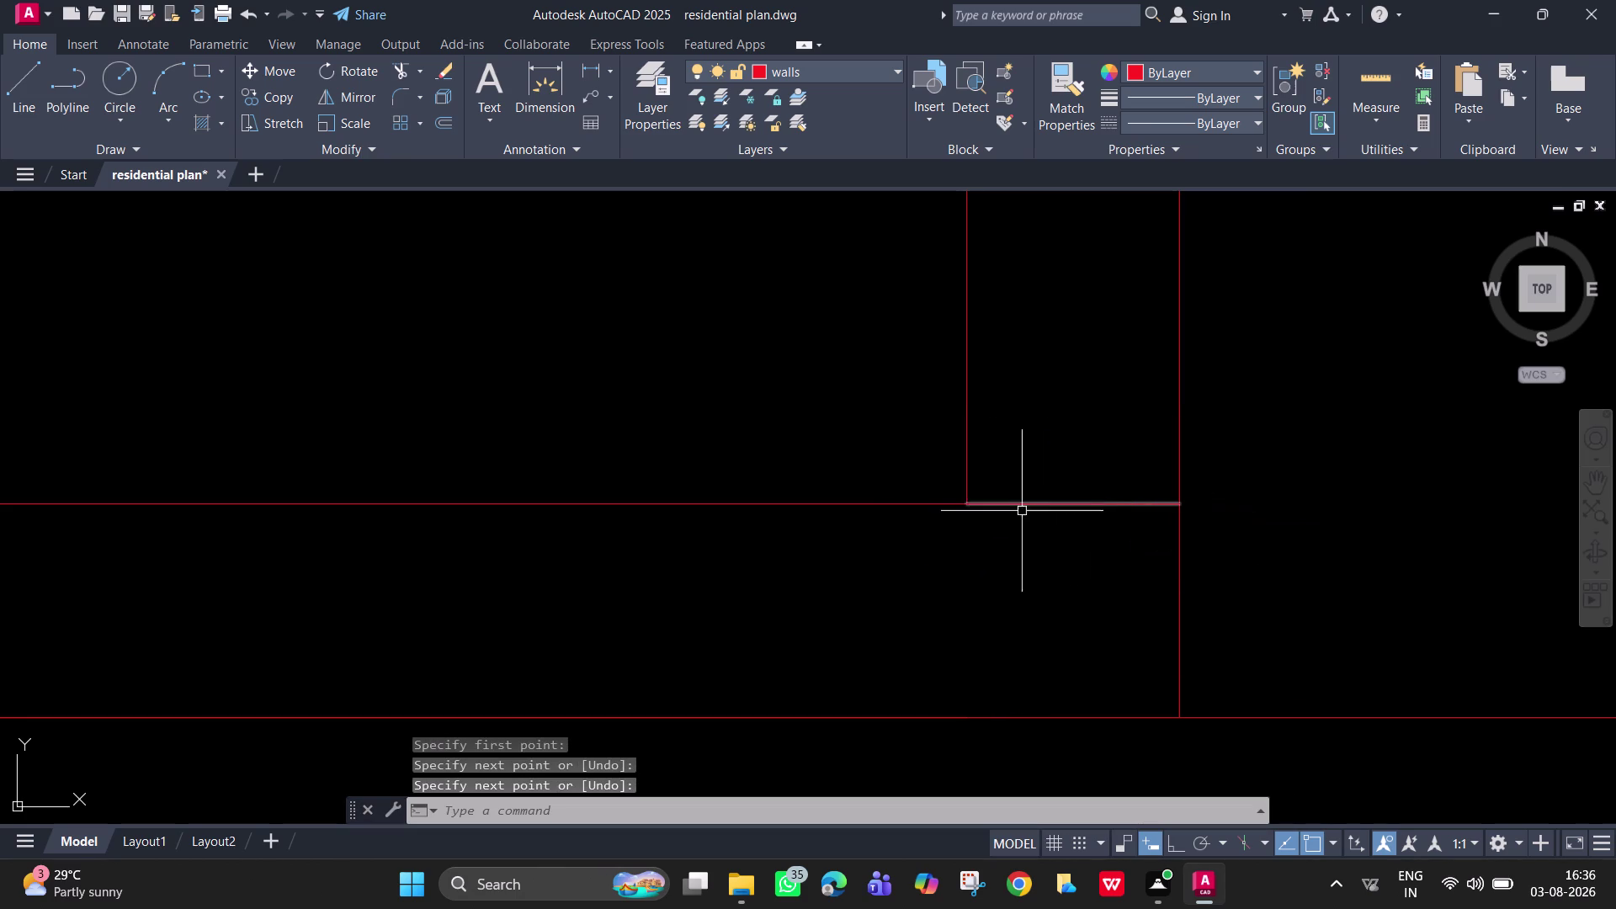
Draw a vertical 2-inch jamb line from the wall with Ortho on.
text(l)
key(space)
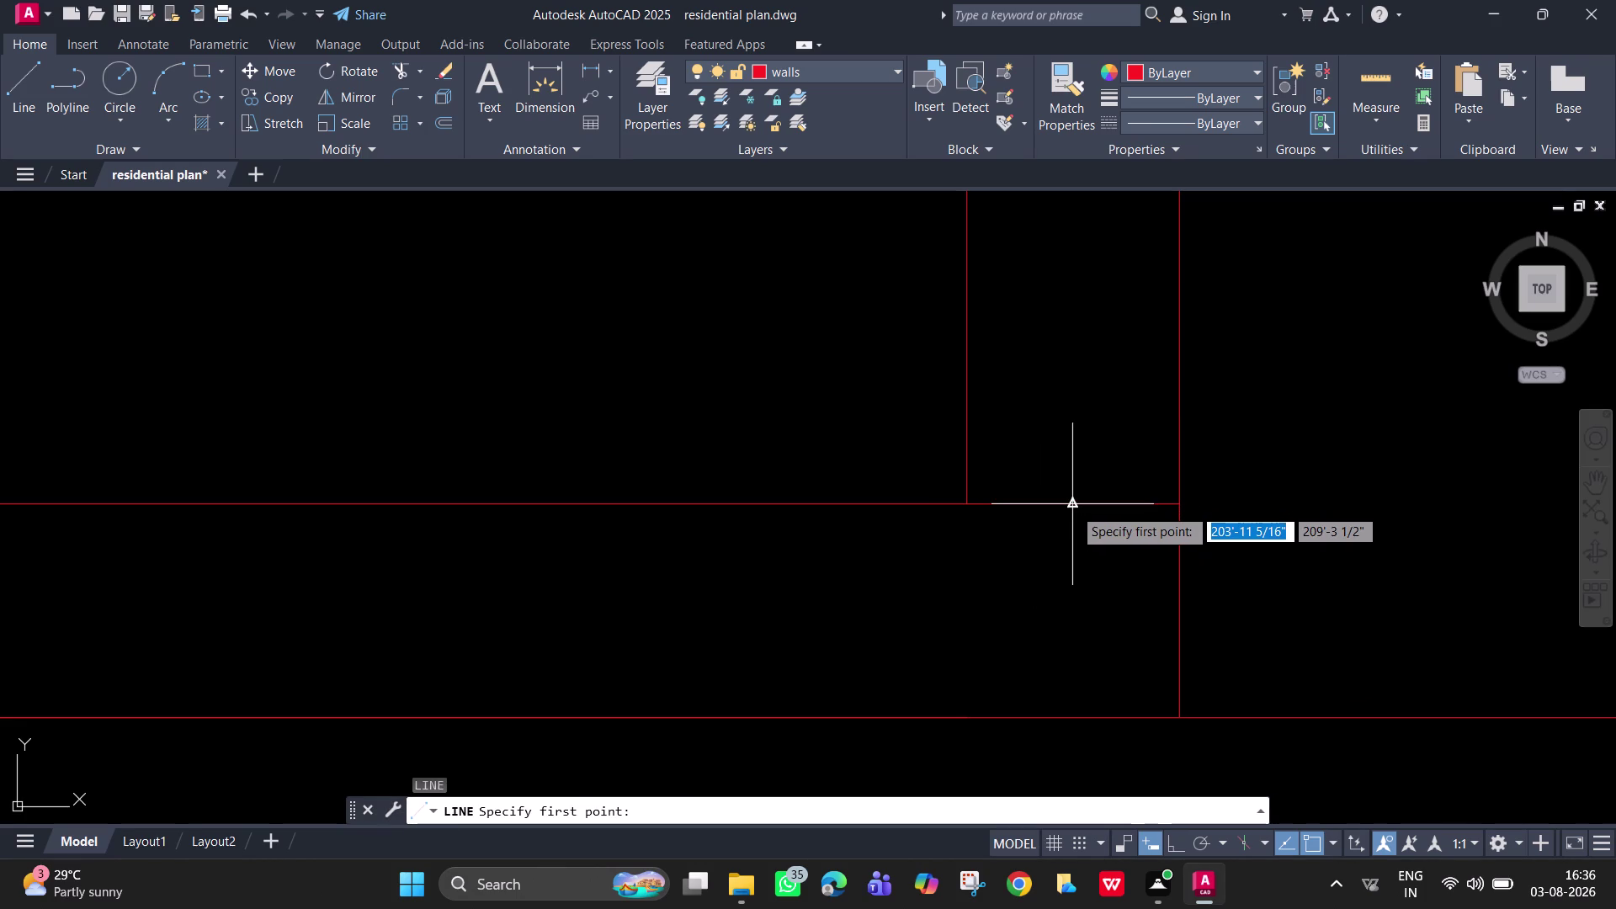
click(1073, 507)
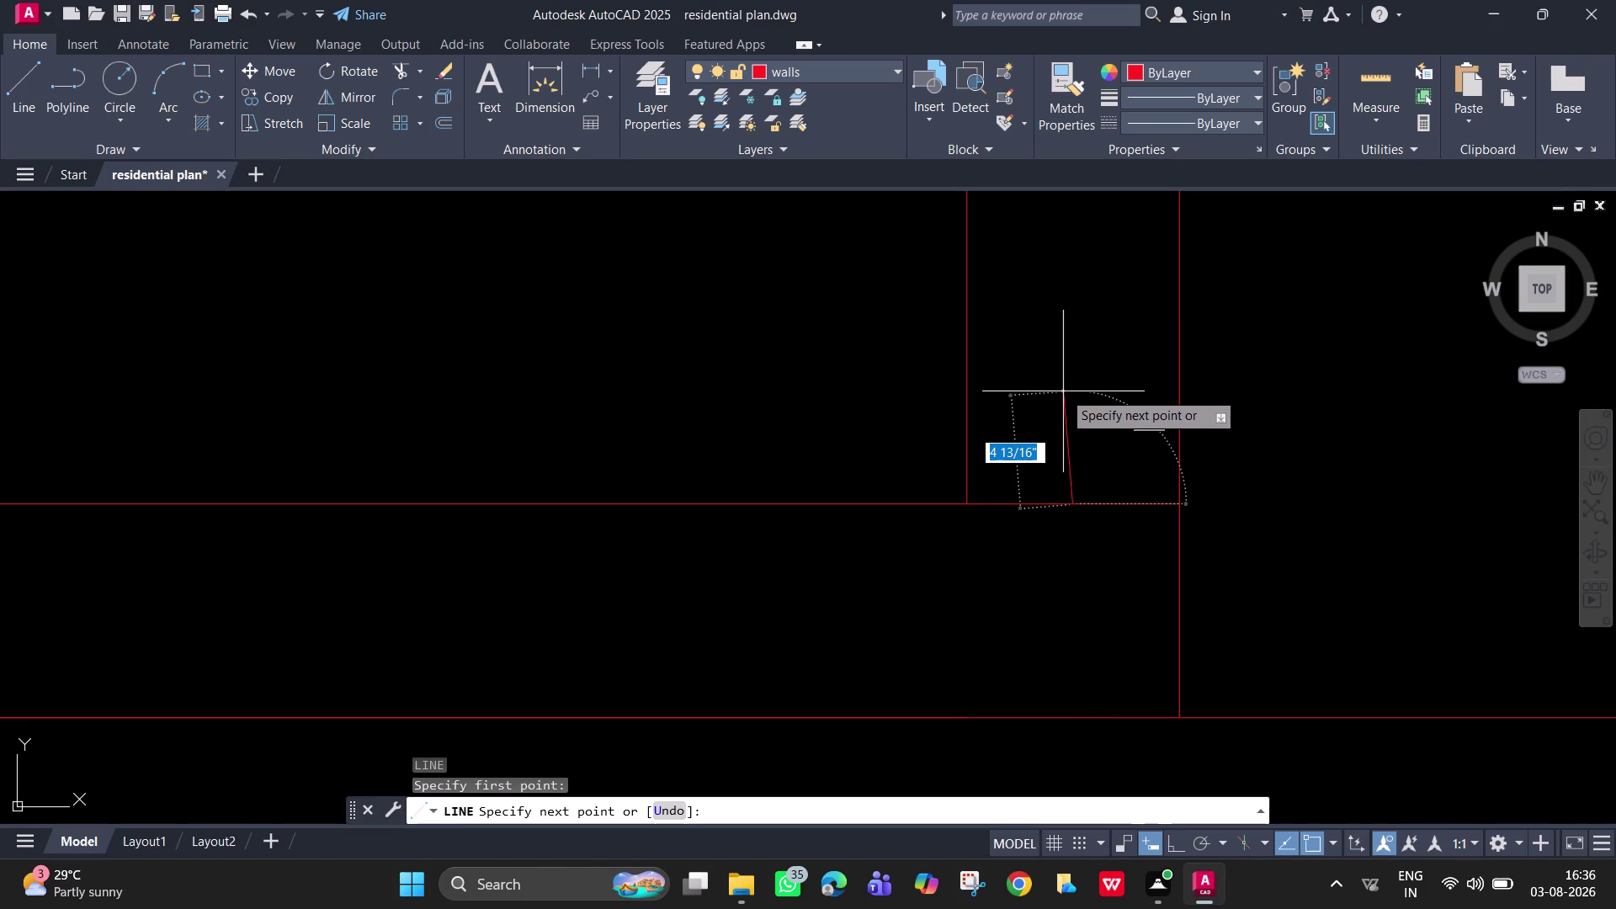
key(F8)
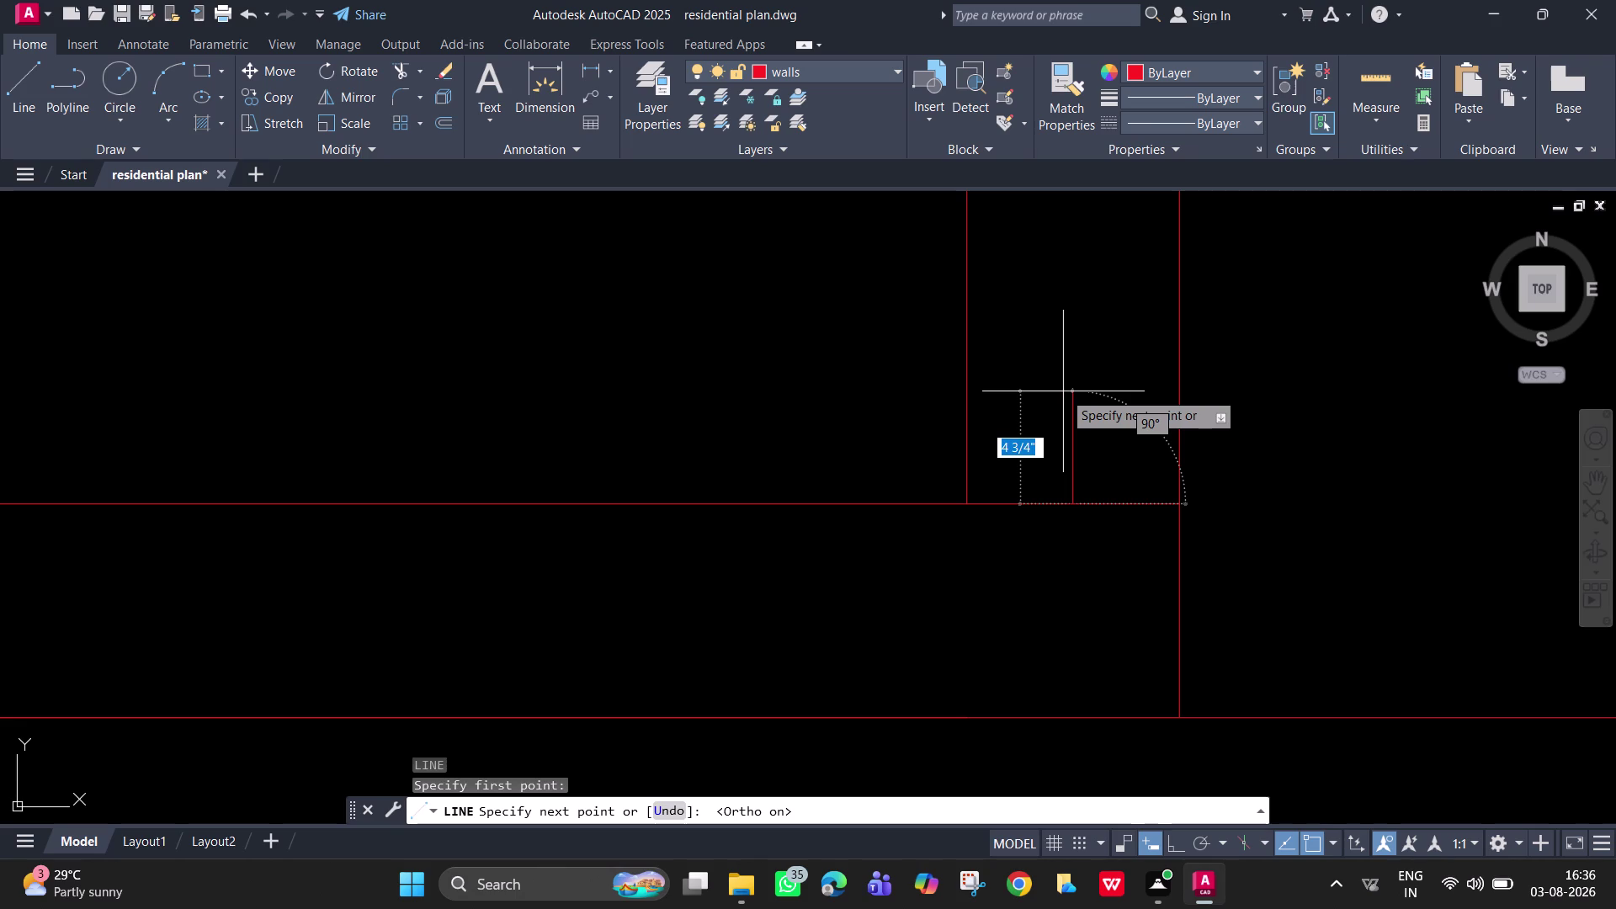
text(2")
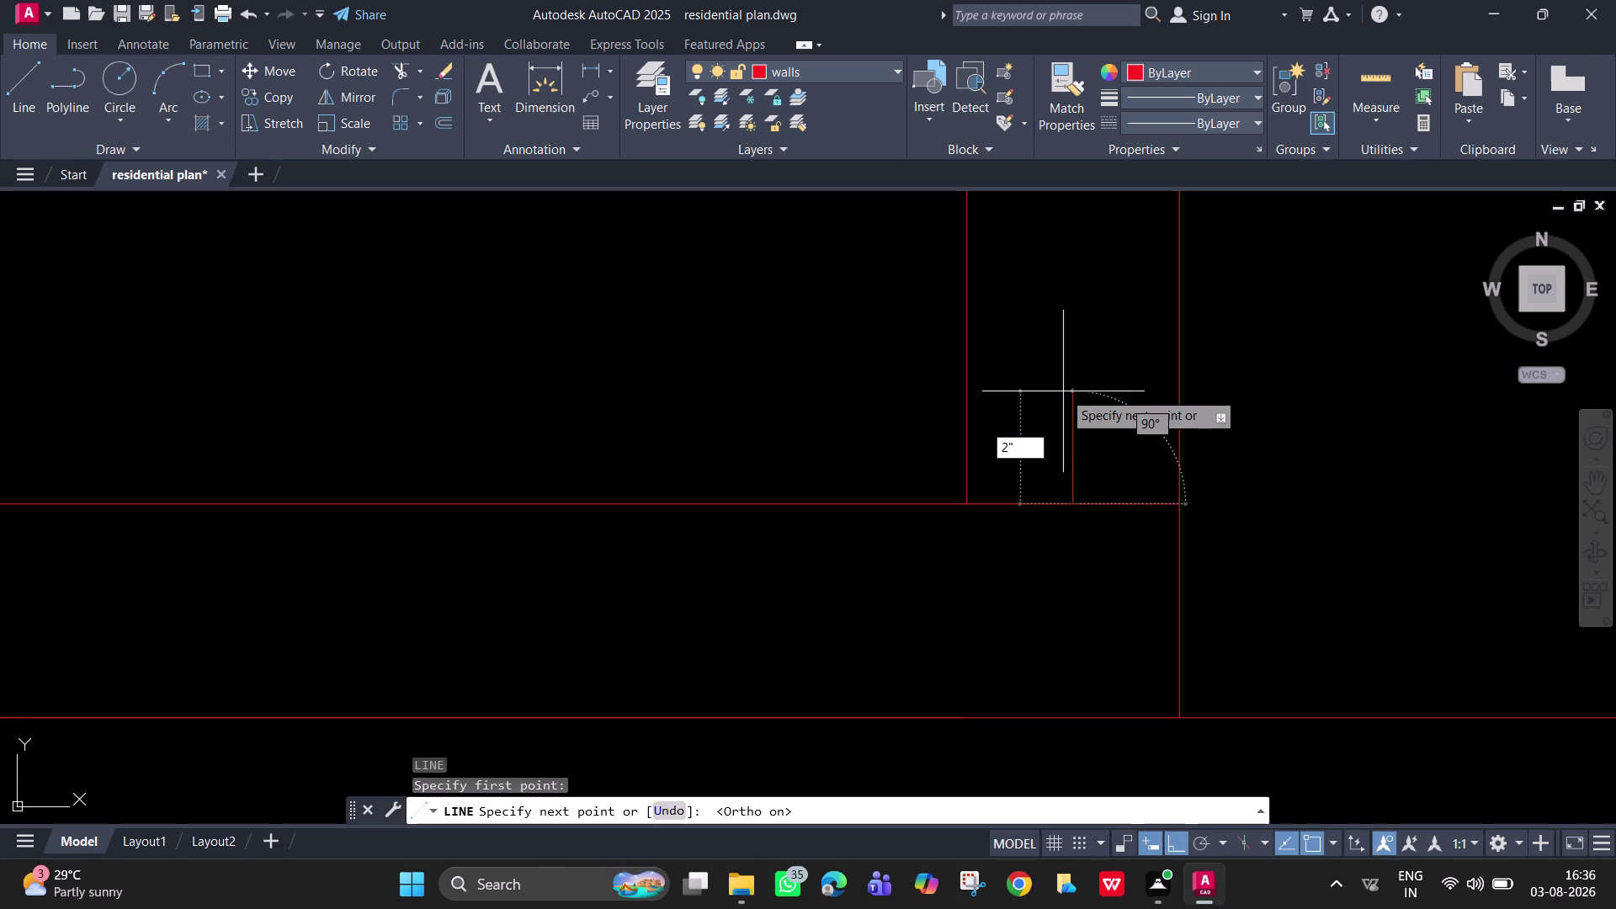
key(Return)
key(Escape)
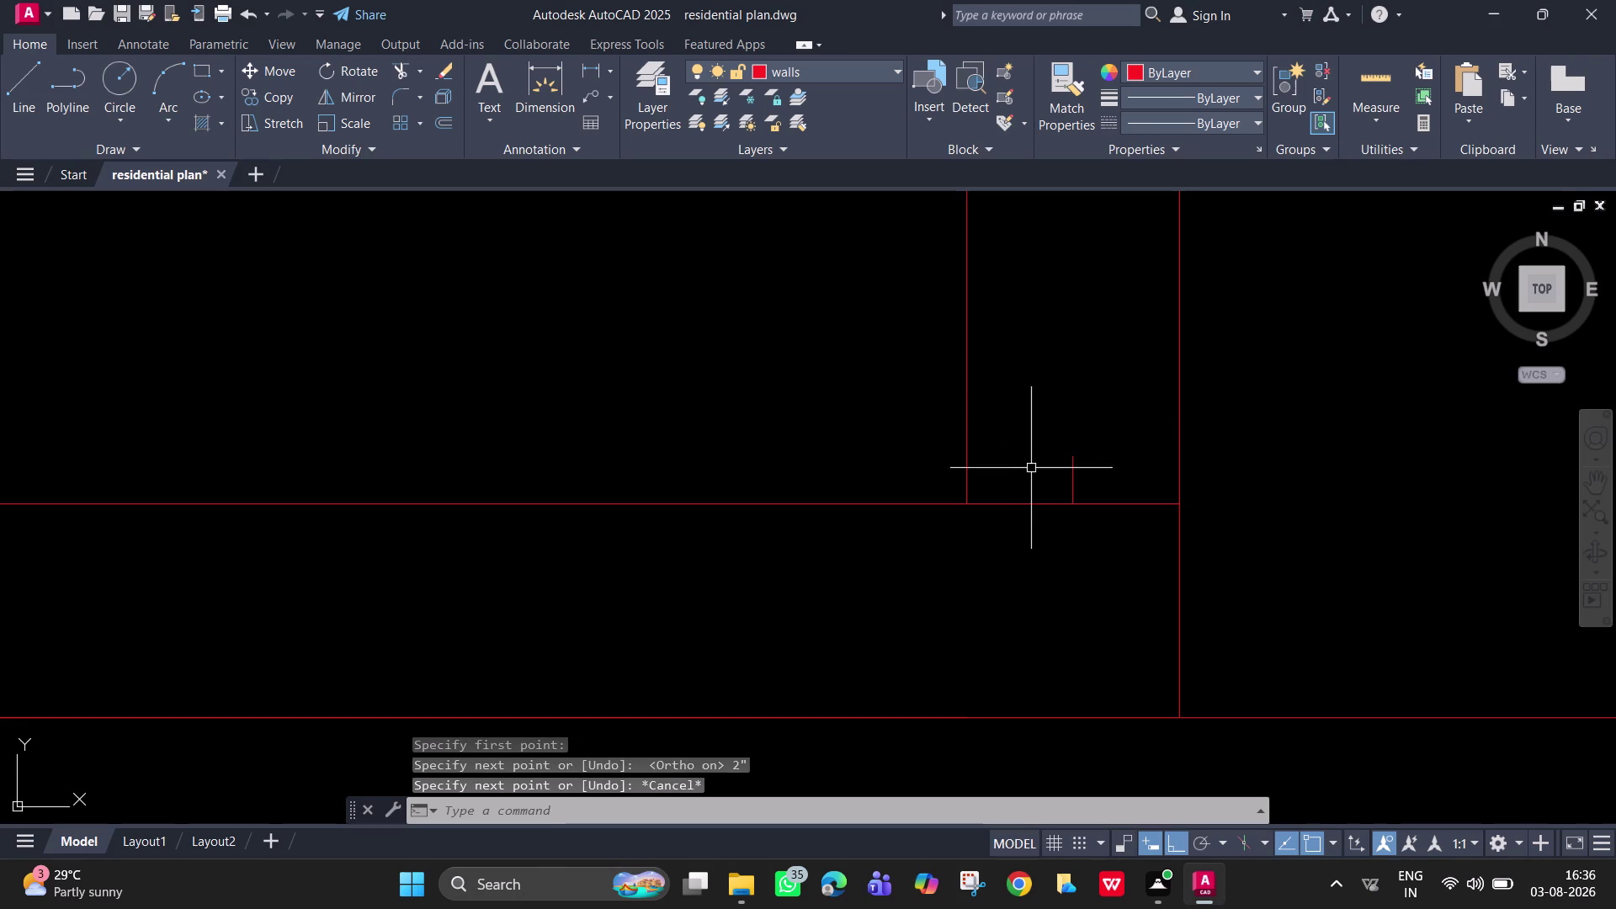
scroll(down, 3)
scroll(down, 3)
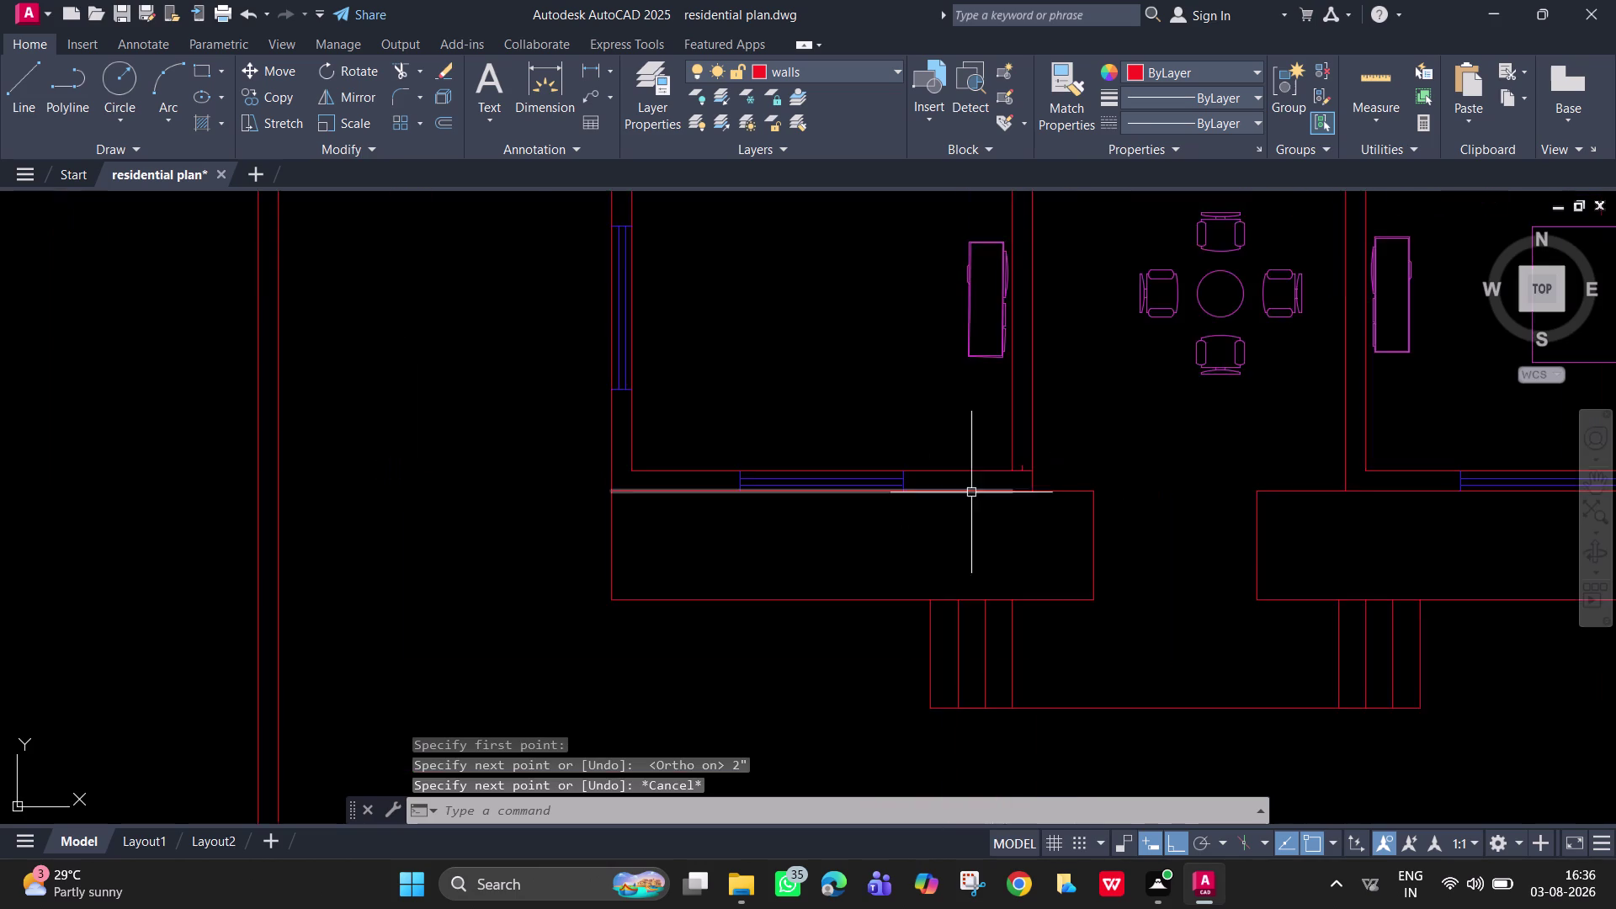
Copy the door swing near the toilet into the new wall opening.
scroll(down, 3)
middle_drag(827, 393, 727, 632)
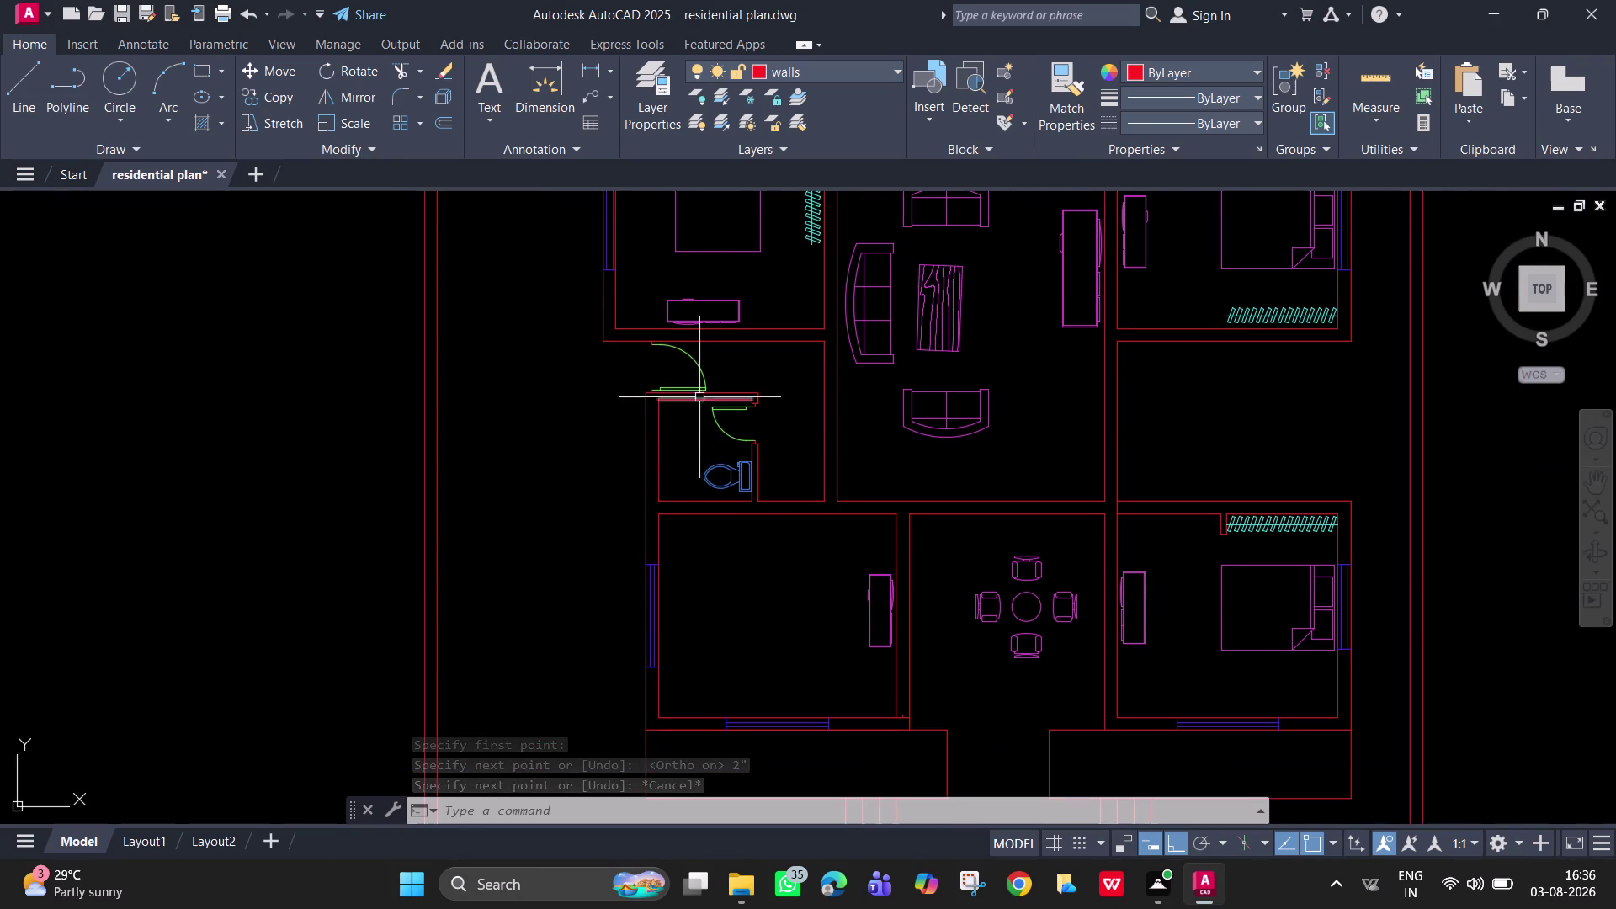
click(702, 379)
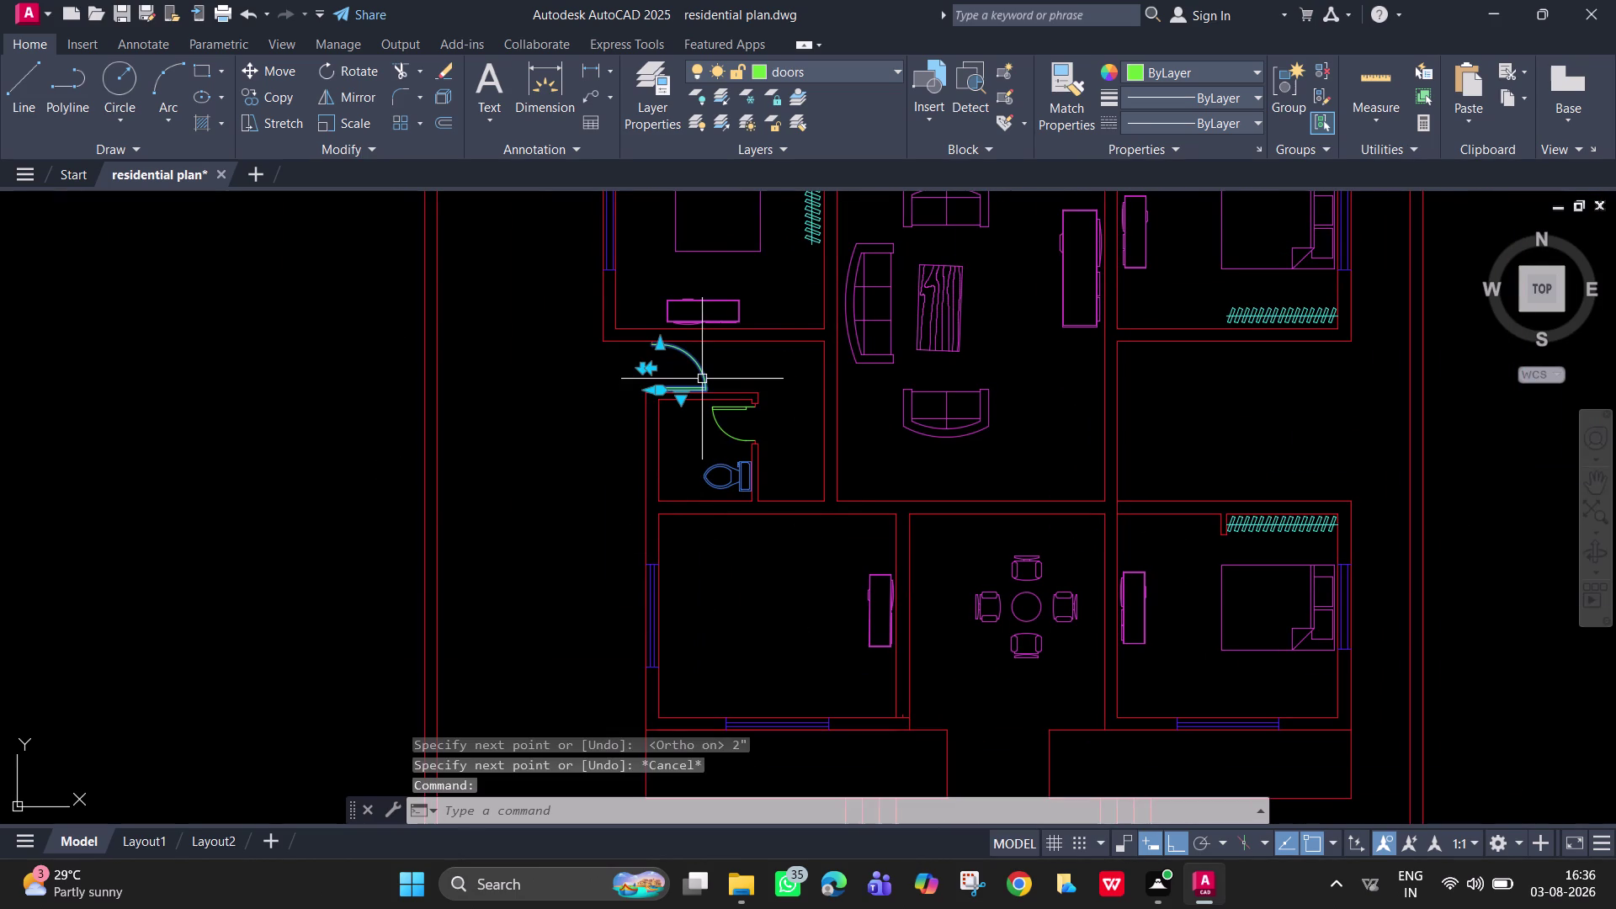
text(co)
key(space)
click(702, 386)
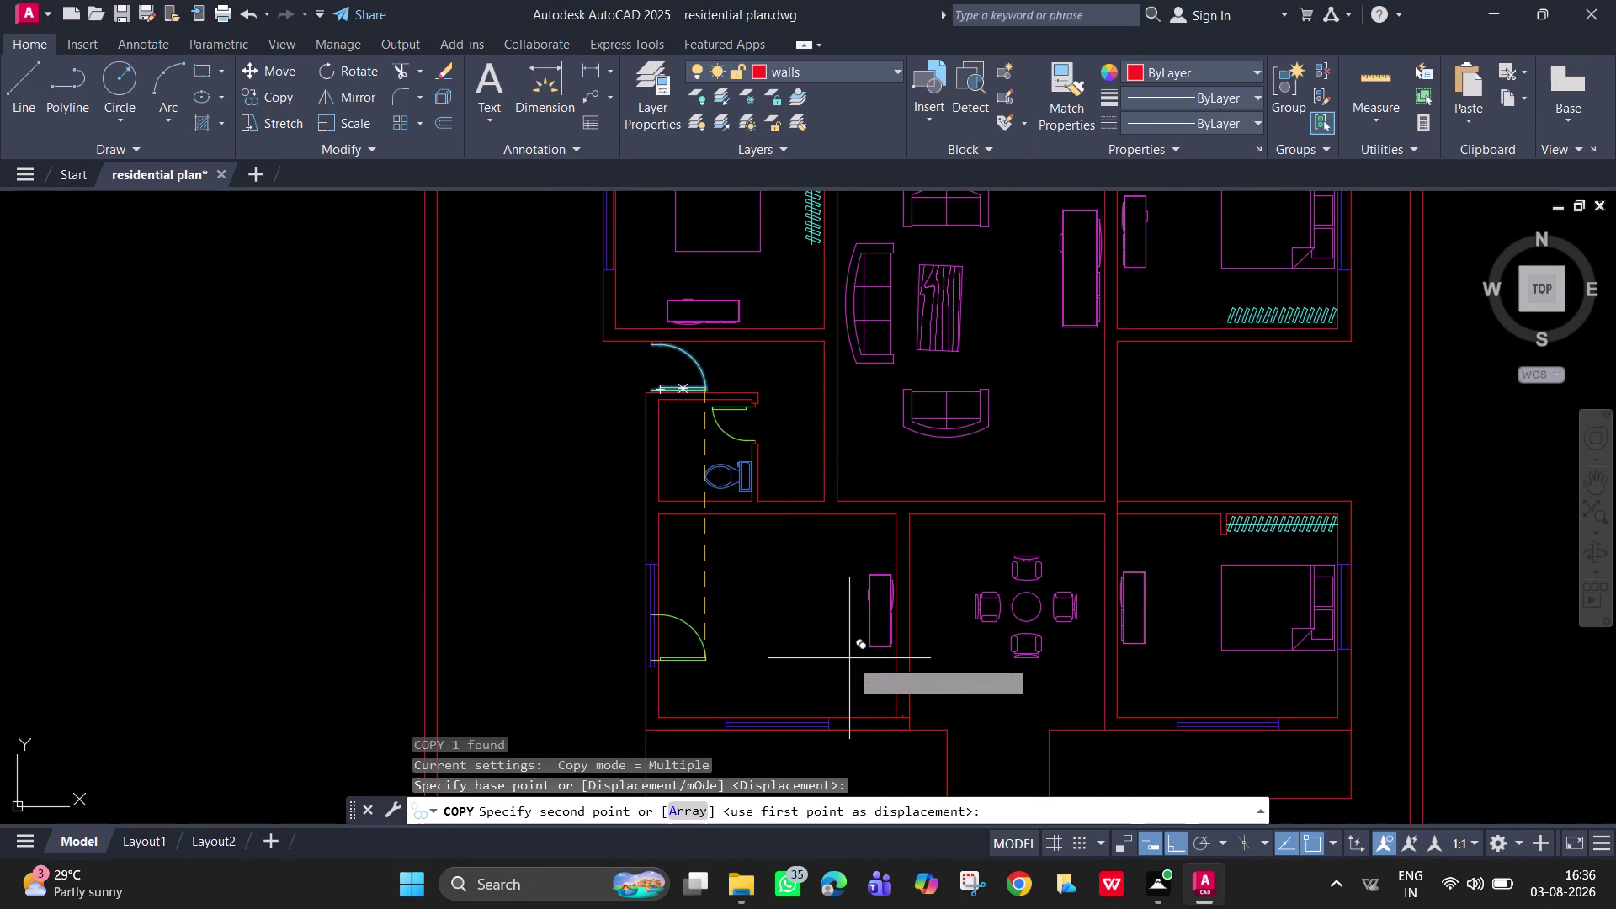
key(F8)
scroll(up, 3)
scroll(up, 3)
middle_drag(981, 744, 932, 645)
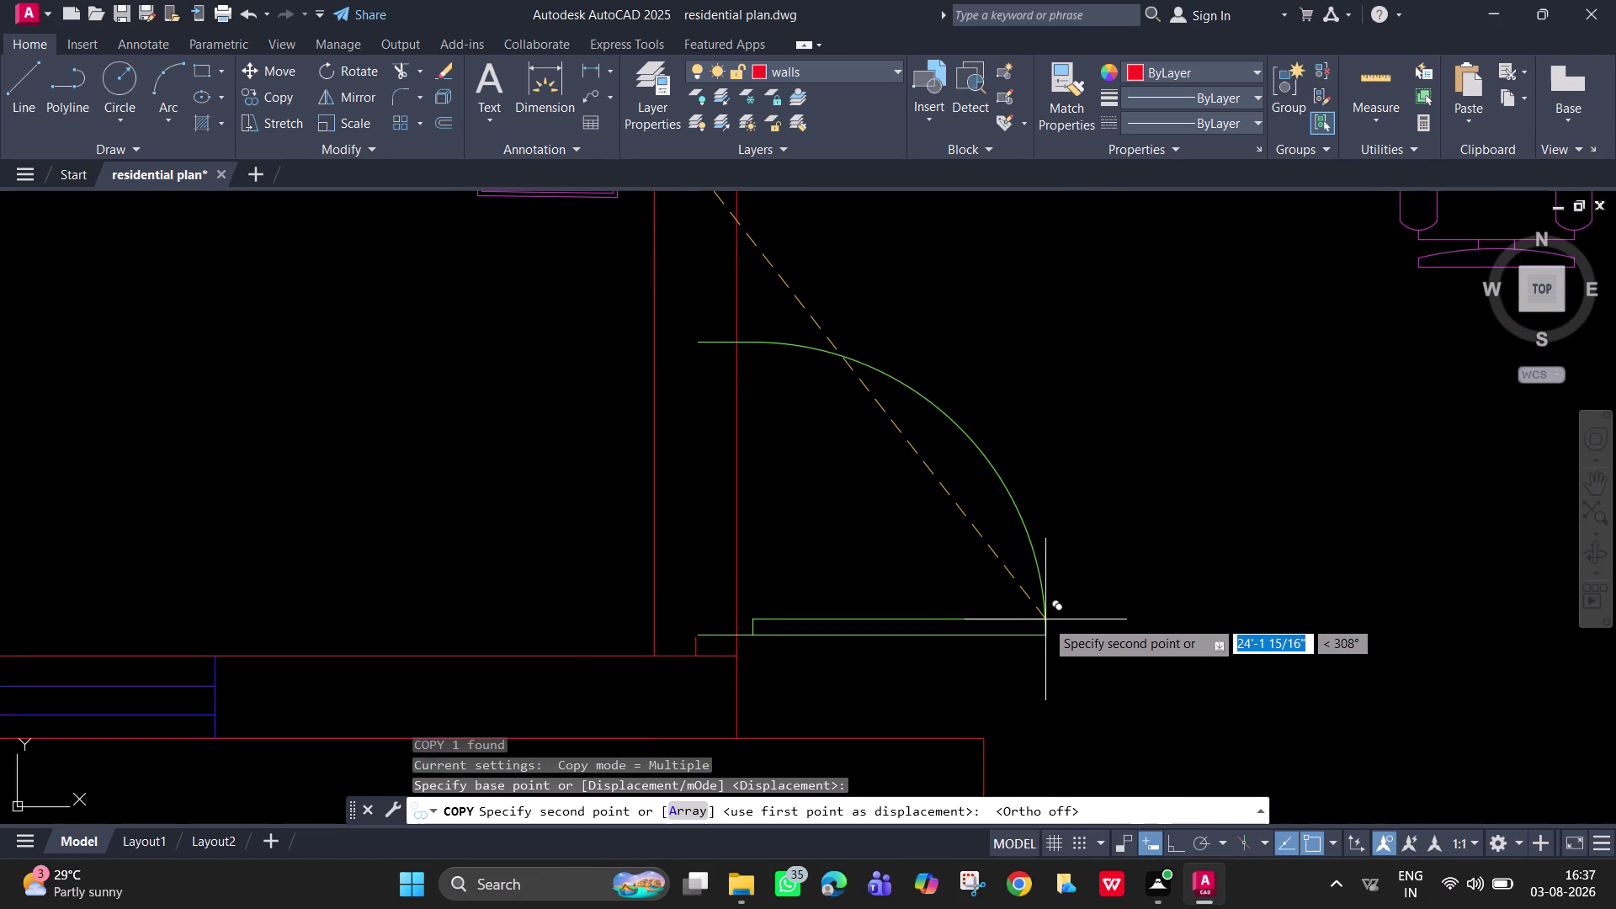
click(1046, 619)
key(Escape)
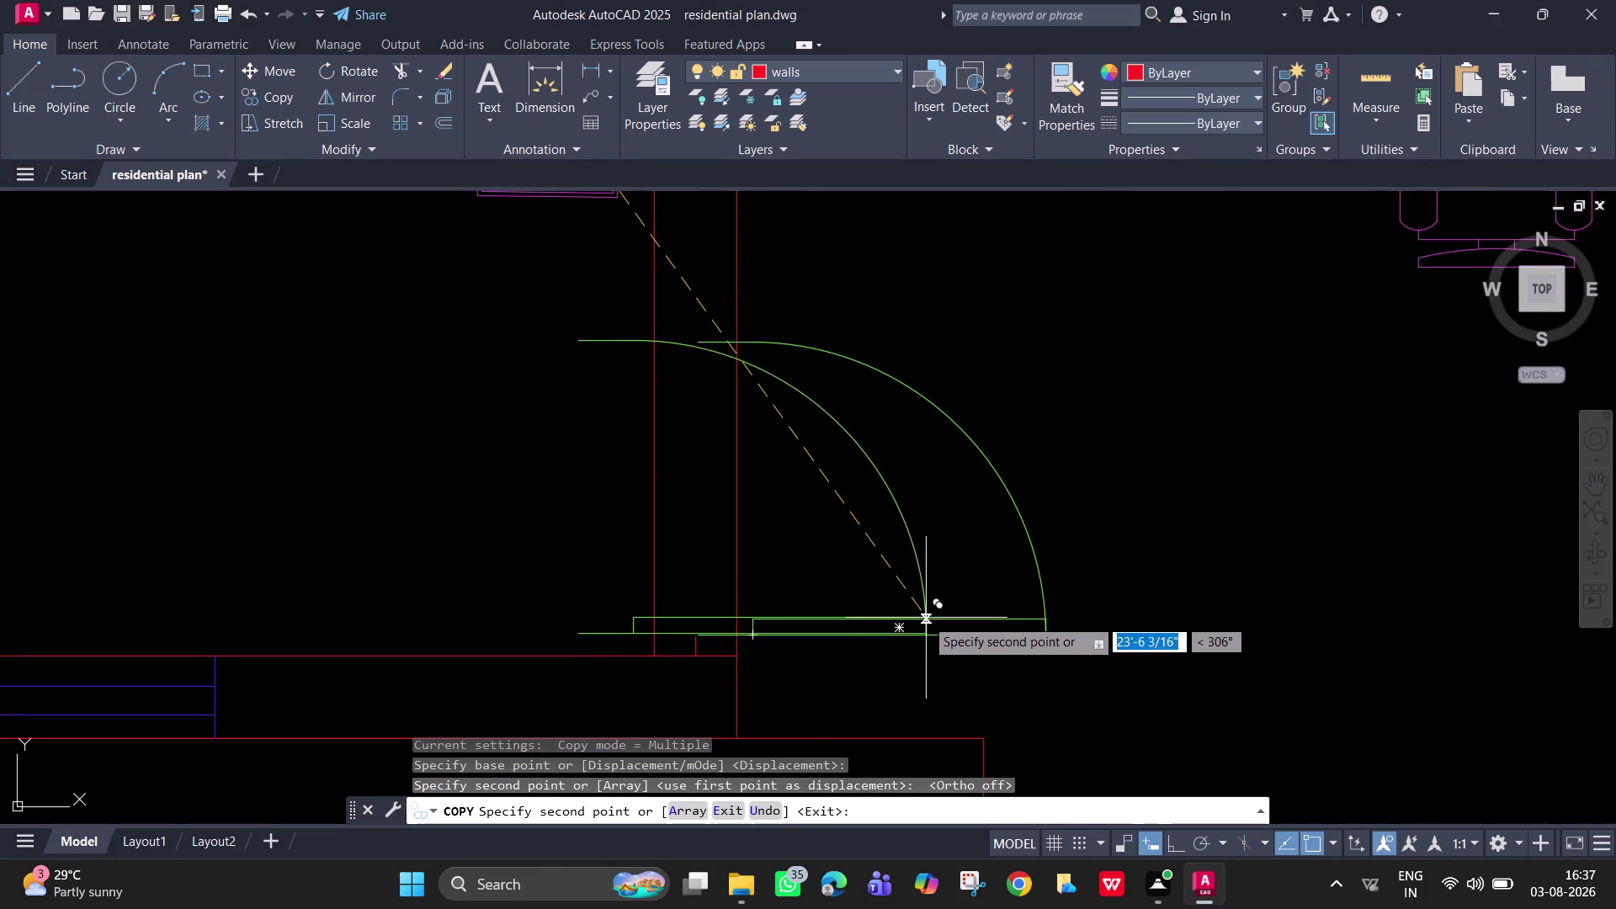
Move the copied door swing from its corner against the jamb corner.
scroll(up, 3)
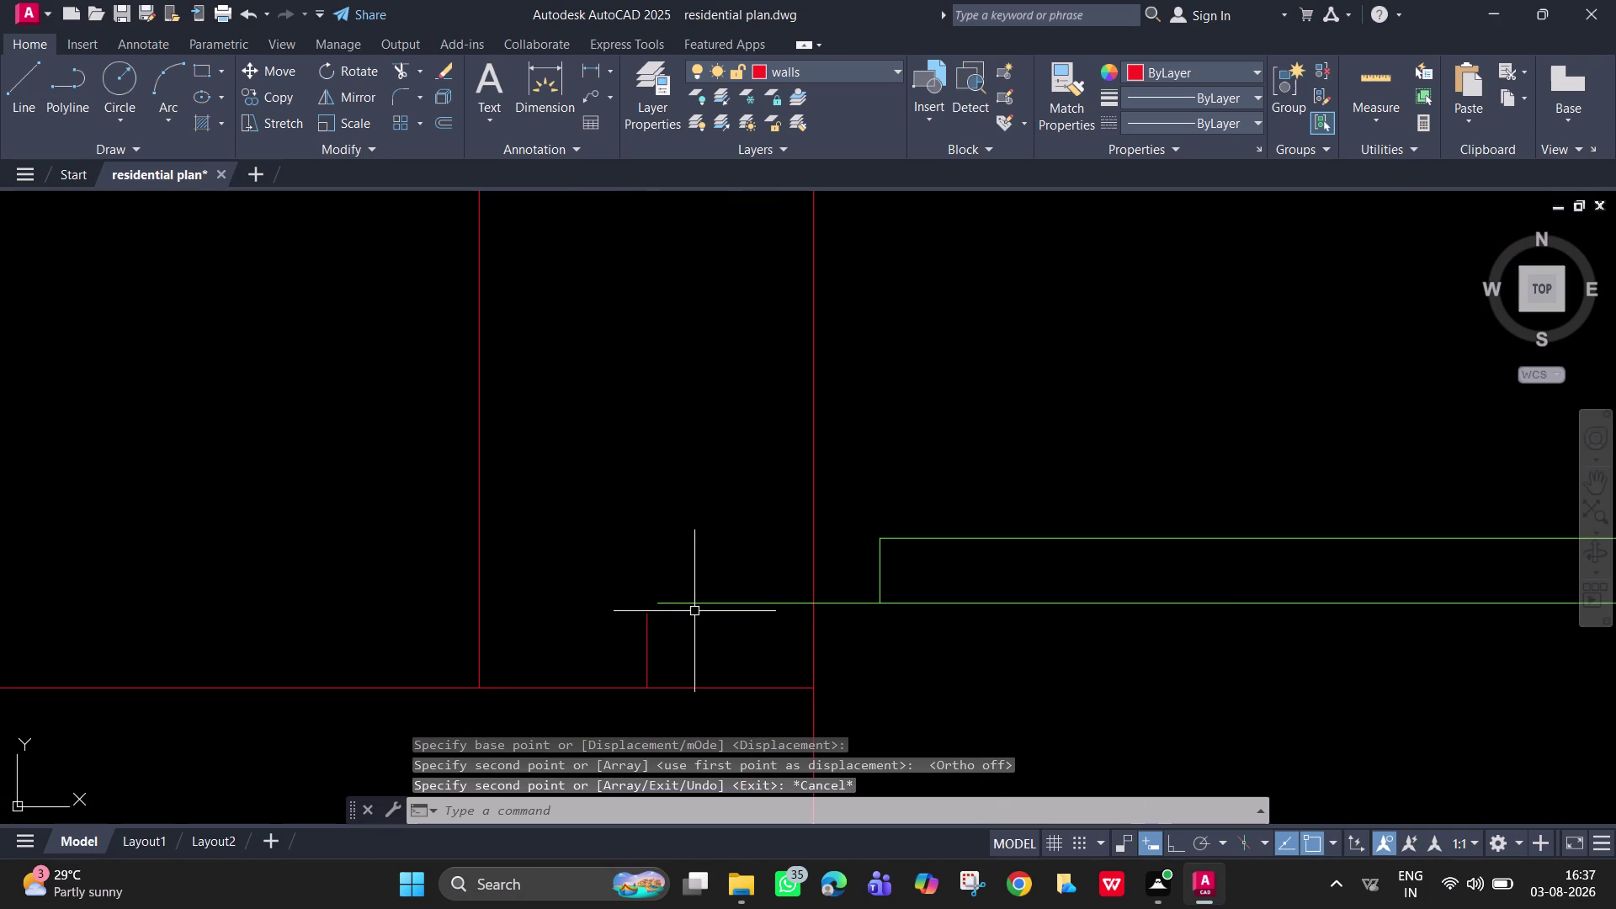
click(693, 606)
text(m)
key(space)
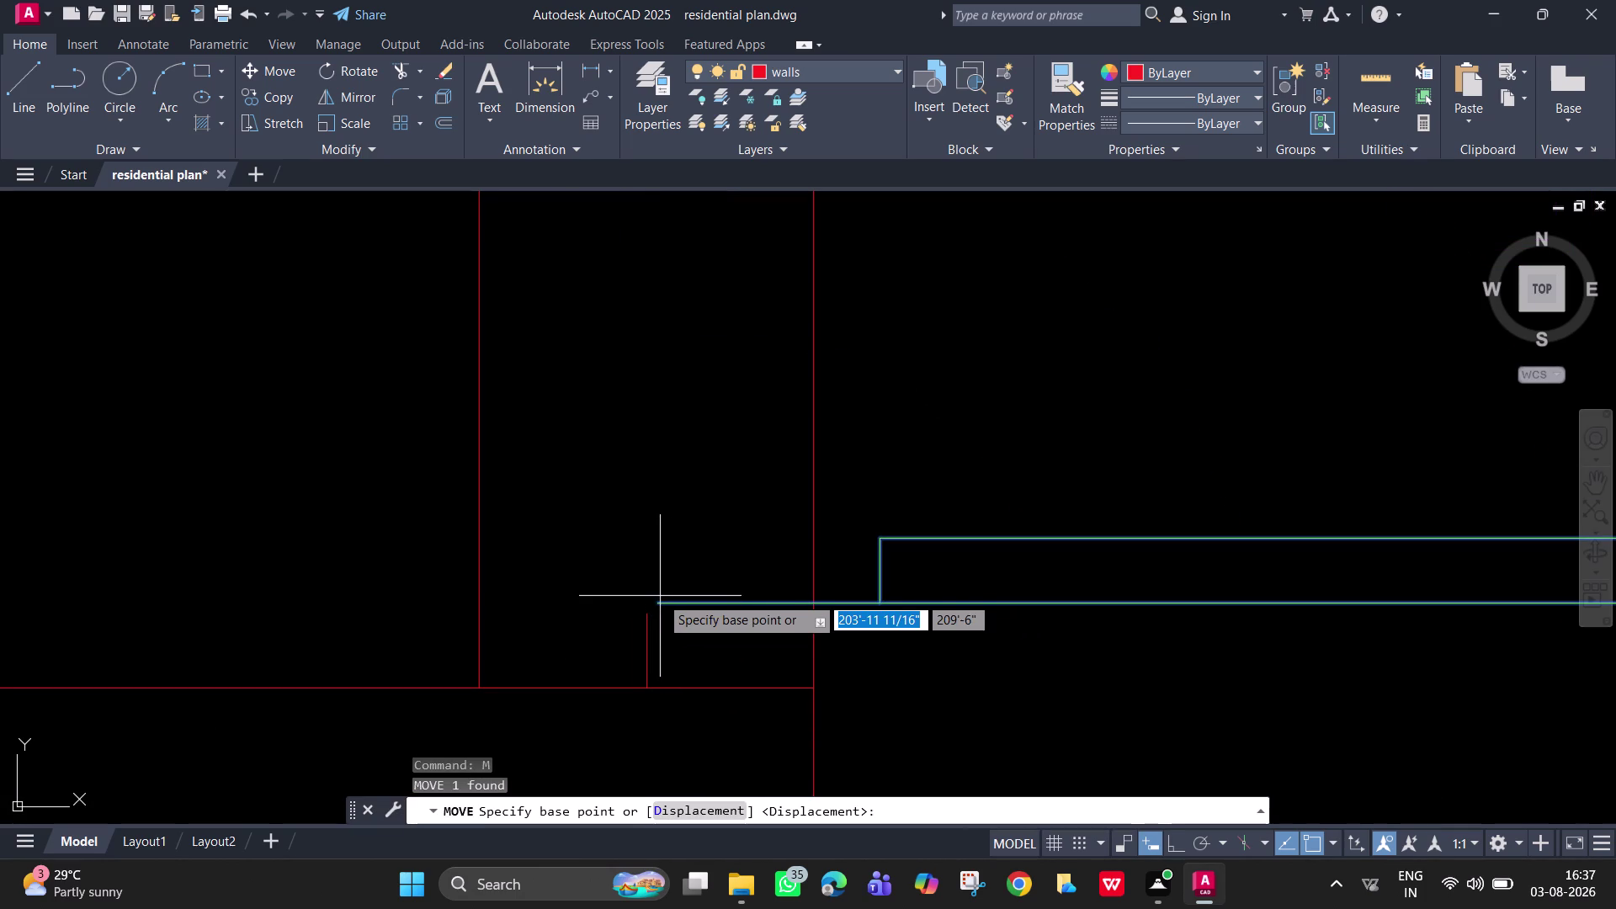
click(654, 600)
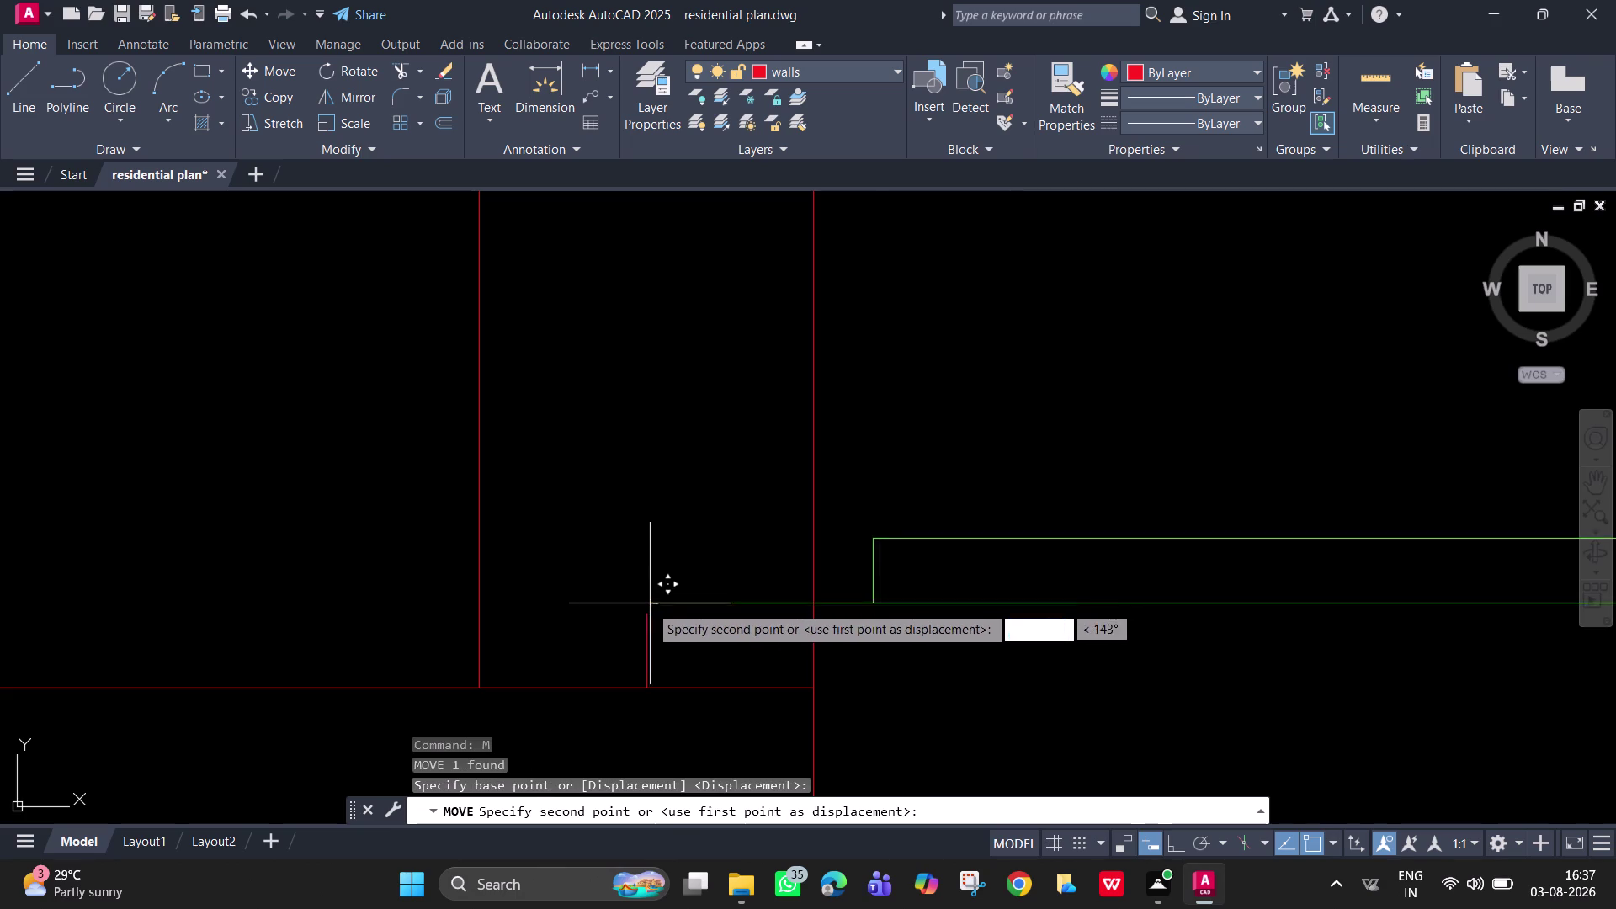
scroll(up, 3)
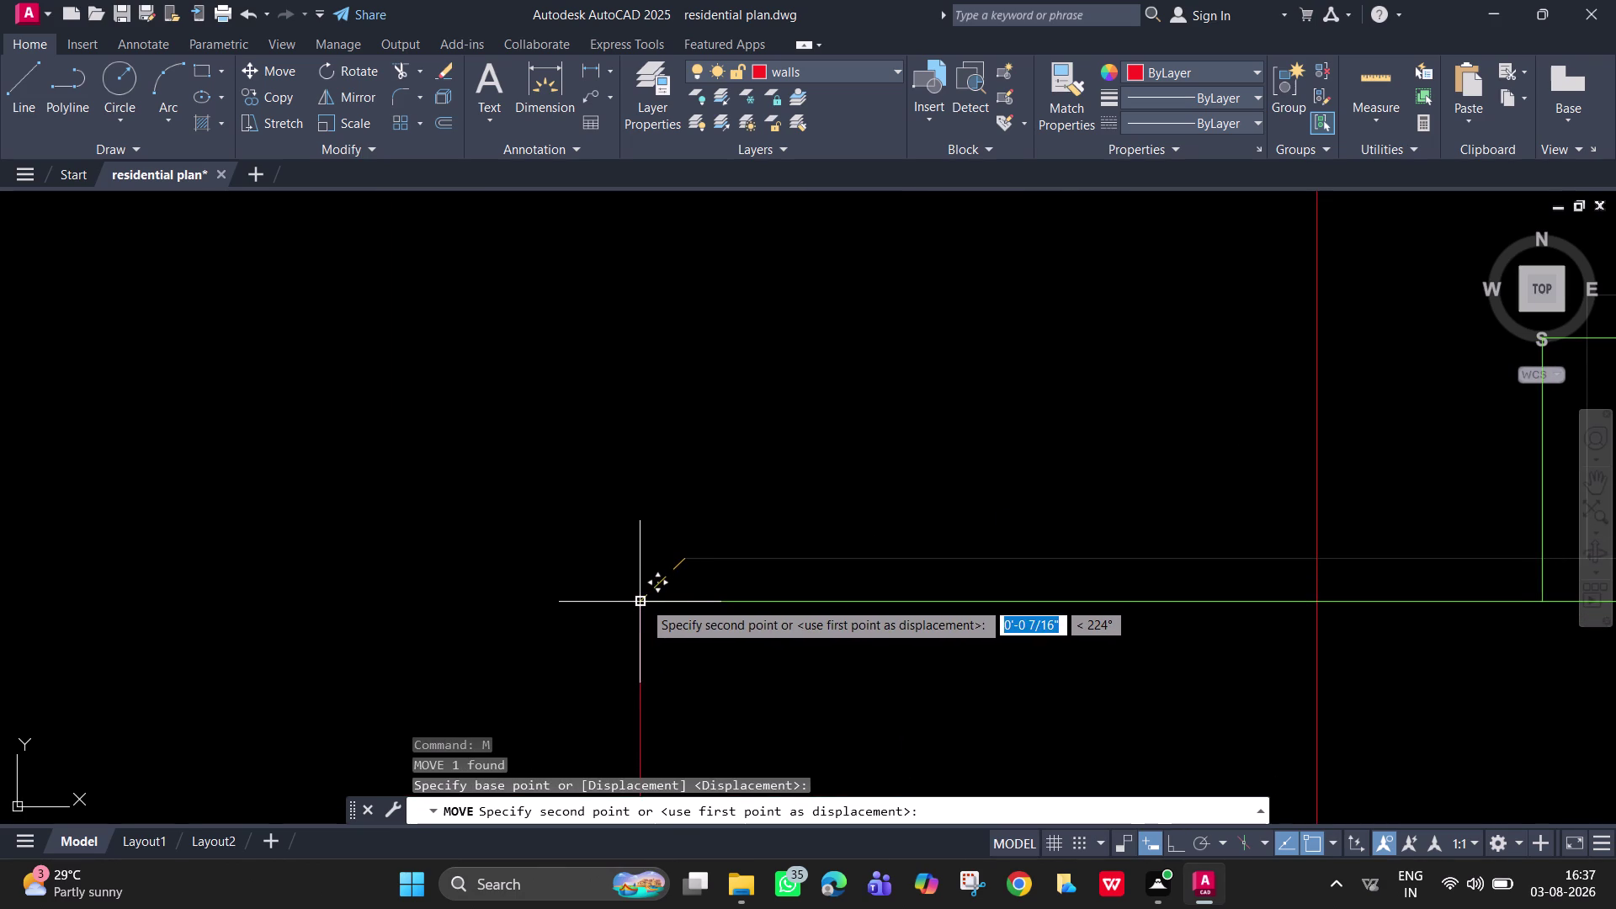
click(643, 601)
scroll(down, 3)
click(762, 584)
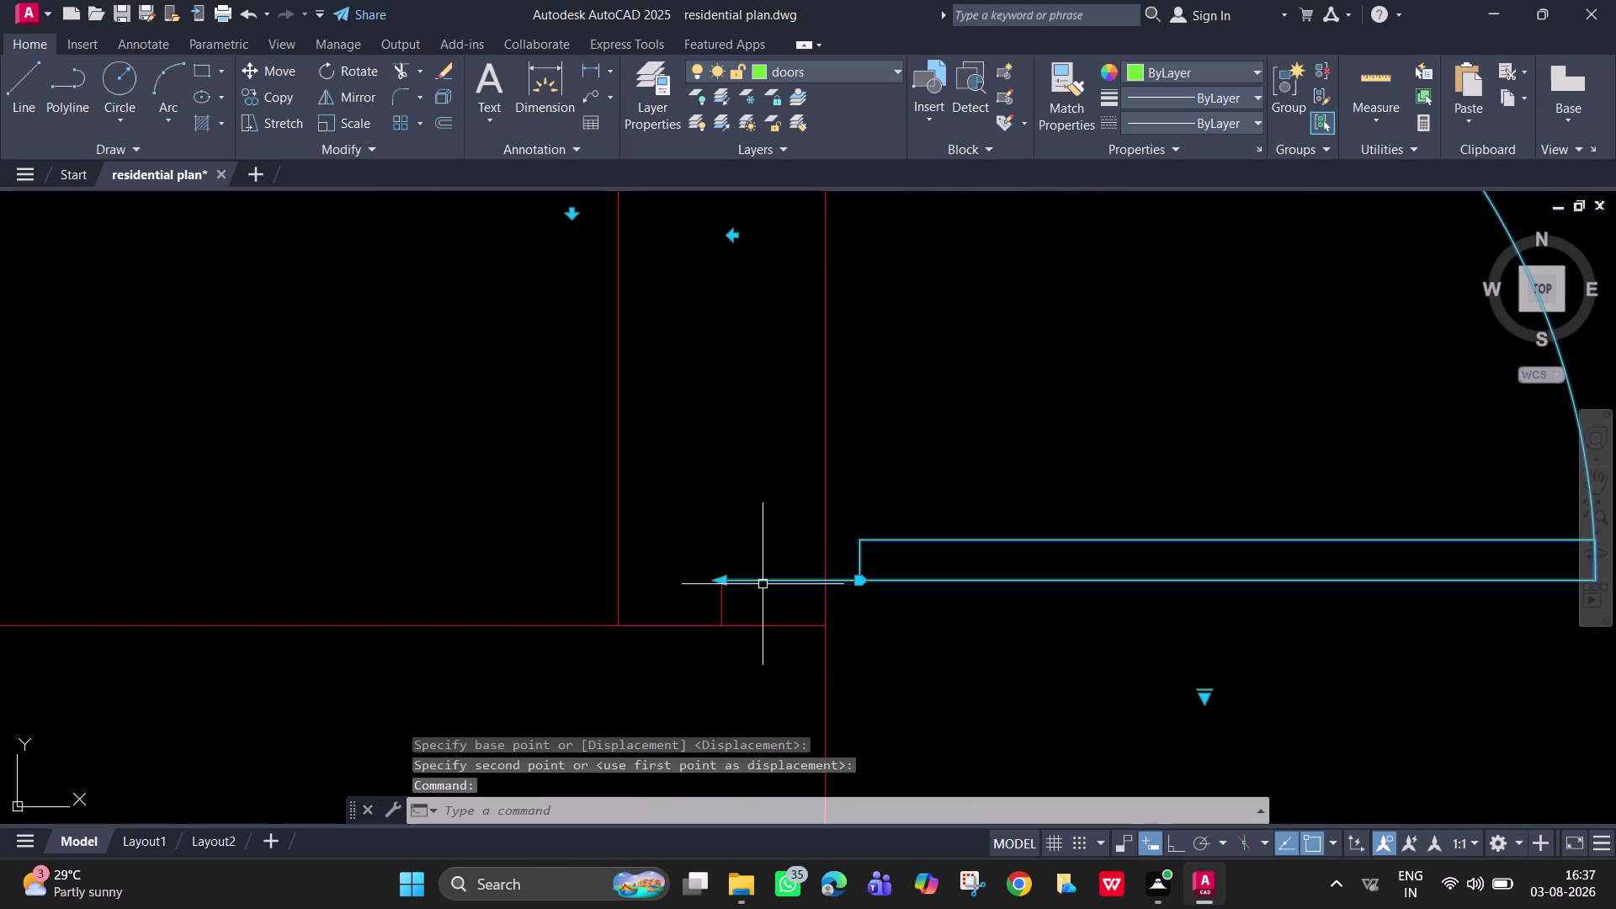
text(mi)
key(space)
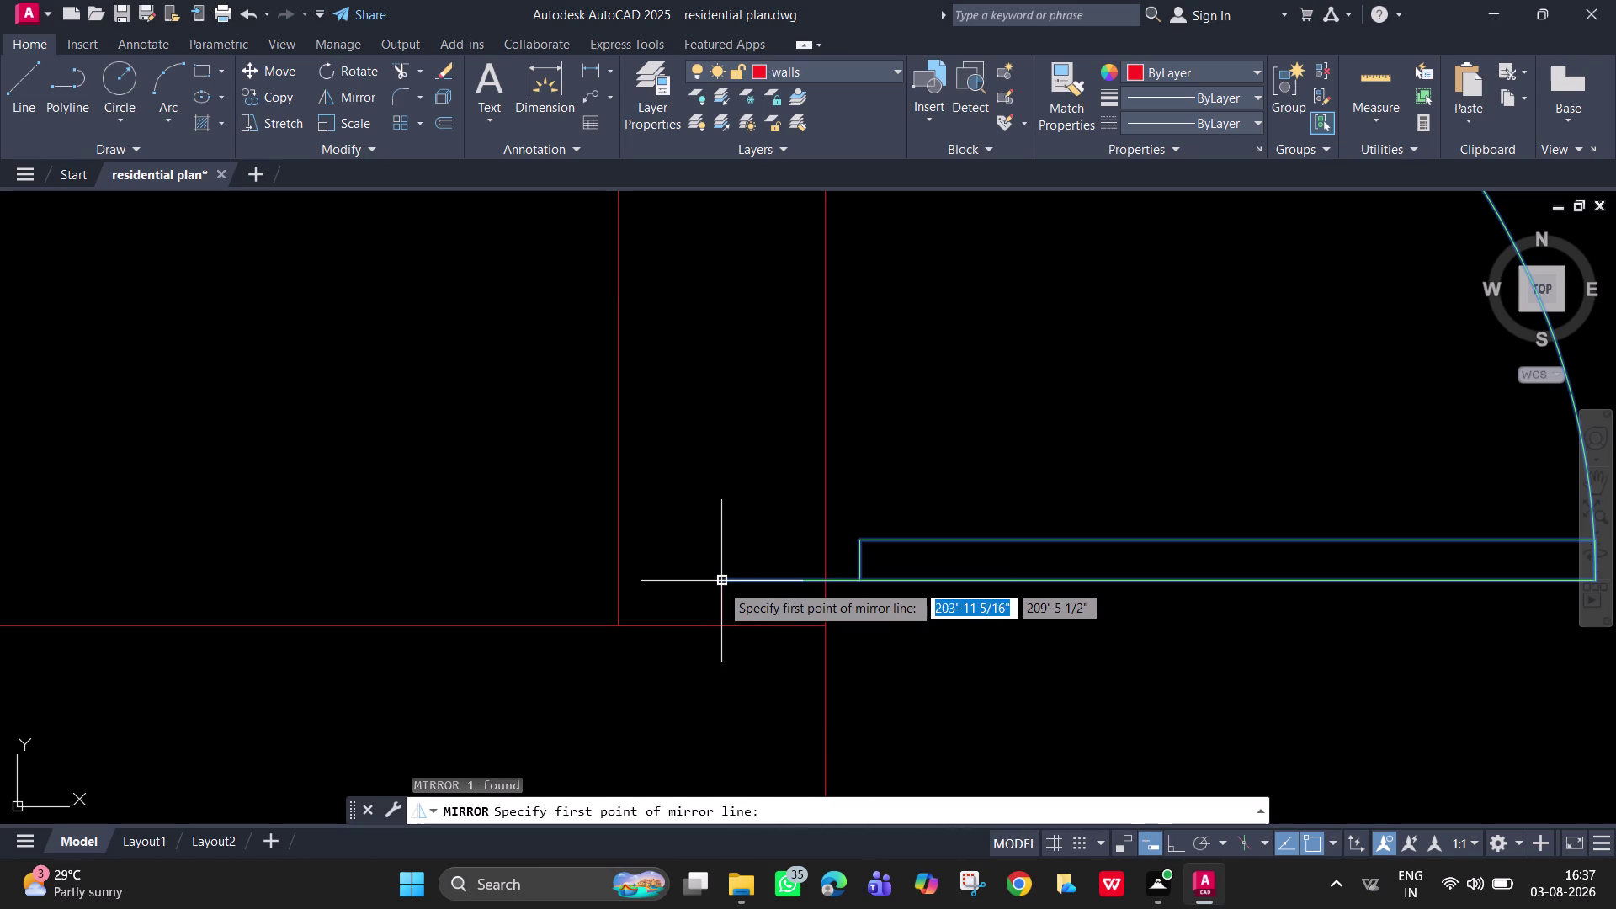
Mirror the door swing about a vertical axis at its hinge, erasing the original.
click(721, 584)
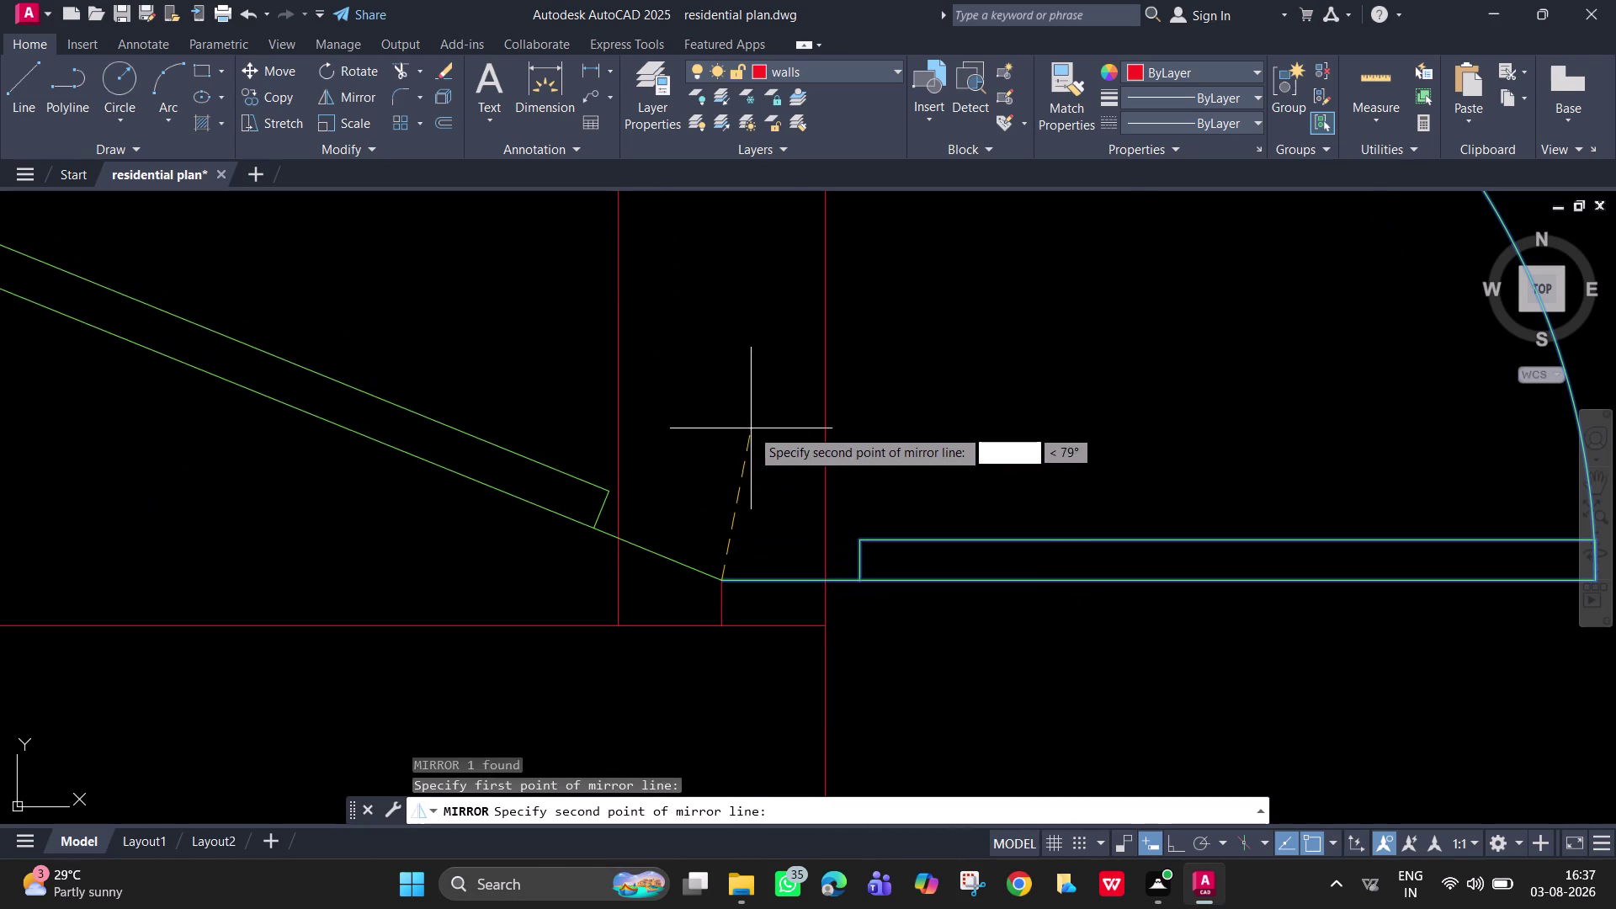
scroll(down, 3)
middle_drag(748, 440, 730, 554)
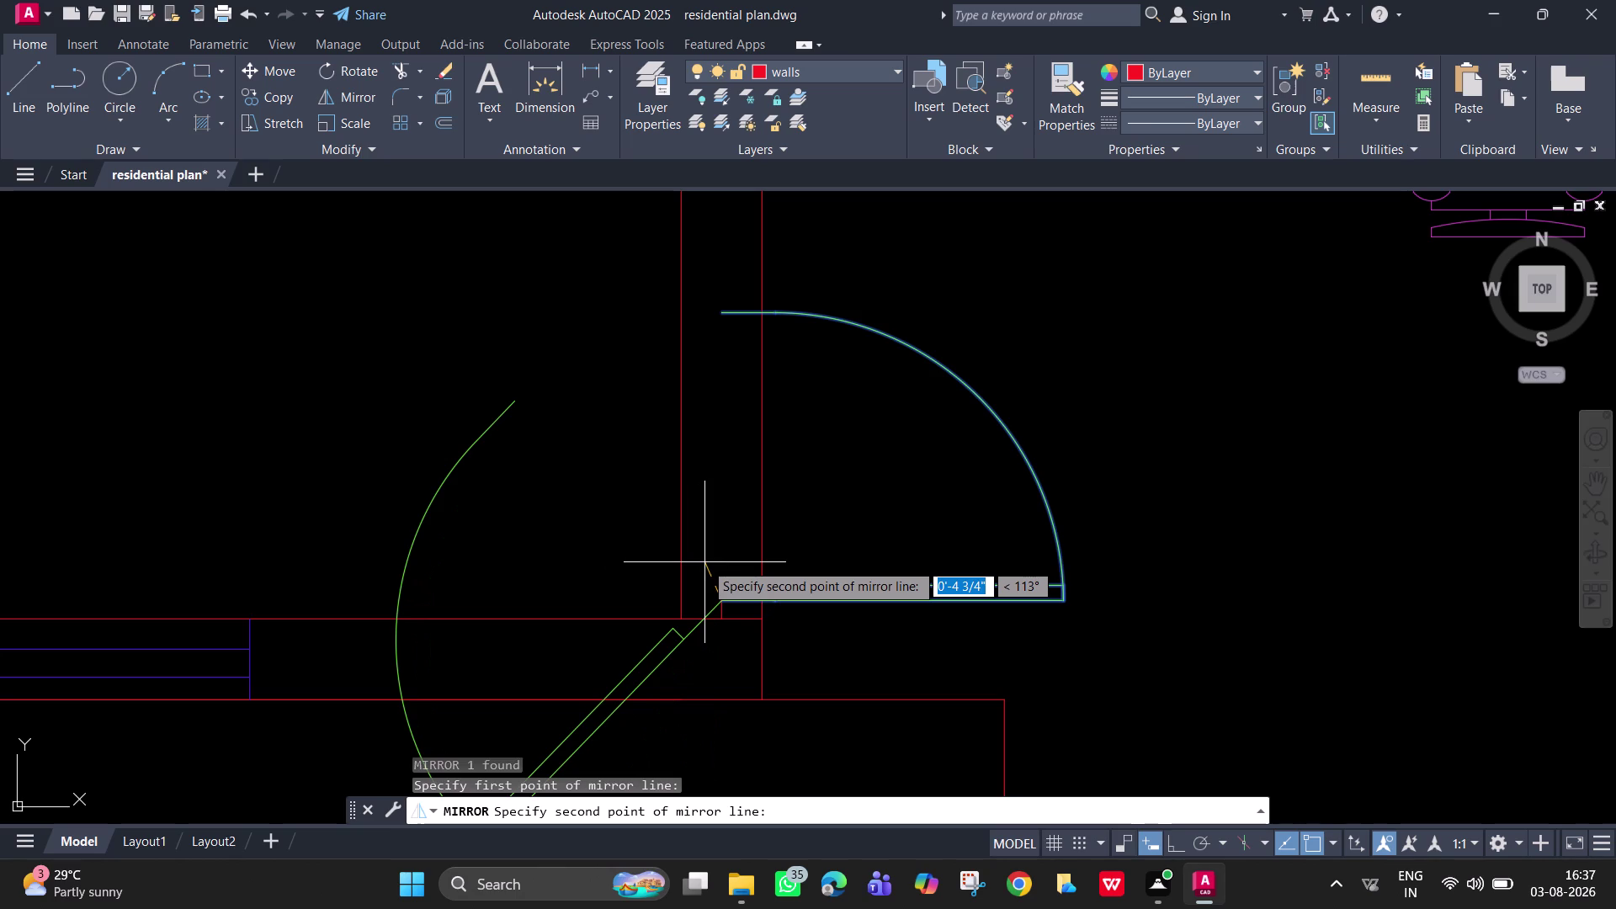
key(F8)
click(704, 562)
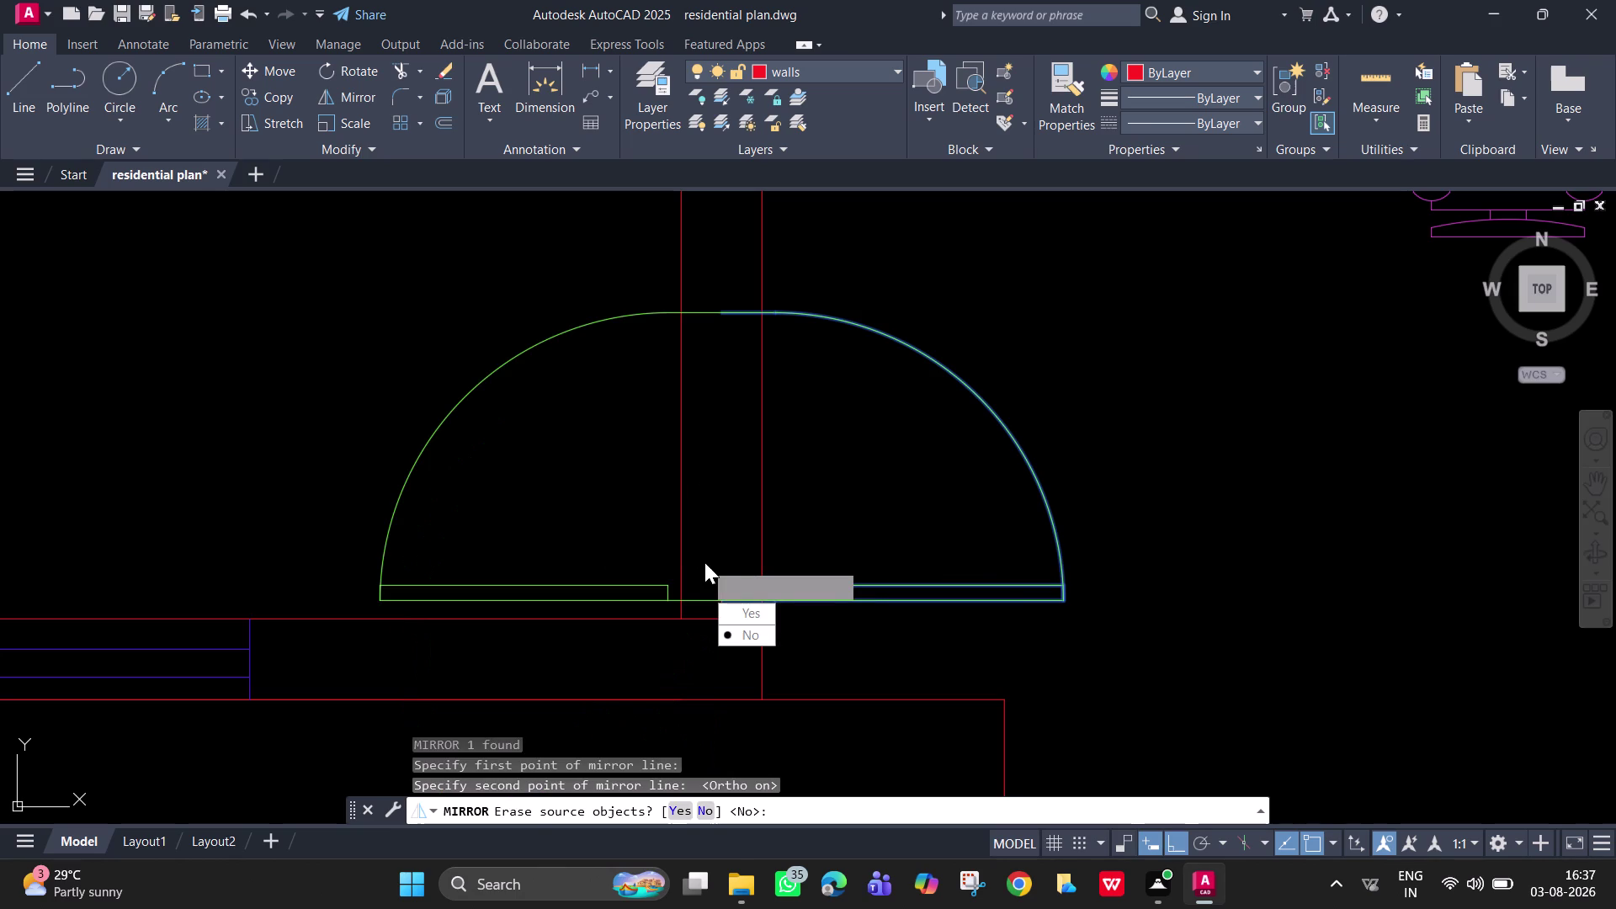
drag(724, 615, 704, 562)
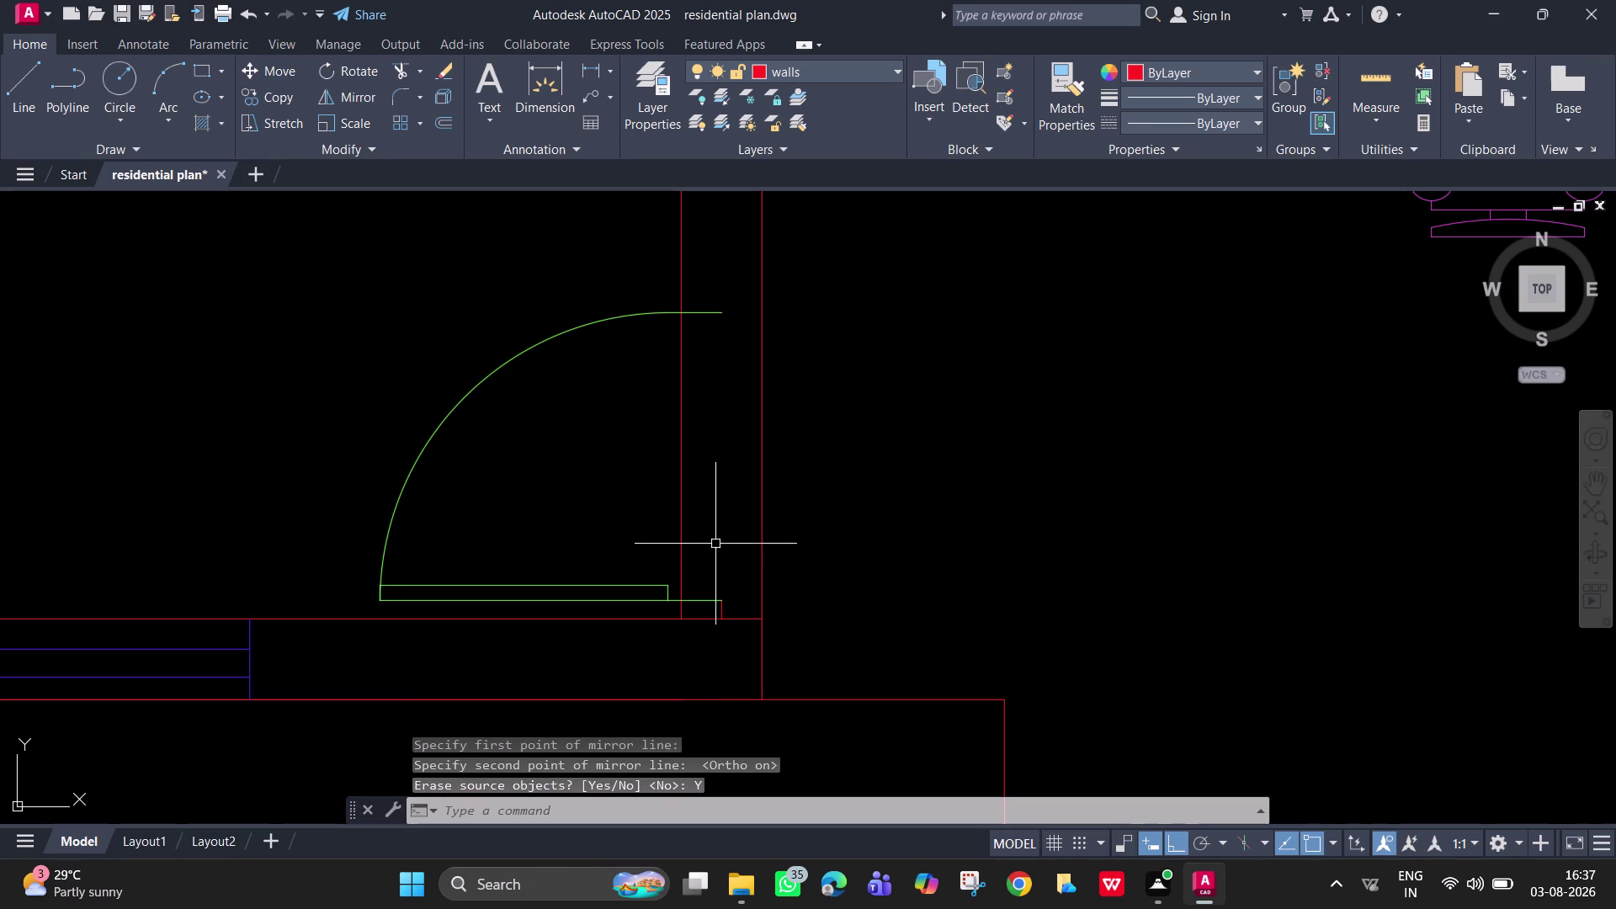
scroll(up, 3)
middle_drag(727, 320, 687, 458)
scroll(up, 3)
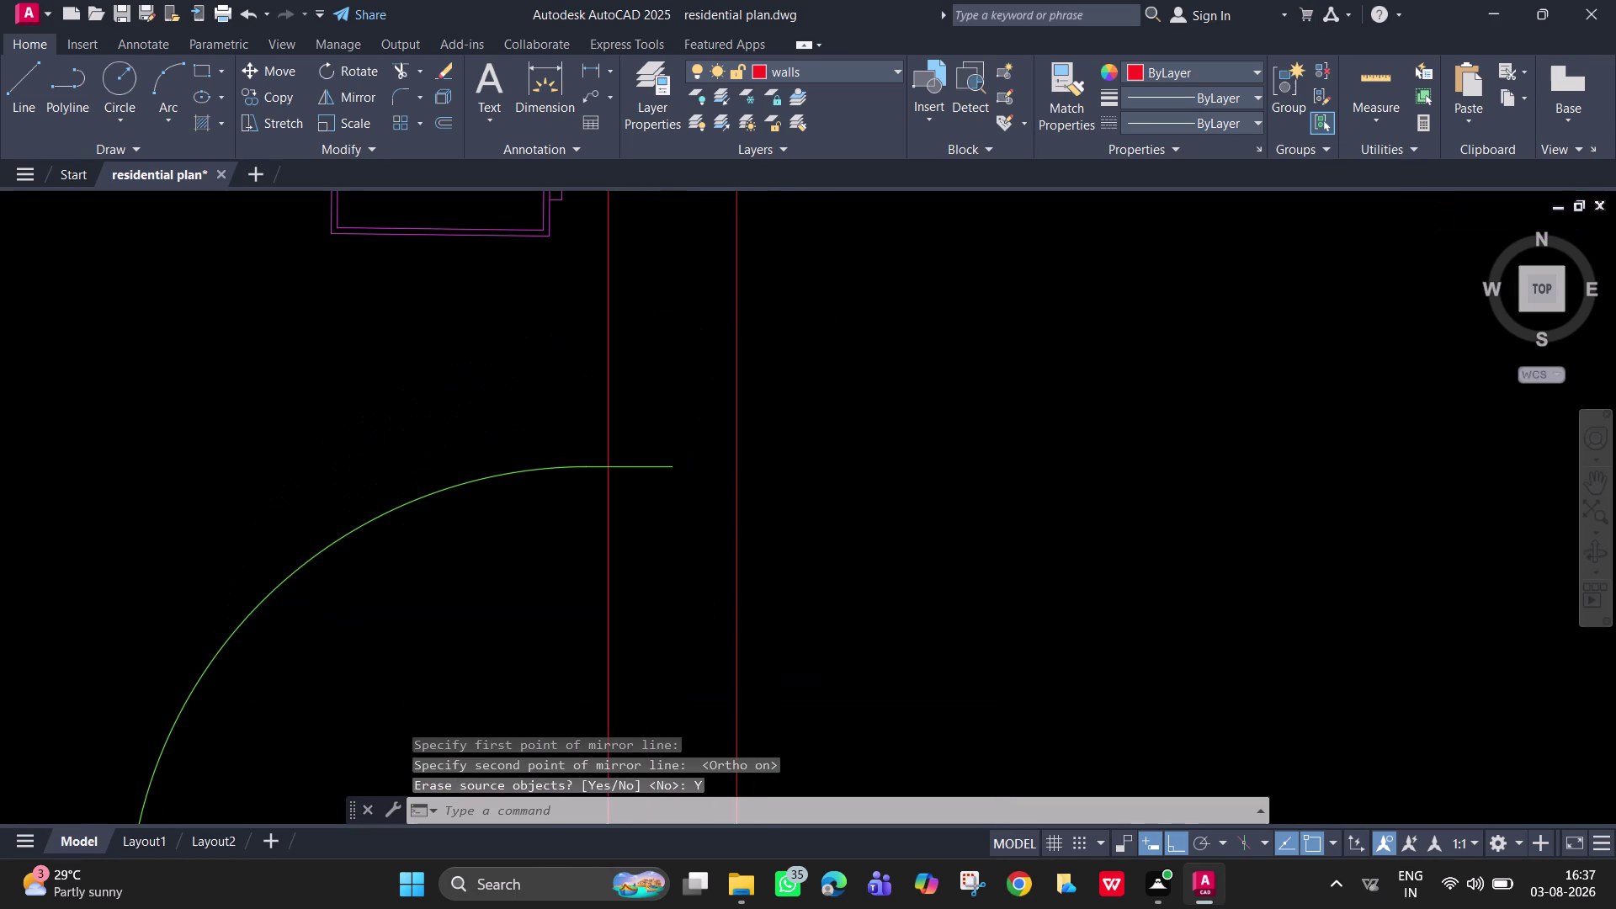
Start a 2-inch line and cancel the misplaced attempt.
key(2)
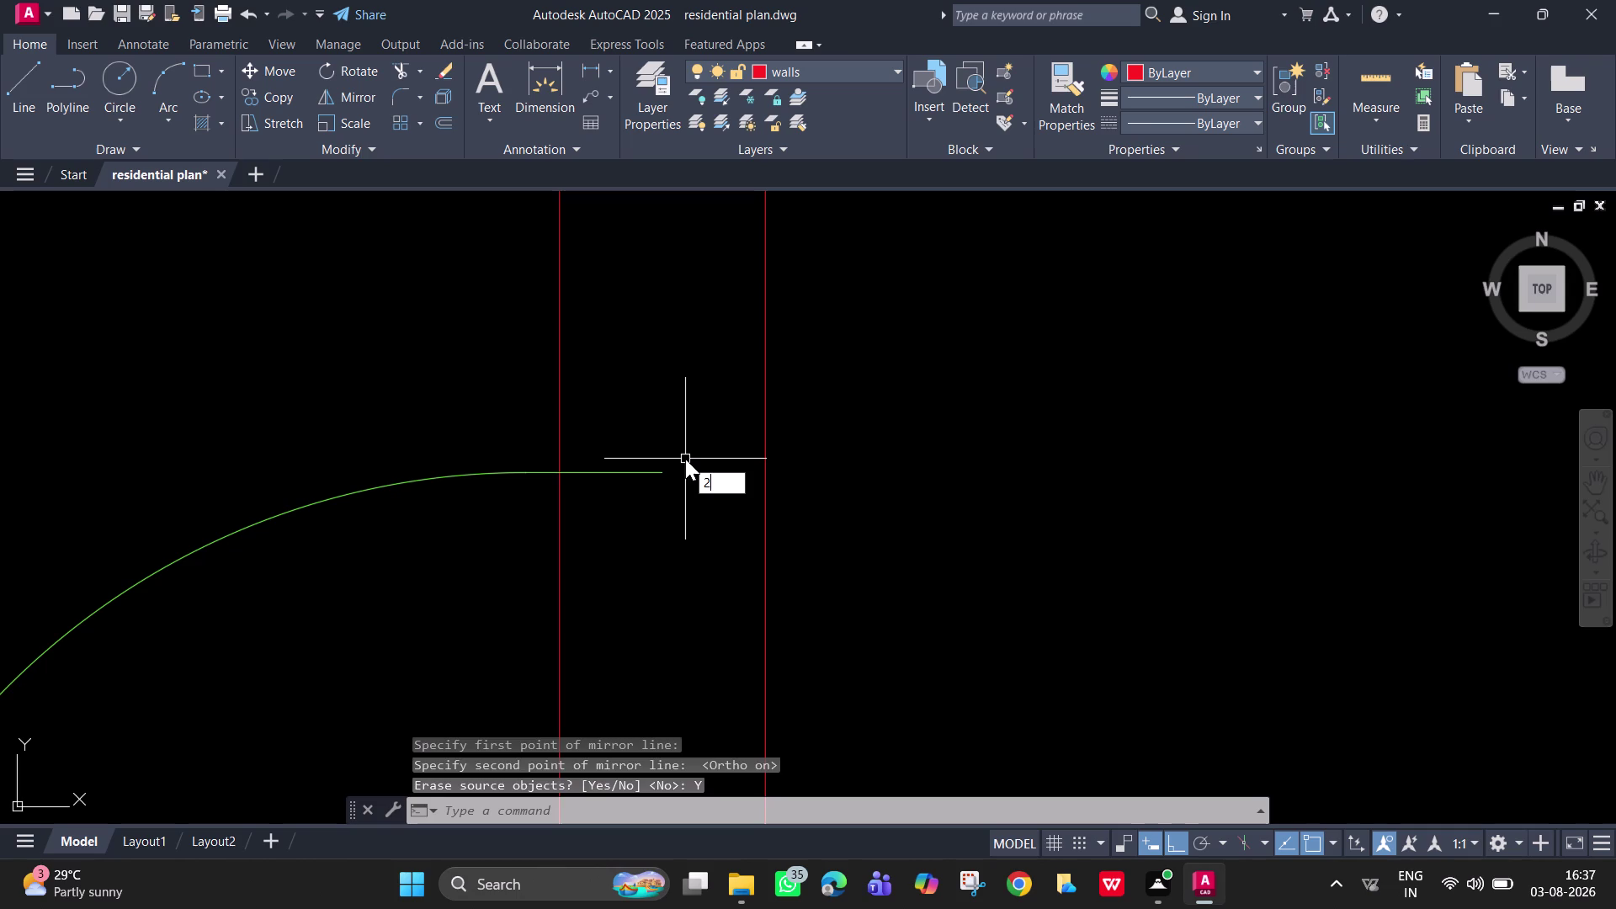
key(grave)
key(Escape)
key(Escape)
text(l)
key(space)
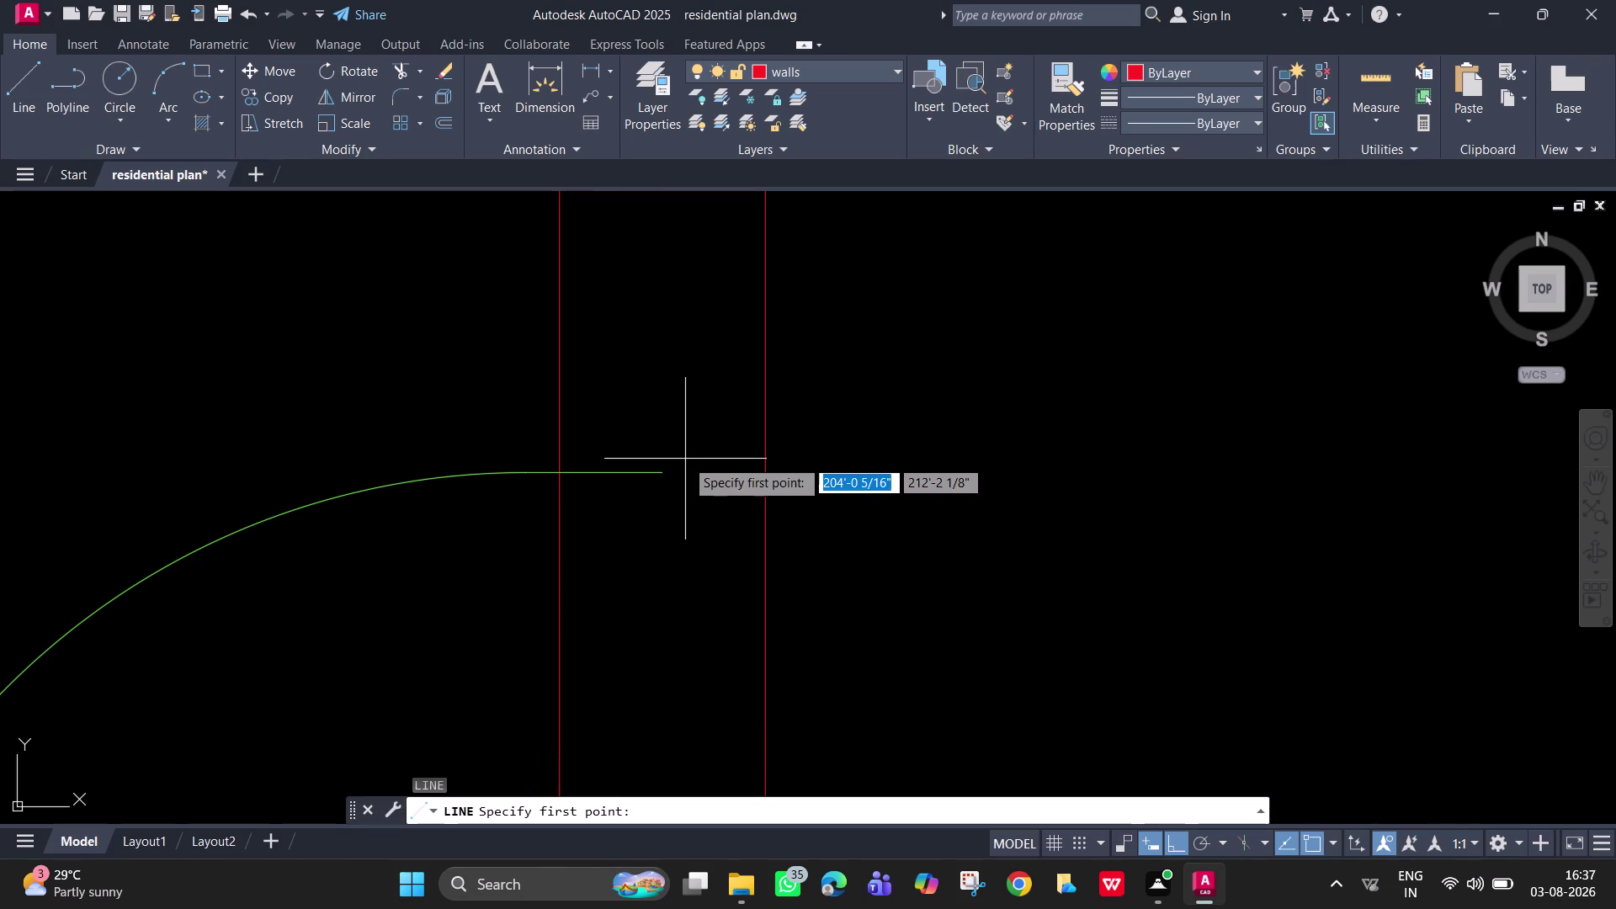
text(2".)
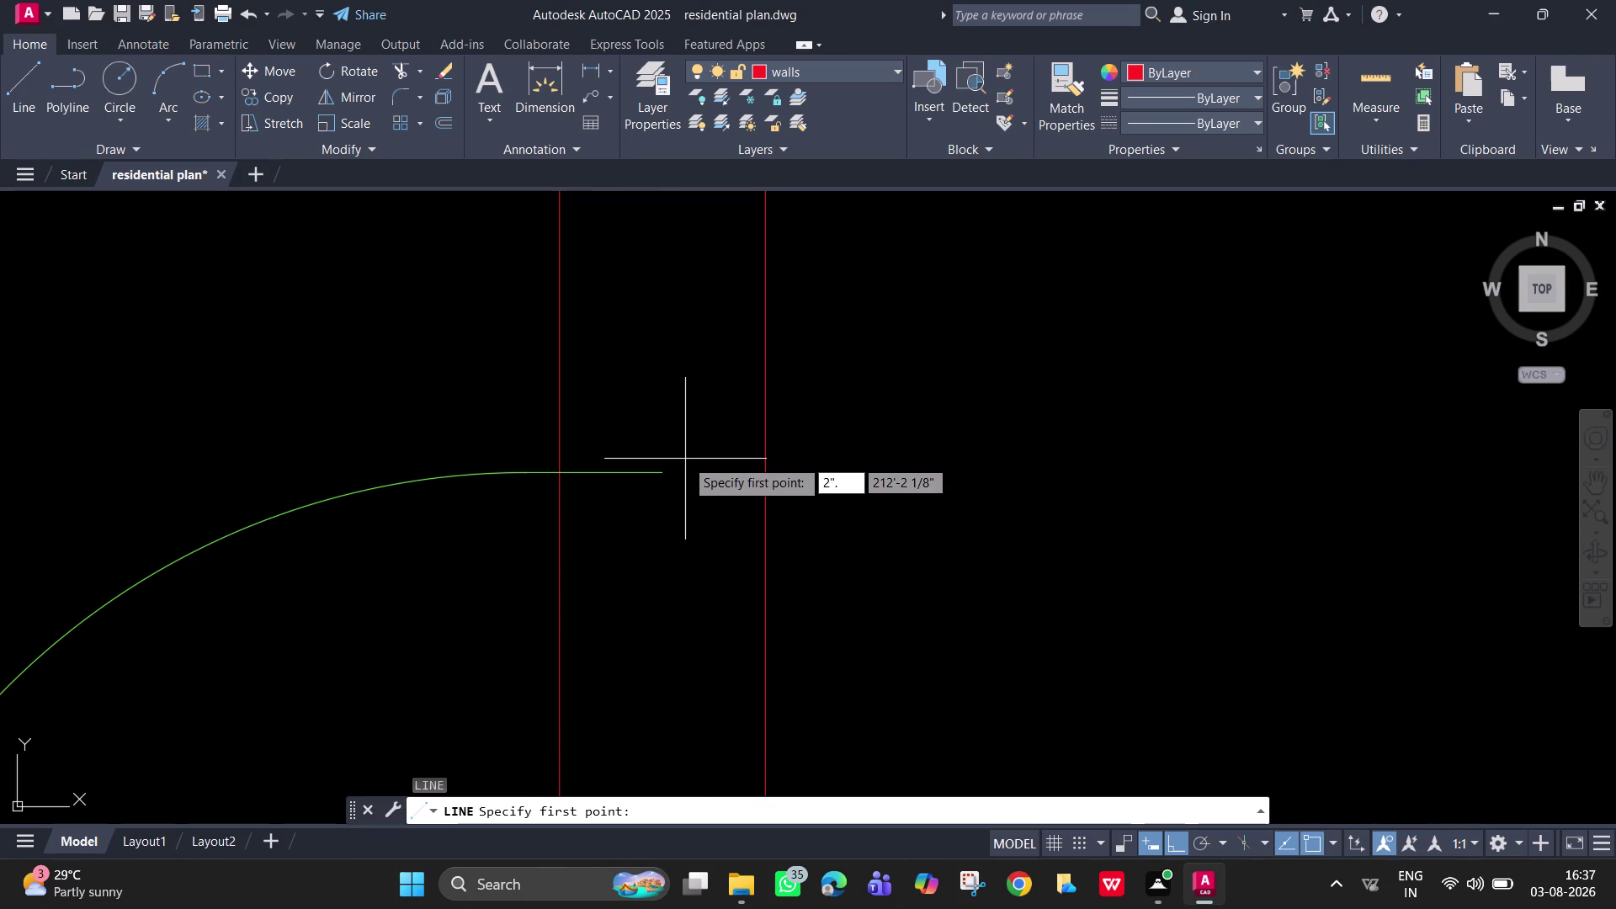
key(BackSpace)
key(Return)
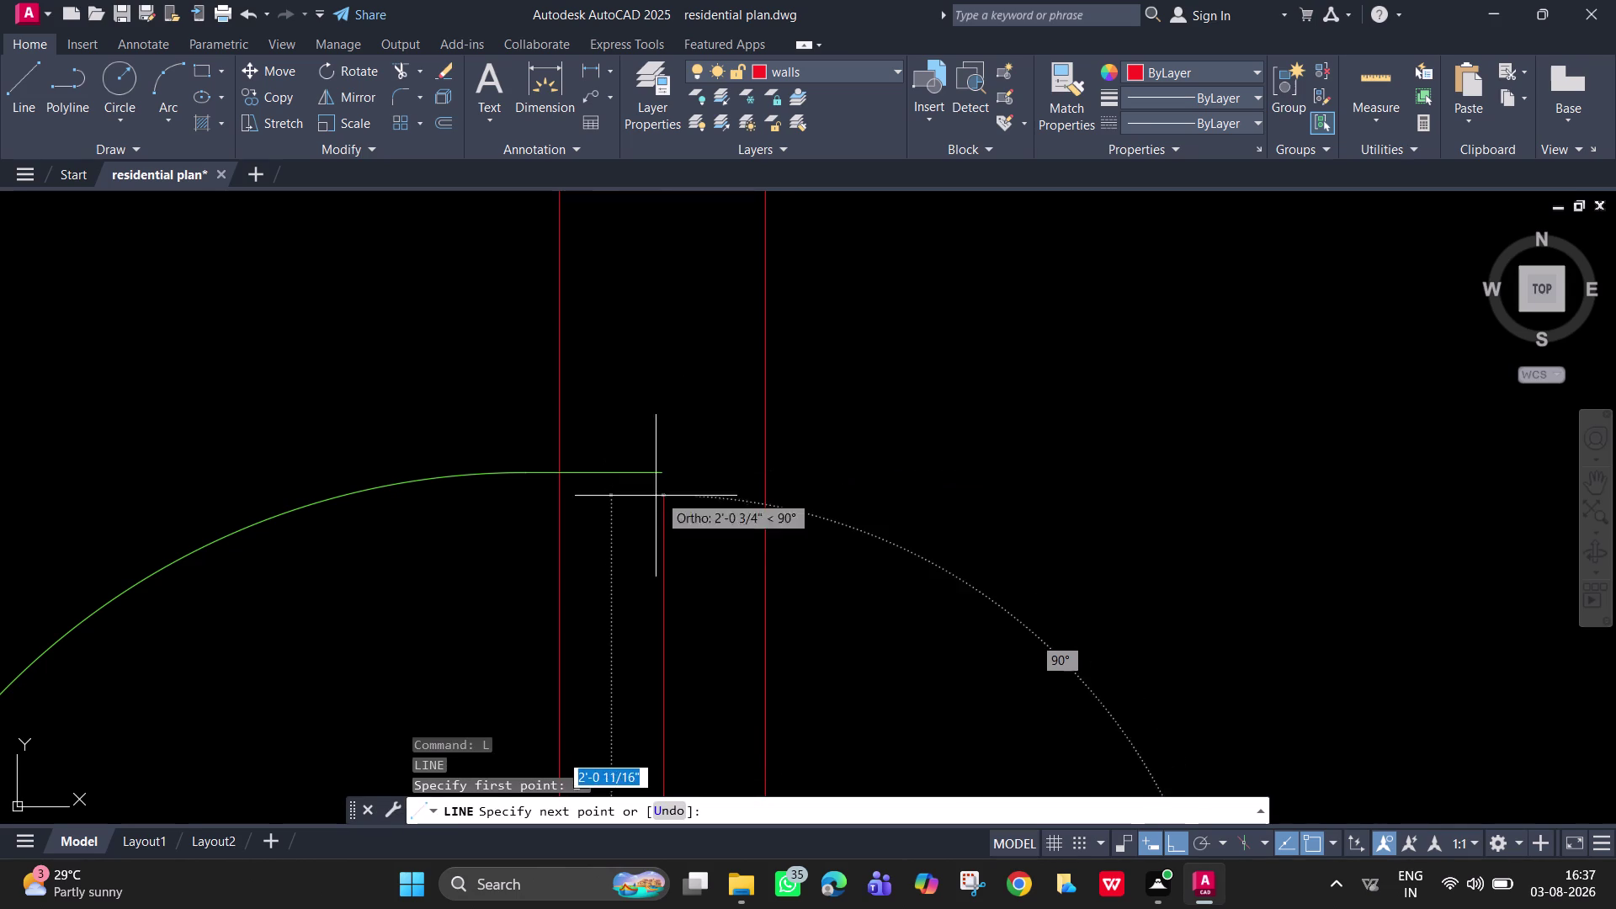
key(Escape)
Draw a jamb line from the door arc's end, 2" up, then across to the wall line.
text(l)
key(space)
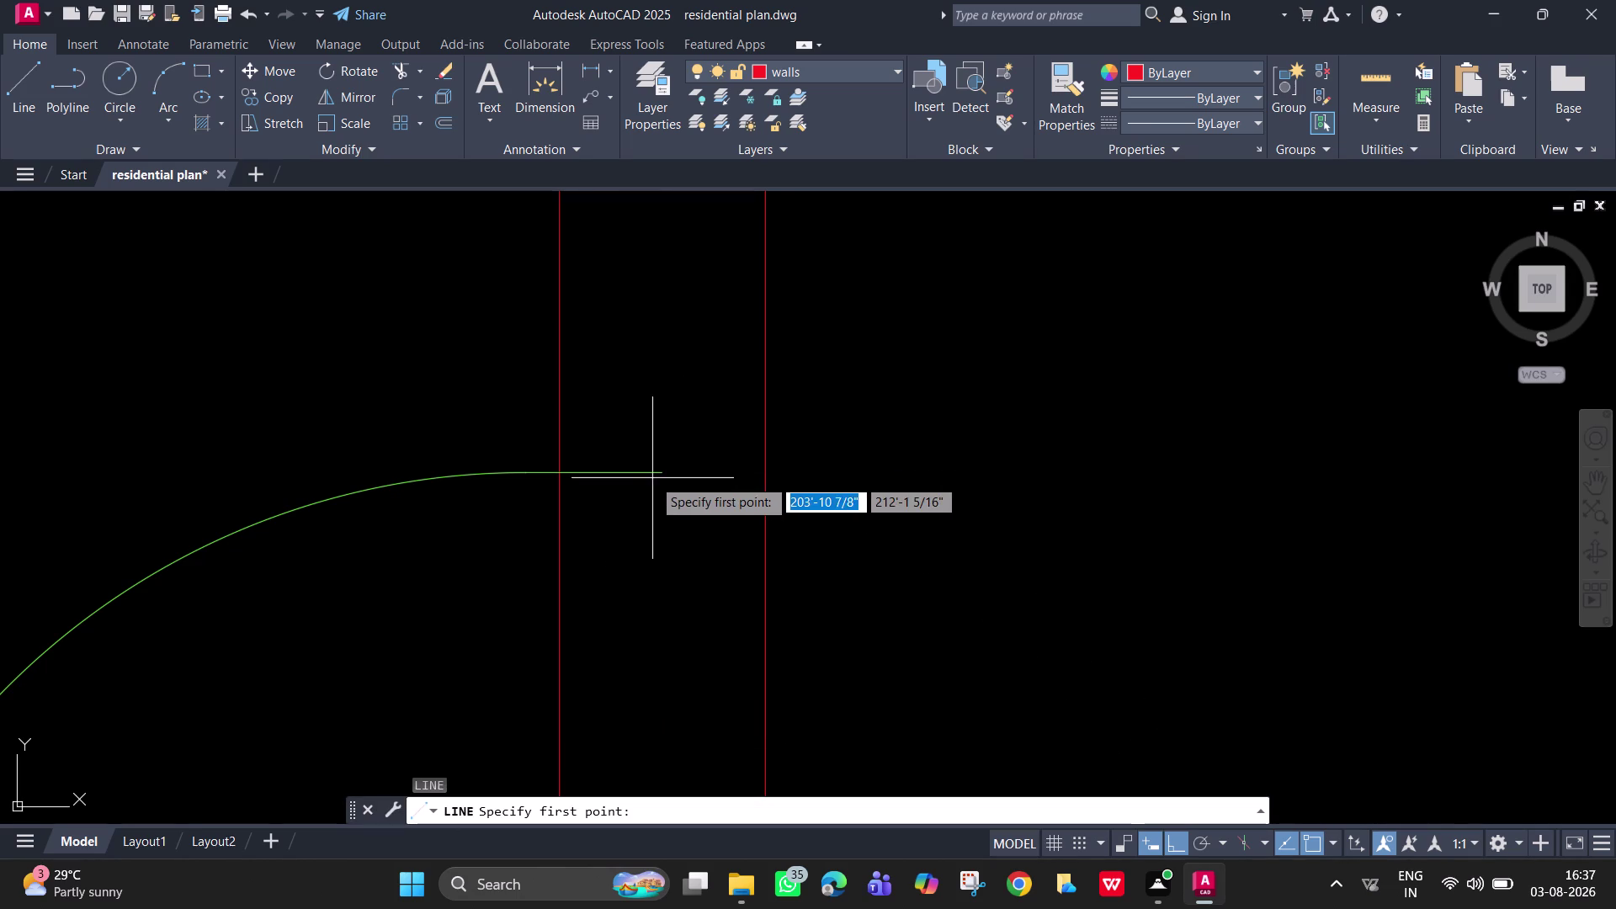
click(662, 470)
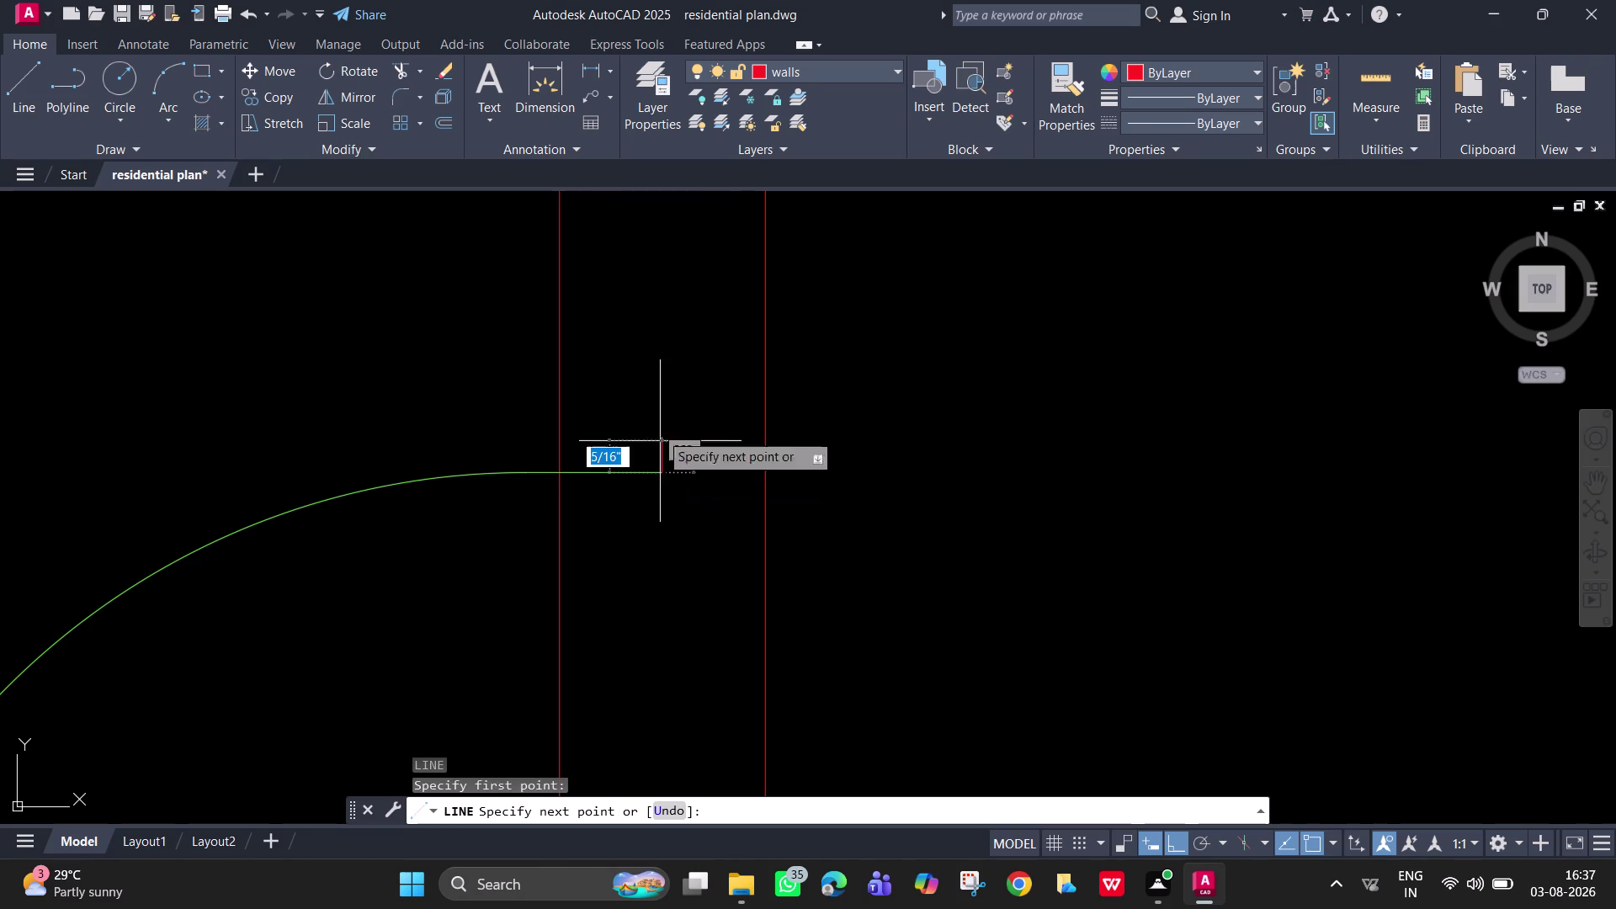
text(2".)
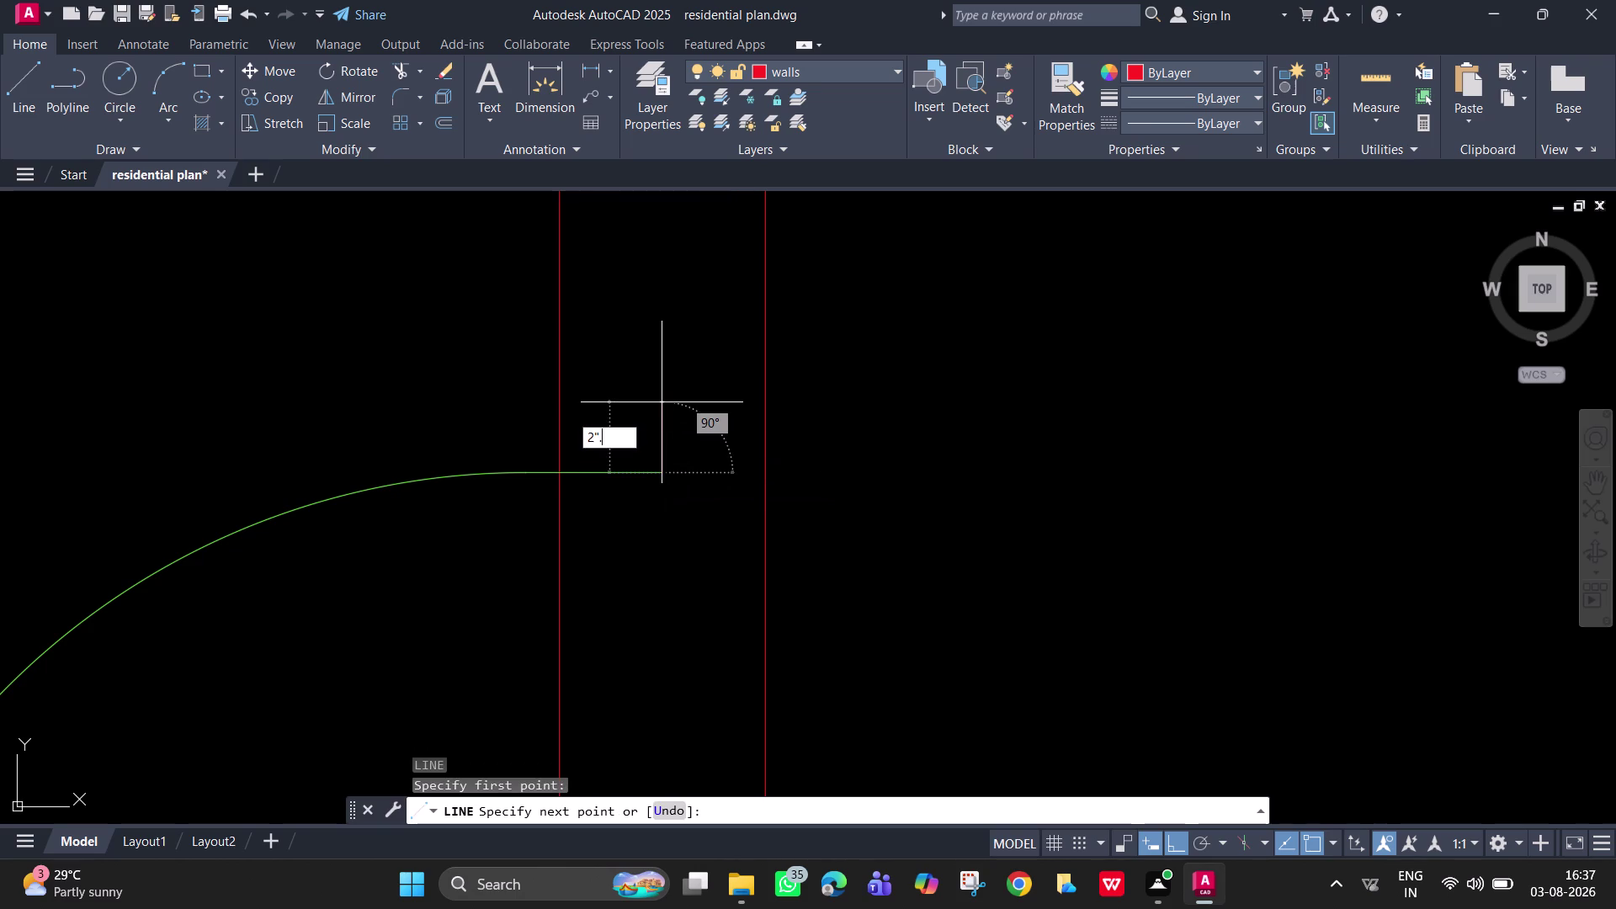
key(BackSpace)
key(Return)
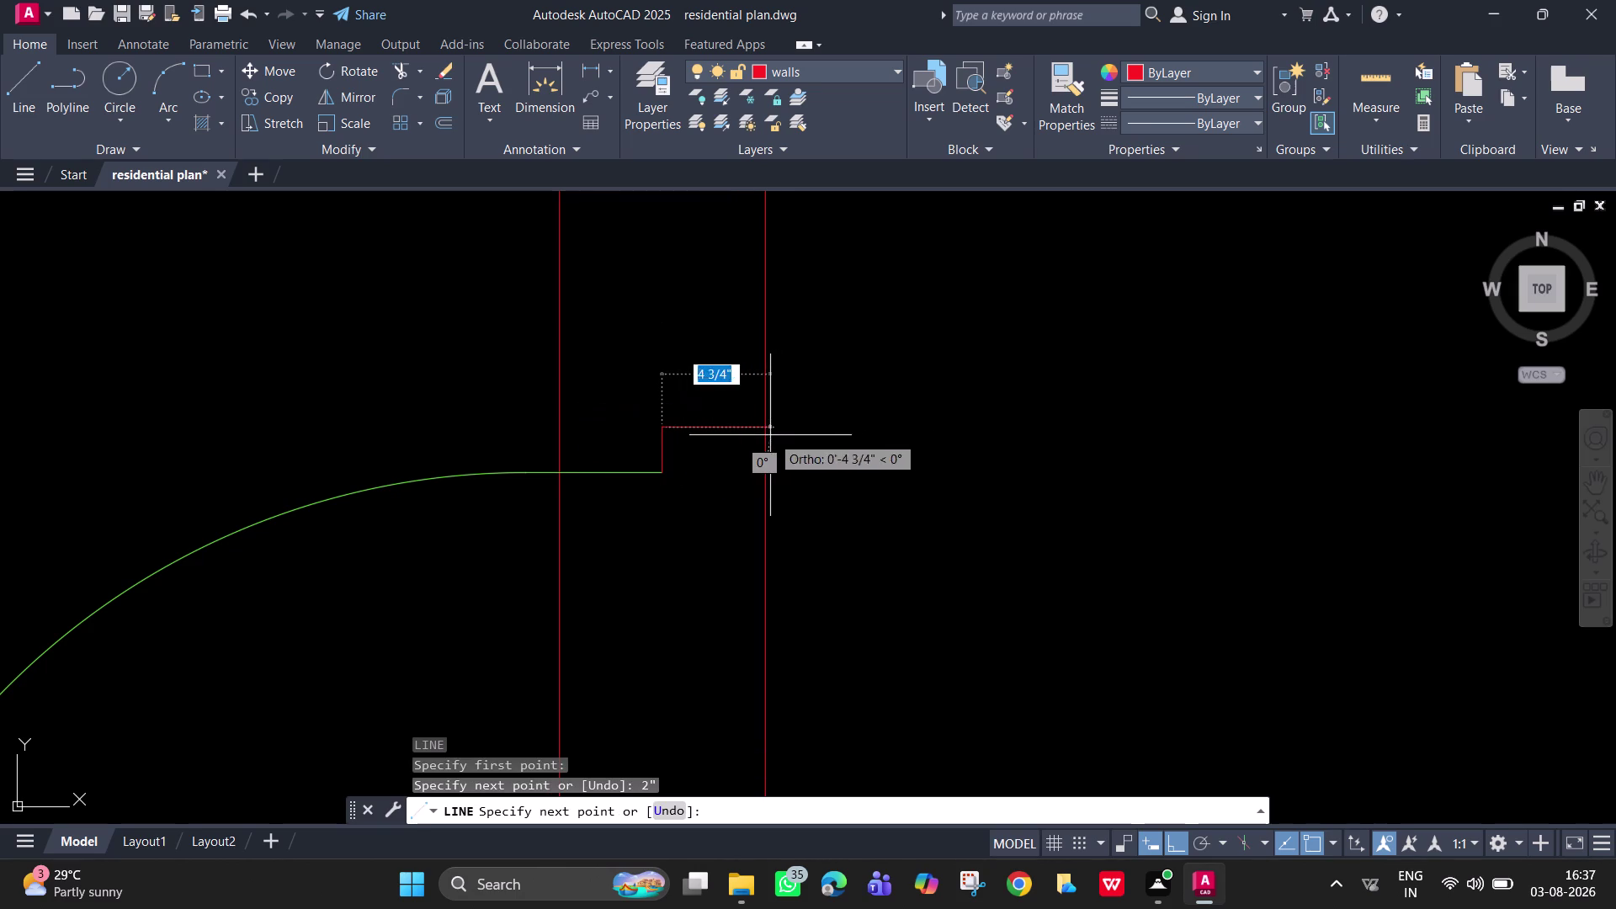
click(763, 427)
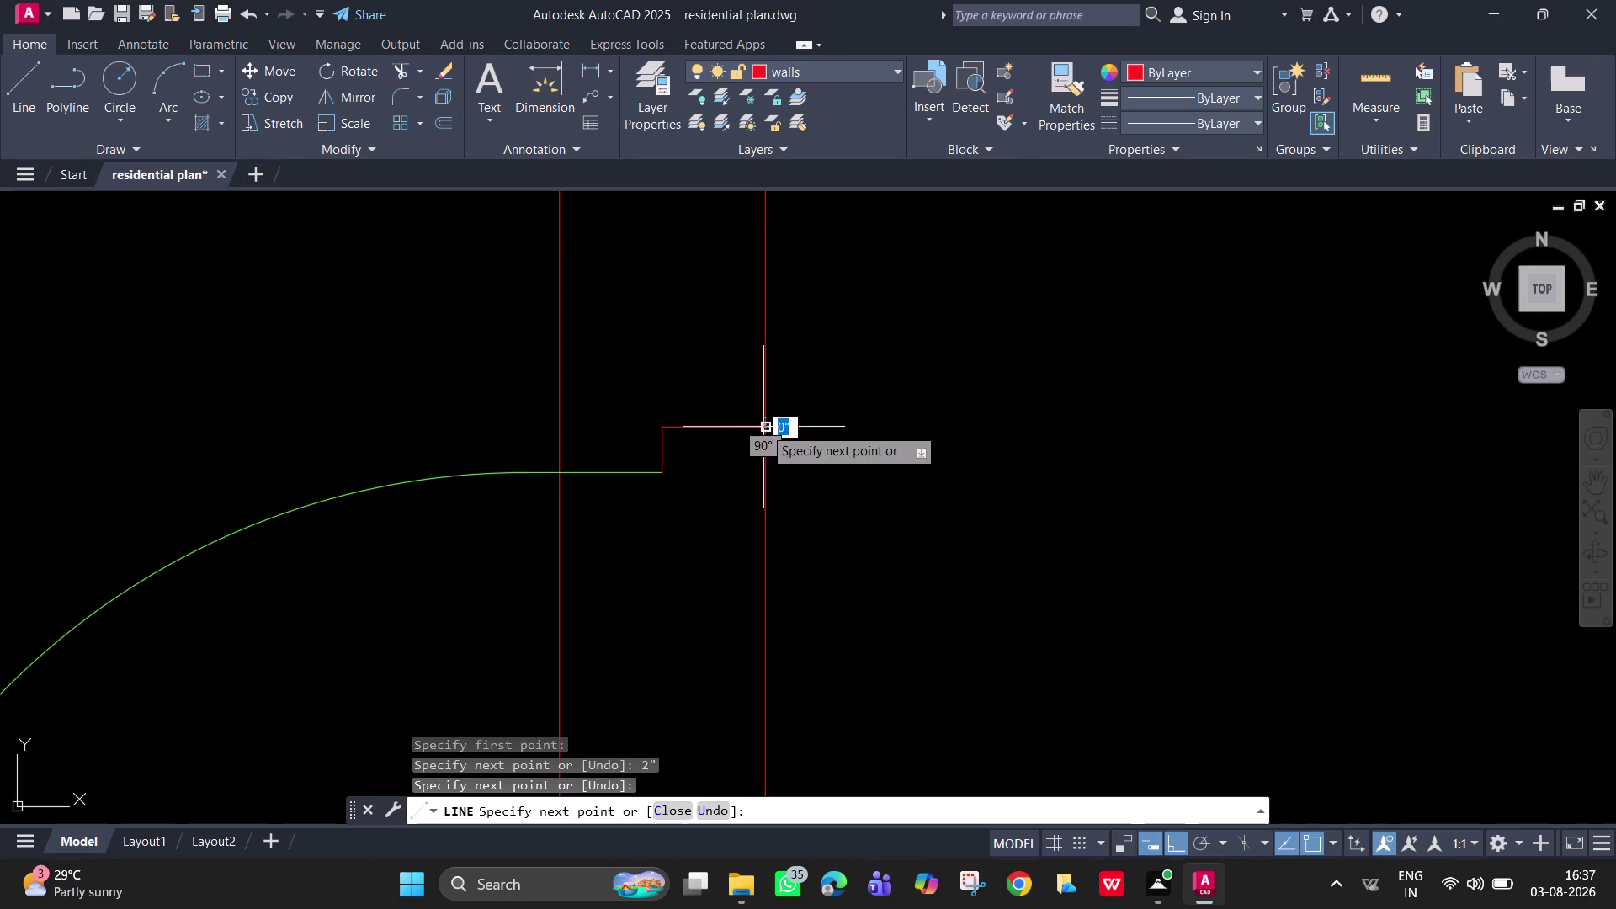
key(space)
key(space)
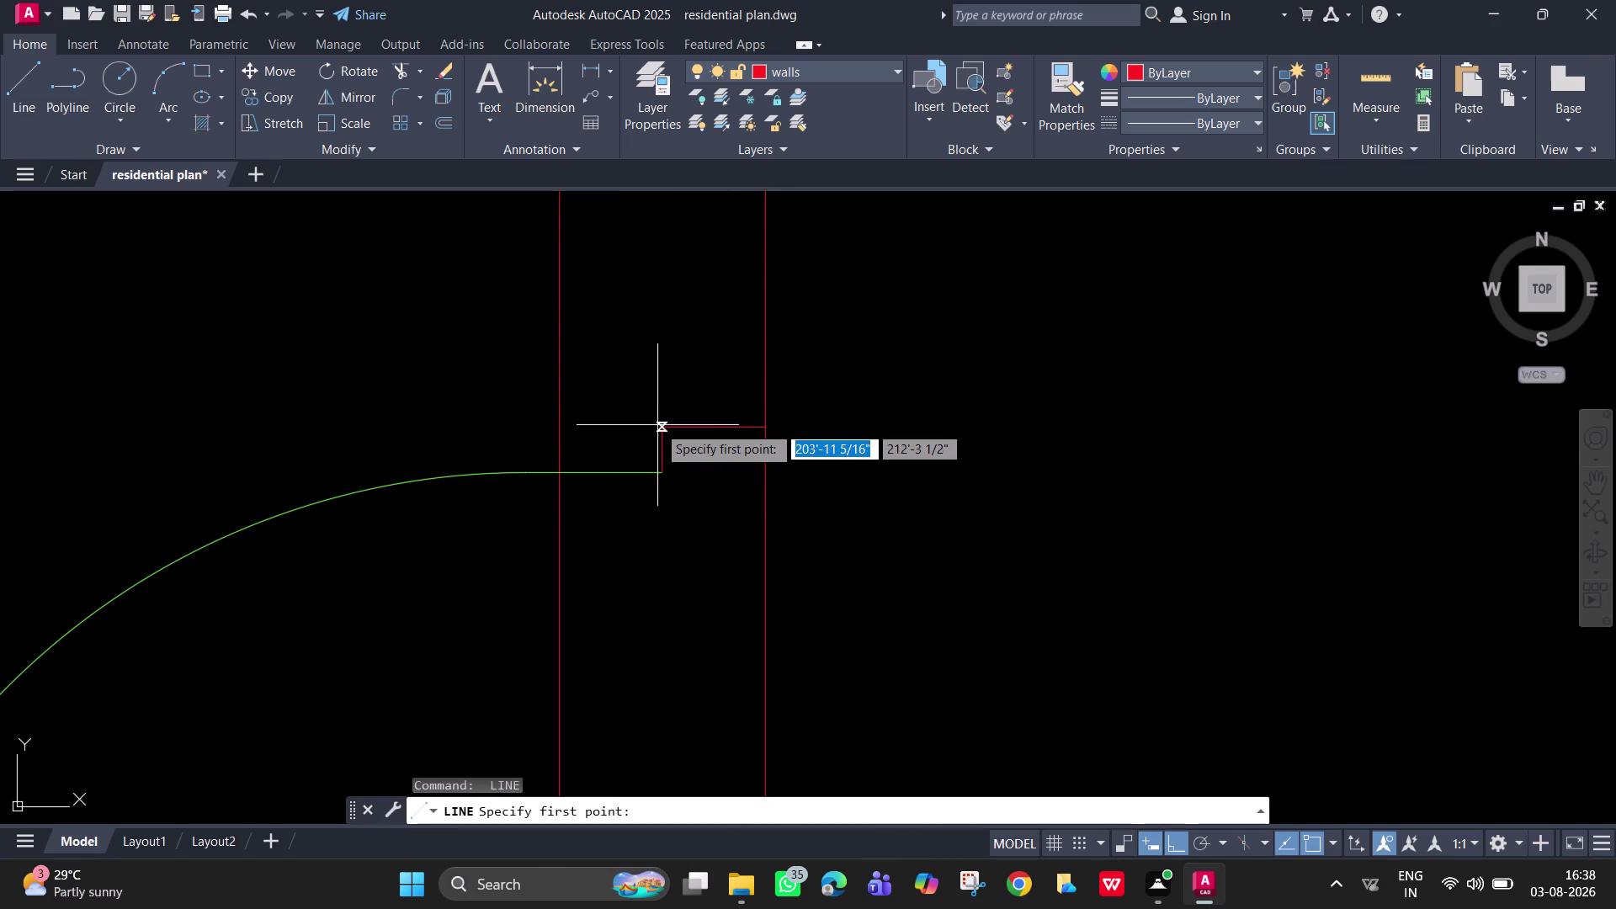
Try a line from the jamb corner toward the left wall, cancel it, and pan to the opening.
scroll(up, 3)
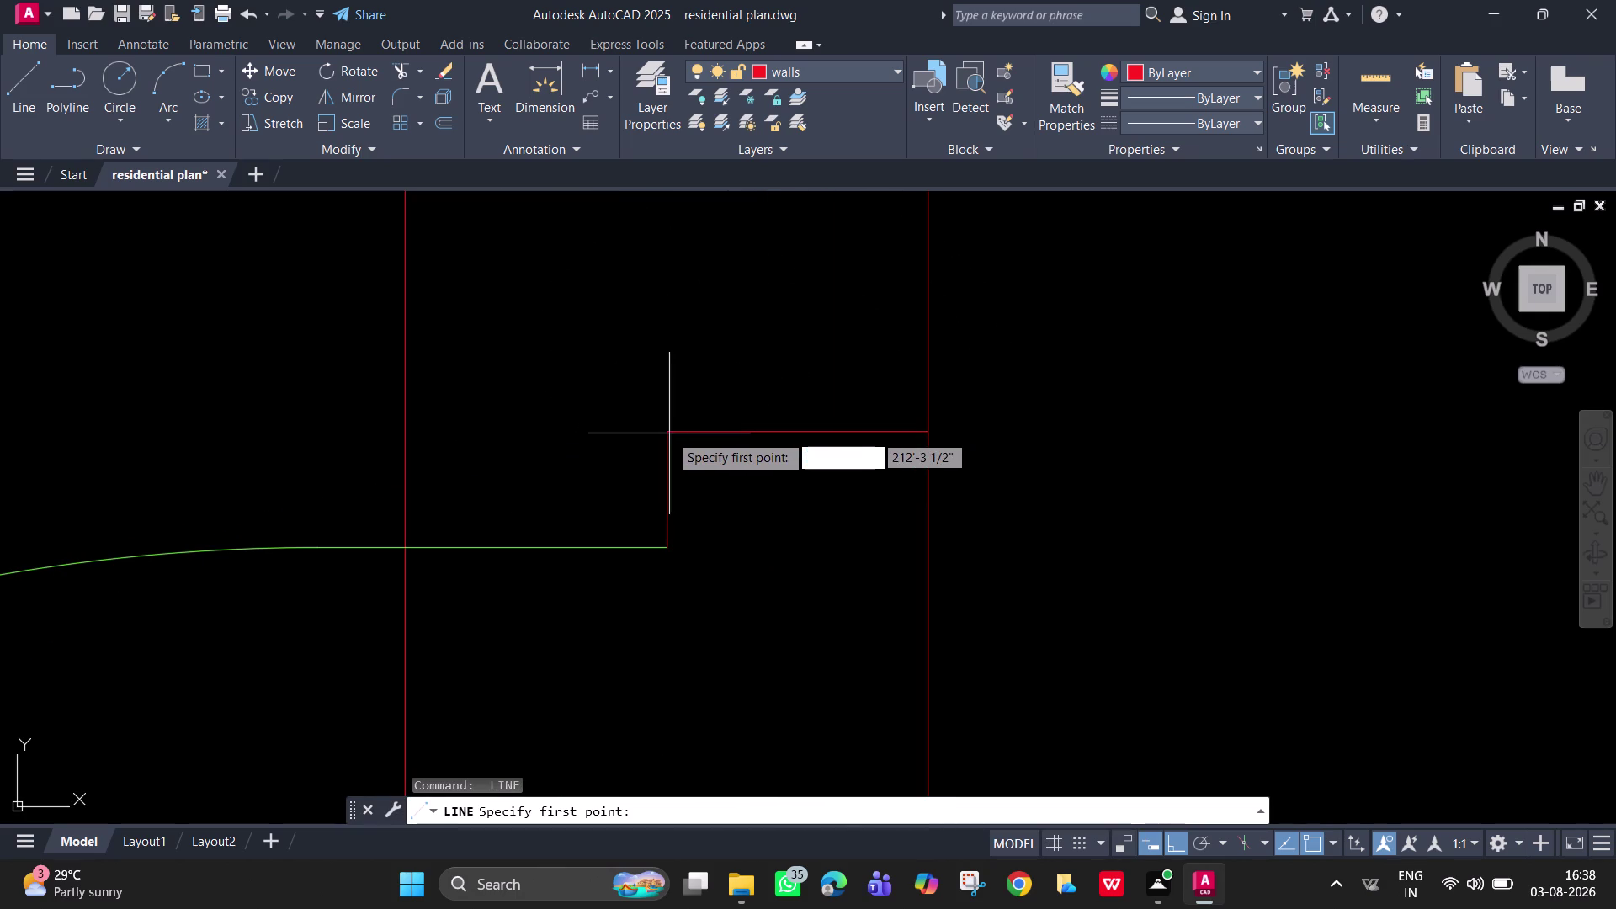
click(664, 433)
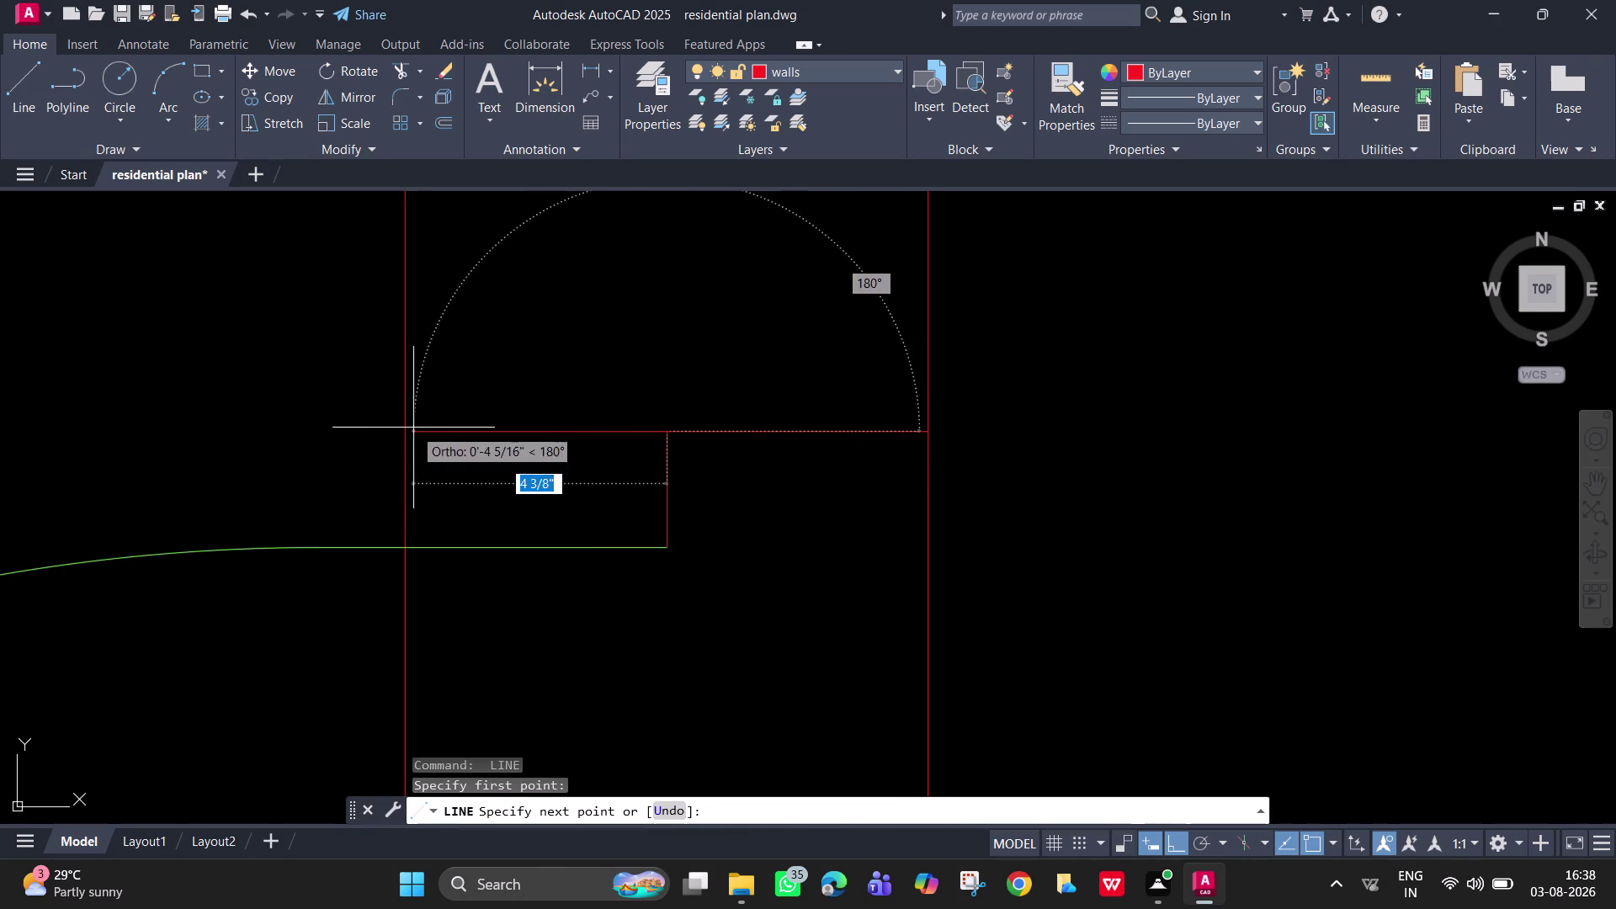
click(405, 430)
key(Escape)
scroll(down, 3)
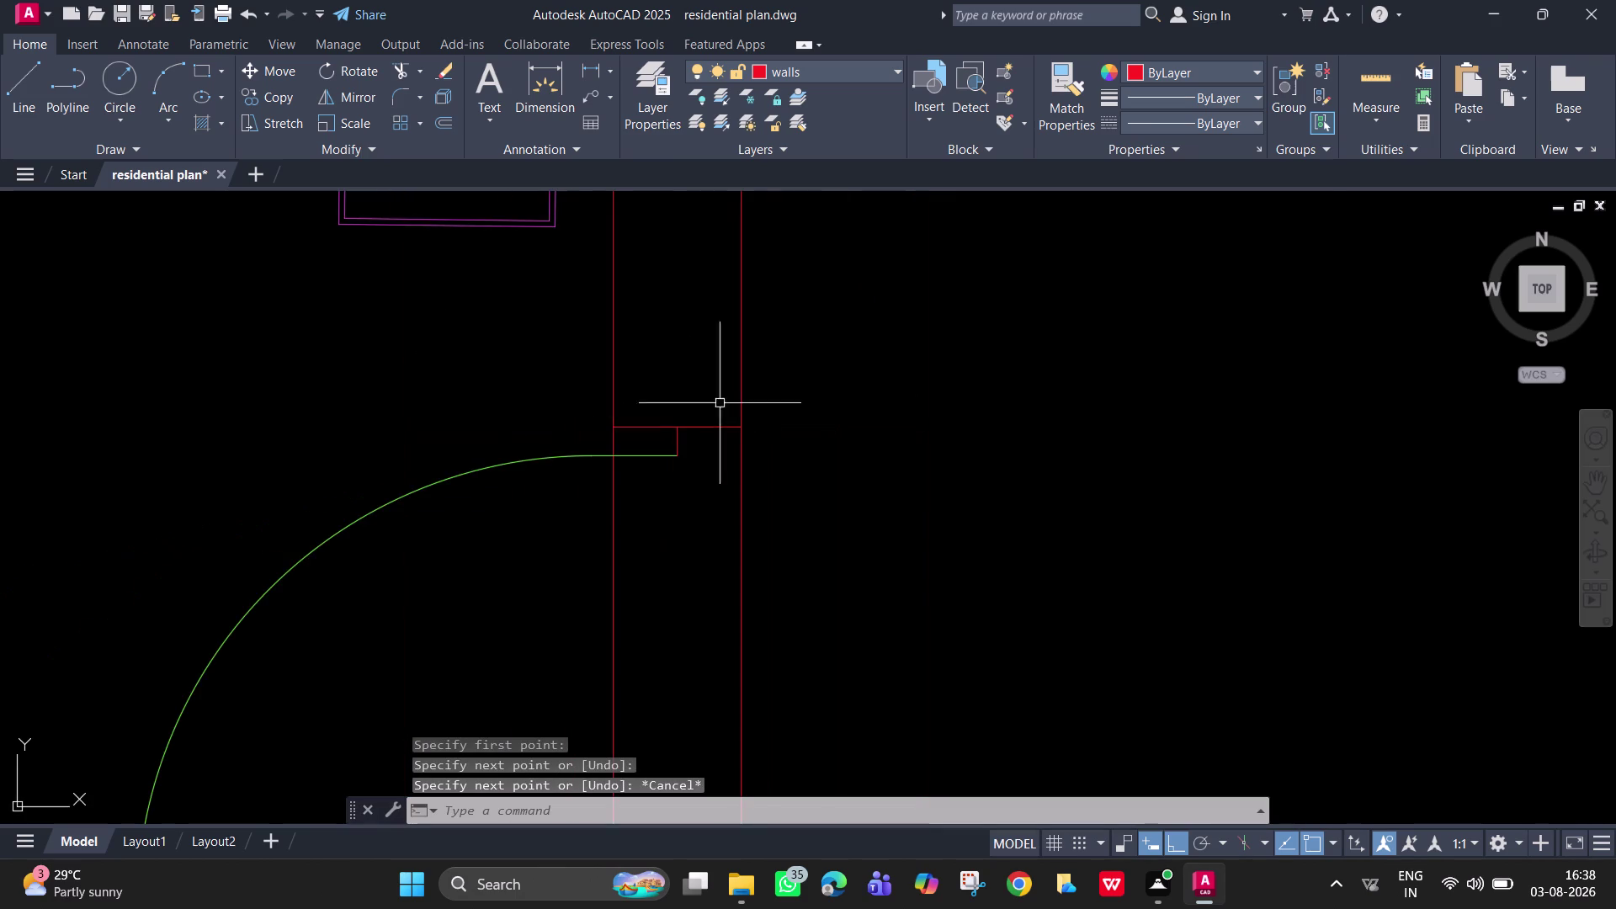
scroll(down, 3)
middle_drag(703, 459, 704, 314)
text(tr)
key(space)
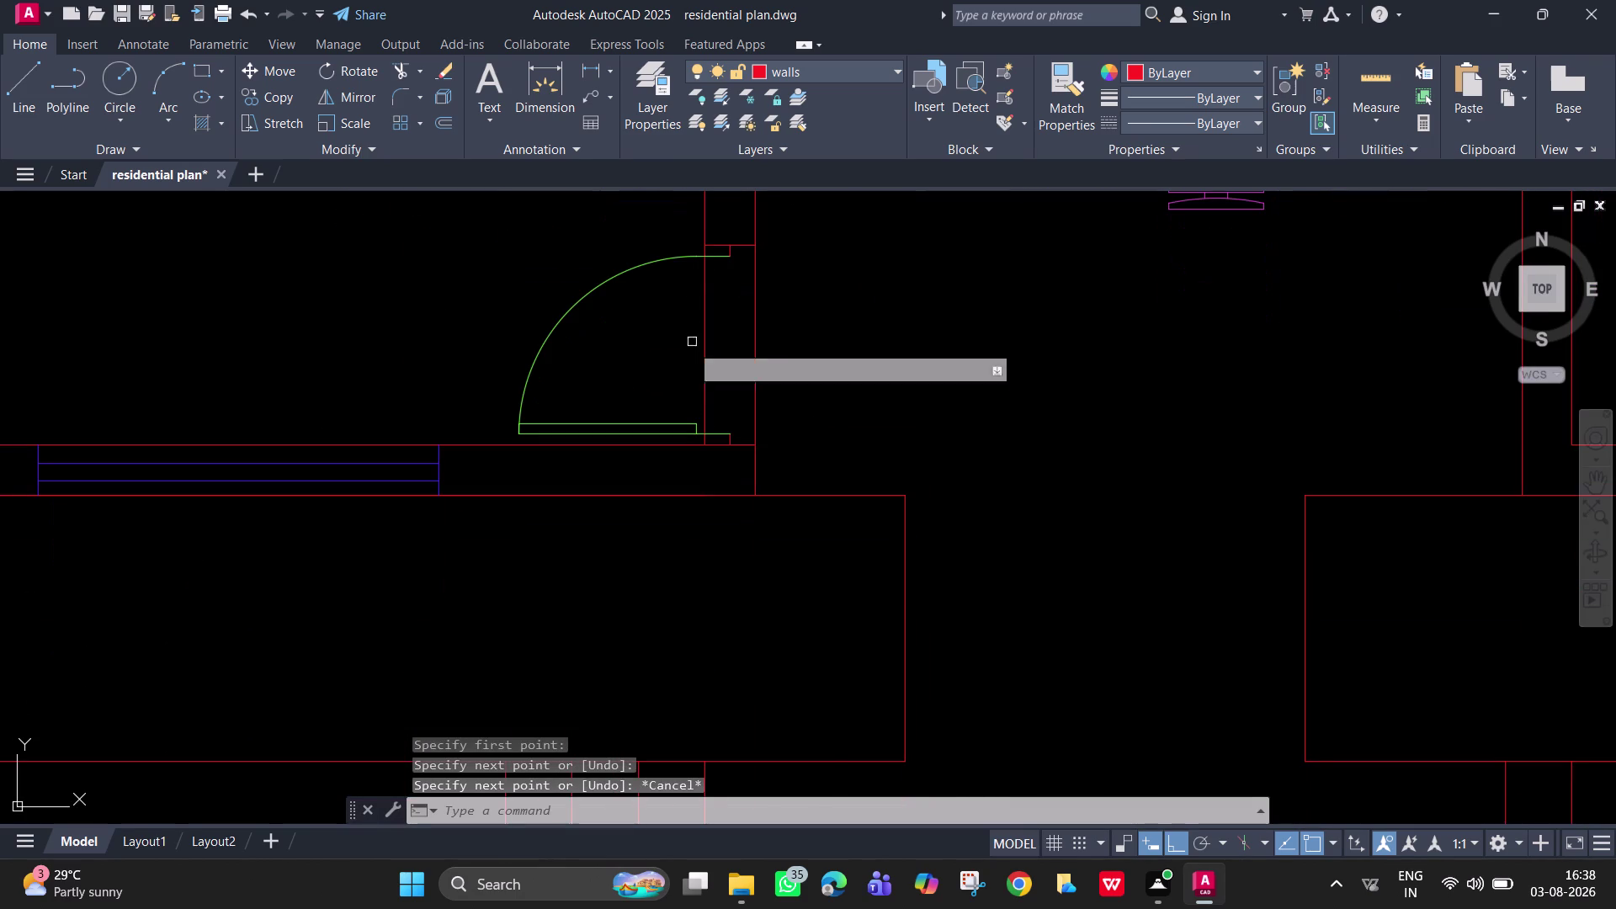
Trim the wall line segments inside the door opening.
click(677, 356)
click(807, 401)
scroll(up, 3)
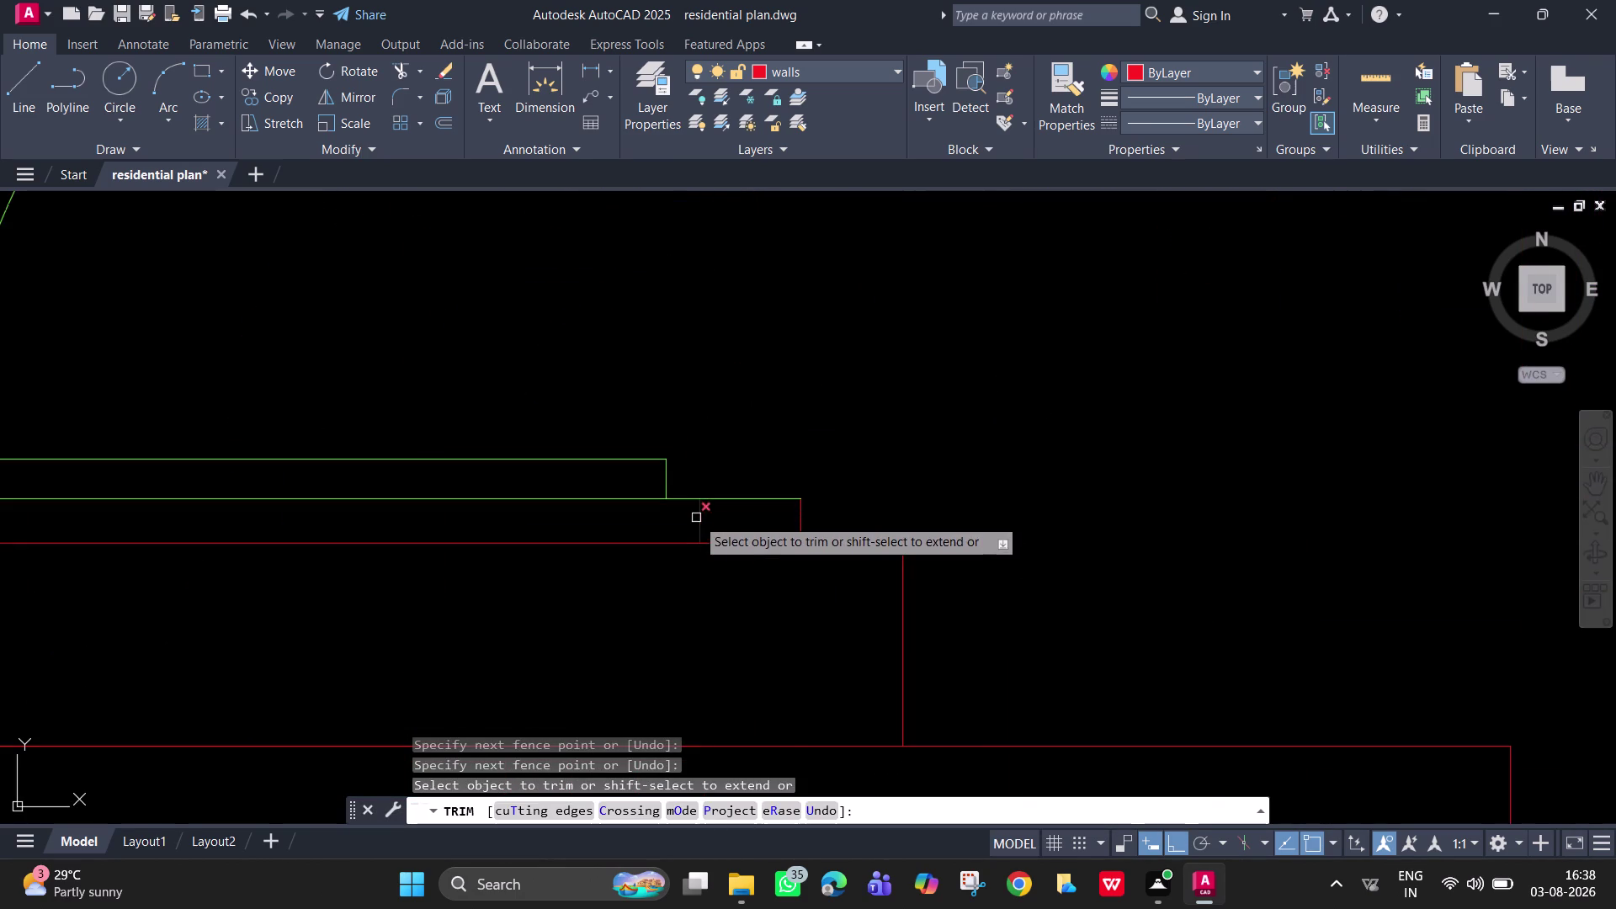
click(696, 518)
scroll(down, 3)
middle_drag(758, 319, 724, 575)
Trim one more wall piece across the opening, then select the lower door swing arc.
scroll(up, 3)
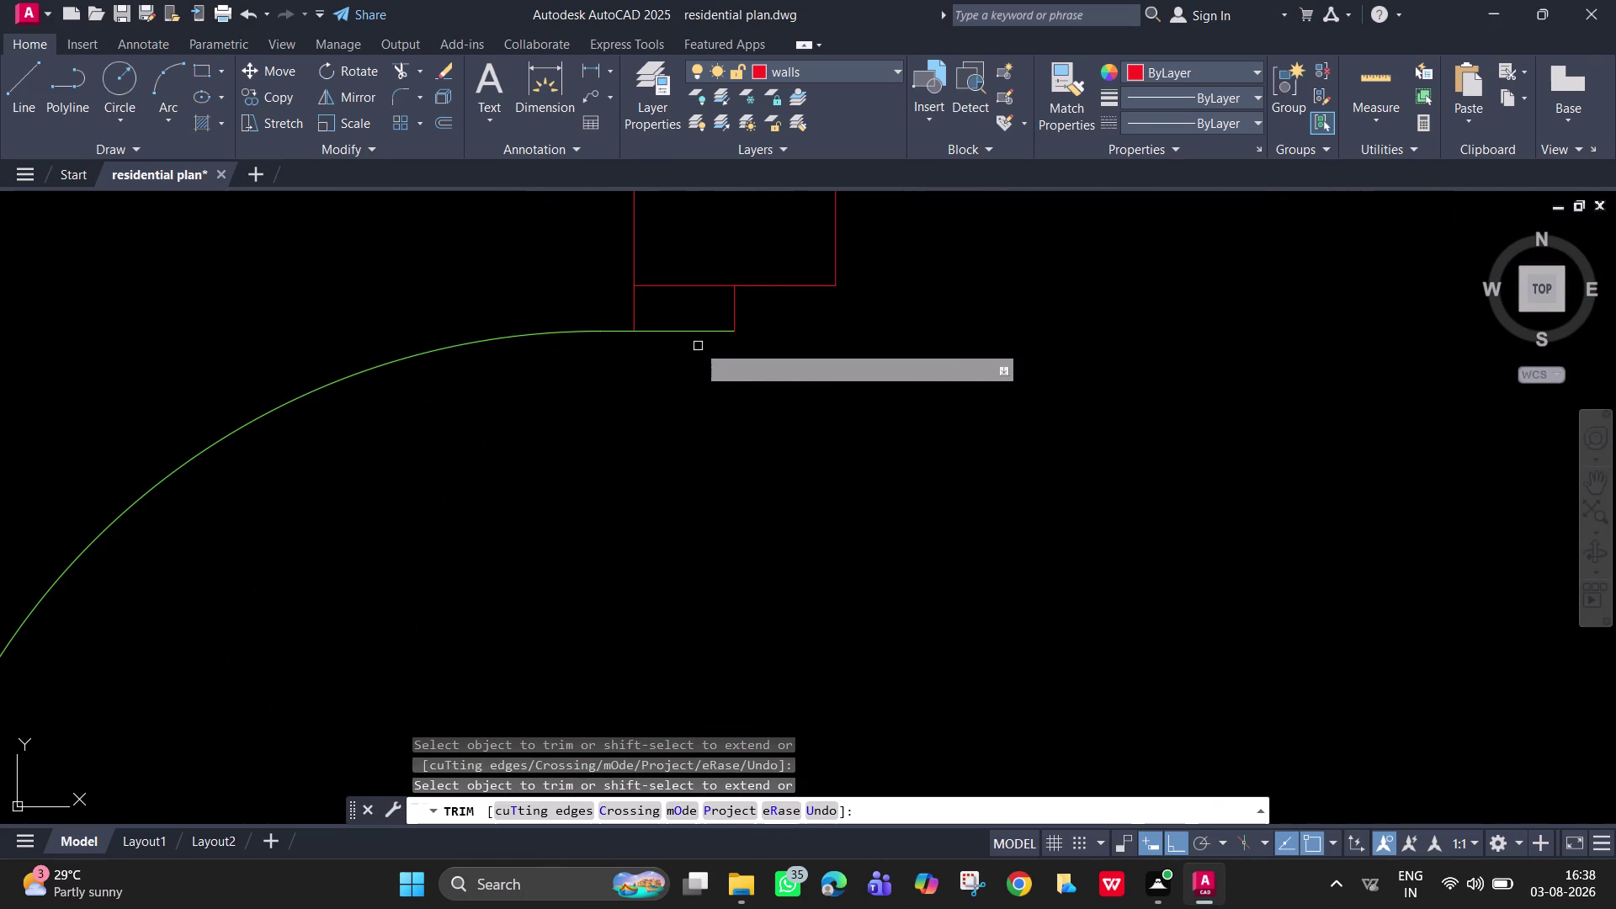
click(653, 311)
click(627, 303)
scroll(down, 3)
scroll(down, 3)
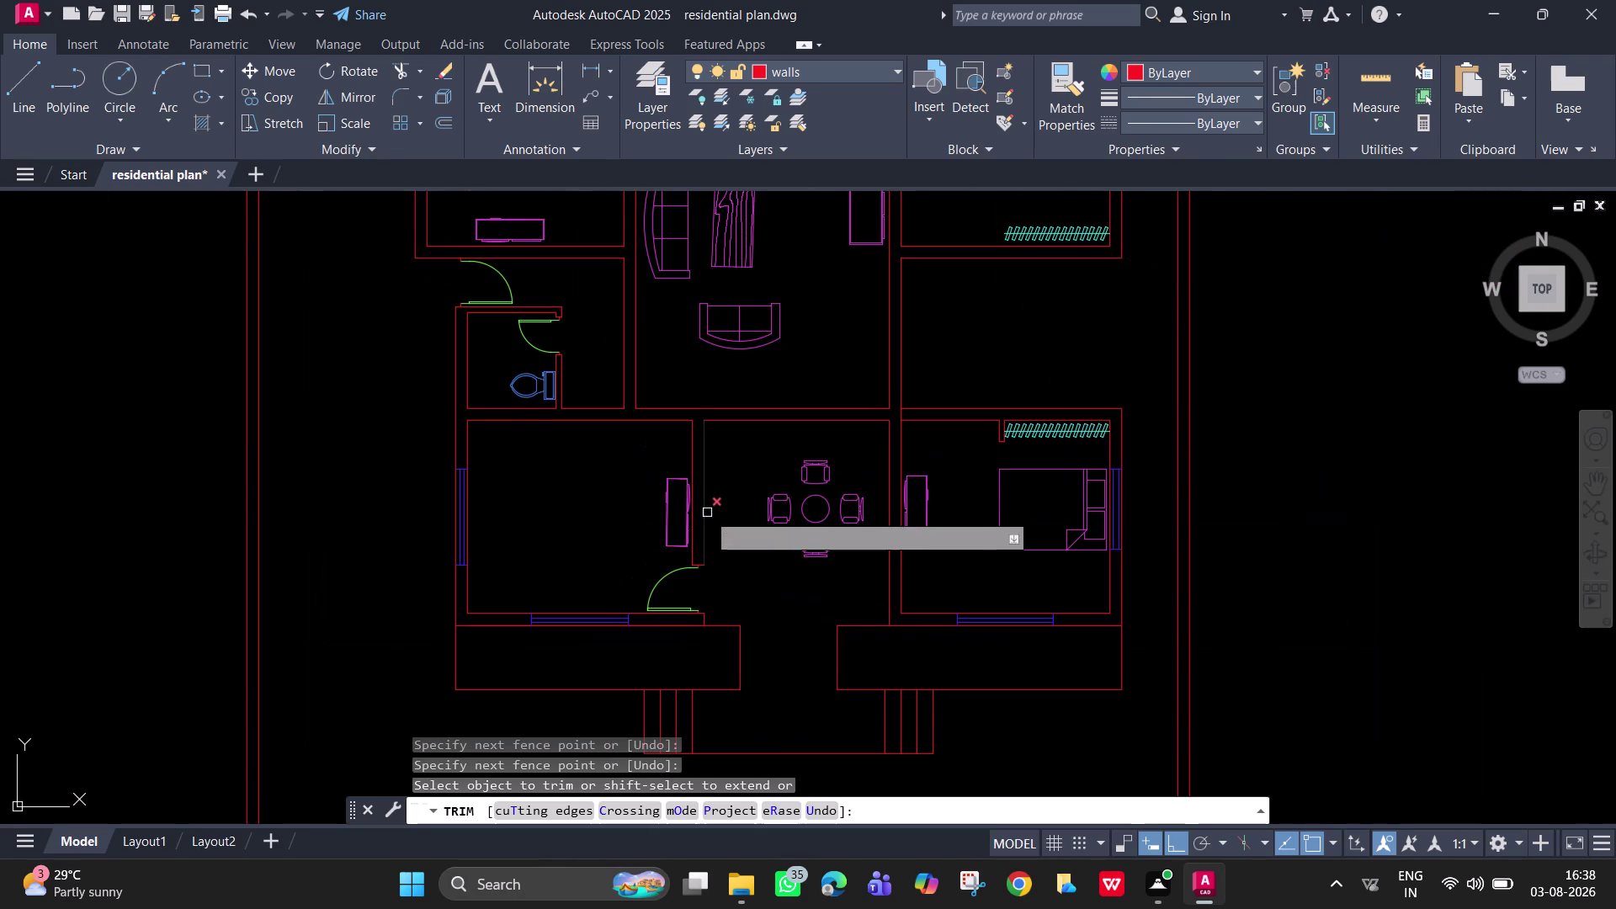
middle_drag(708, 511, 692, 450)
scroll(down, 3)
key(Escape)
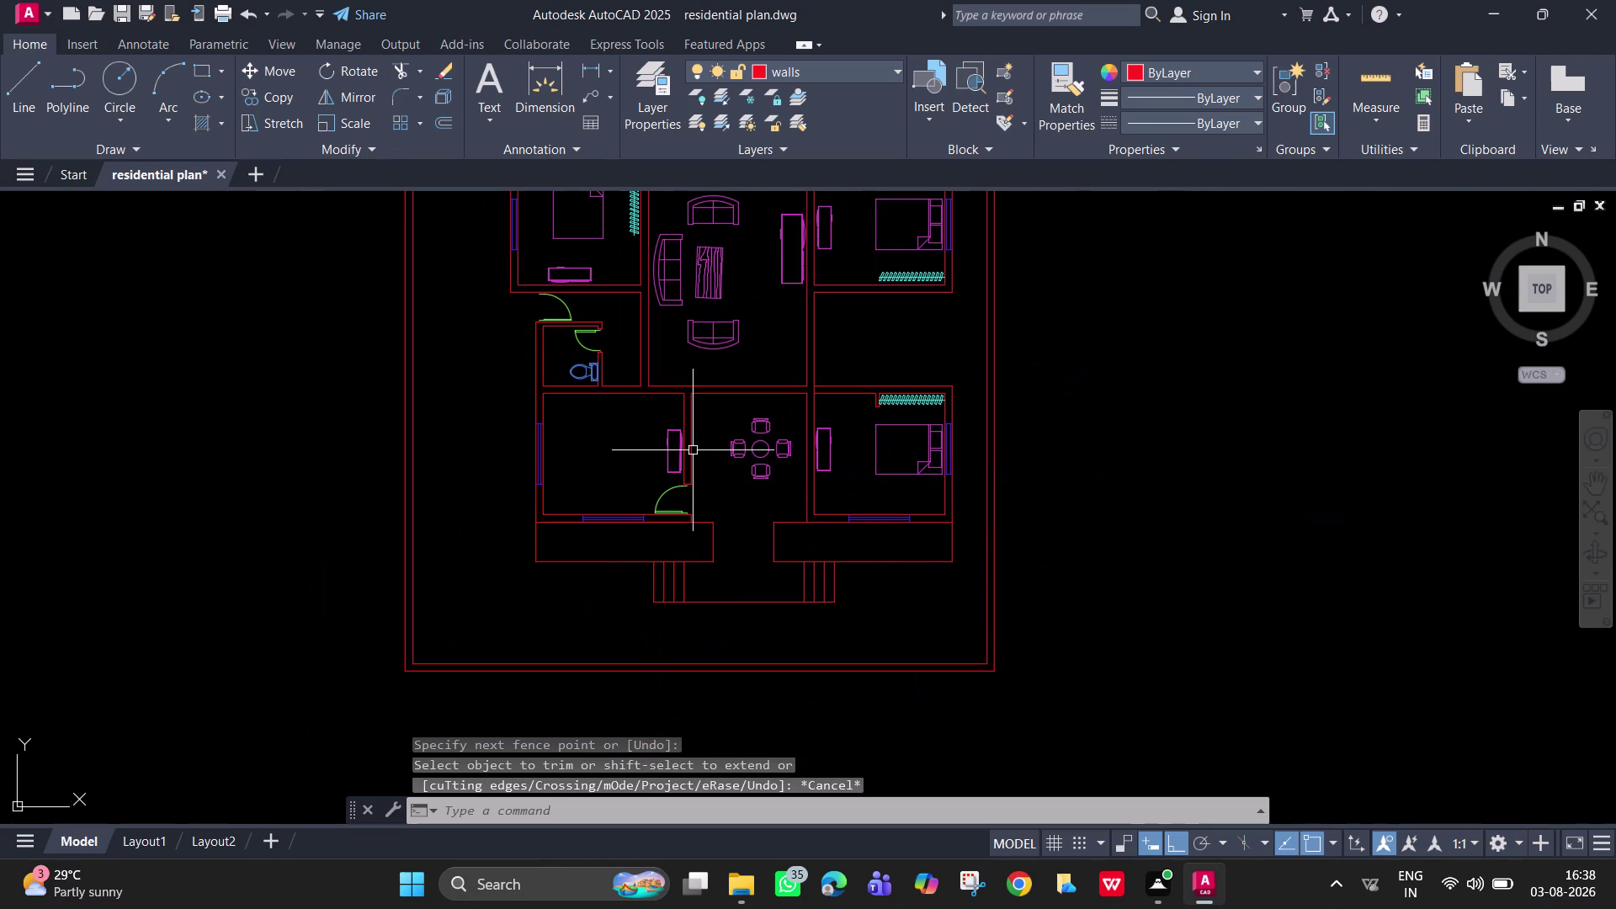
scroll(up, 3)
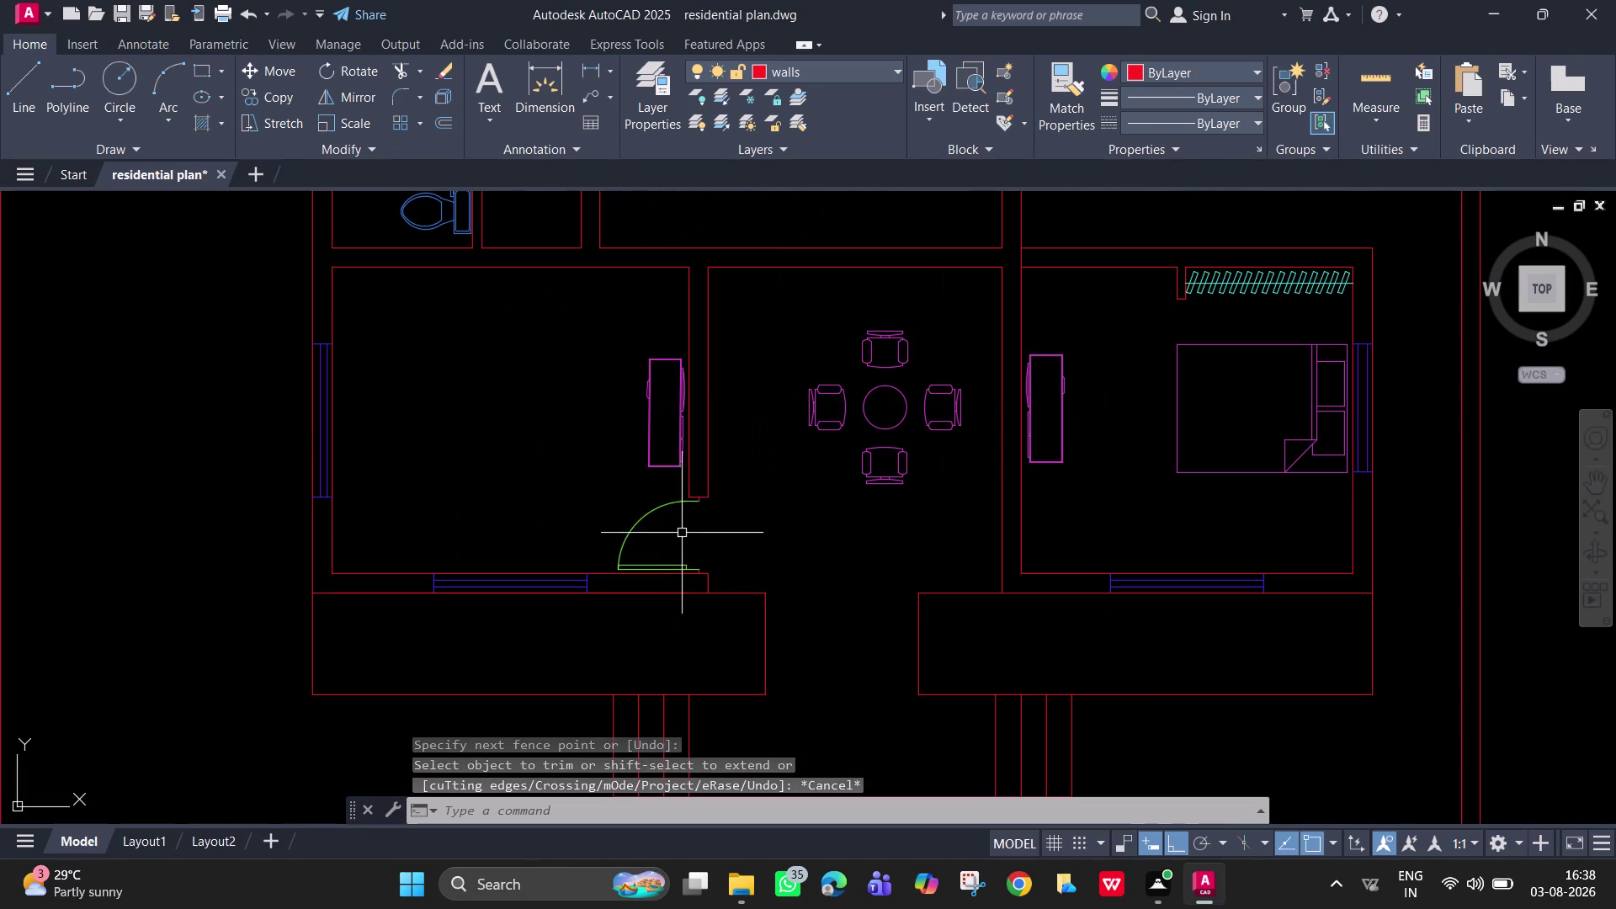
click(670, 504)
scroll(up, 3)
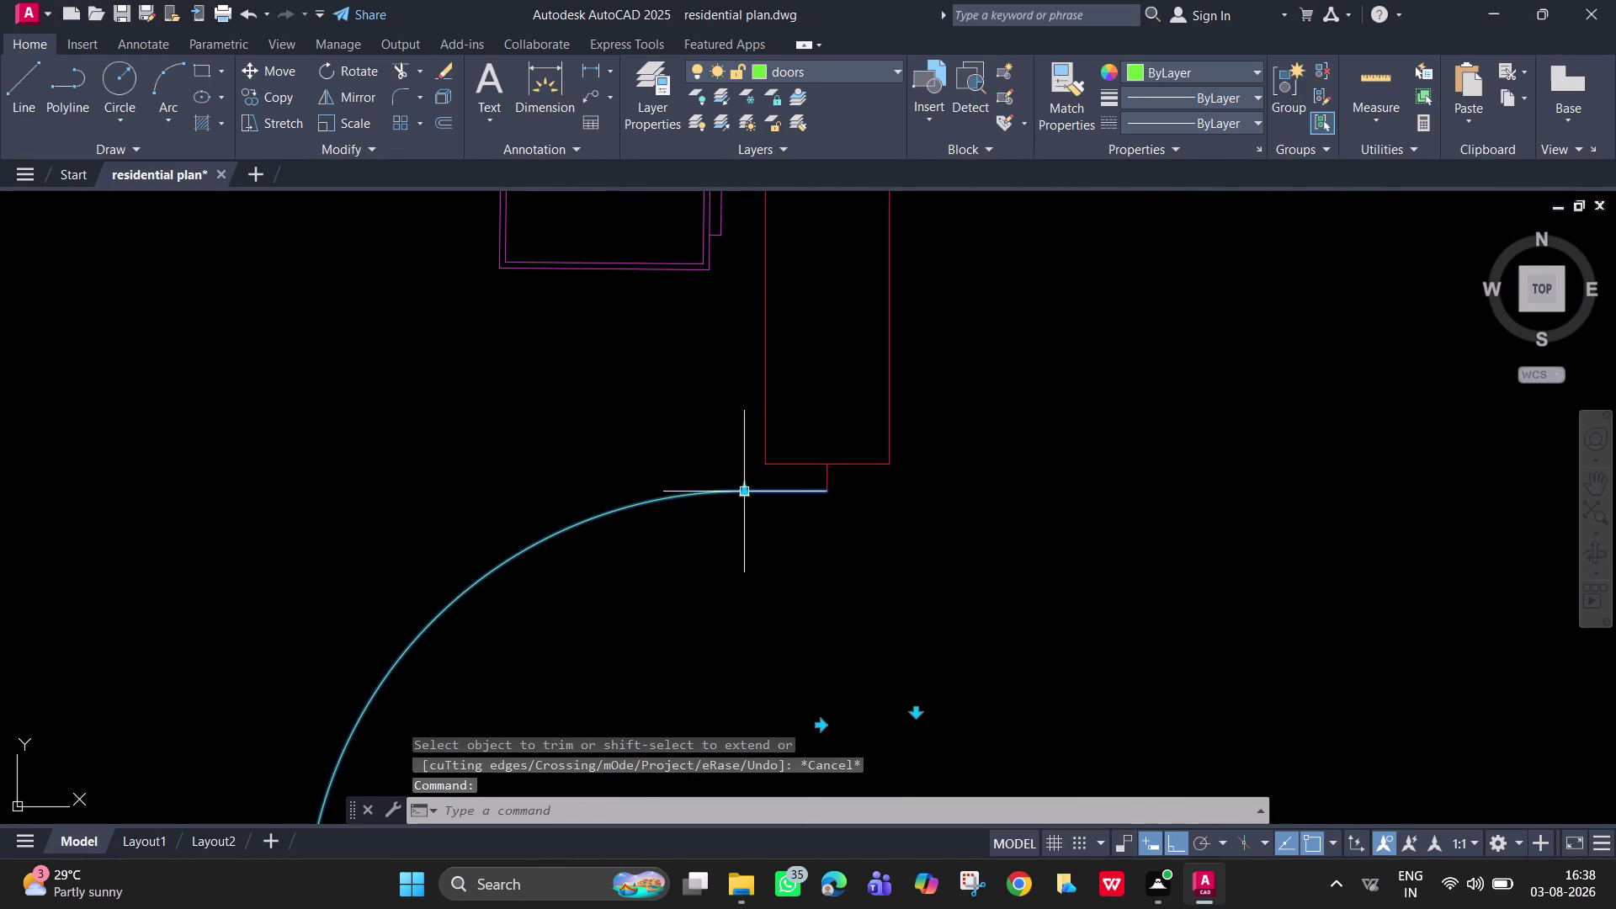
Try adjusting the door arc's endpoint, then cancel that edit and a false-start line.
click(741, 492)
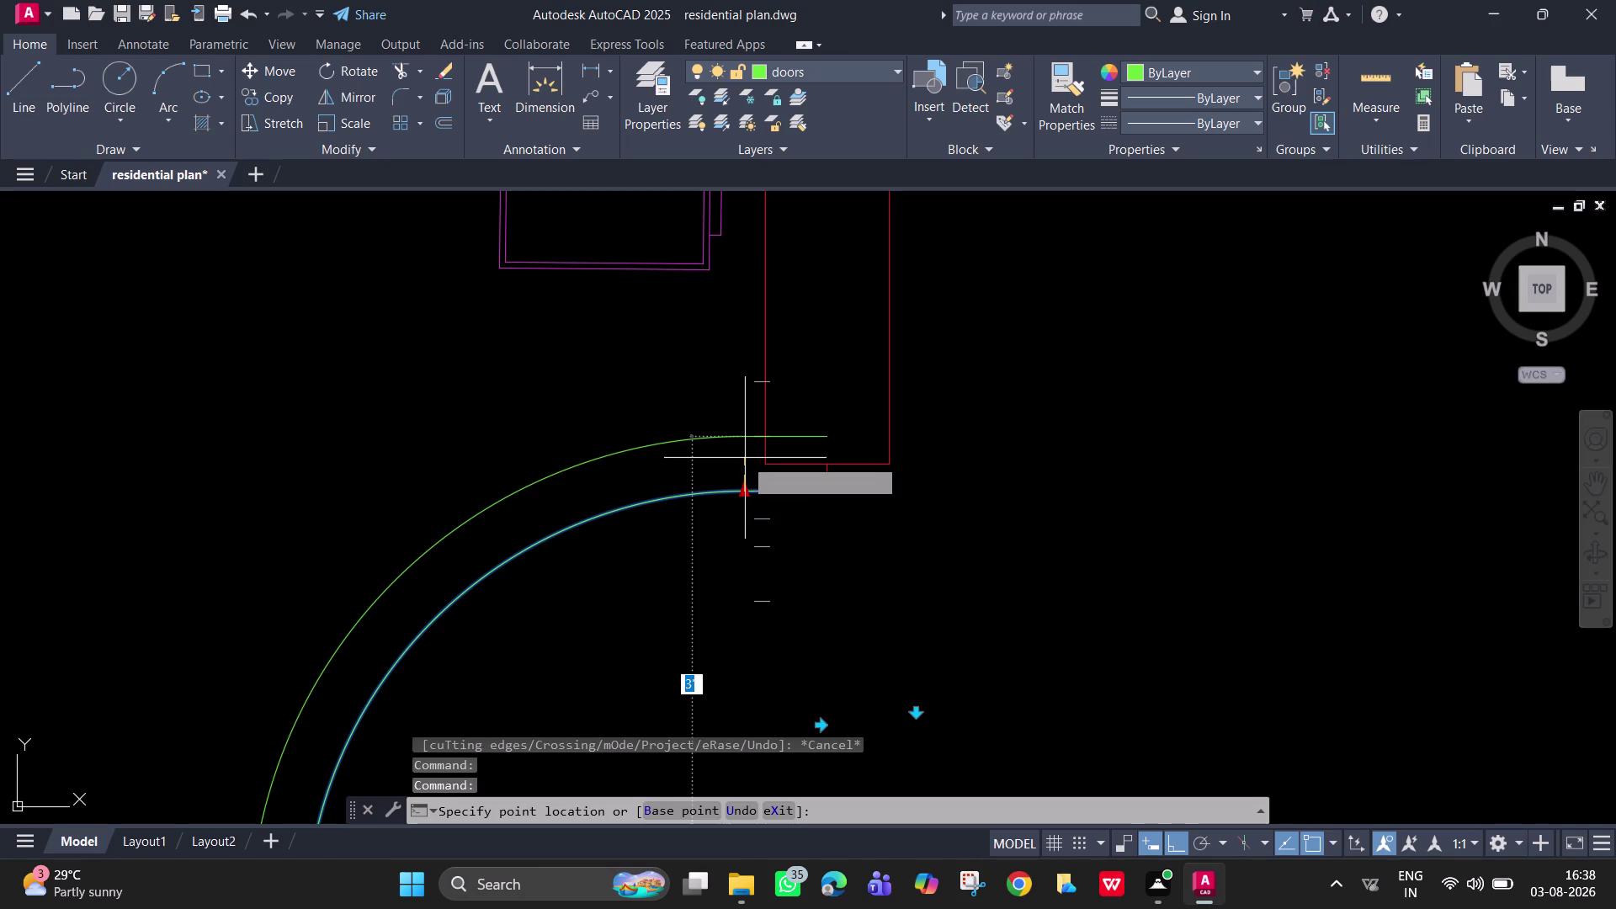
click(744, 458)
key(Escape)
key(Escape)
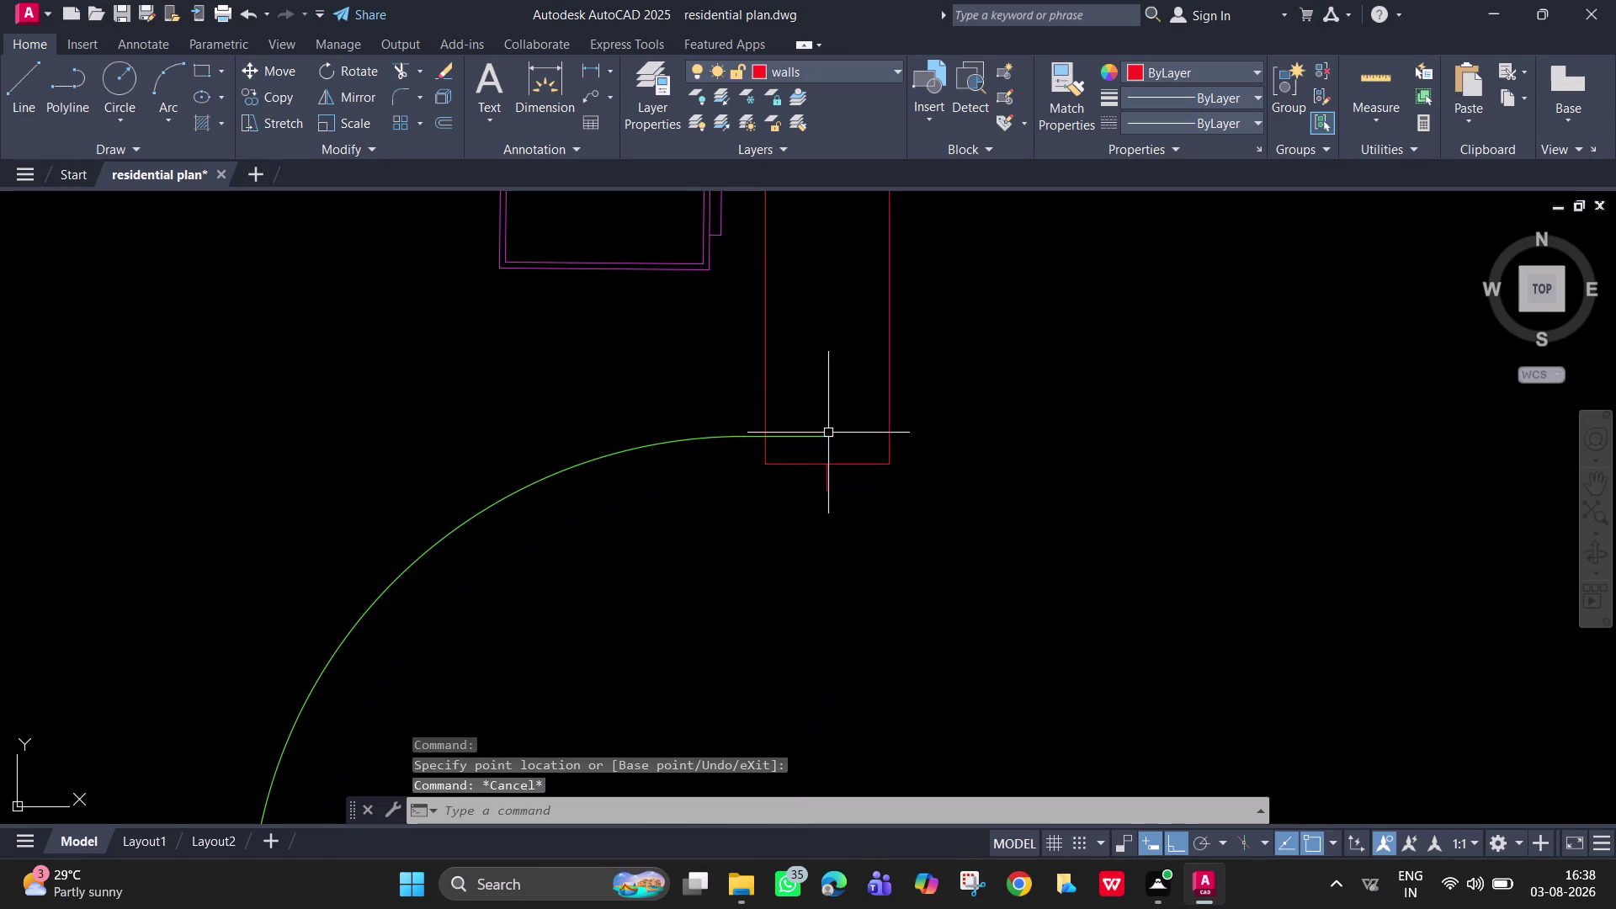
text(l)
key(space)
click(826, 432)
key(Escape)
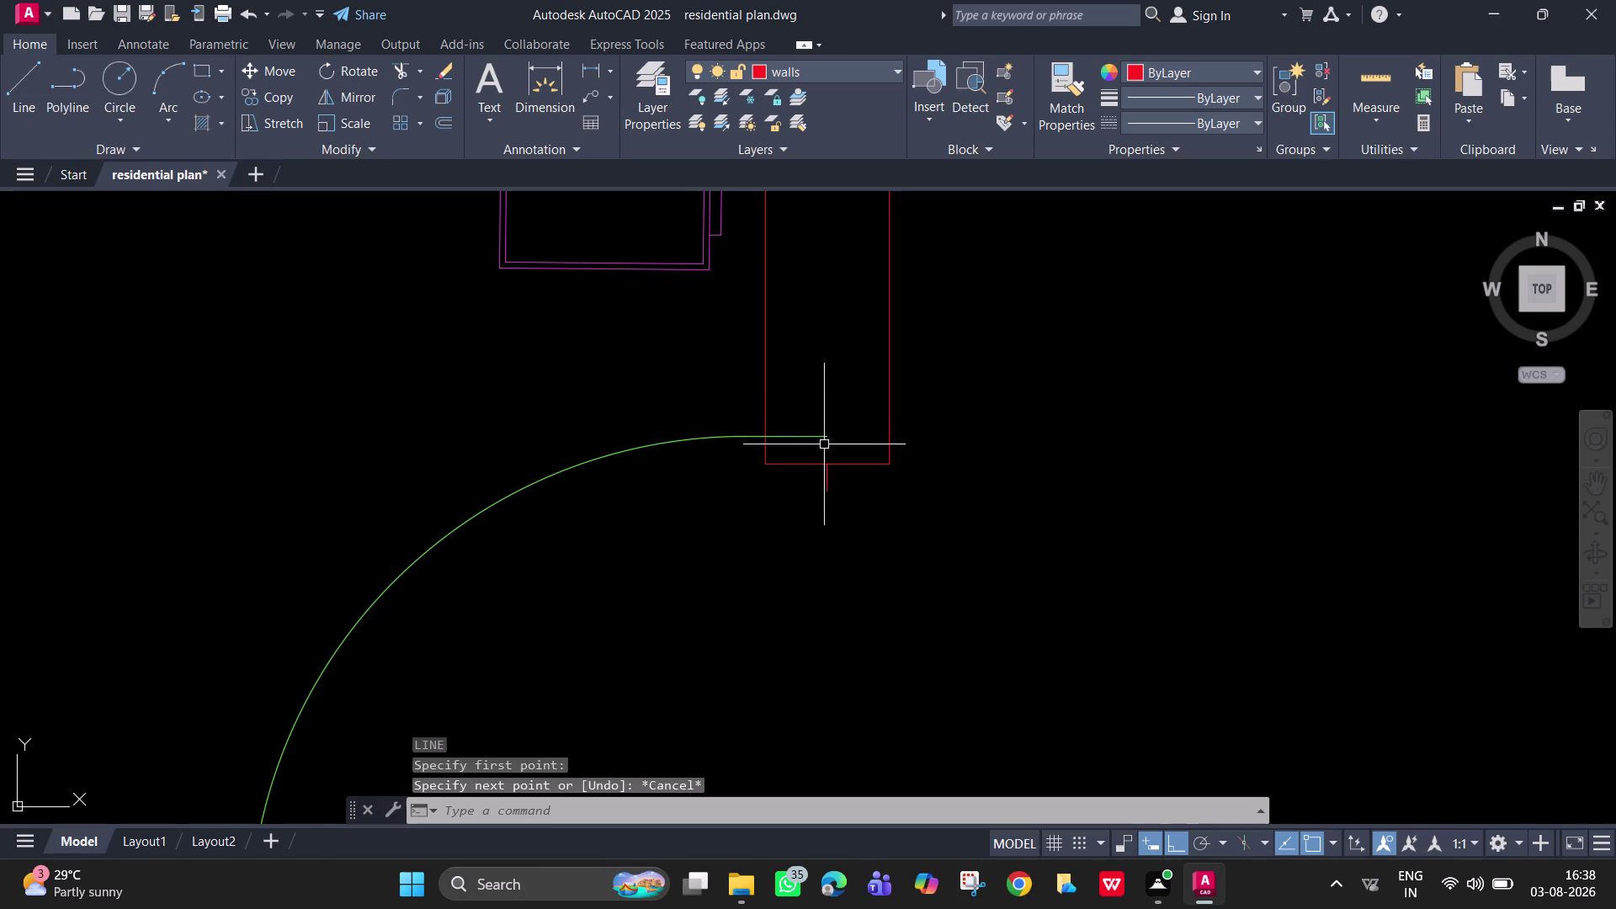
Draw a jamb from the arc's end, 2" up, then across to the right wall.
key(space)
scroll(up, 3)
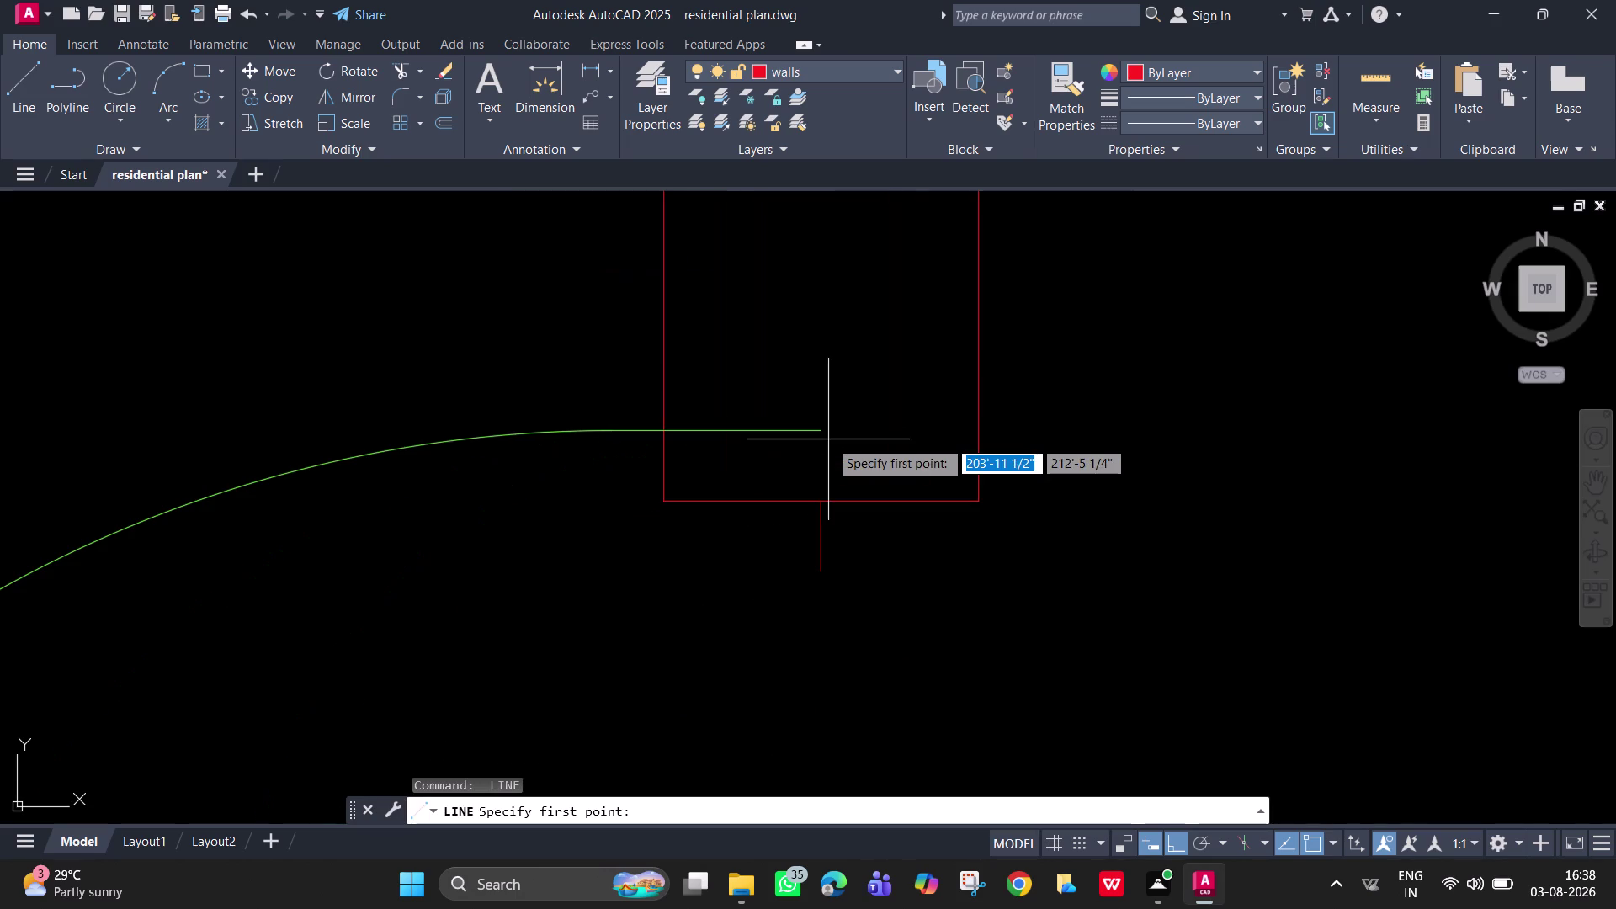
click(818, 428)
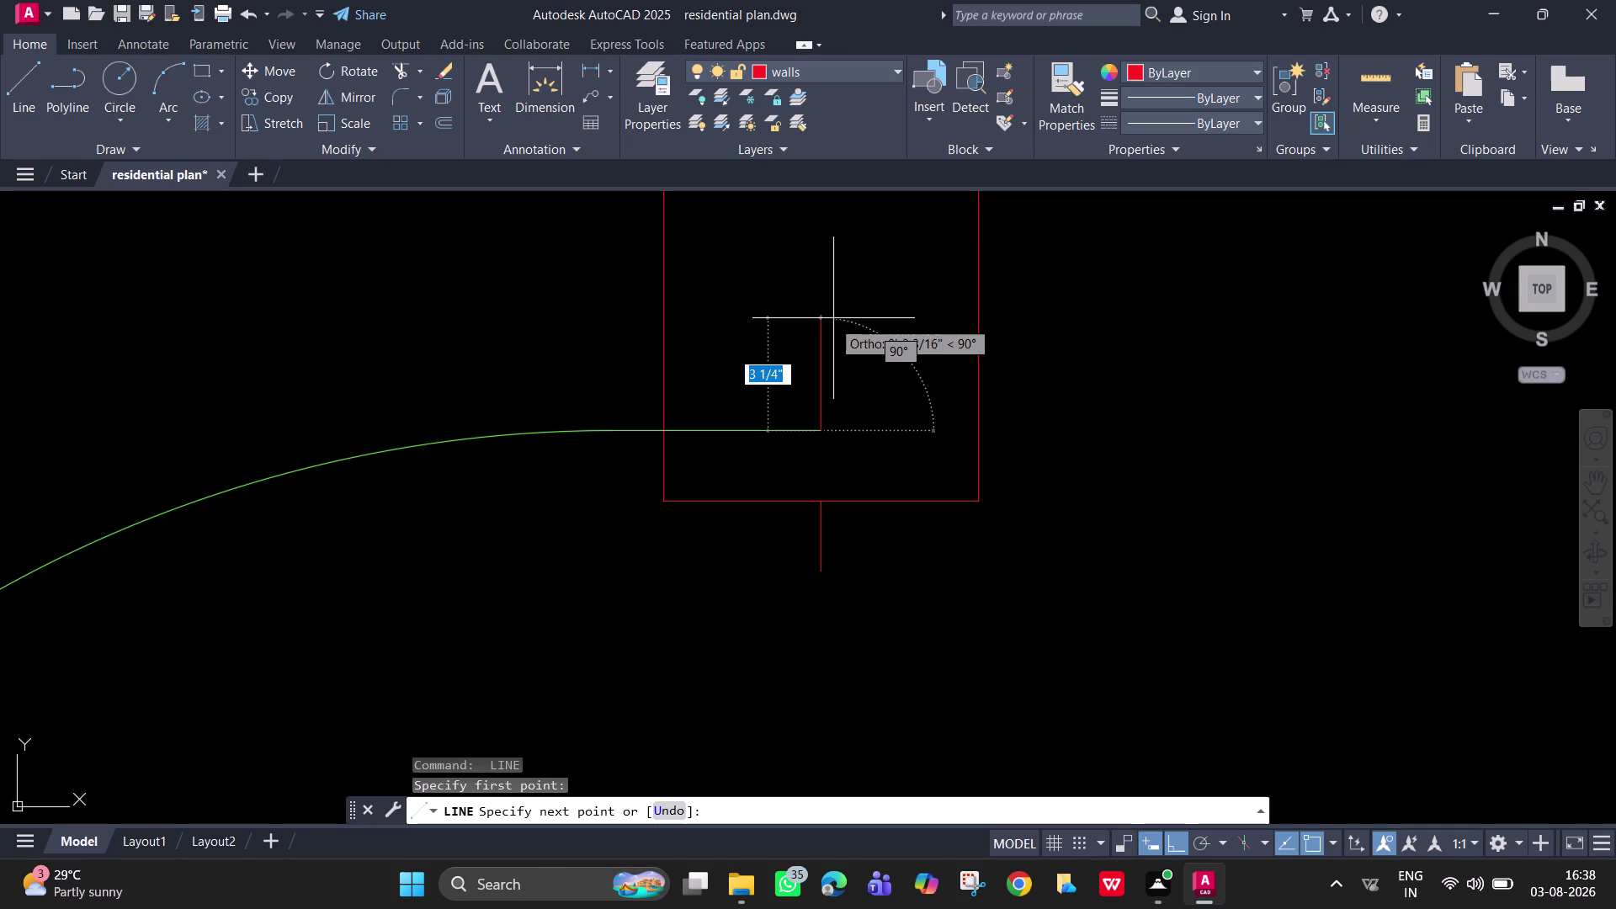
text(2")
key(Return)
key(period)
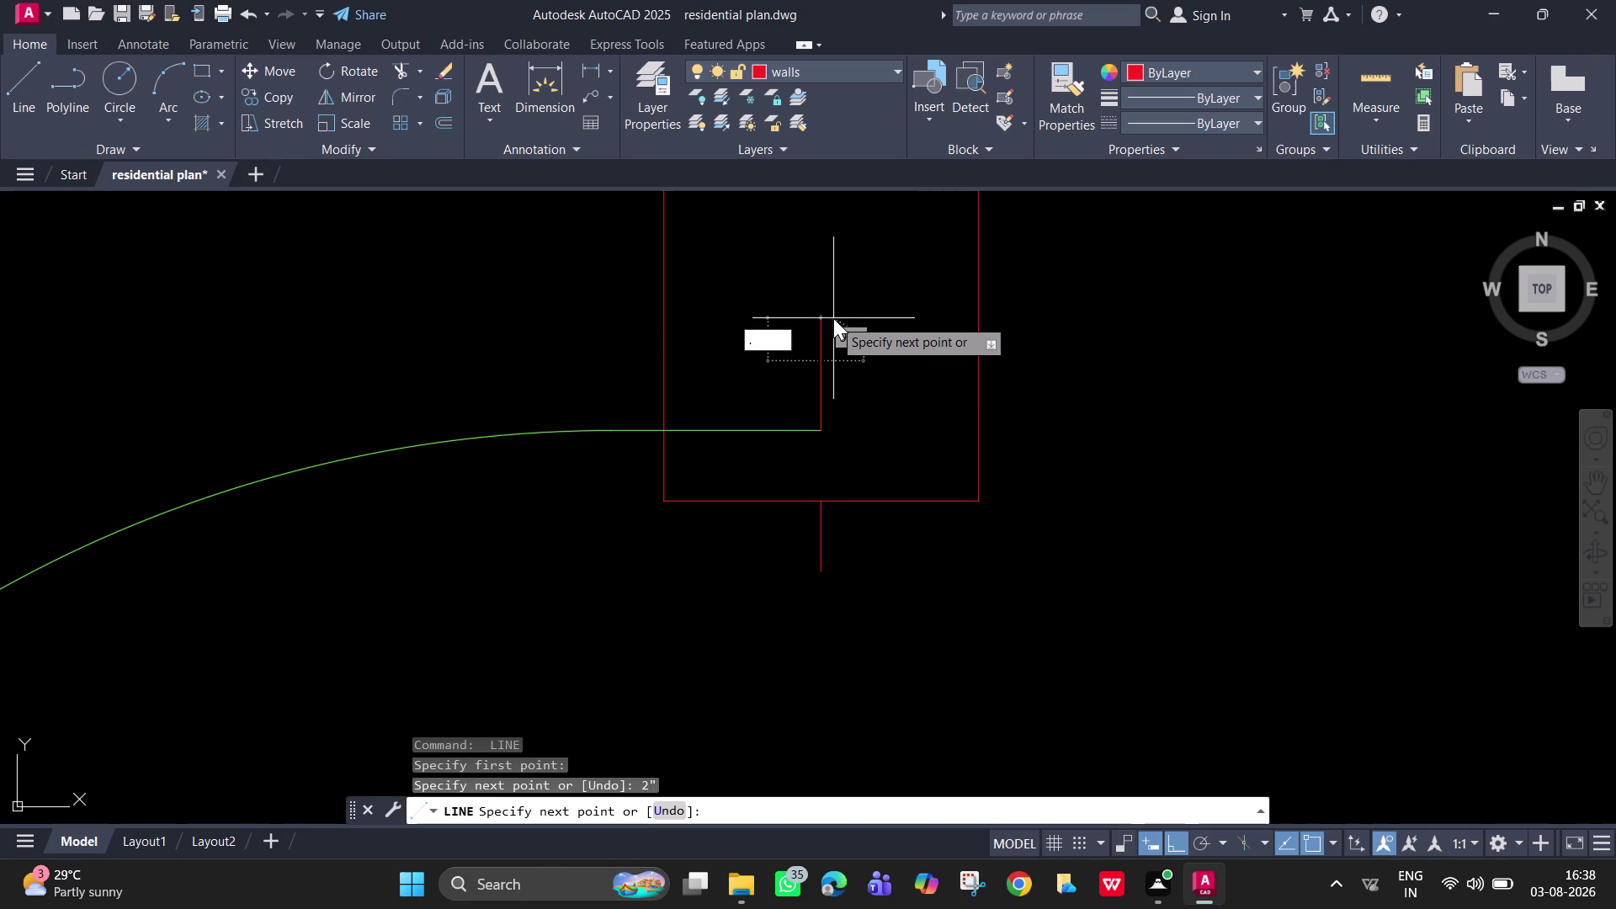
key(Escape)
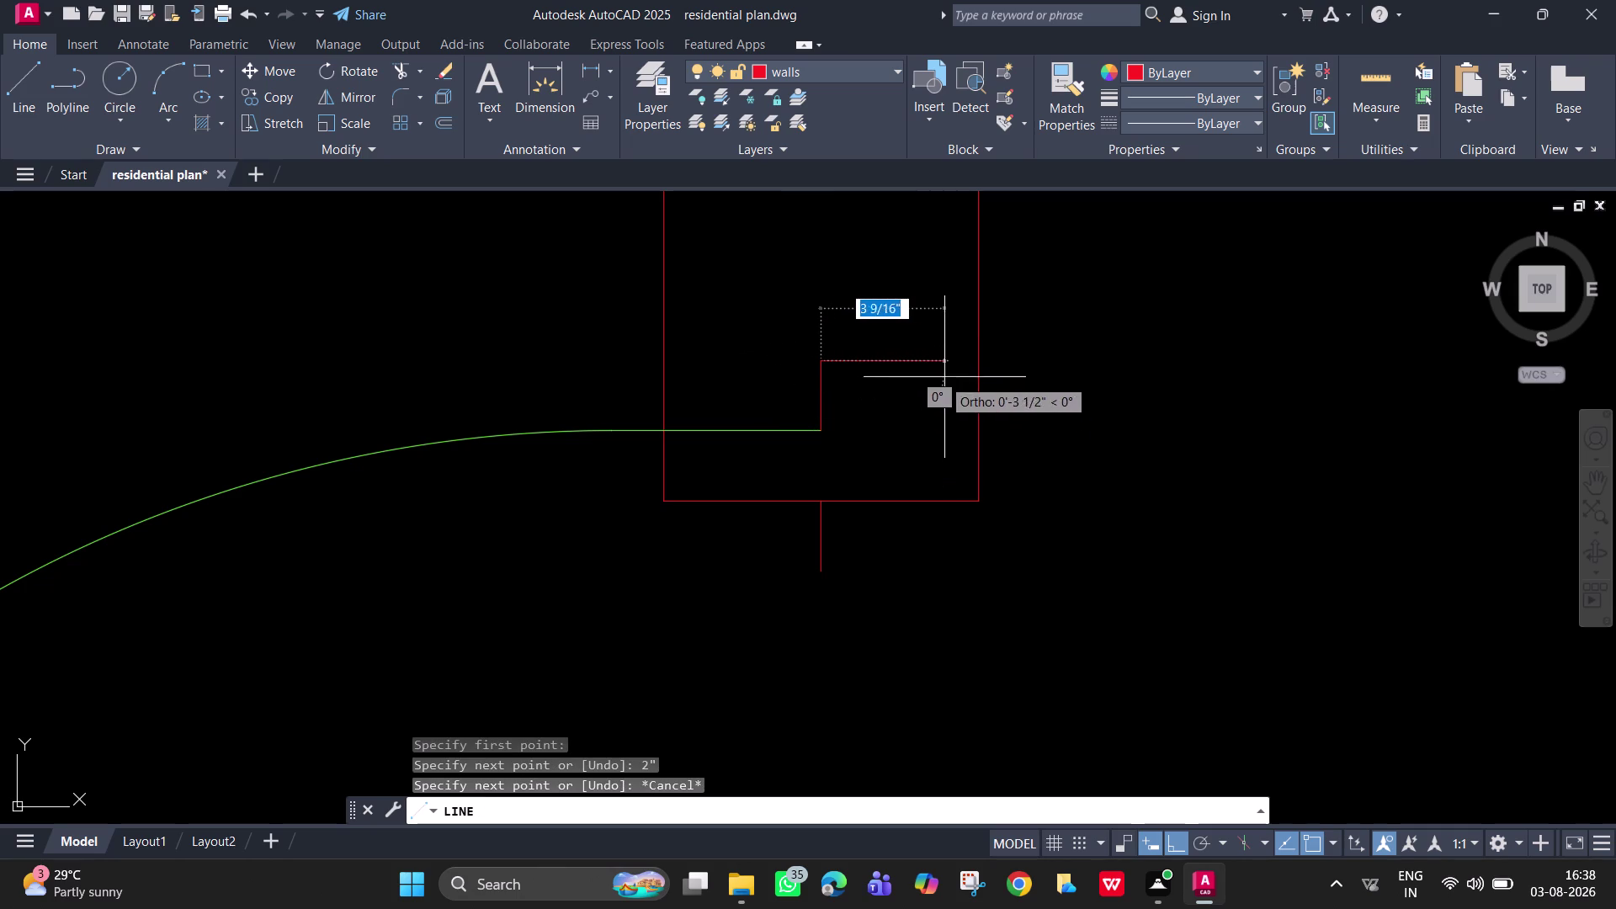
click(975, 357)
key(space)
Draw the jamb line from the top corner across to the left wall.
key(space)
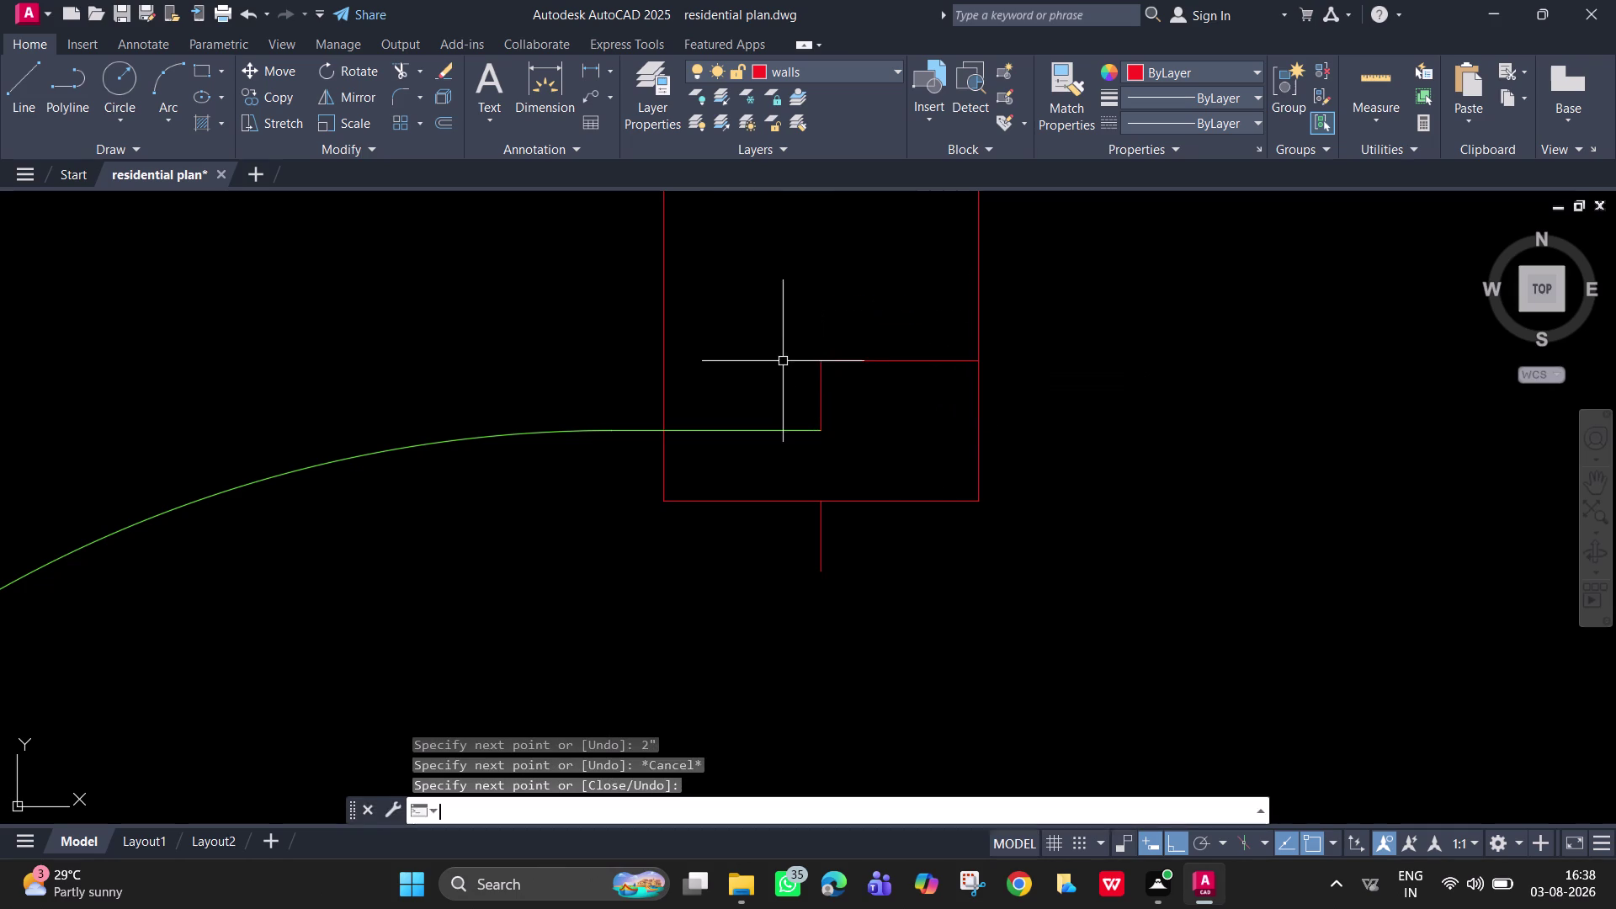
click(820, 363)
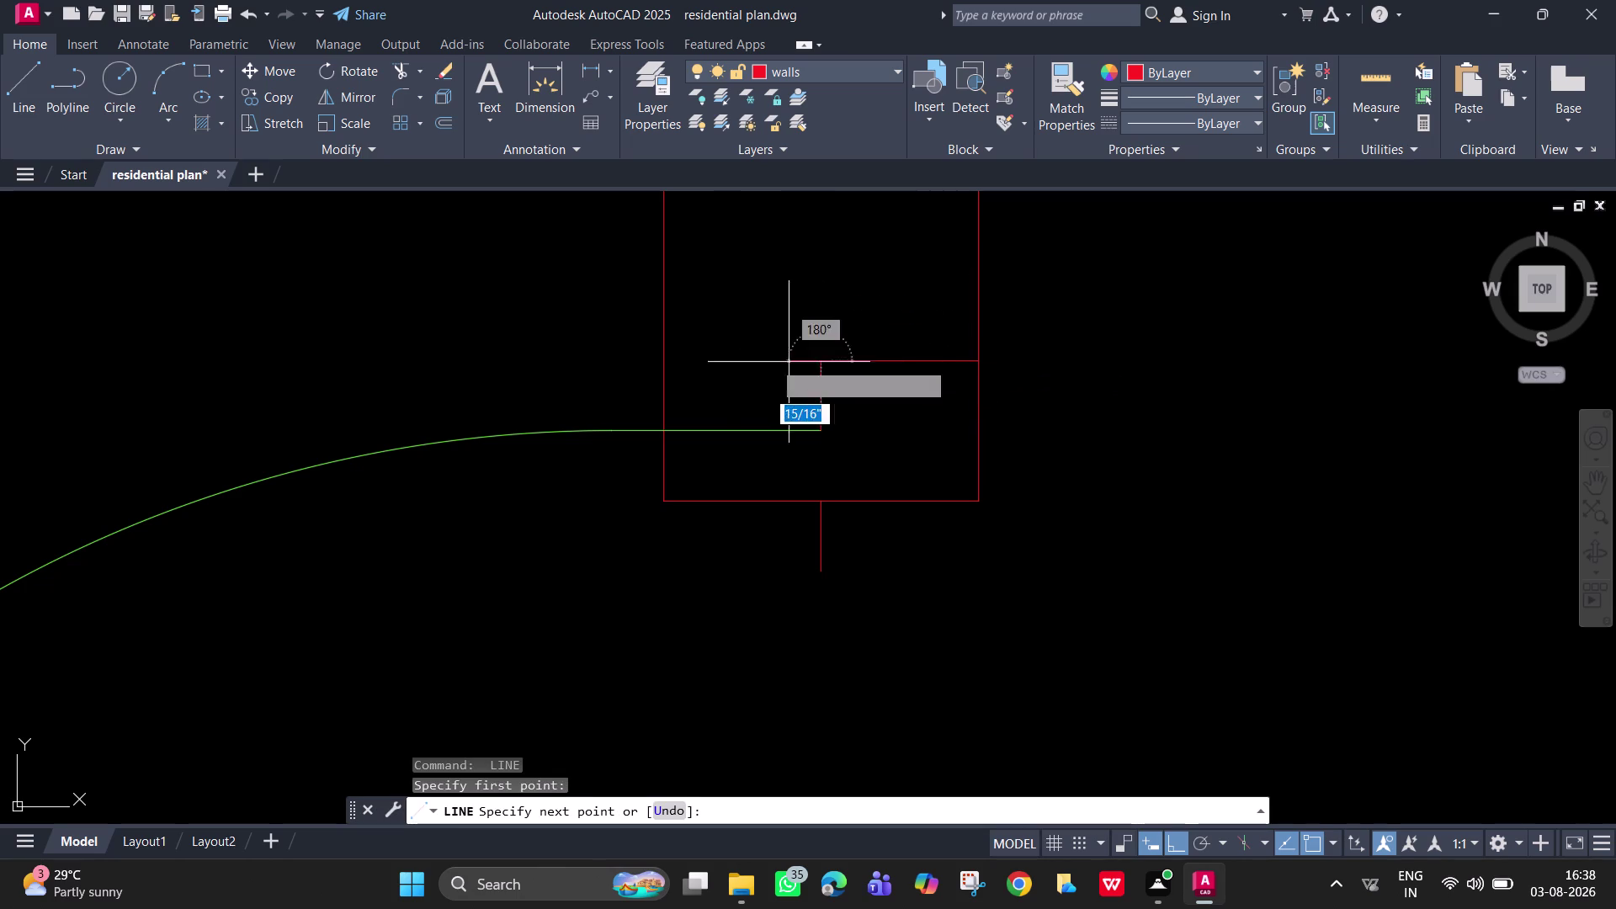
click(662, 363)
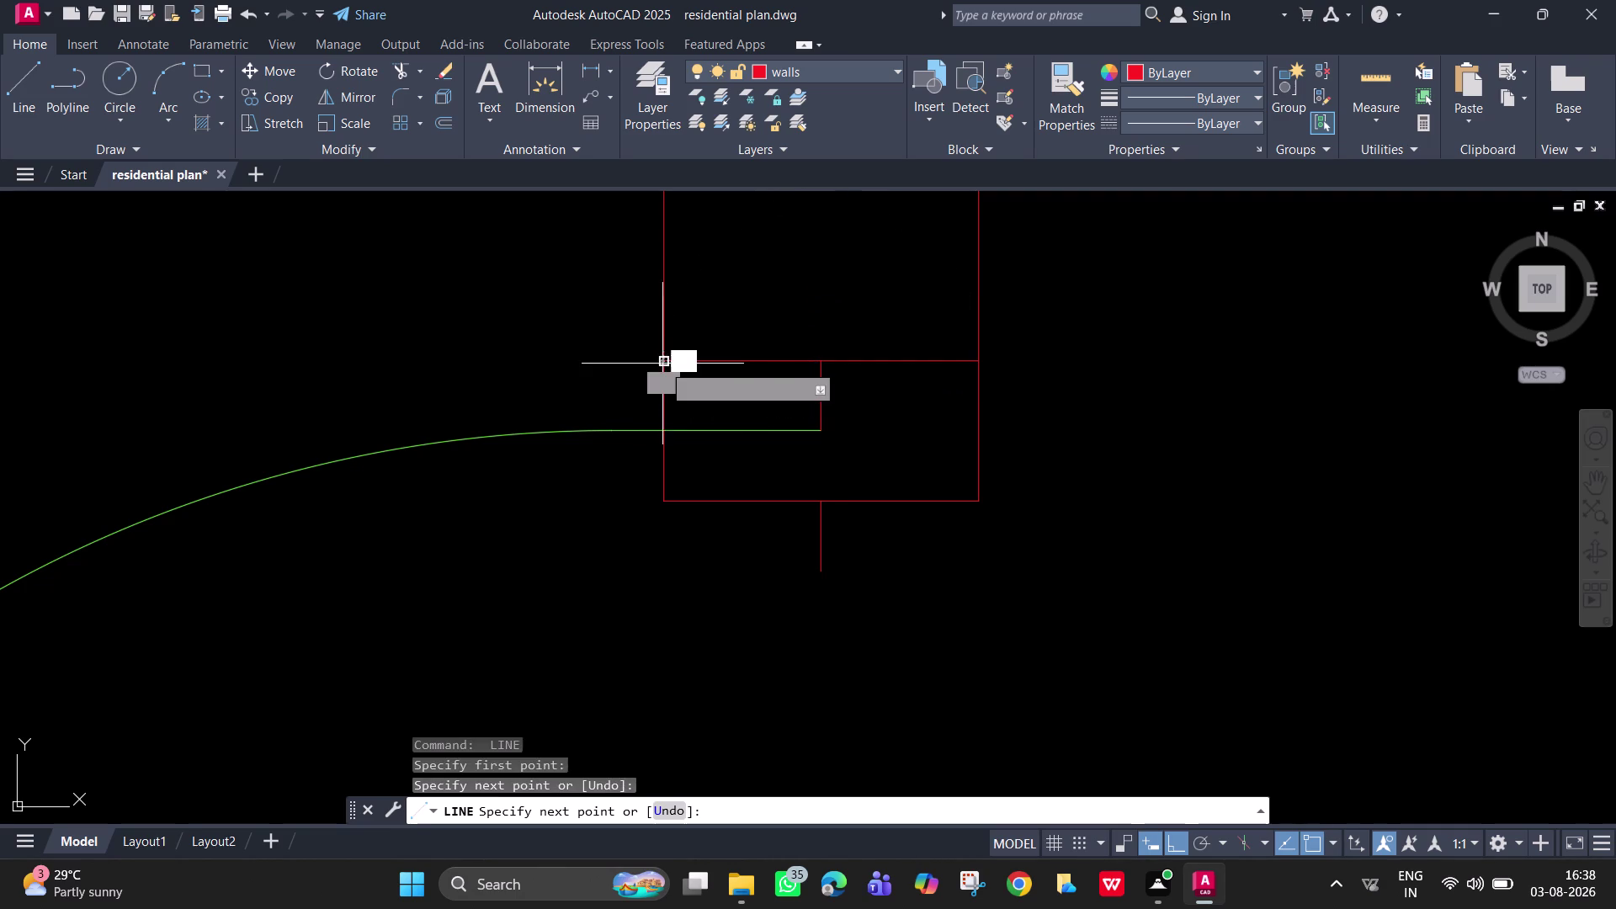
key(space)
scroll(down, 3)
text(t)
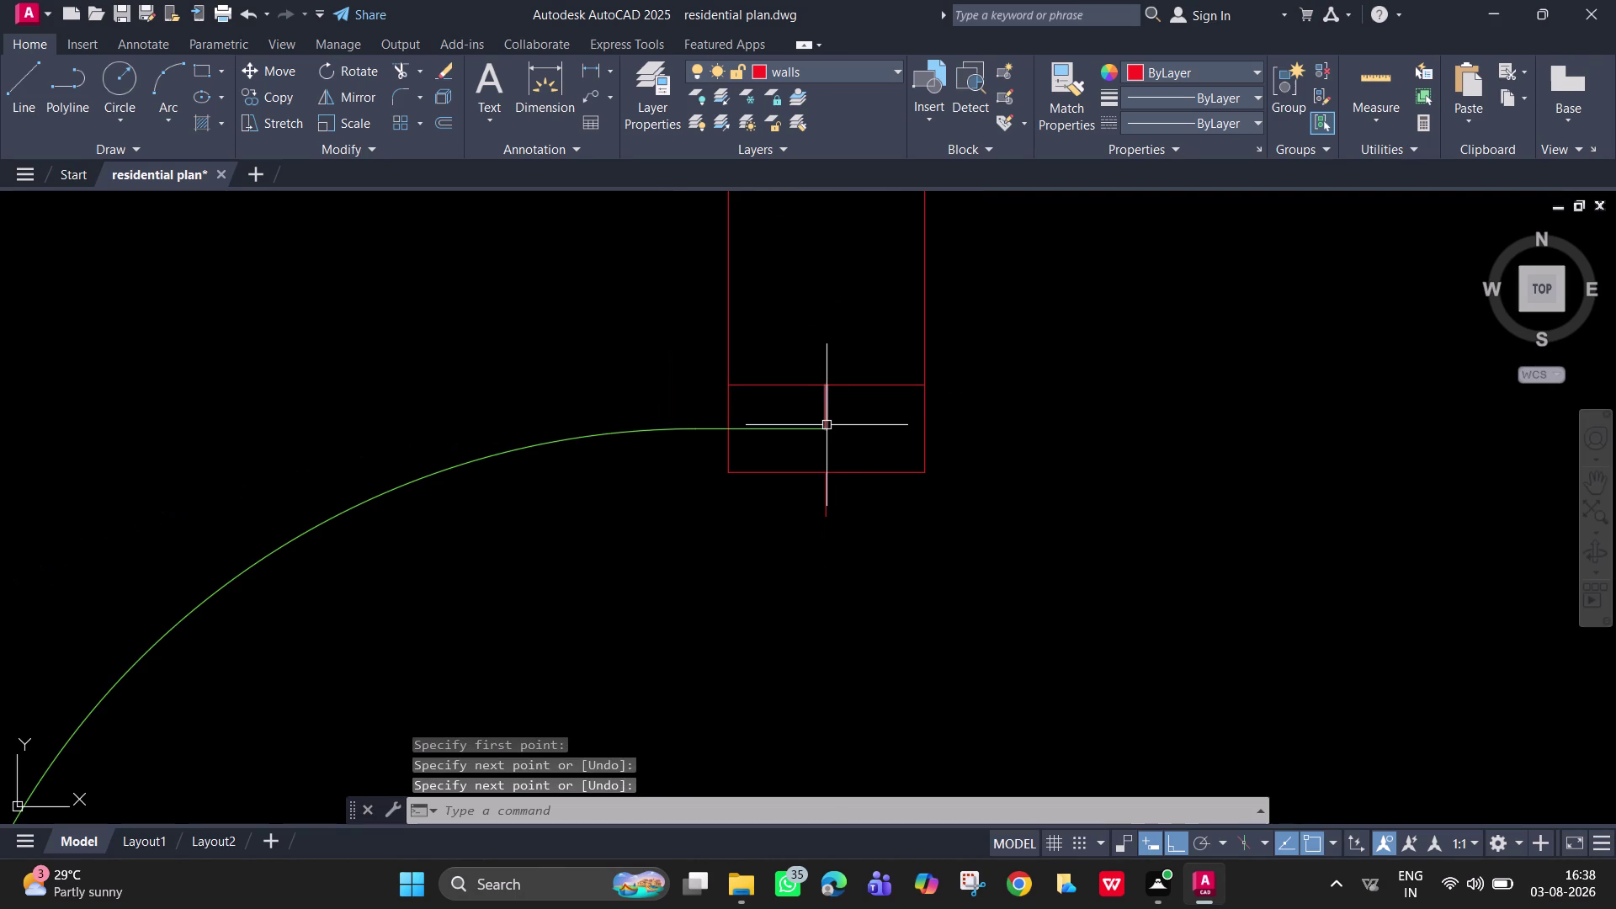
text(r)
key(space)
Trim the wall lines crossing the doorway beside the arc.
click(730, 460)
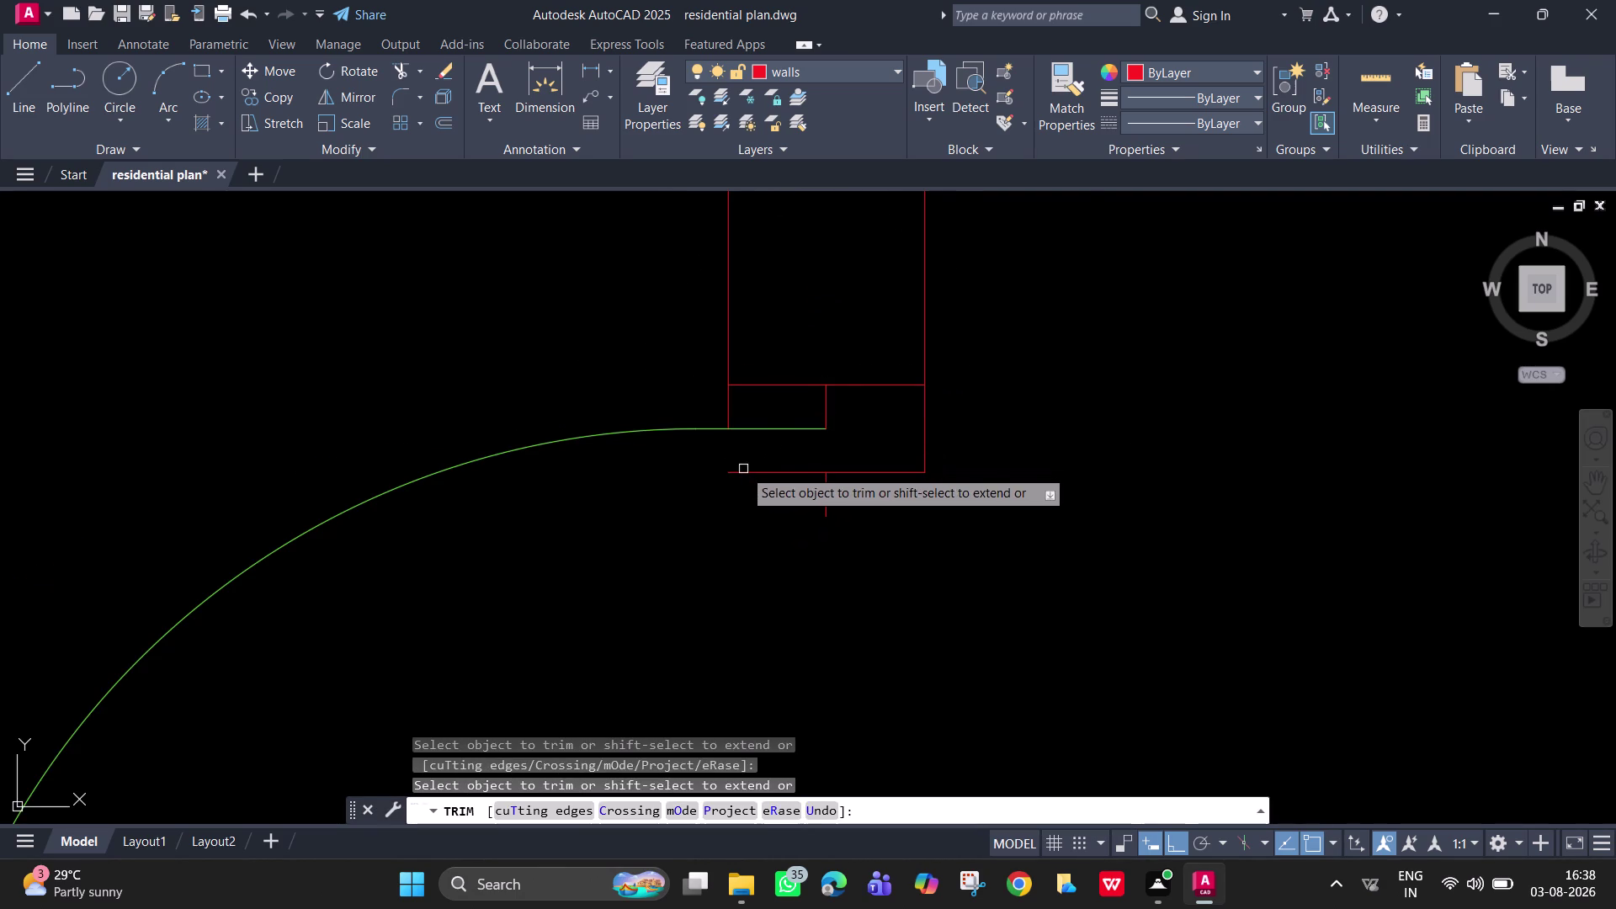
click(743, 468)
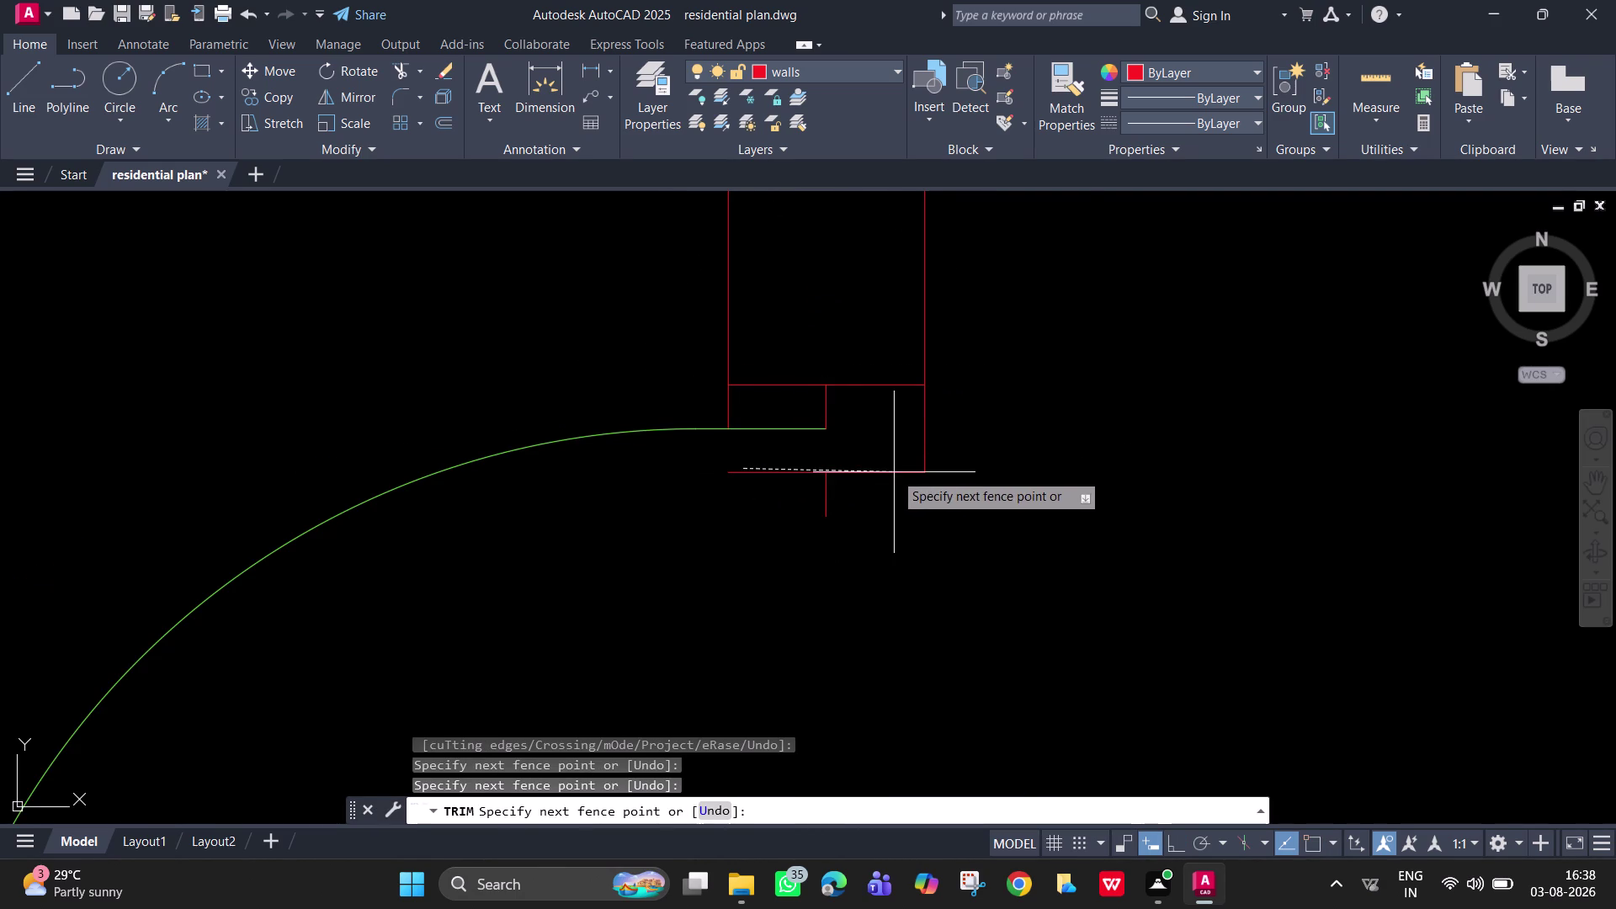
click(866, 498)
click(871, 462)
click(876, 514)
click(906, 446)
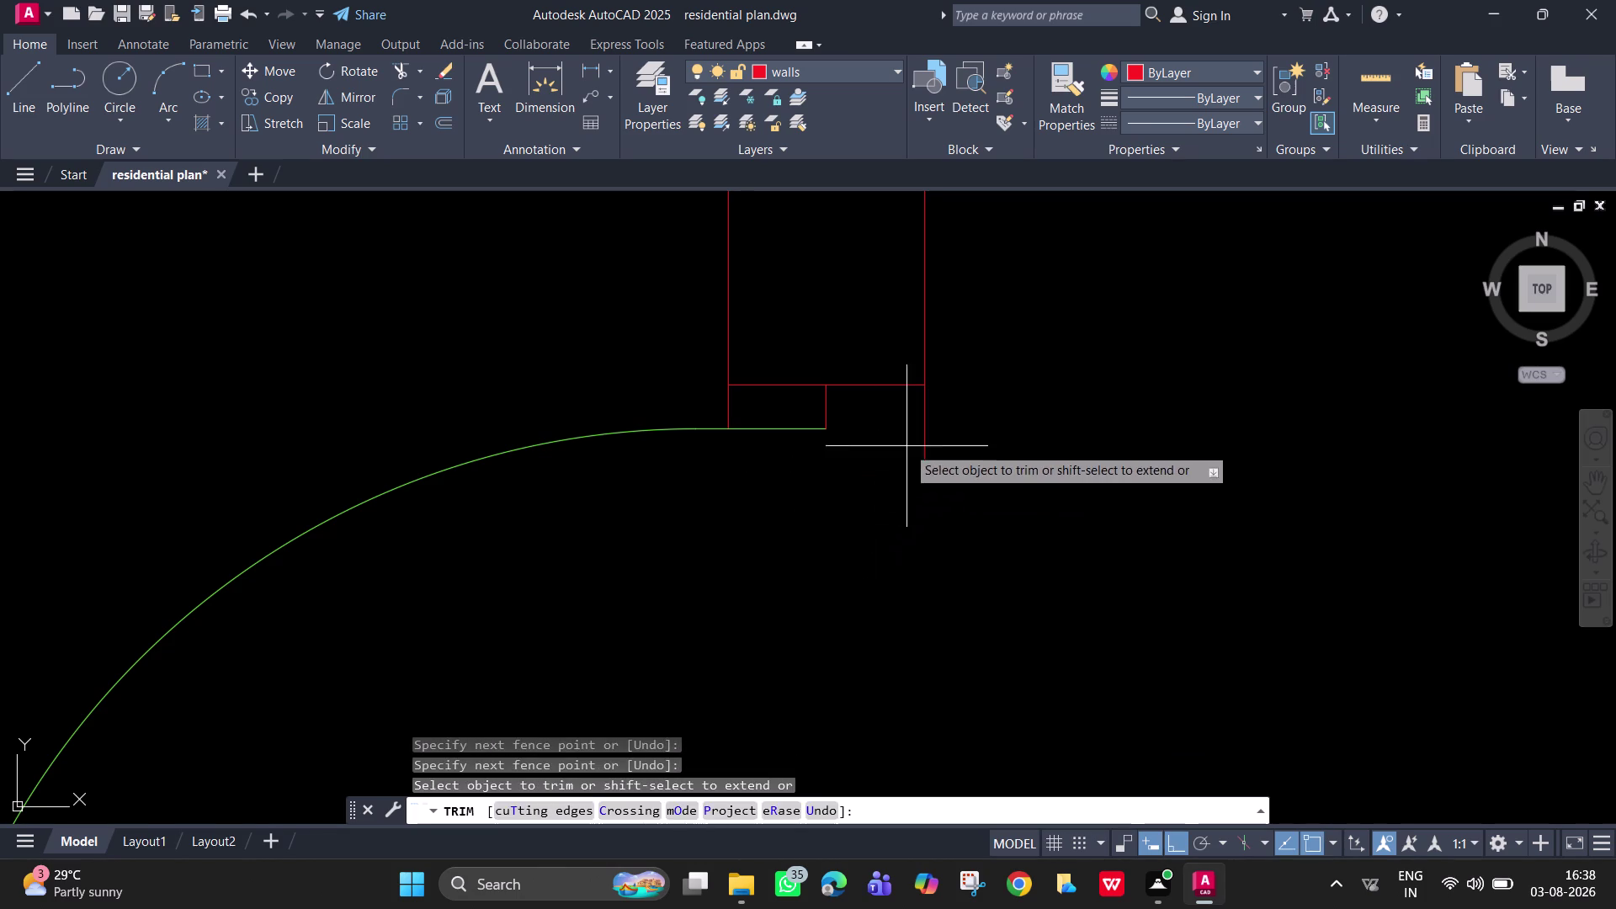
Trim the remaining wall pieces across the doorway and zoom out to the full plan.
click(951, 442)
click(718, 402)
click(753, 413)
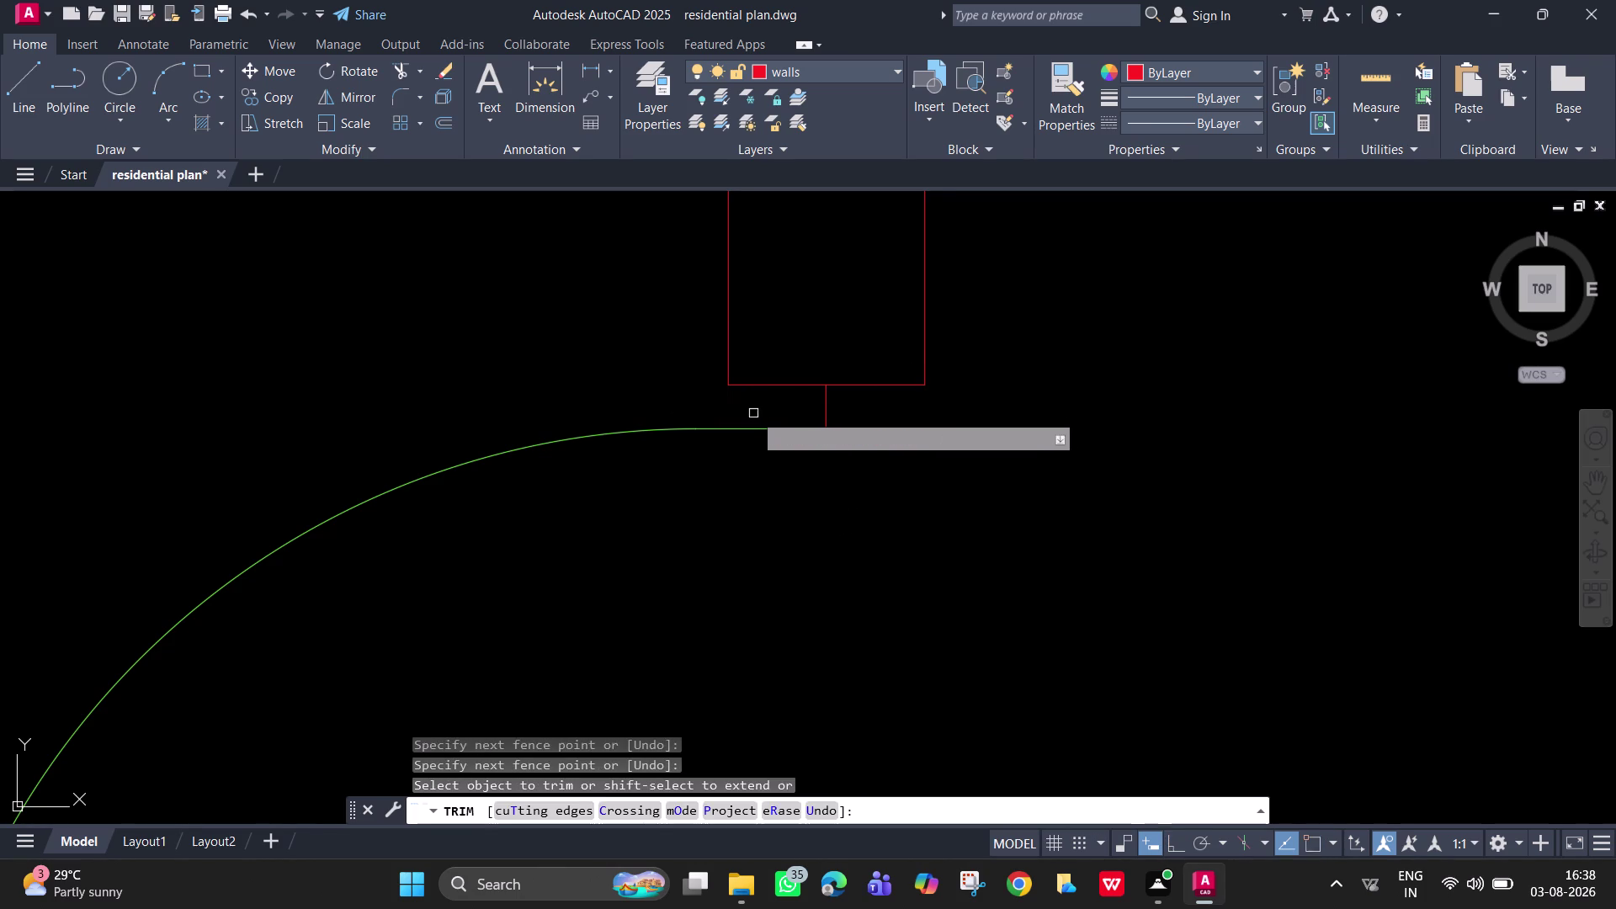
scroll(down, 3)
middle_drag(760, 524, 794, 377)
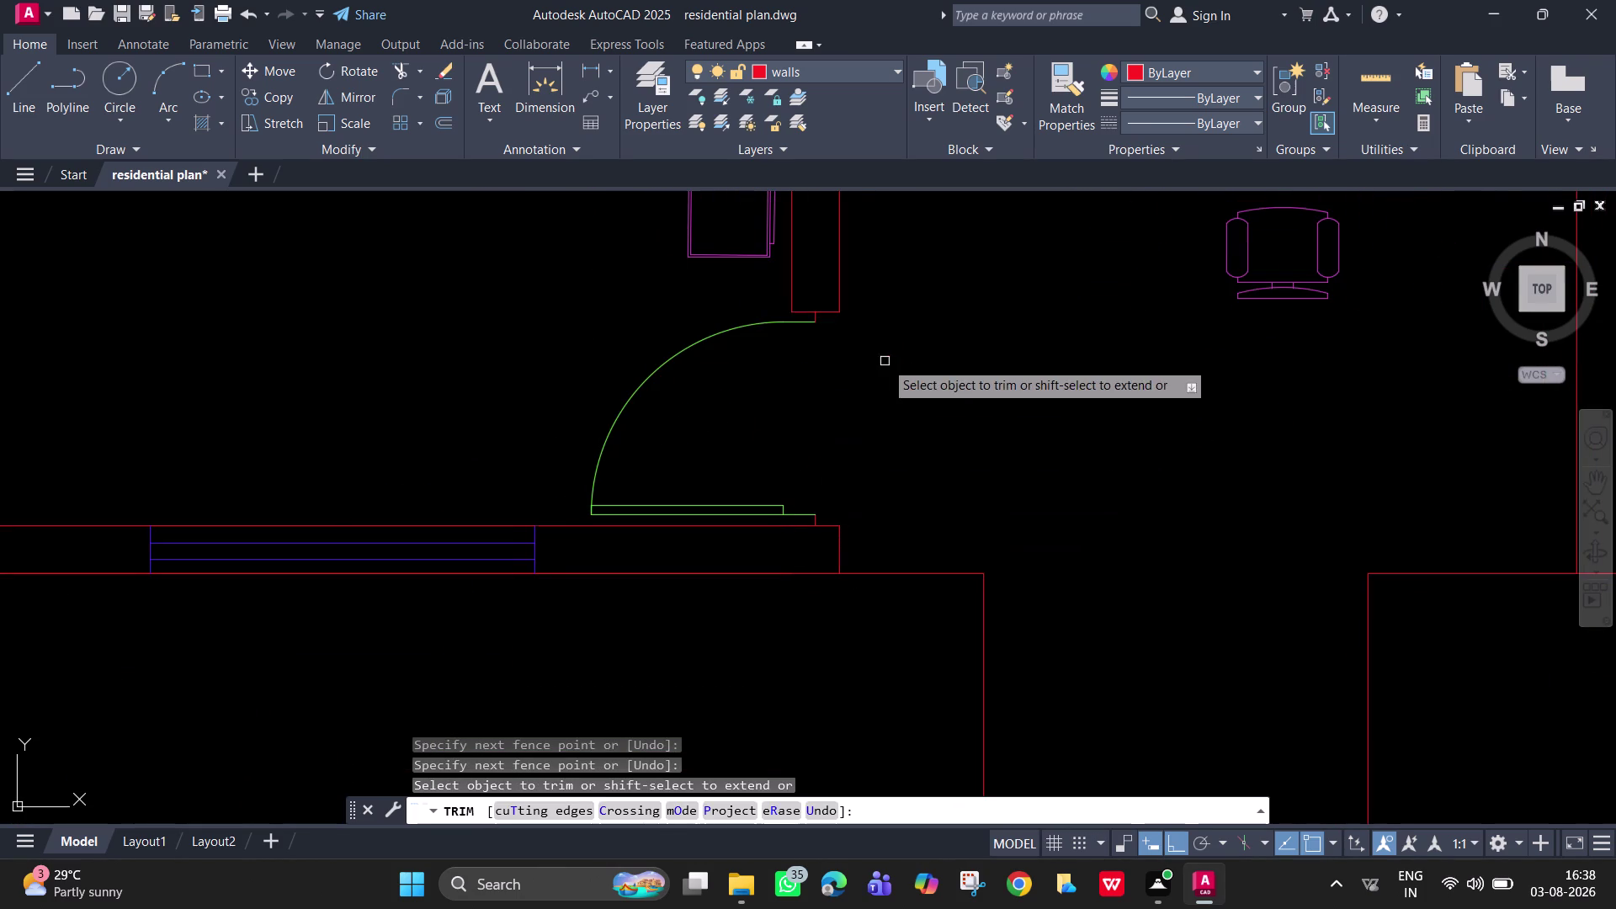
scroll(down, 3)
middle_drag(824, 438, 714, 522)
key(Escape)
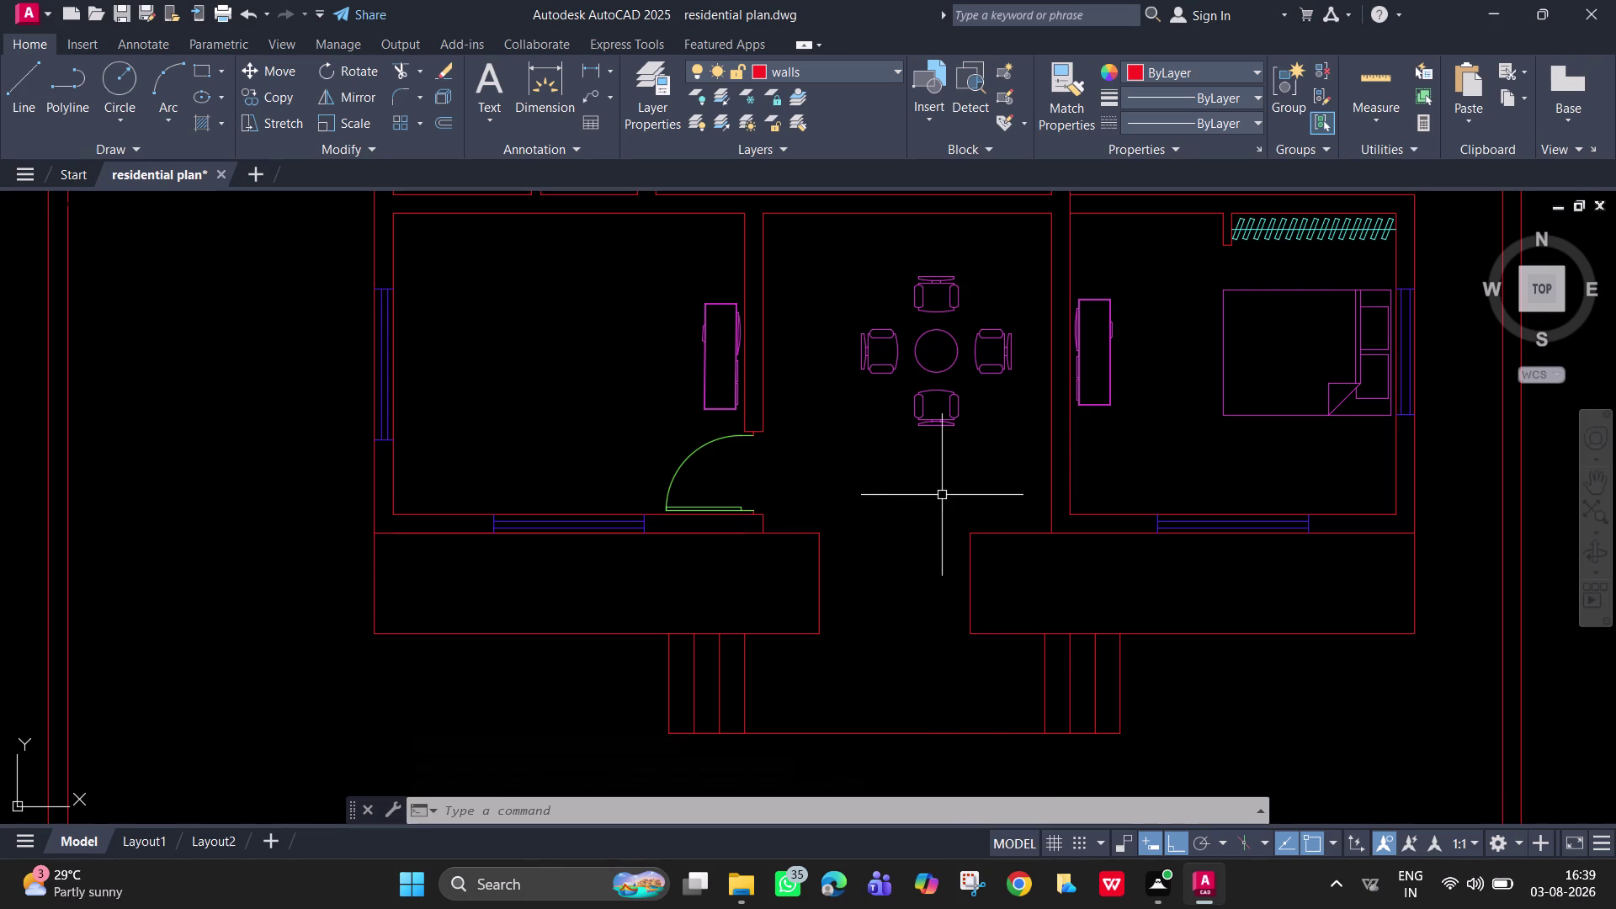
scroll(down, 3)
middle_drag(949, 431, 893, 659)
middle_drag(831, 408, 840, 579)
scroll(down, 3)
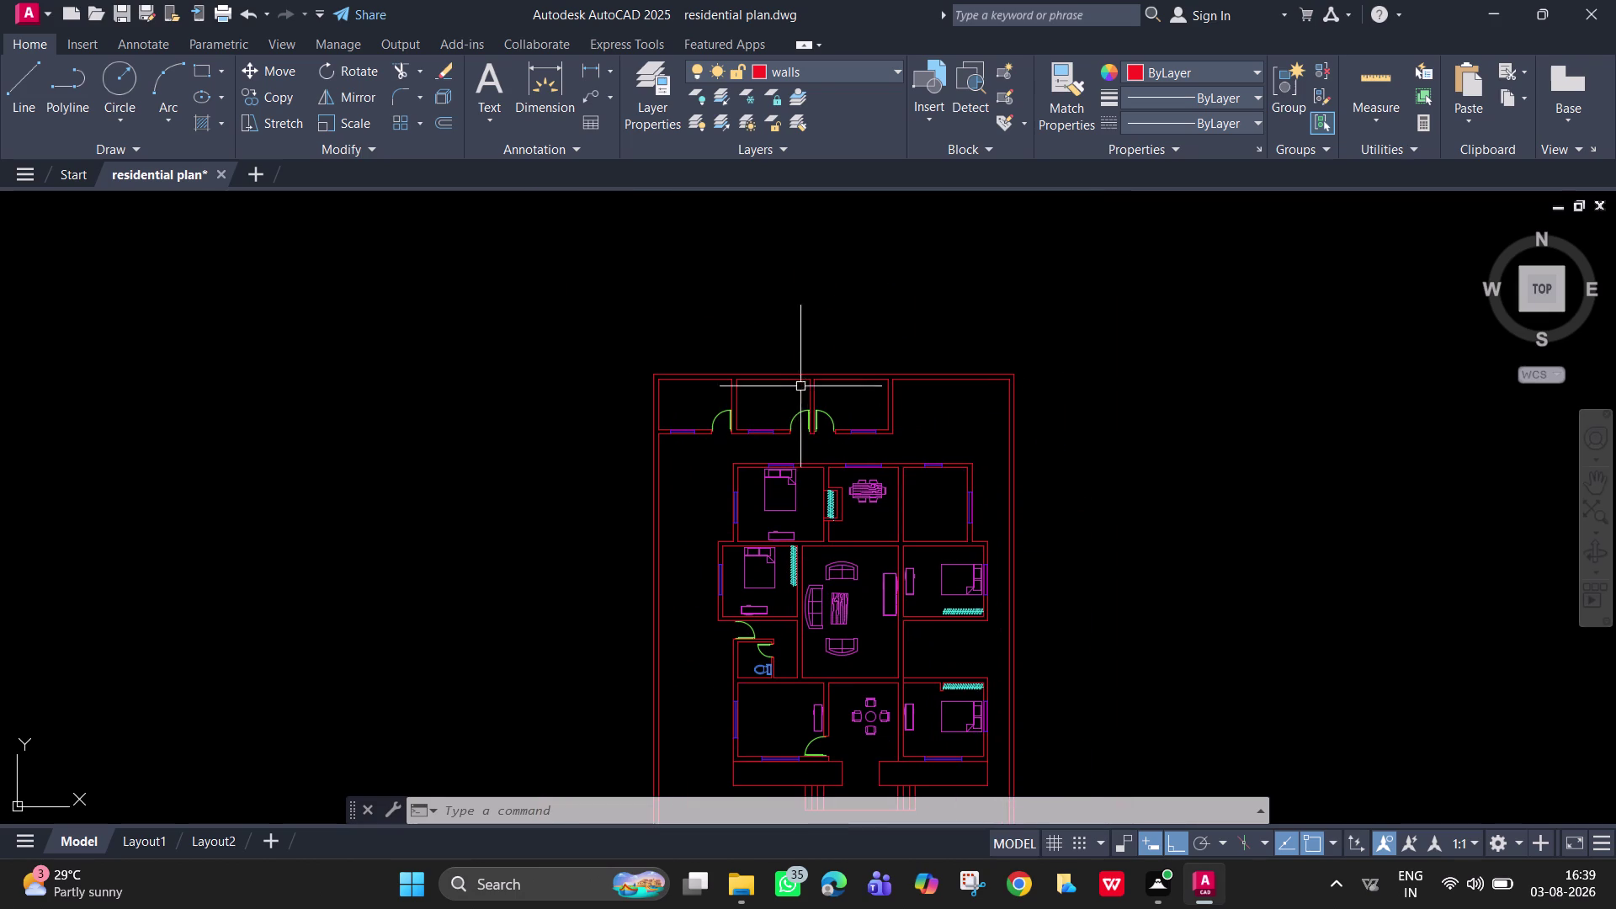
Copy the top-room door swing with CO, Ortho off, into the opening above the lower-right bedroom.
click(829, 421)
text(c)
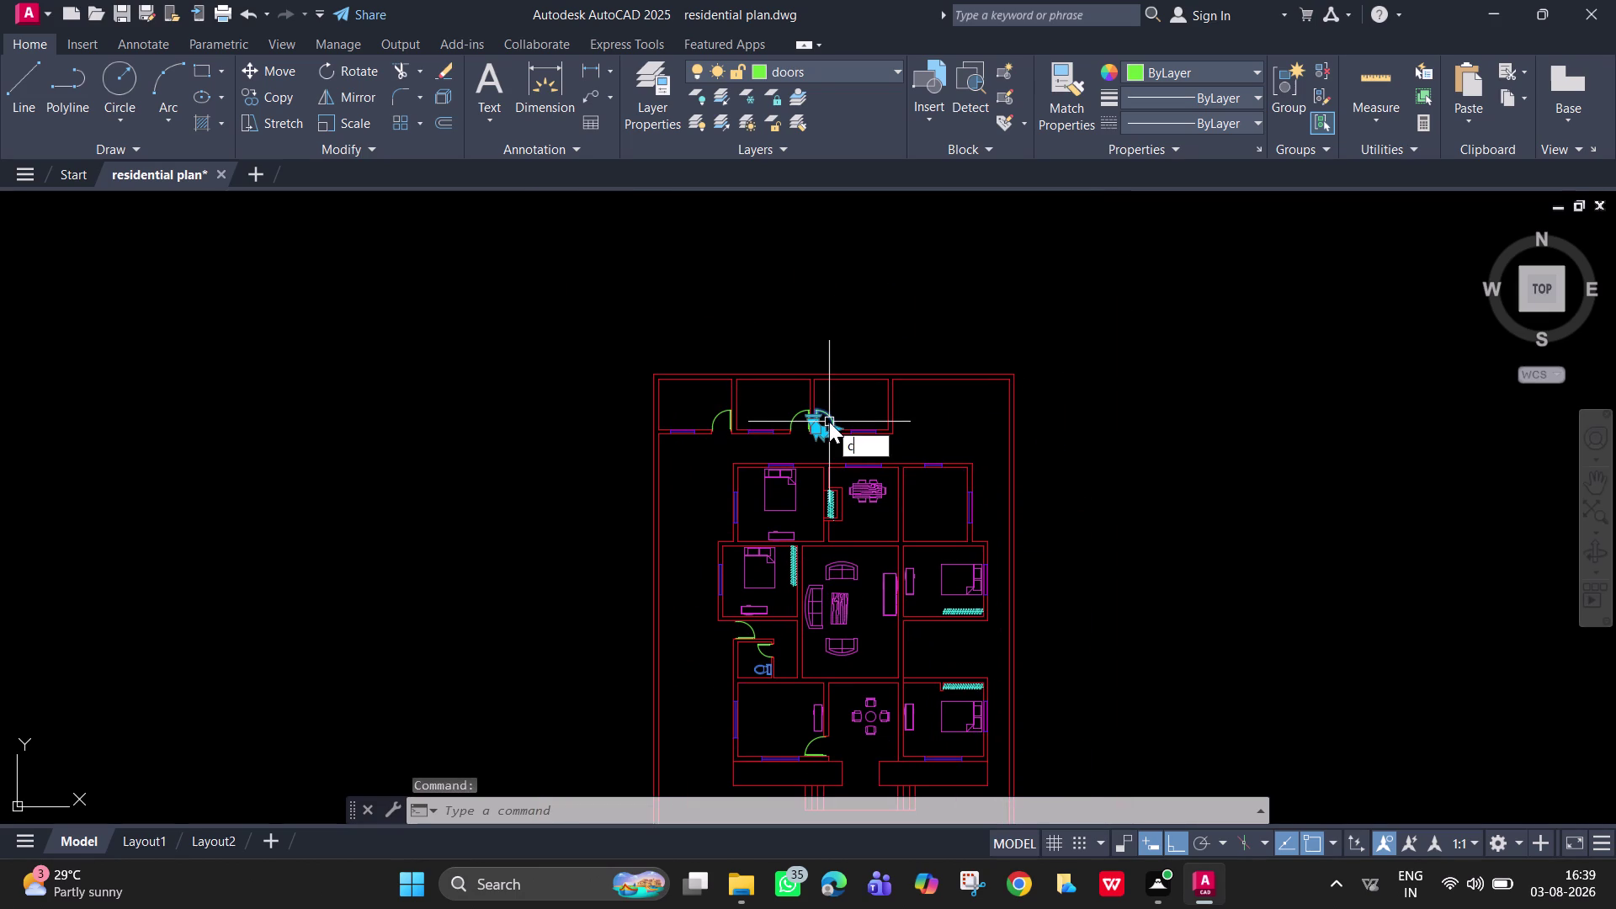
text(o)
key(space)
click(829, 422)
middle_drag(849, 789, 804, 565)
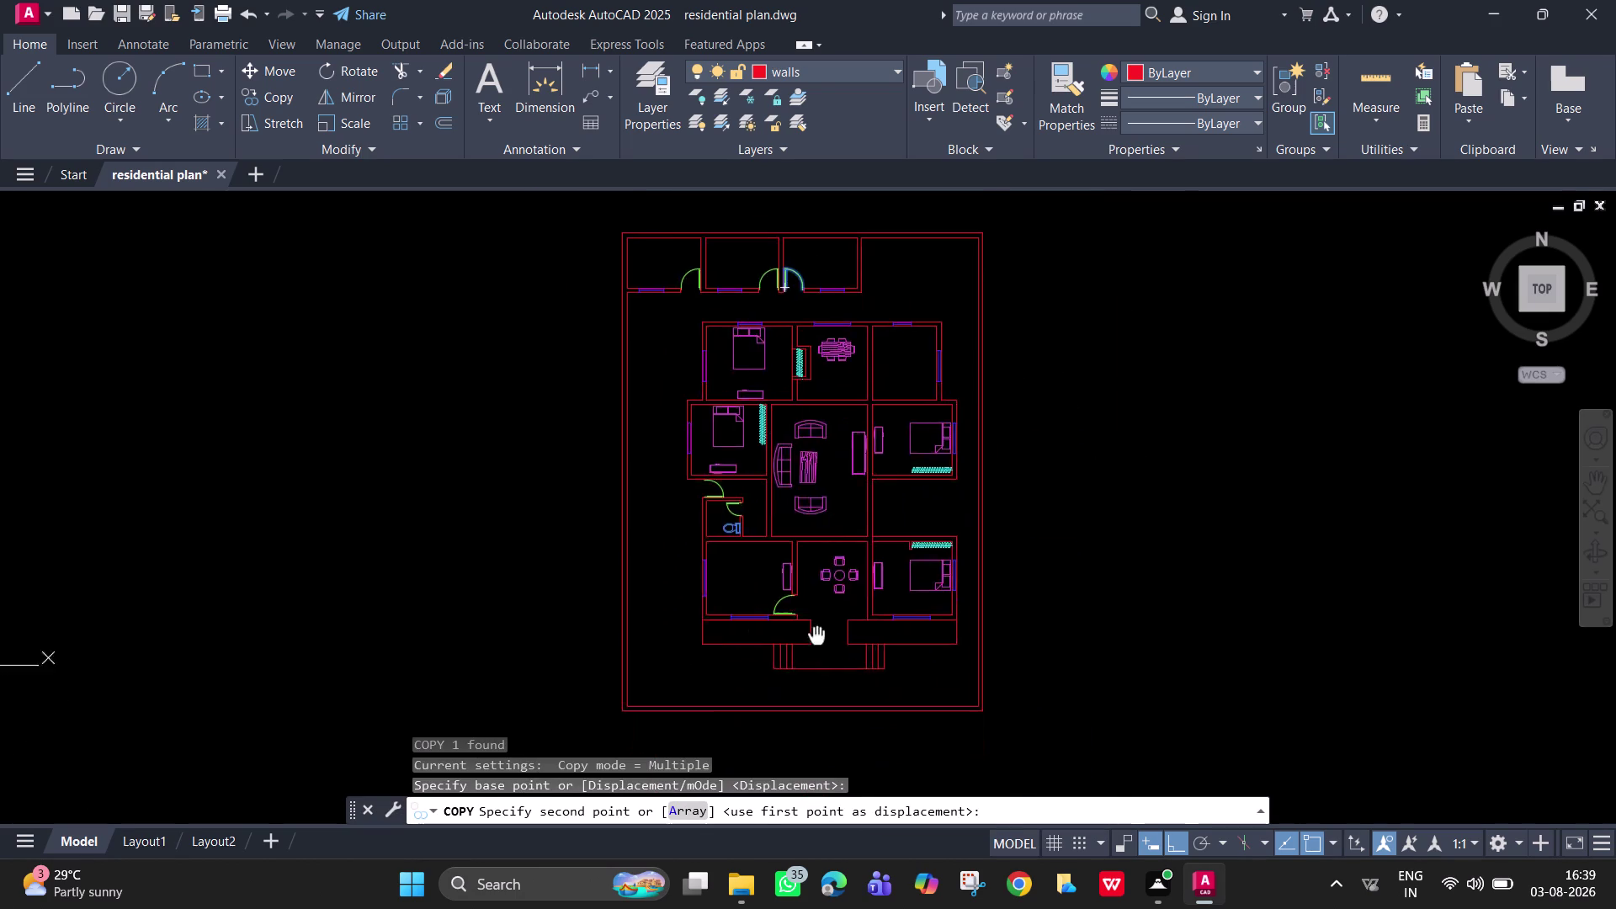
middle_drag(803, 566, 790, 495)
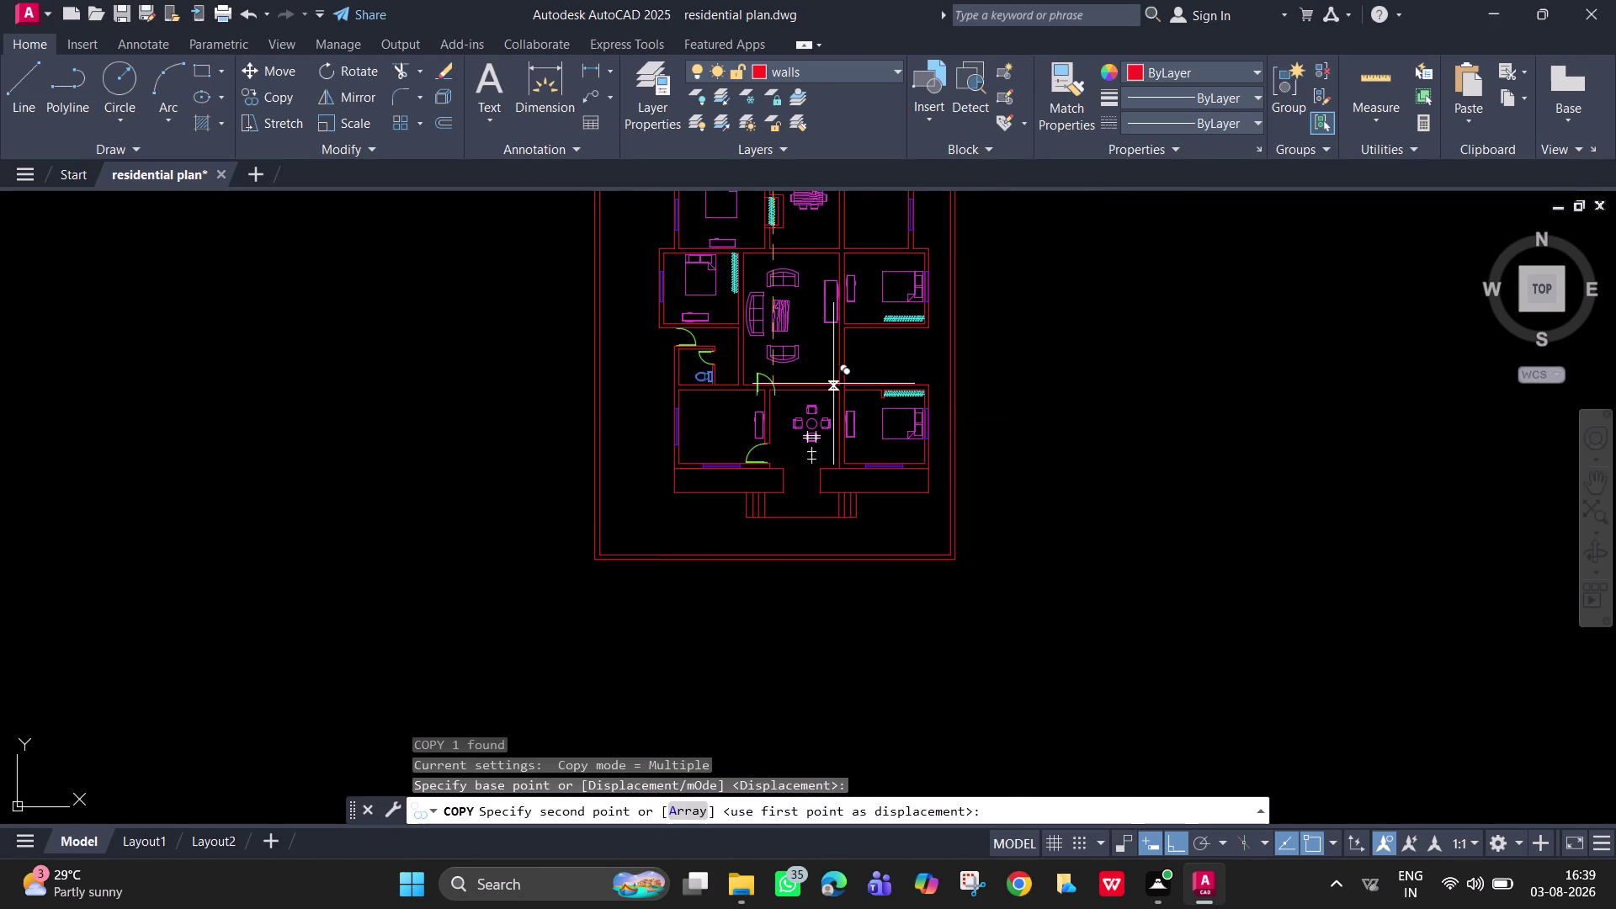
key(F8)
scroll(up, 3)
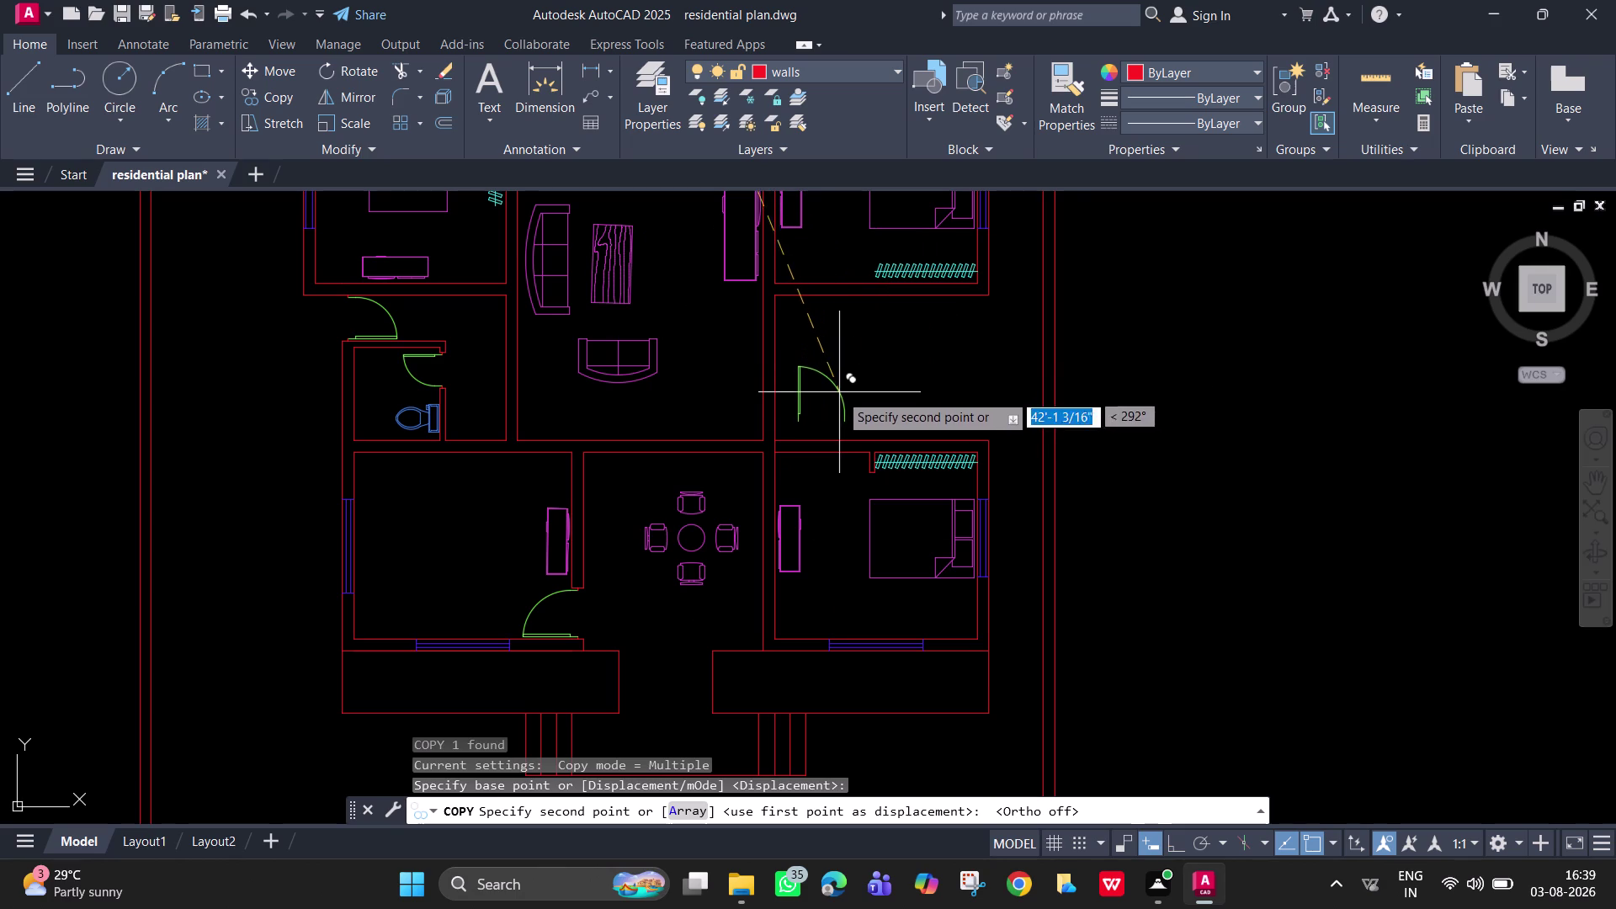
click(844, 393)
key(Escape)
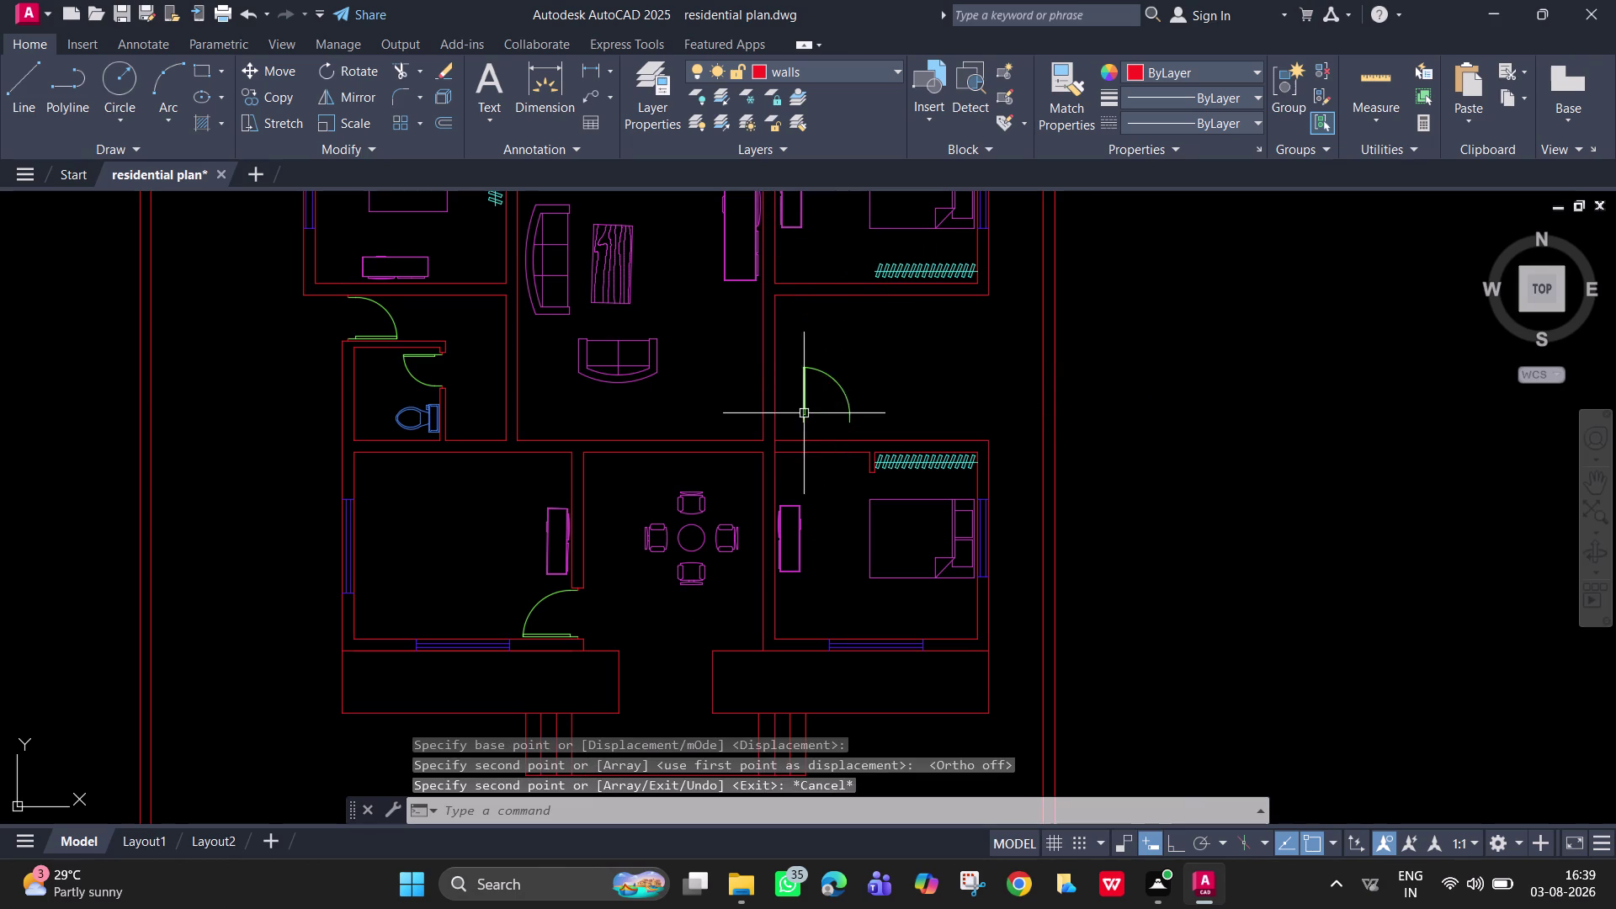
scroll(up, 3)
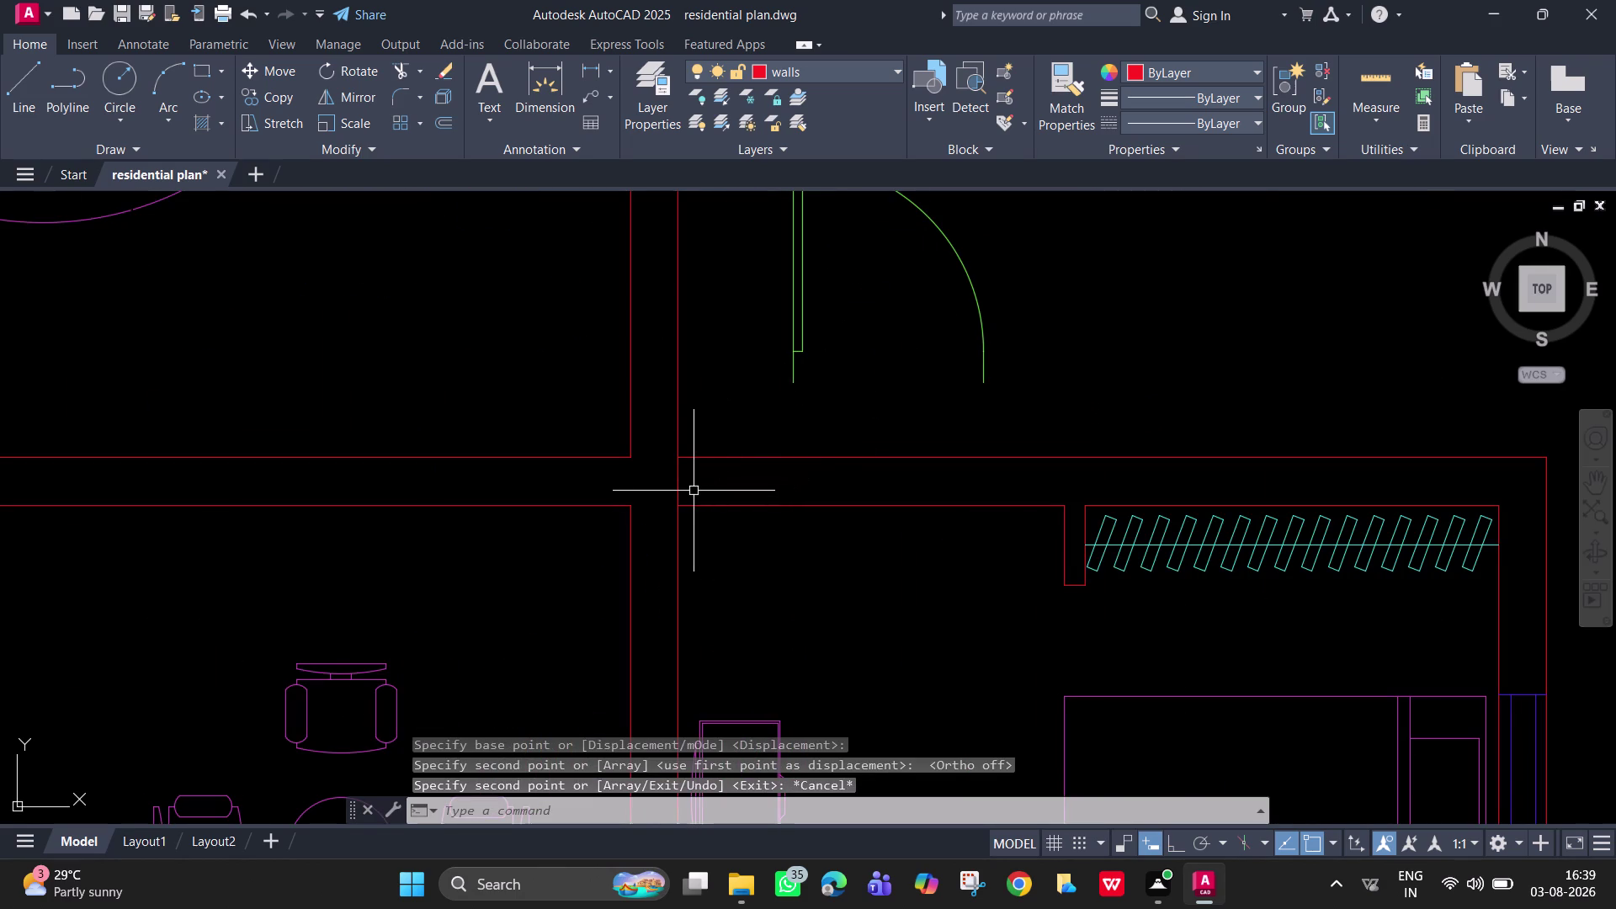
Start and cancel a line and a trim, then pan back to the wall opening.
key(l)
key(Return)
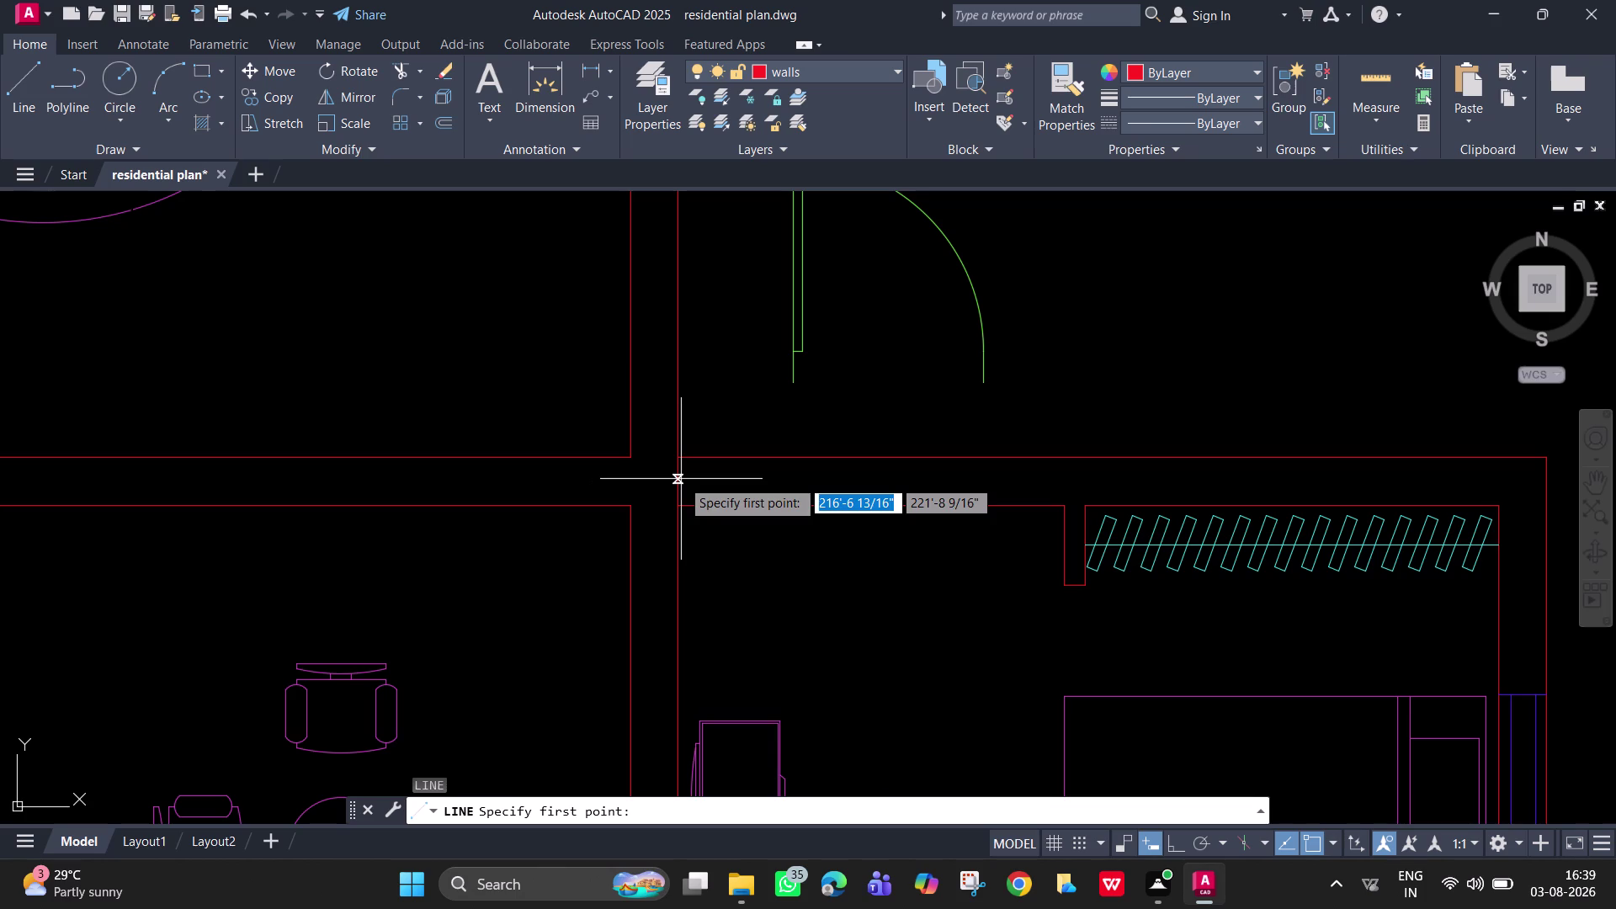
scroll(up, 3)
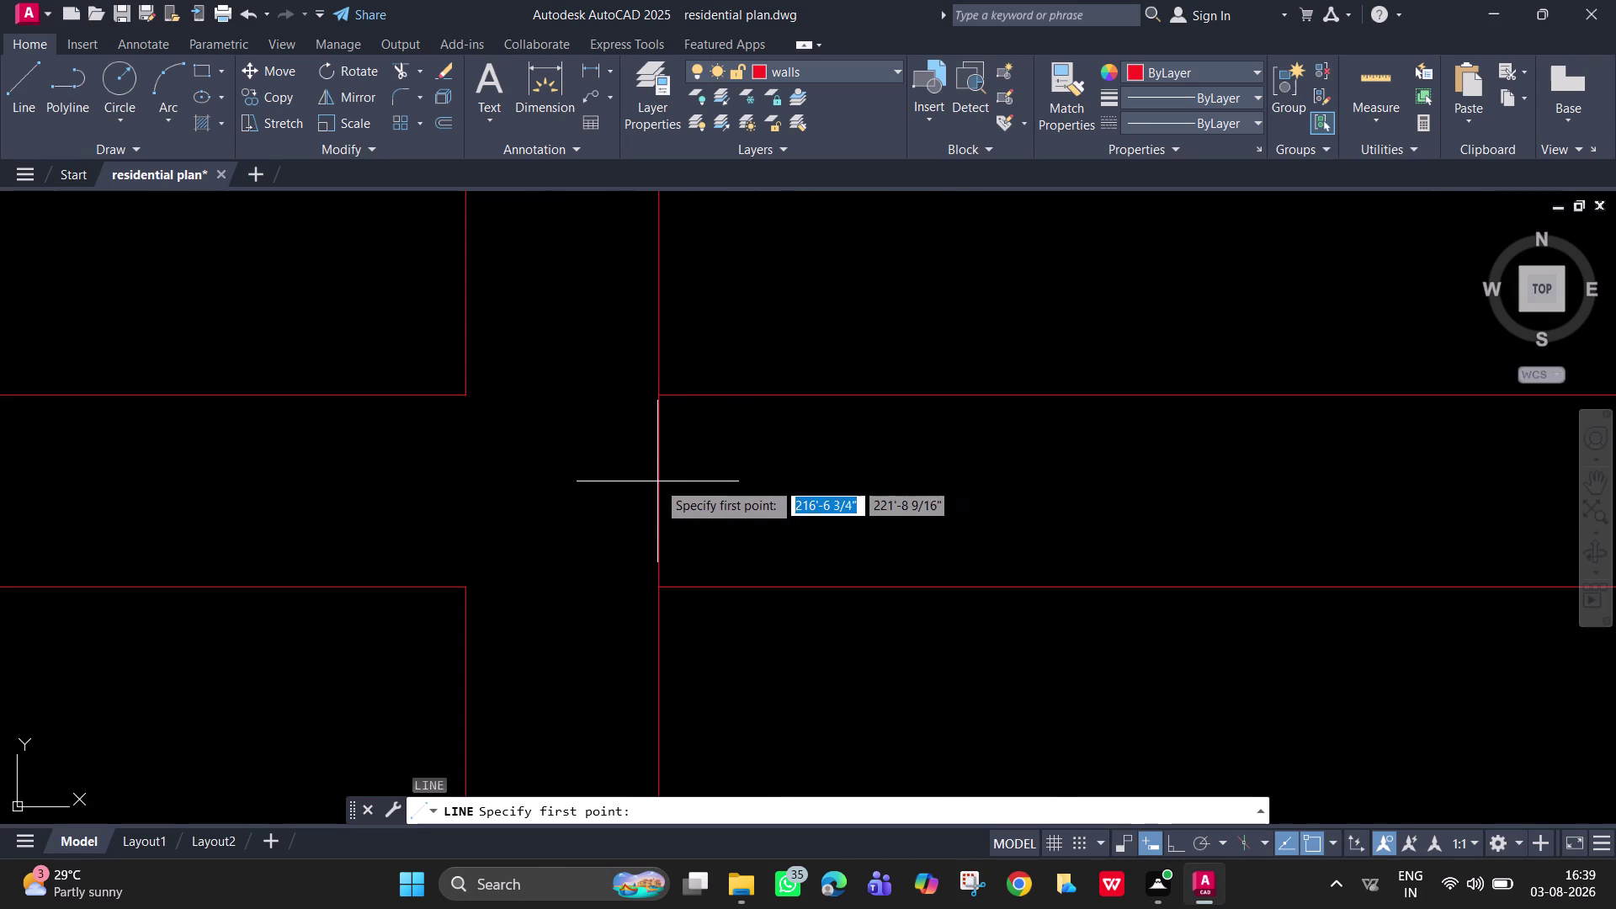
key(Escape)
text(tr)
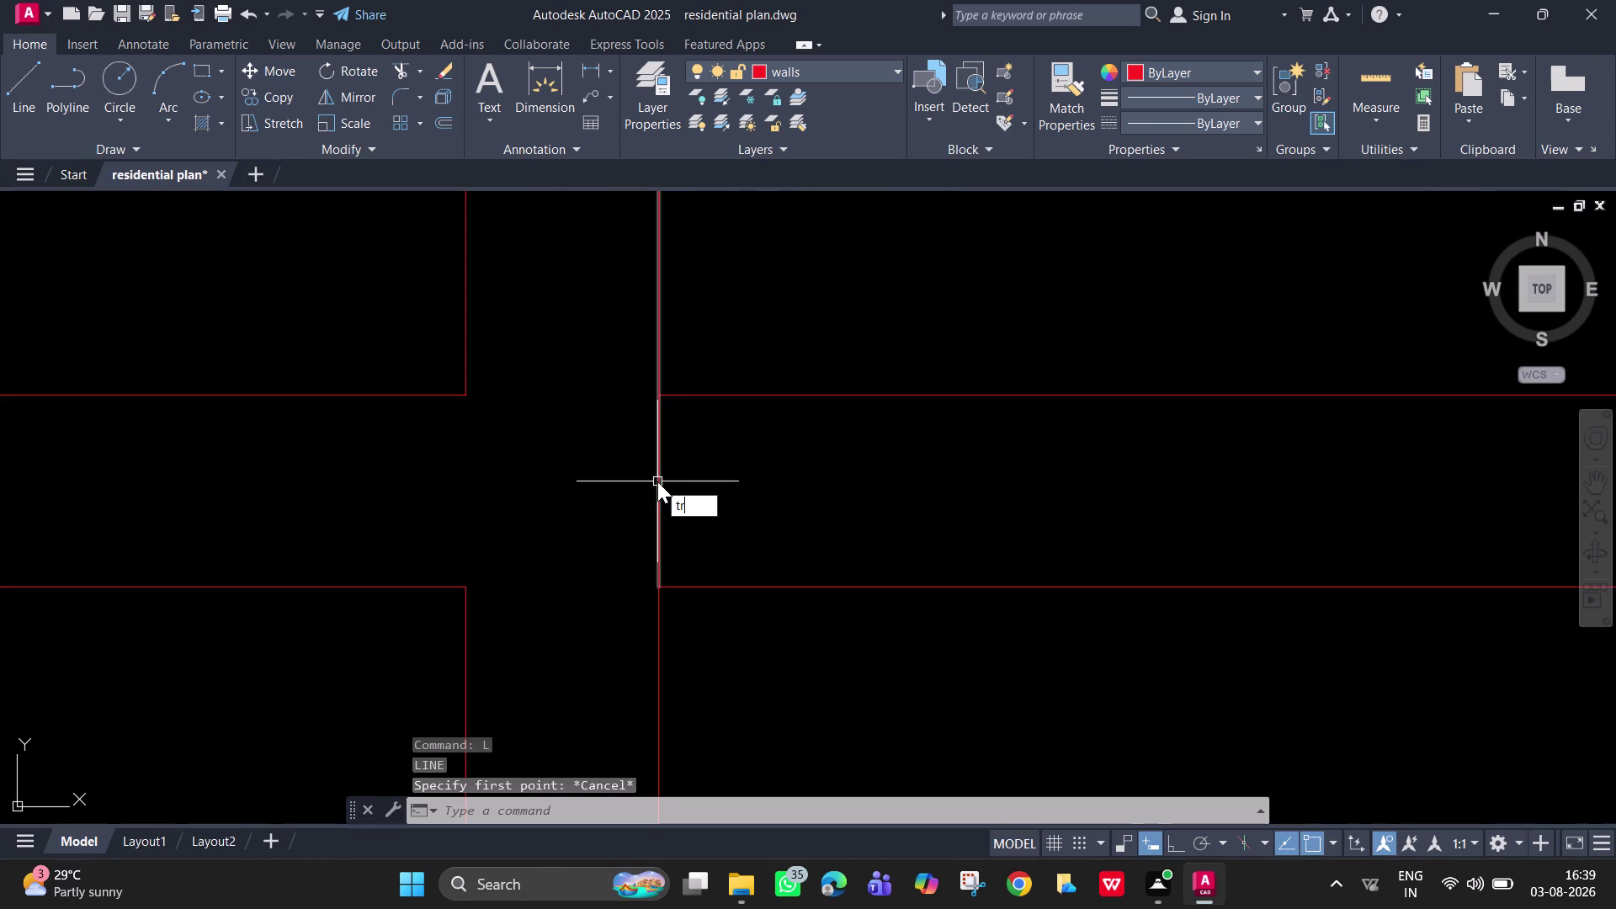
key(space)
click(658, 481)
key(Escape)
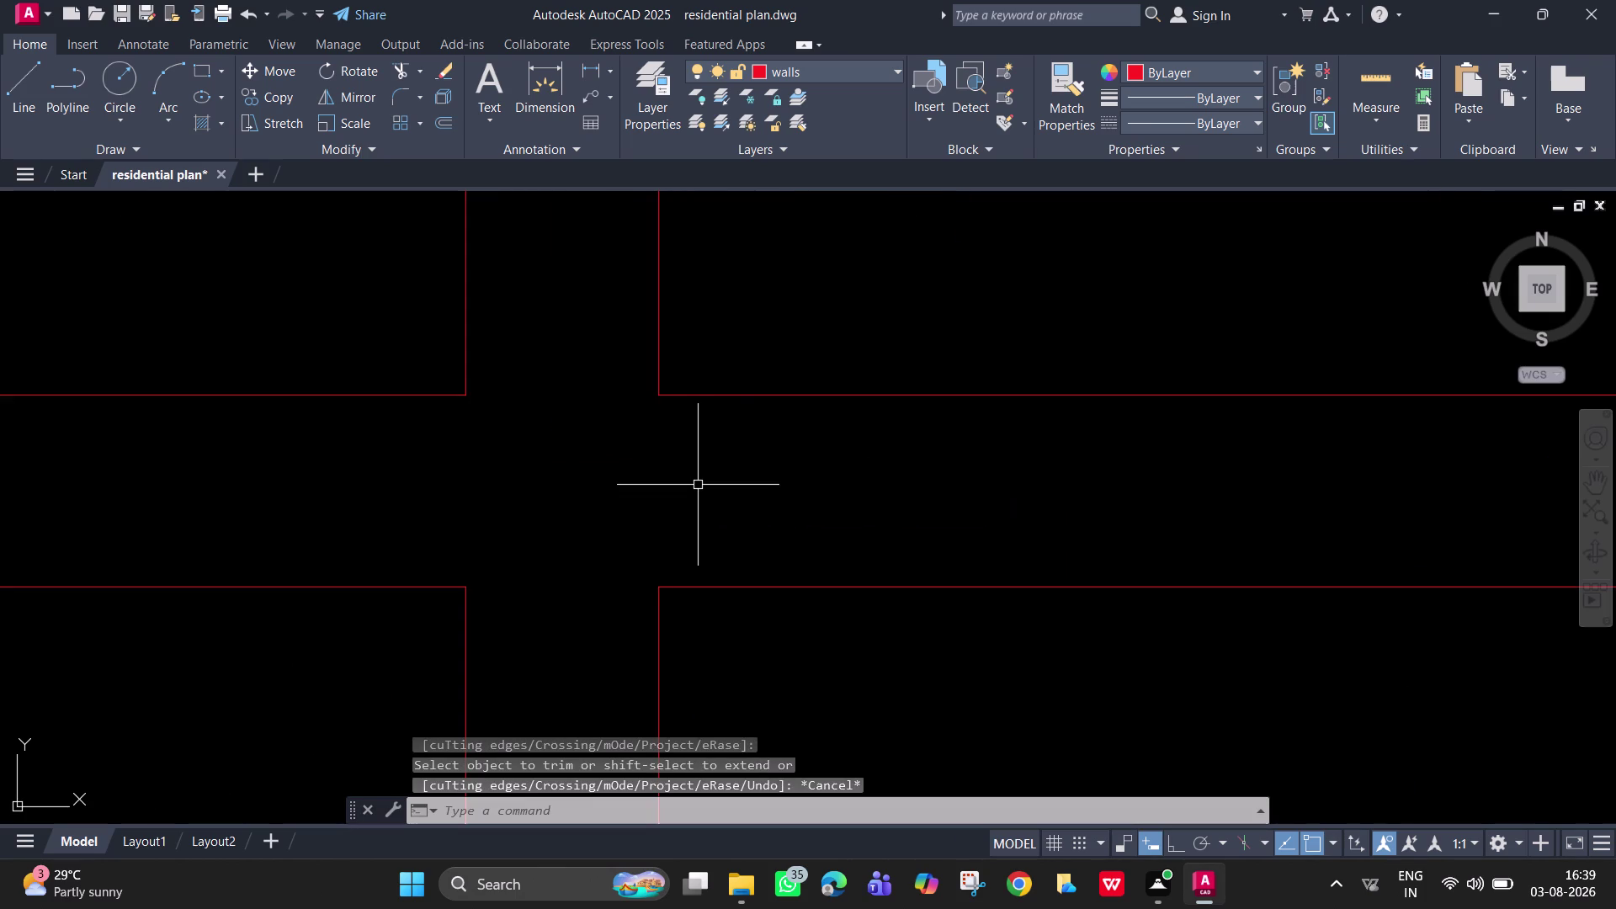
scroll(down, 3)
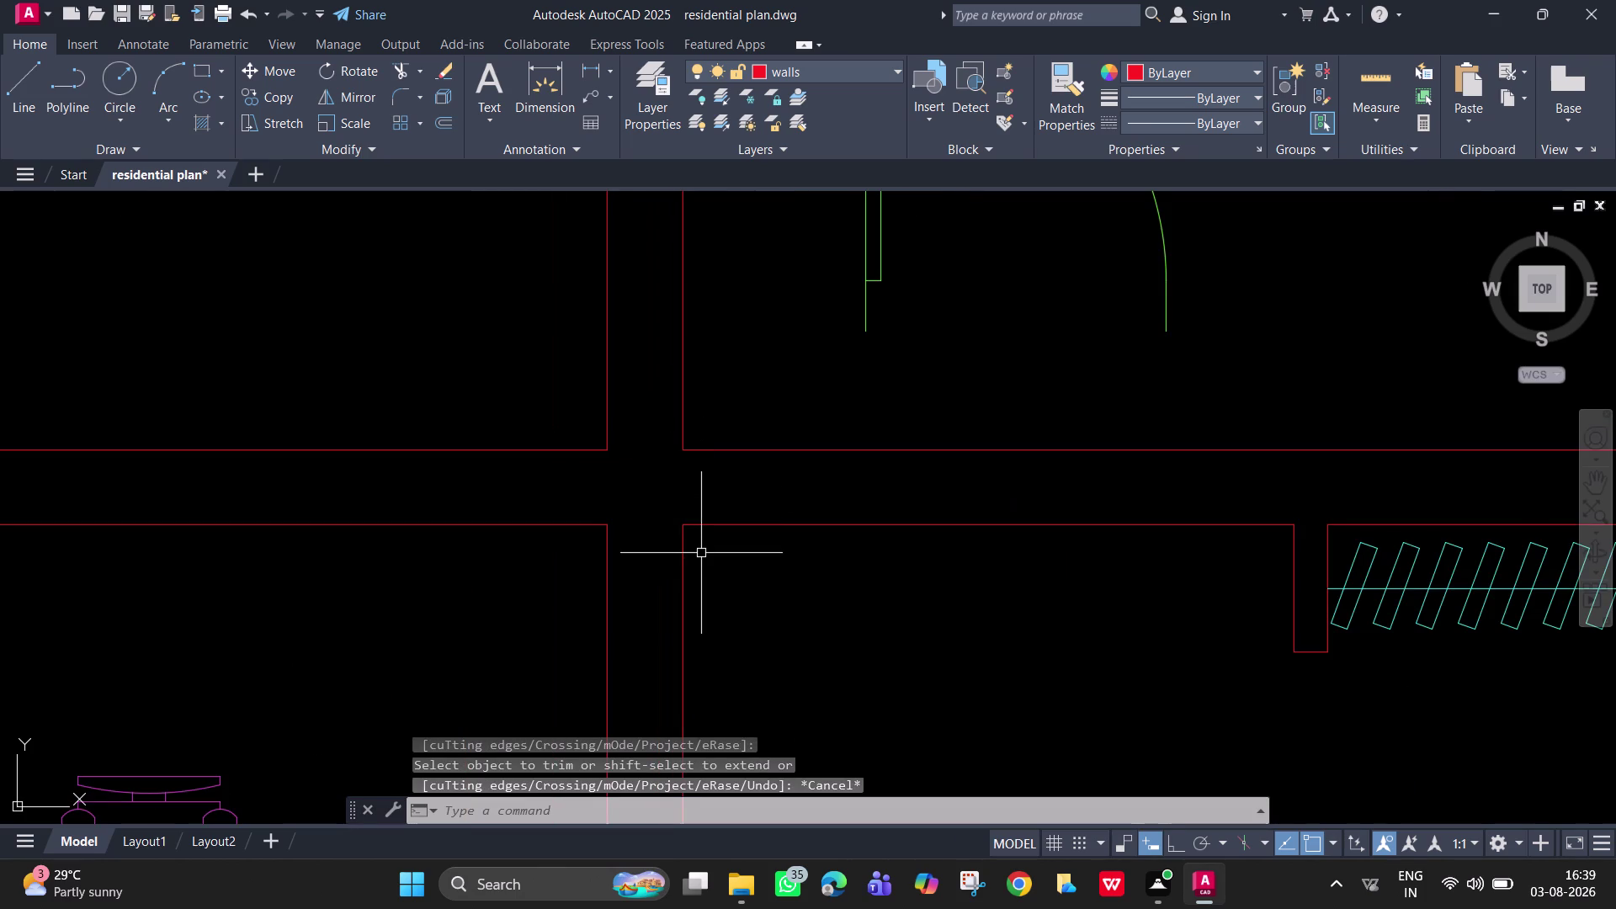
middle_drag(701, 560, 648, 434)
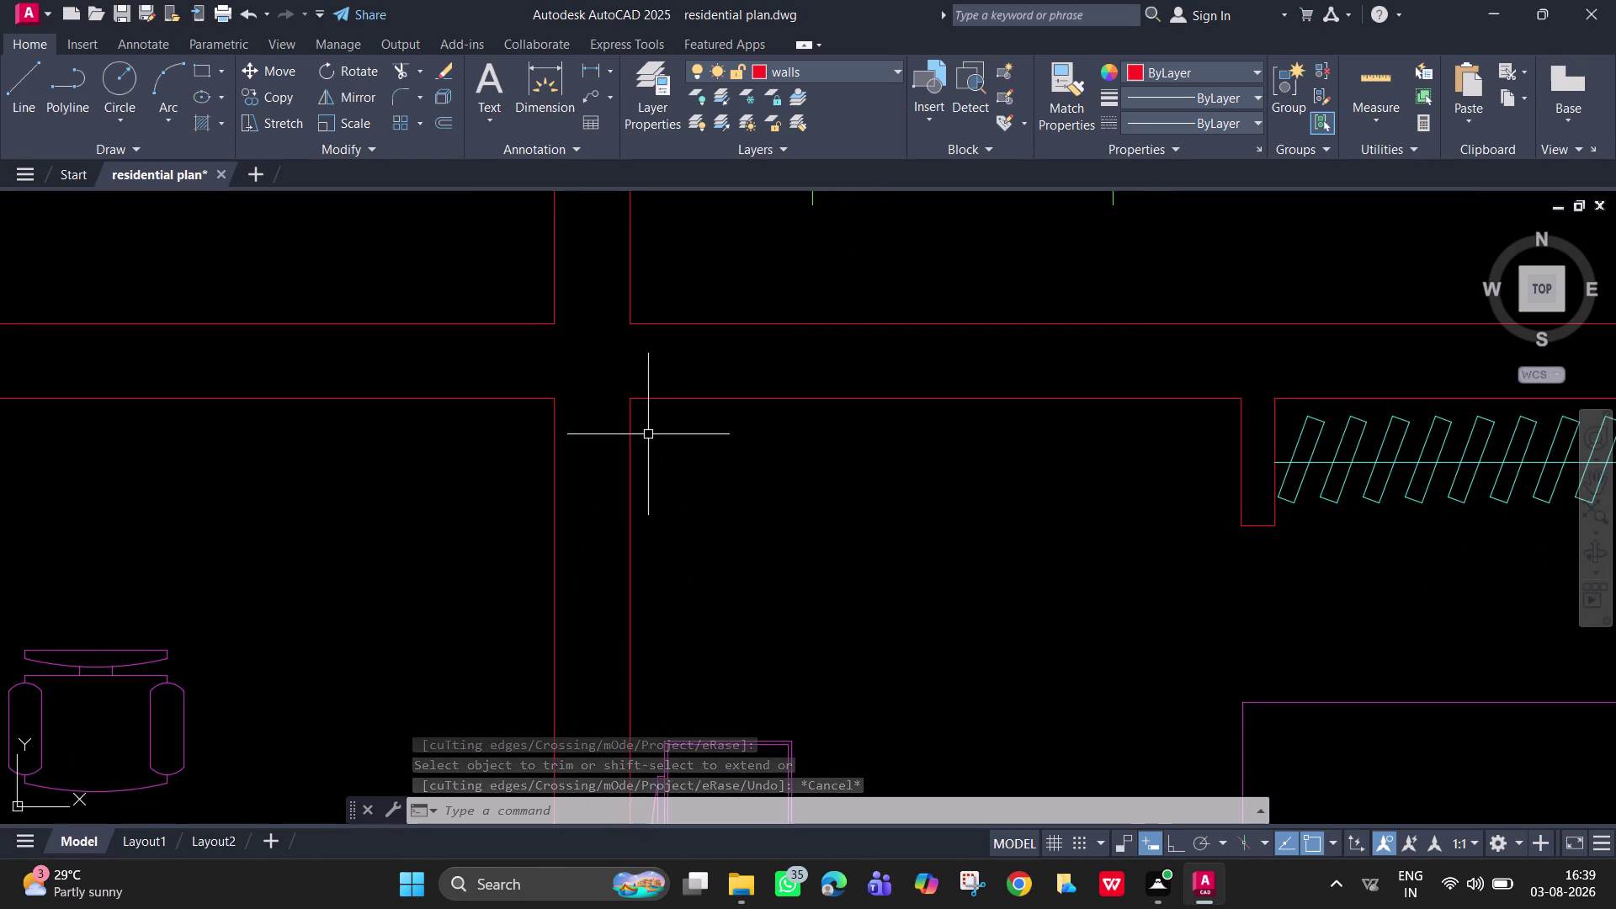
Draw a jamb line from the wall corner across the wall.
text(l)
key(space)
click(630, 399)
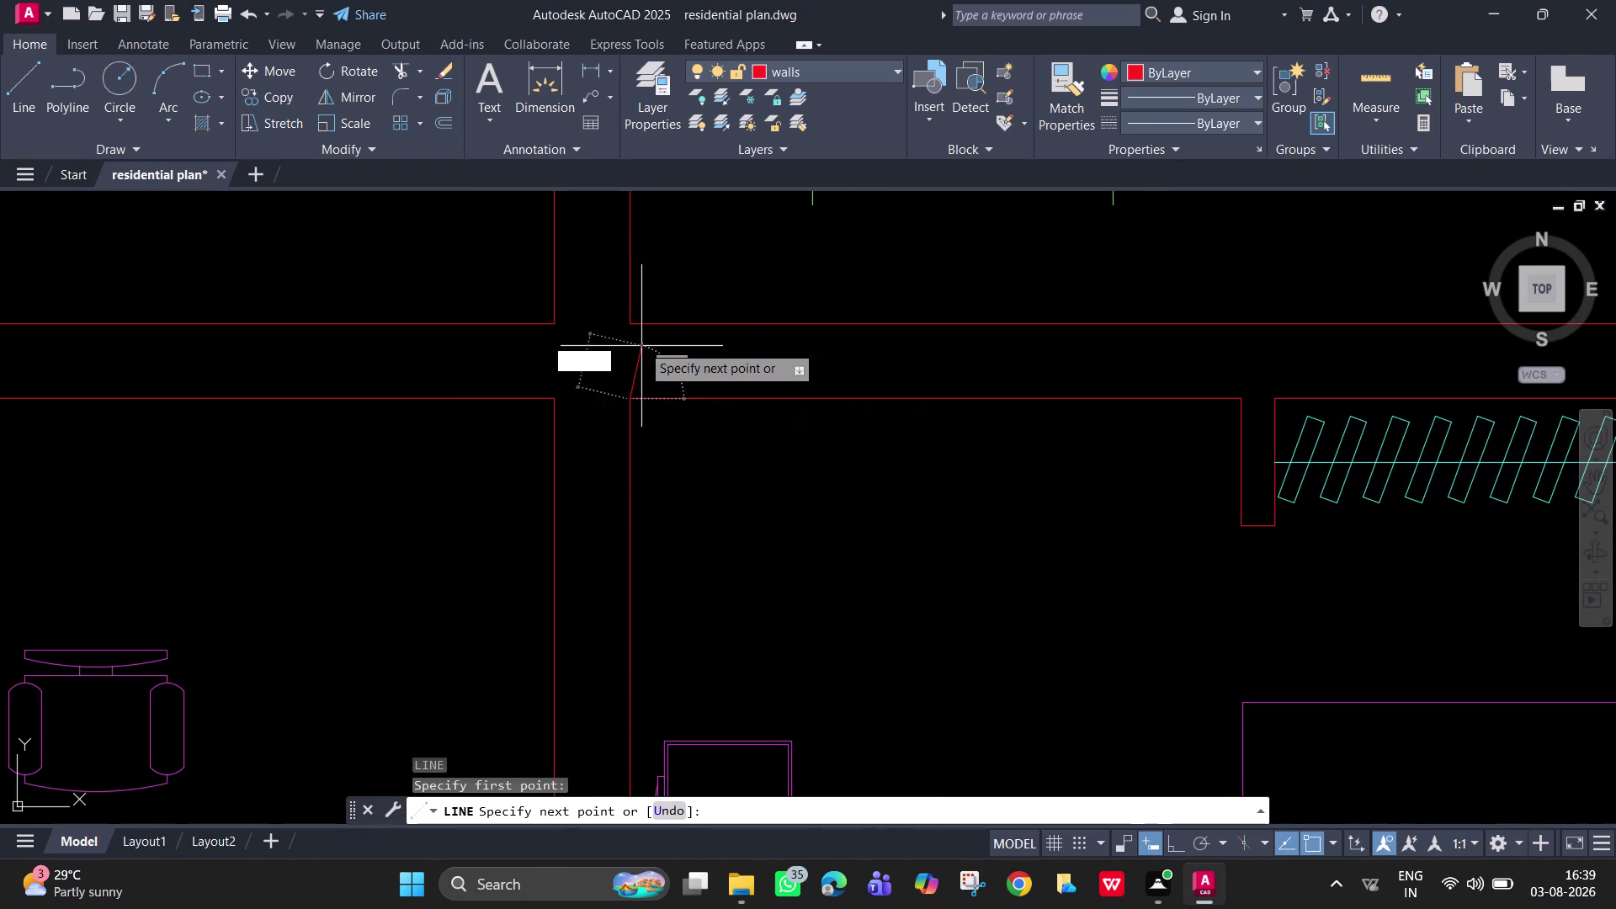
click(628, 323)
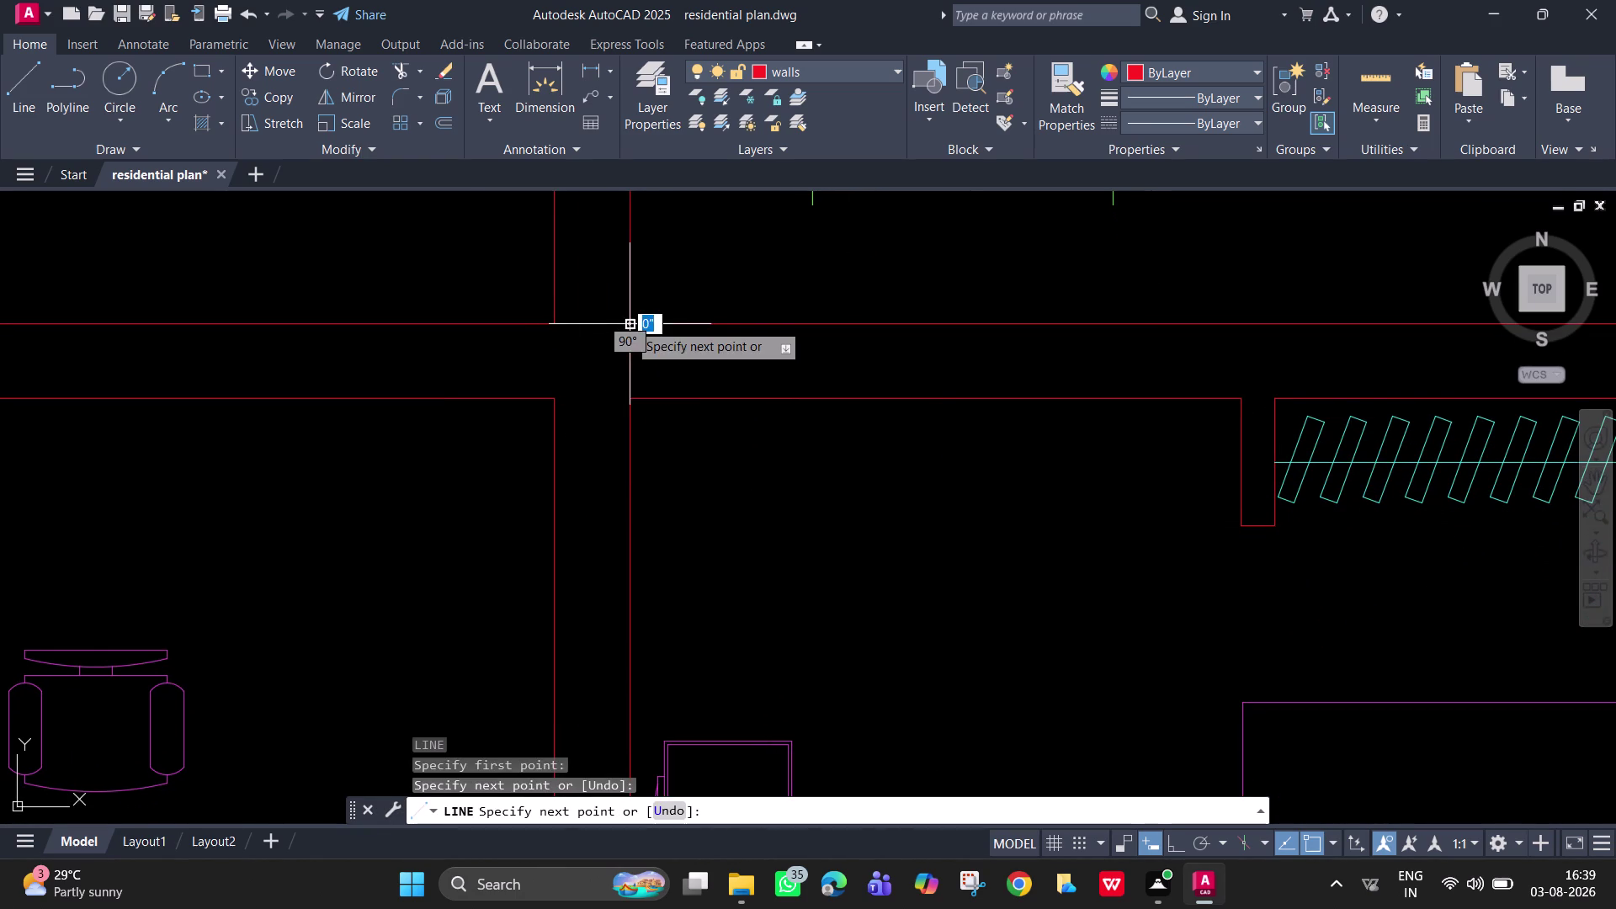
key(space)
scroll(down, 3)
middle_drag(728, 319, 691, 451)
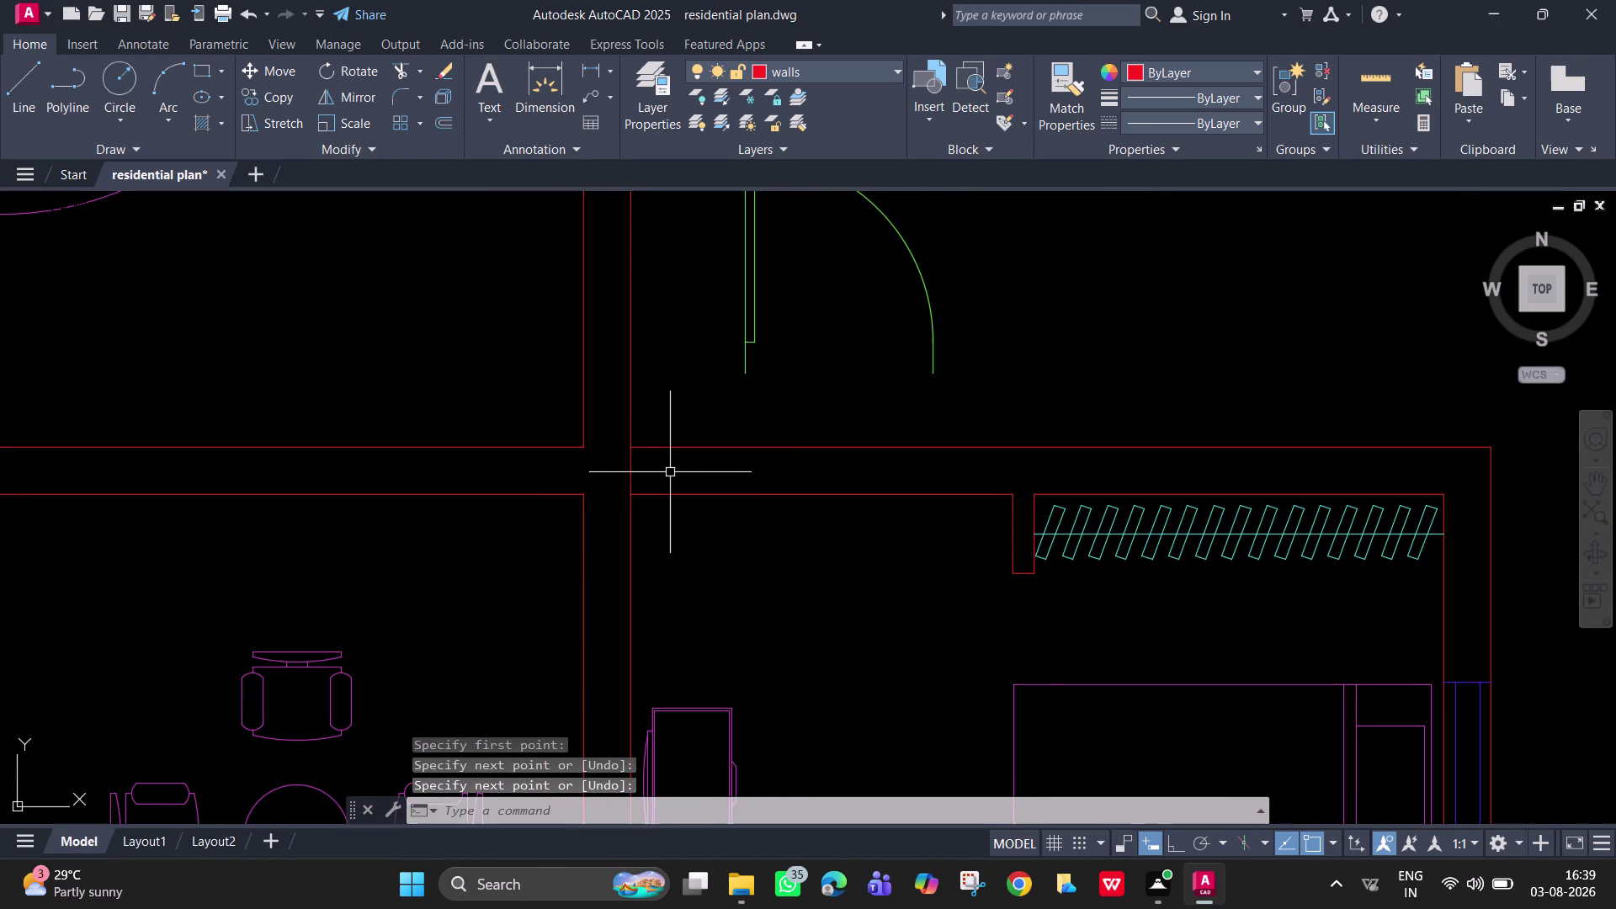
Draw a 2" line from the wall corner and delete the misdrawn short line.
key(space)
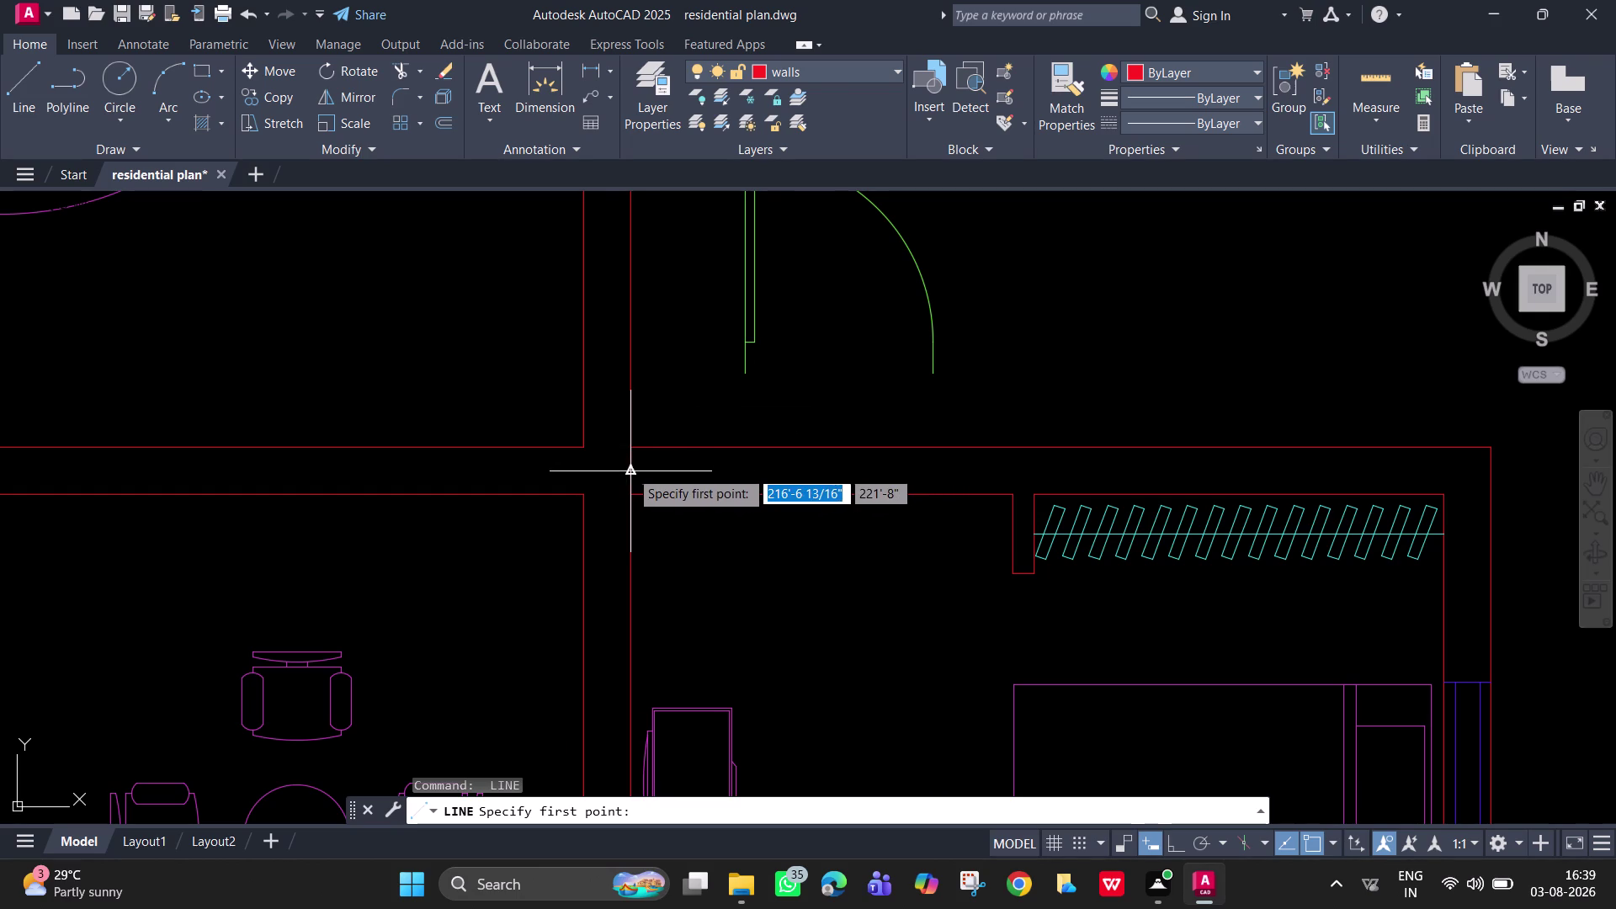
click(628, 470)
text(2)
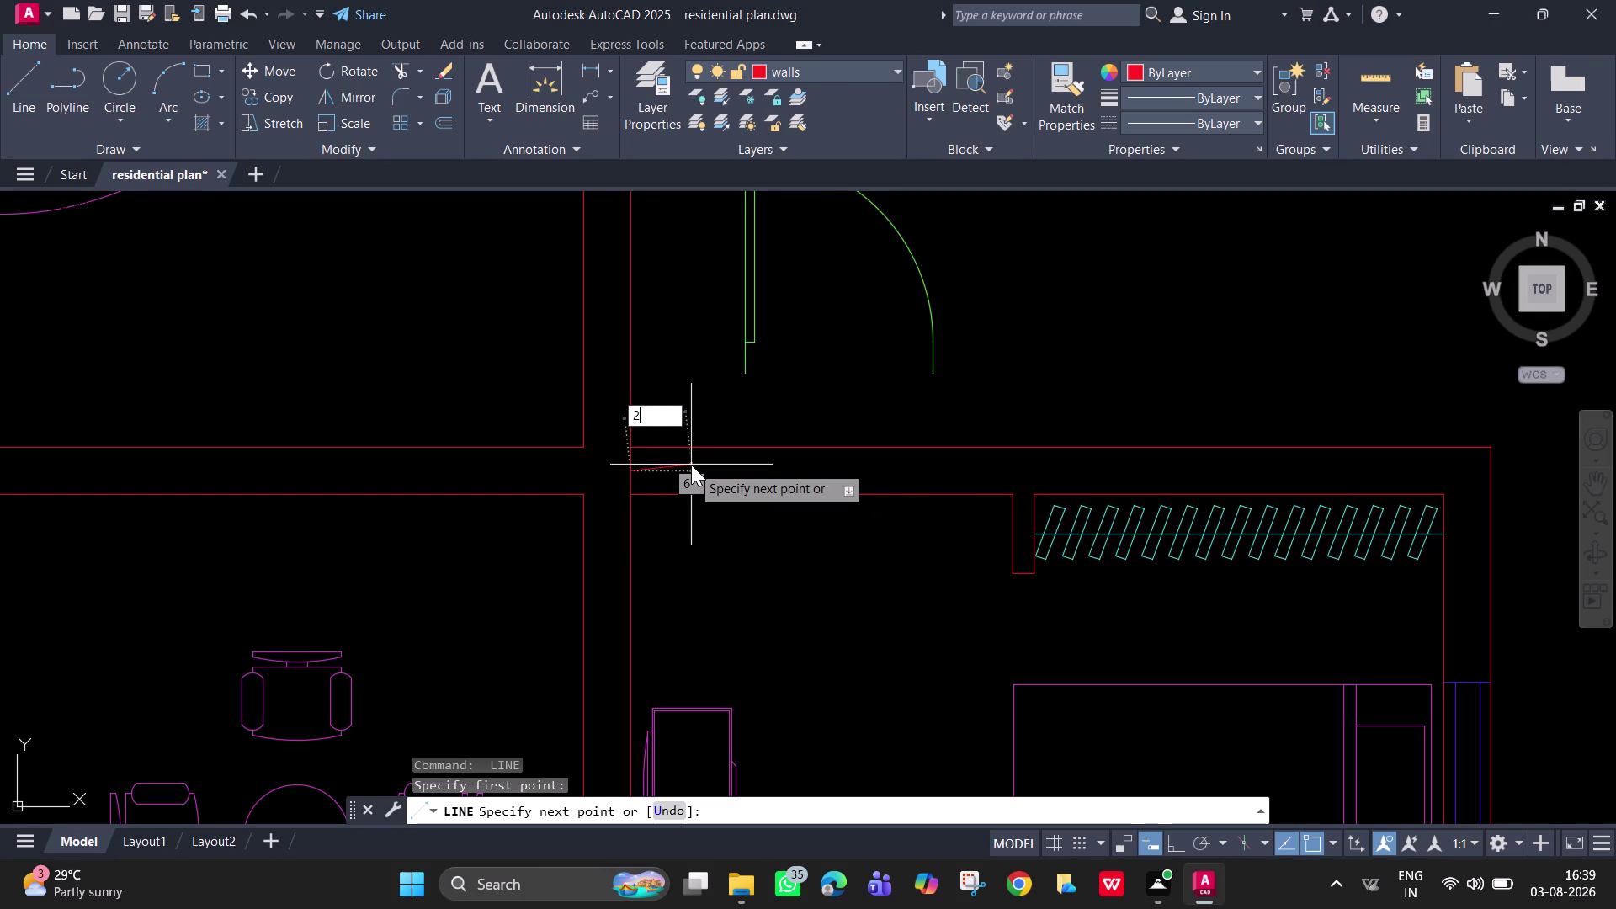
text(")
key(Return)
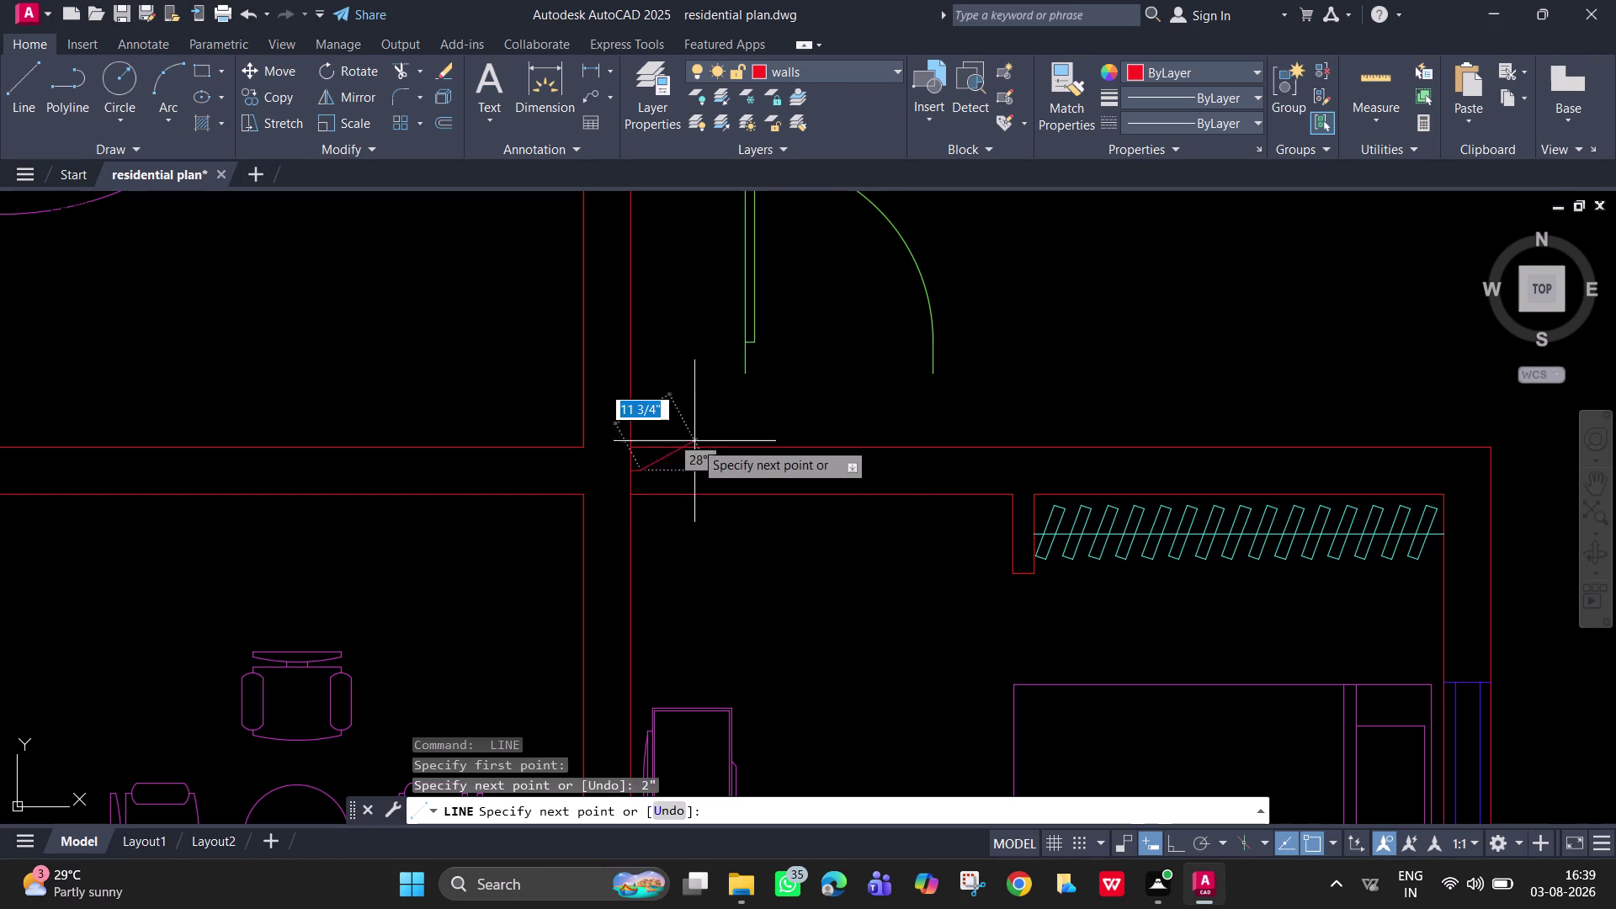
key(Escape)
scroll(up, 3)
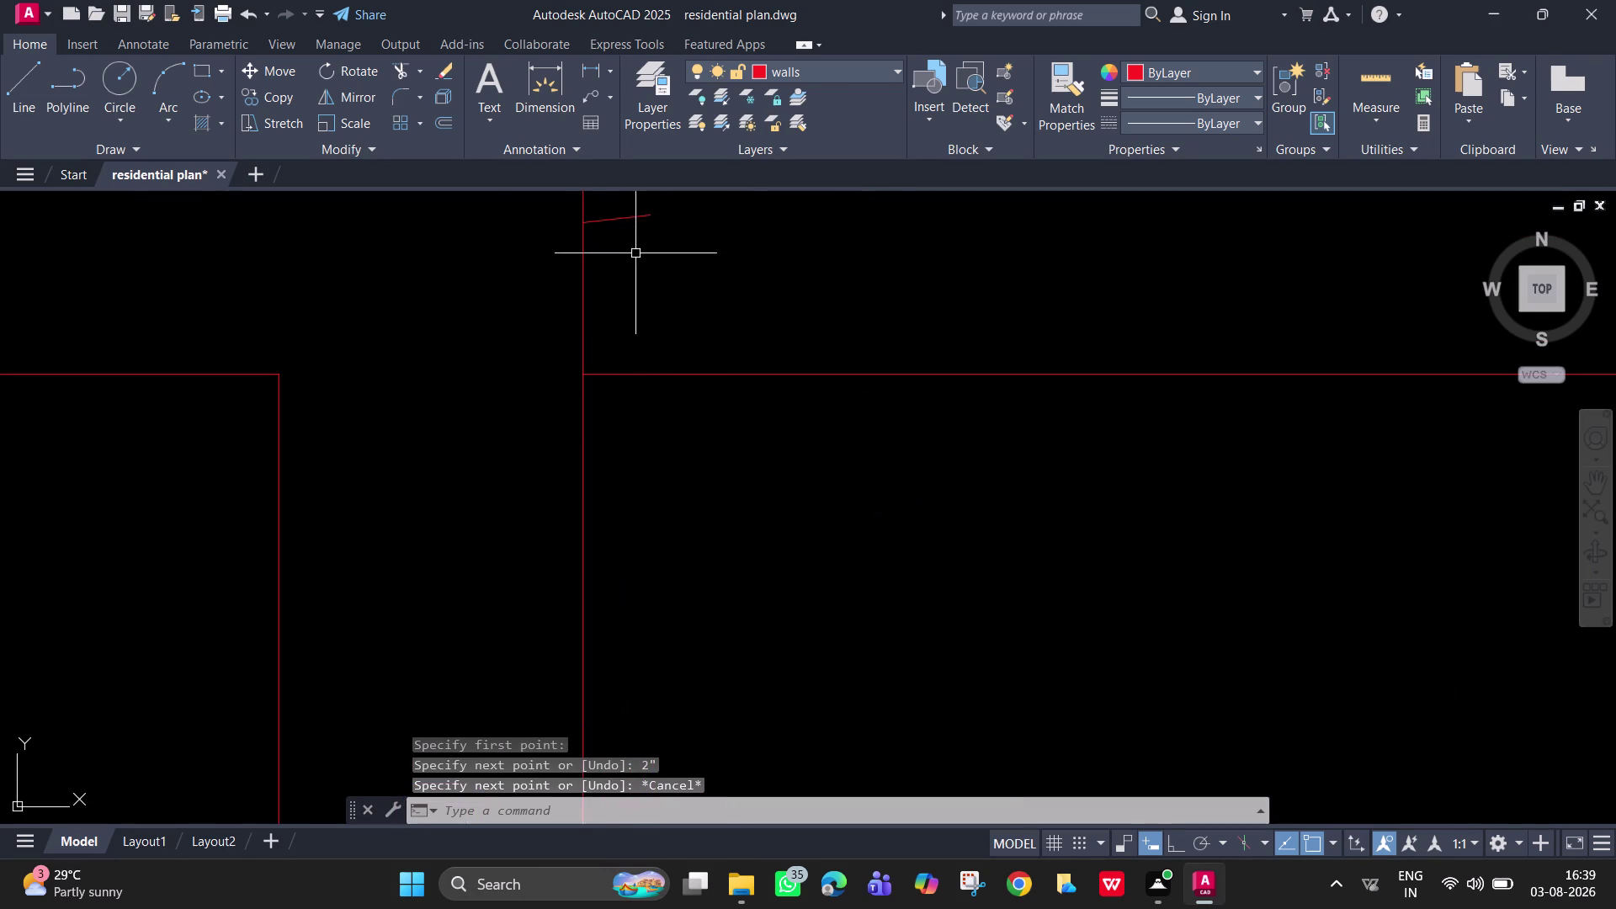
click(629, 216)
key(Delete)
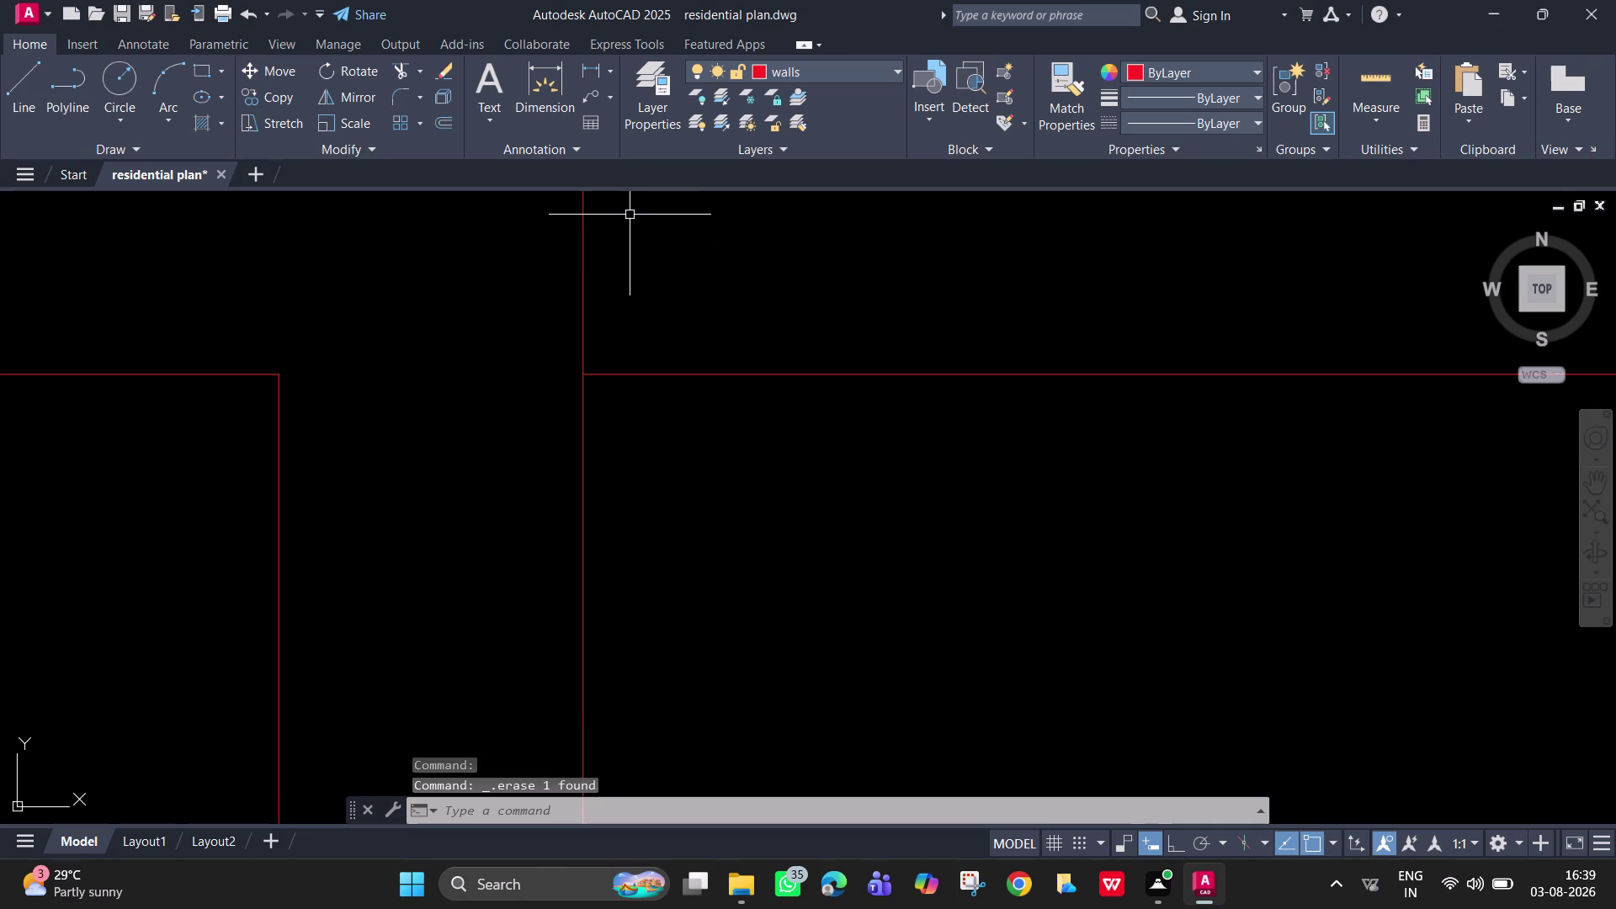
With Ortho on, draw a 2" jamb line from the wall edge.
key(F8)
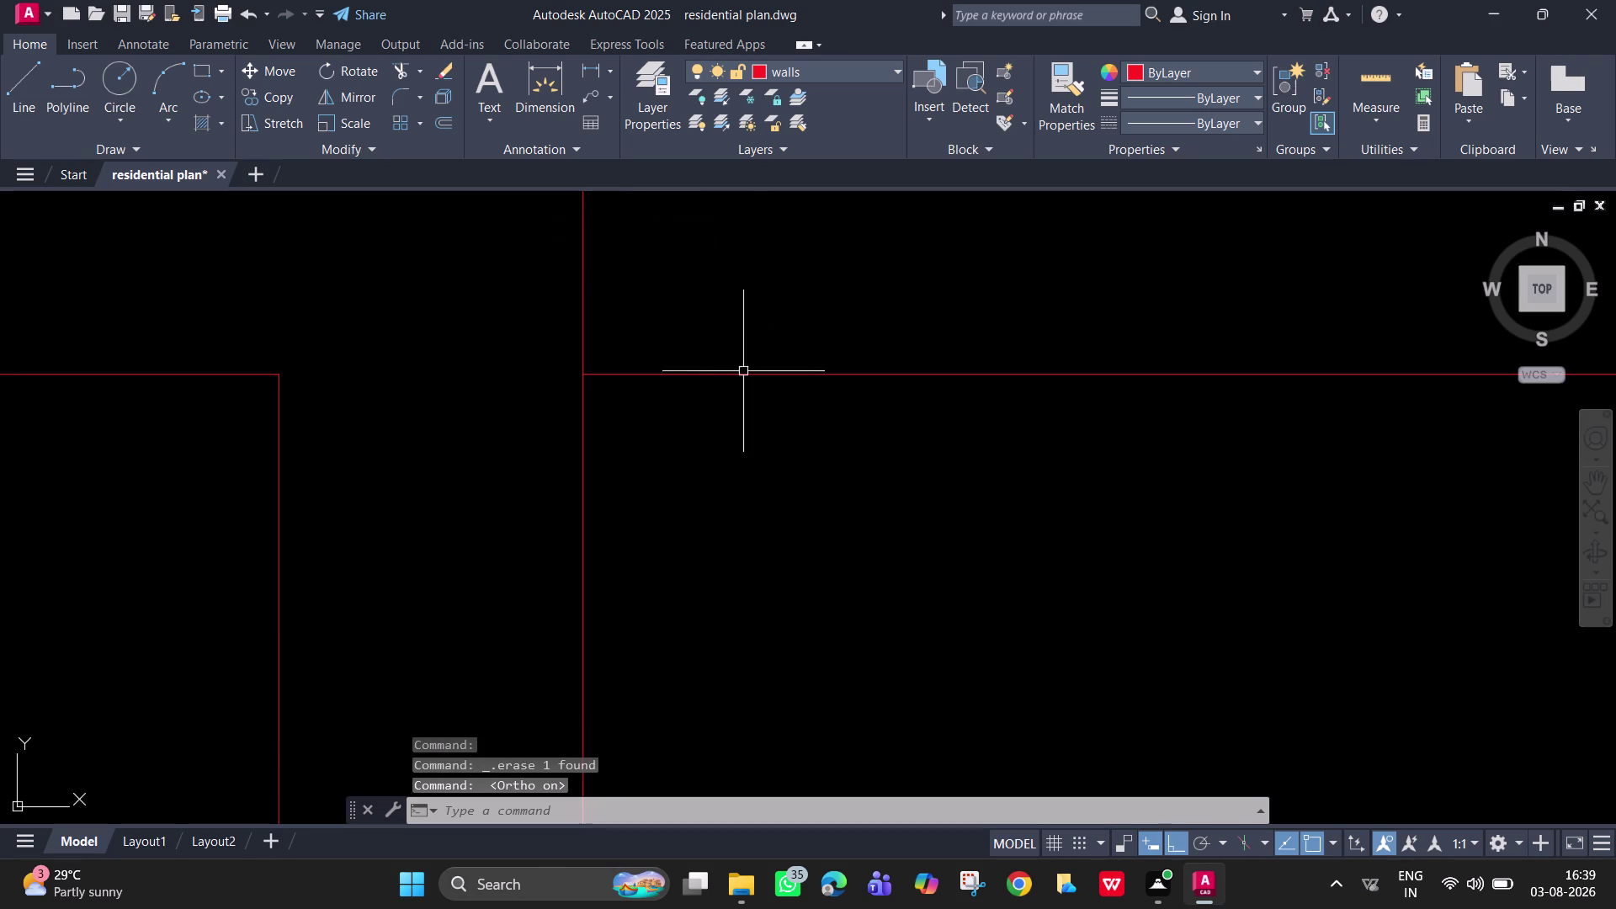
middle_drag(742, 371, 686, 634)
text(l)
key(space)
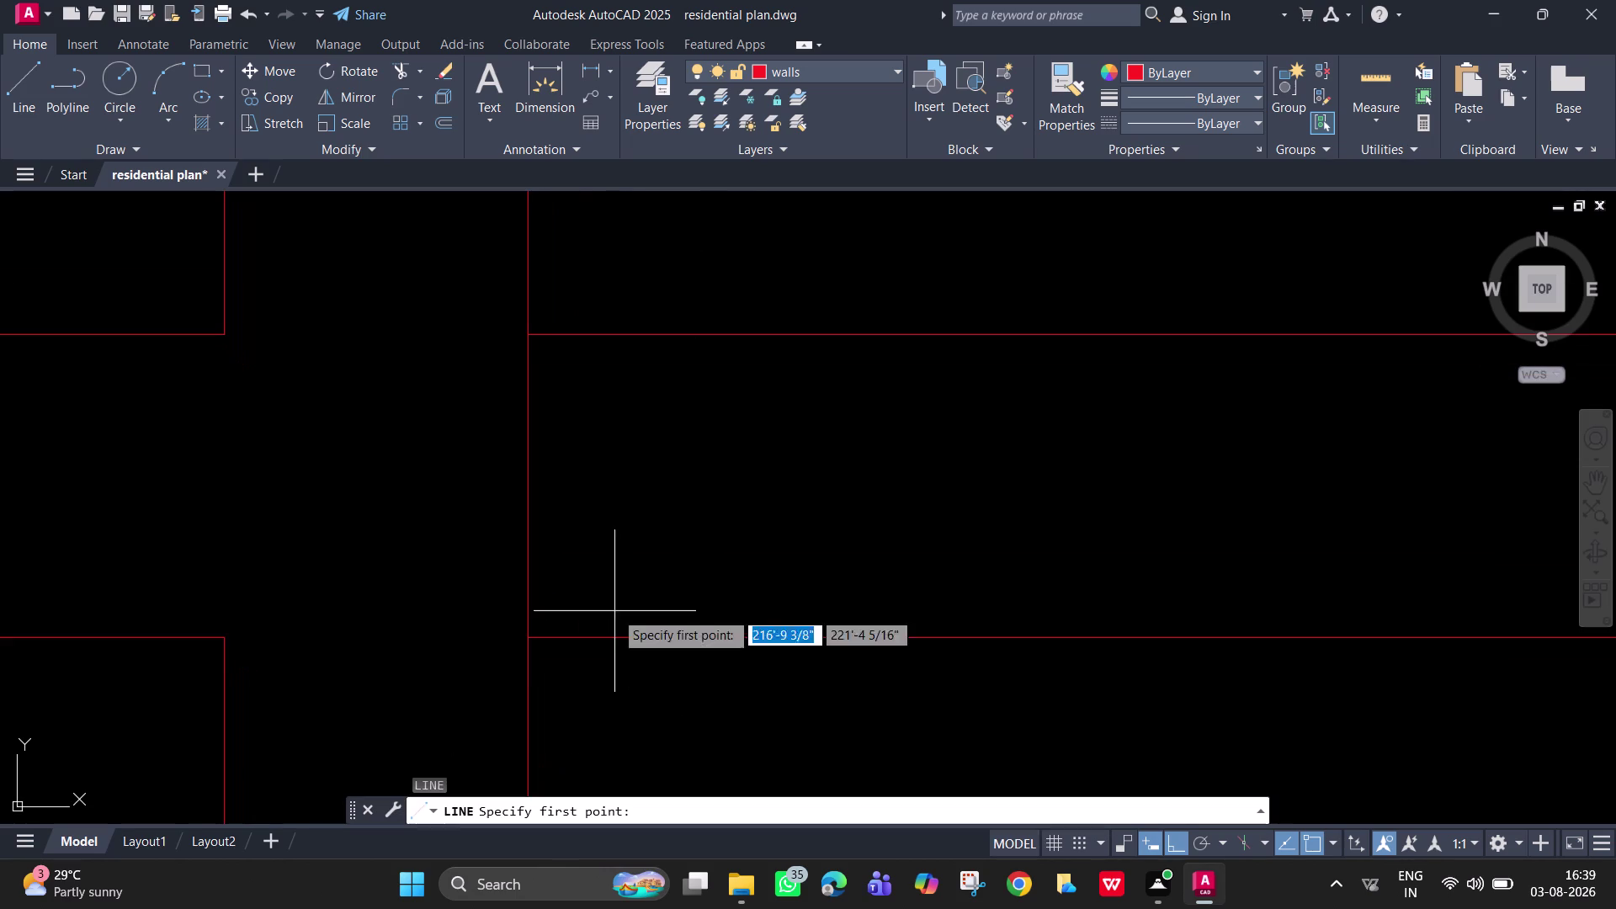
click(527, 487)
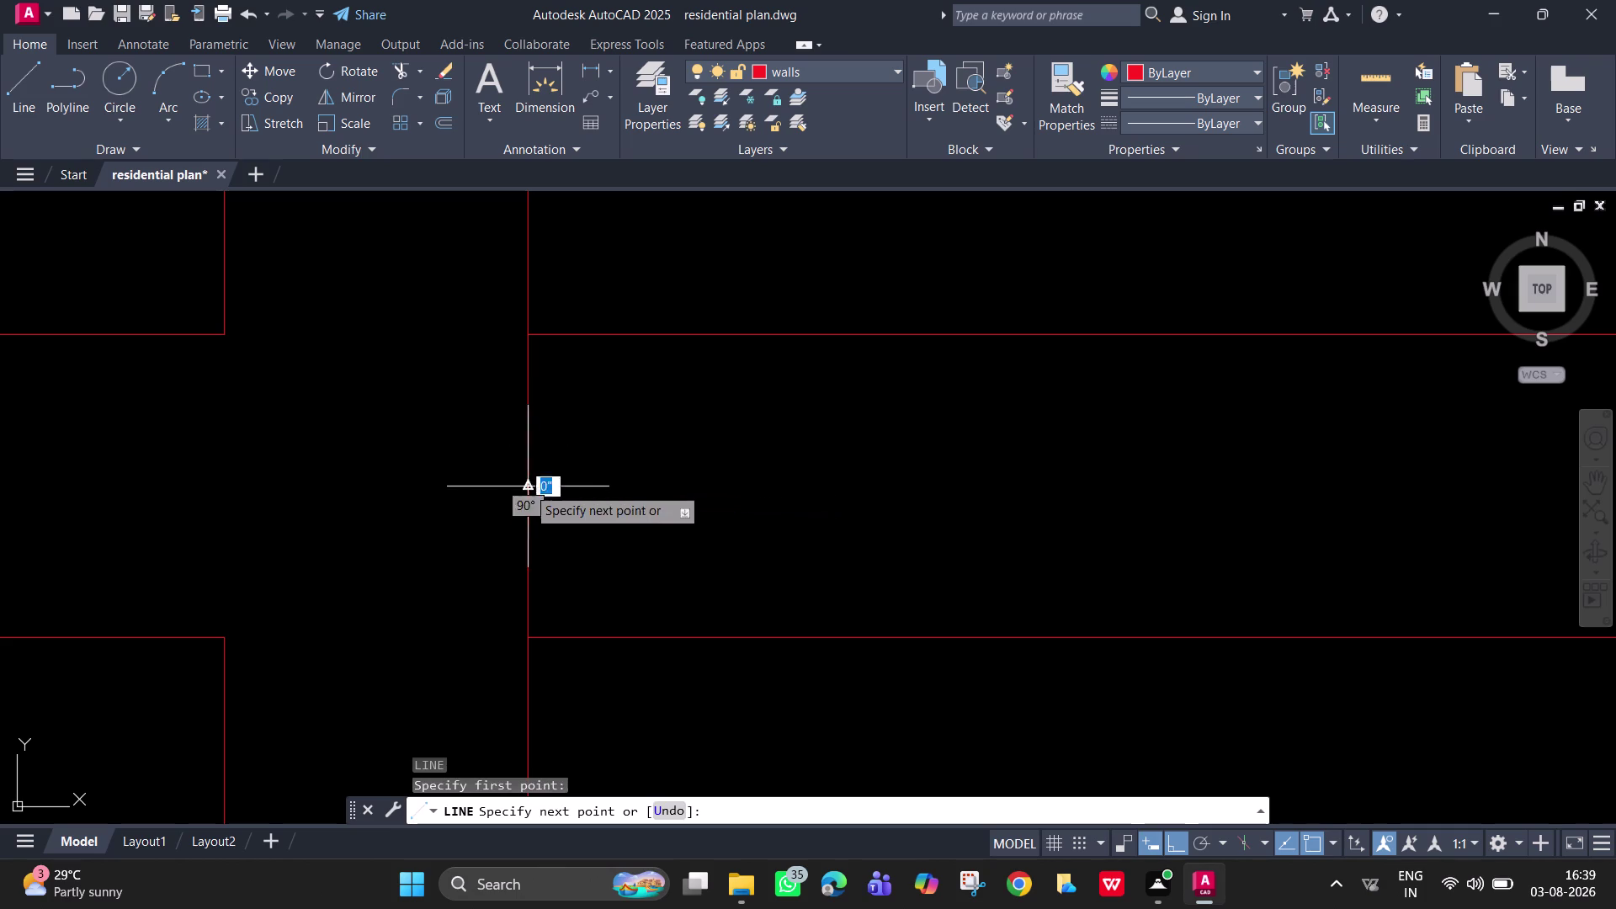
key(2)
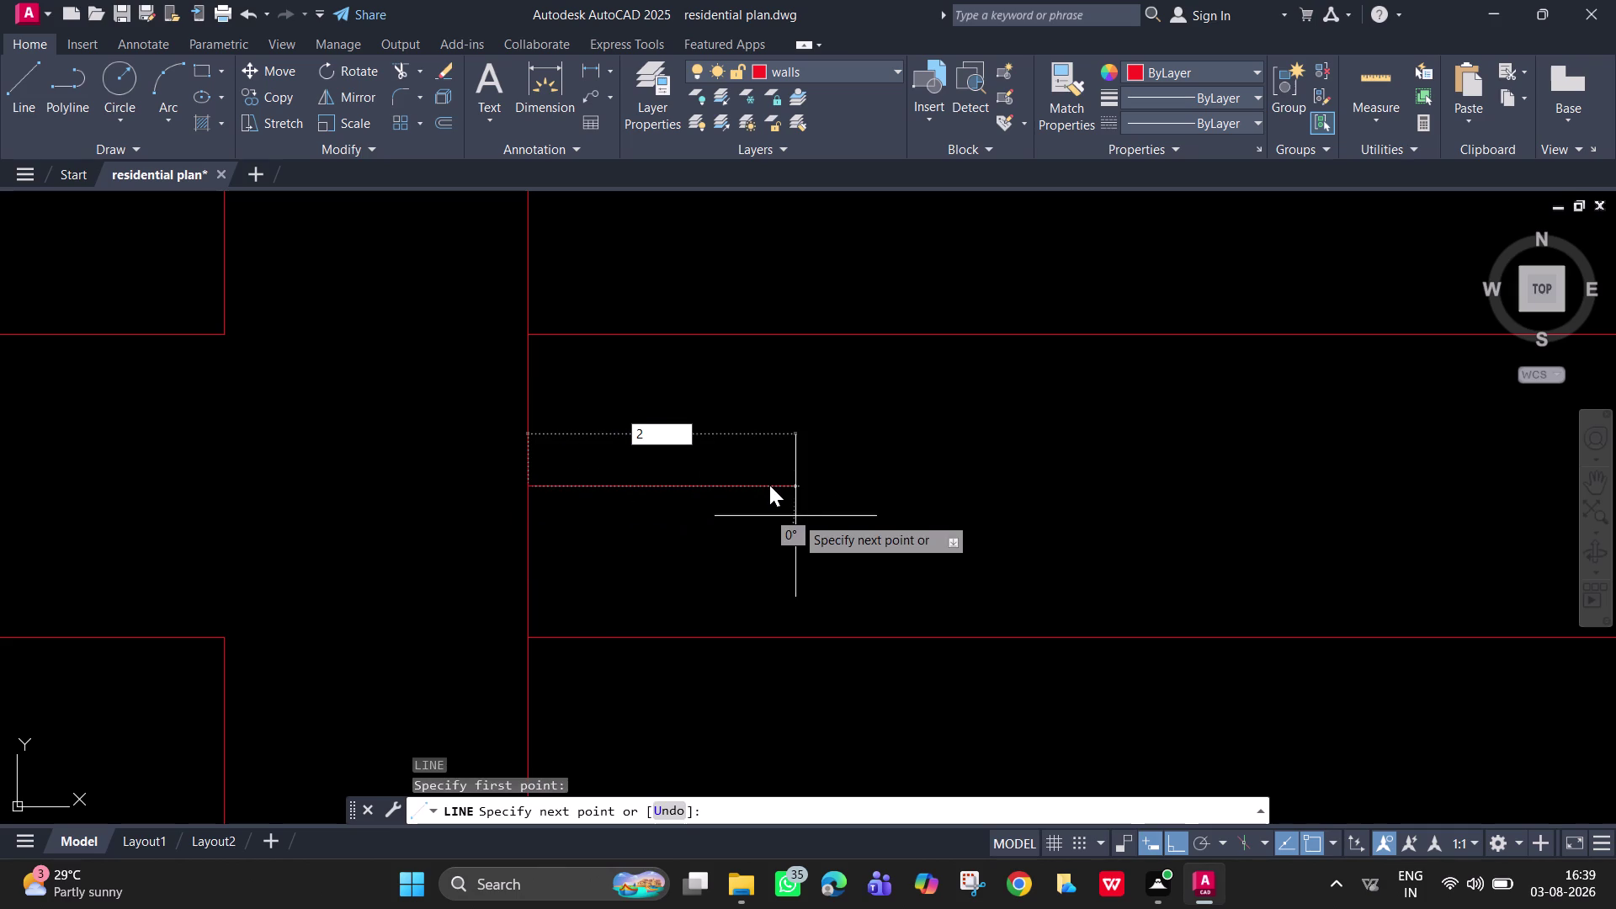
key(shift+quotedbl)
key(Return)
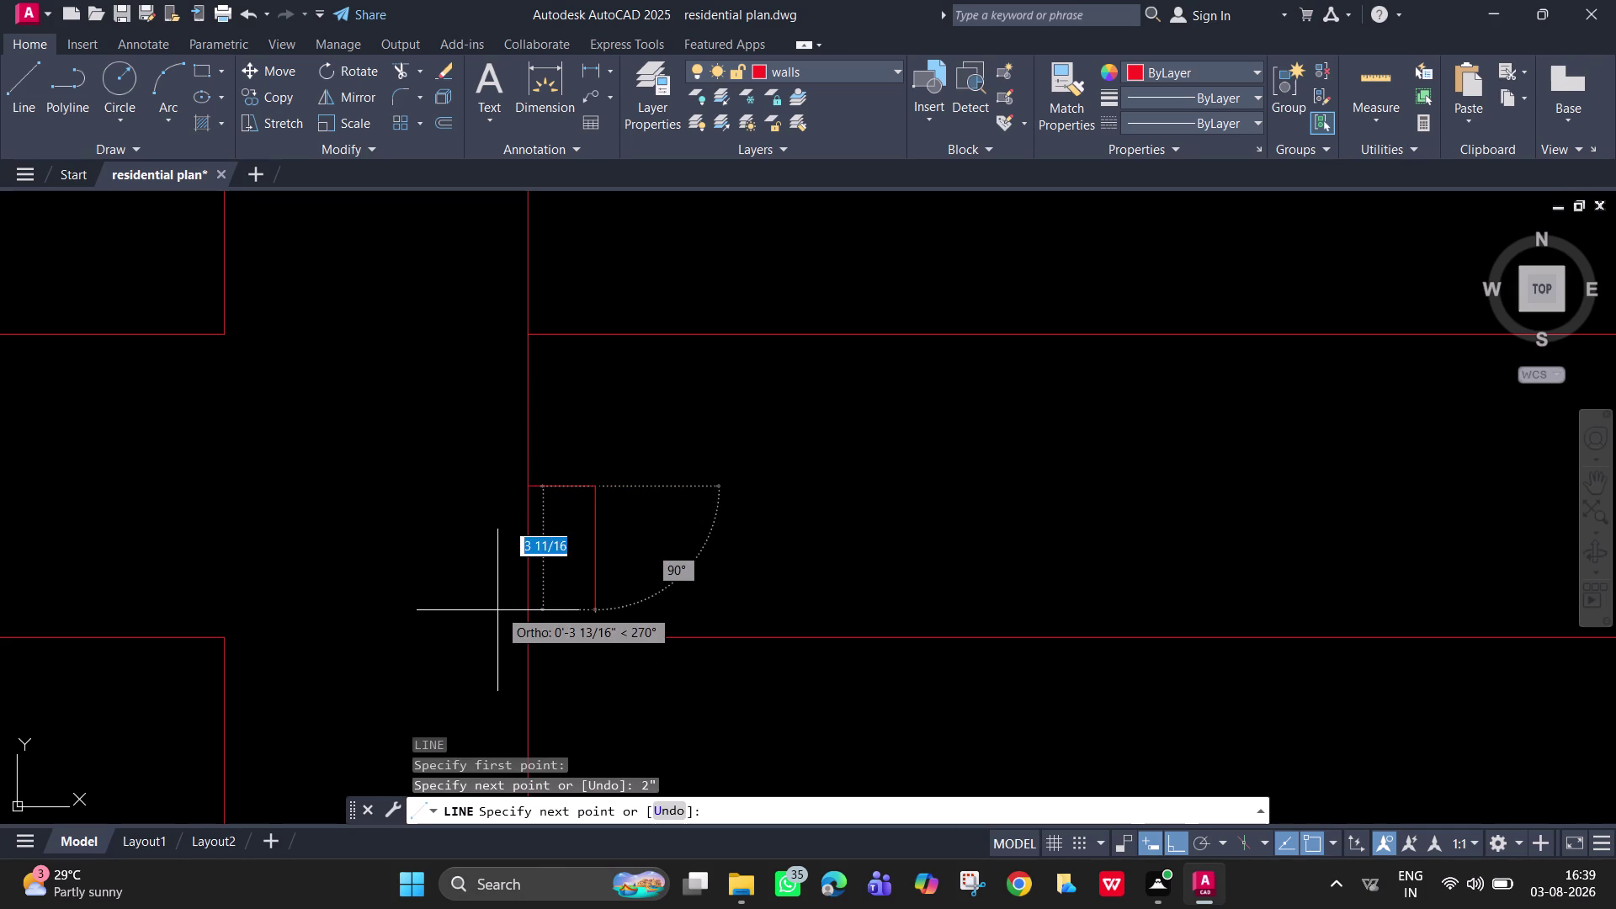
key(Escape)
Pan to the copied door swing and select it.
scroll(down, 3)
middle_drag(593, 515, 575, 582)
middle_drag(779, 361, 690, 510)
click(758, 417)
text(m)
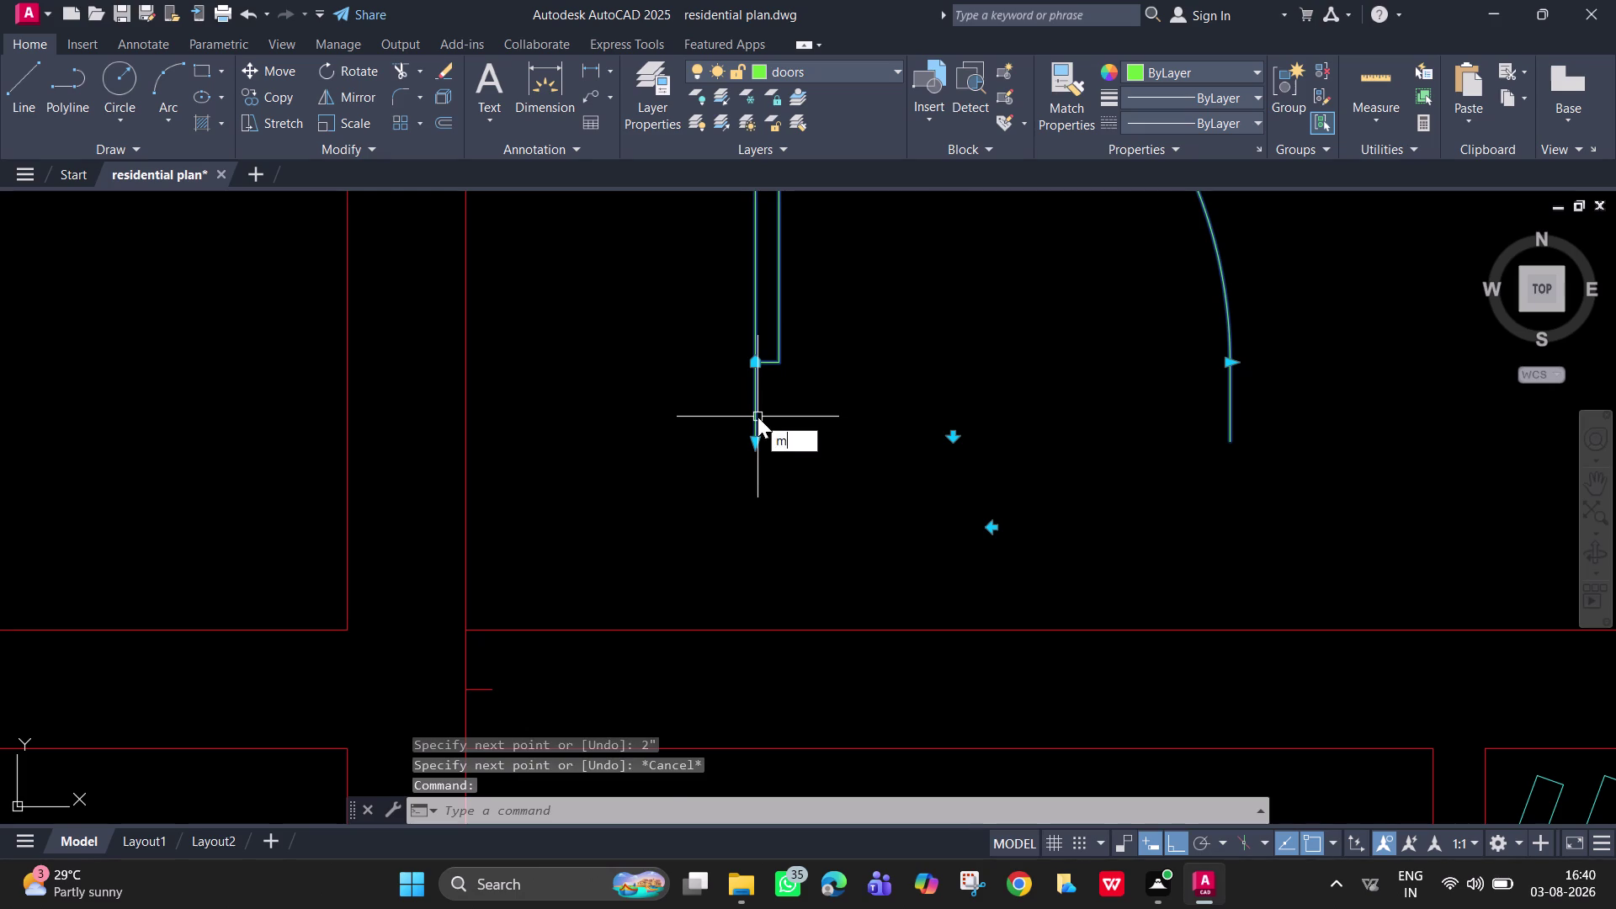
Move the copied door leaf and arc from its base point into the new opening.
key(space)
click(755, 445)
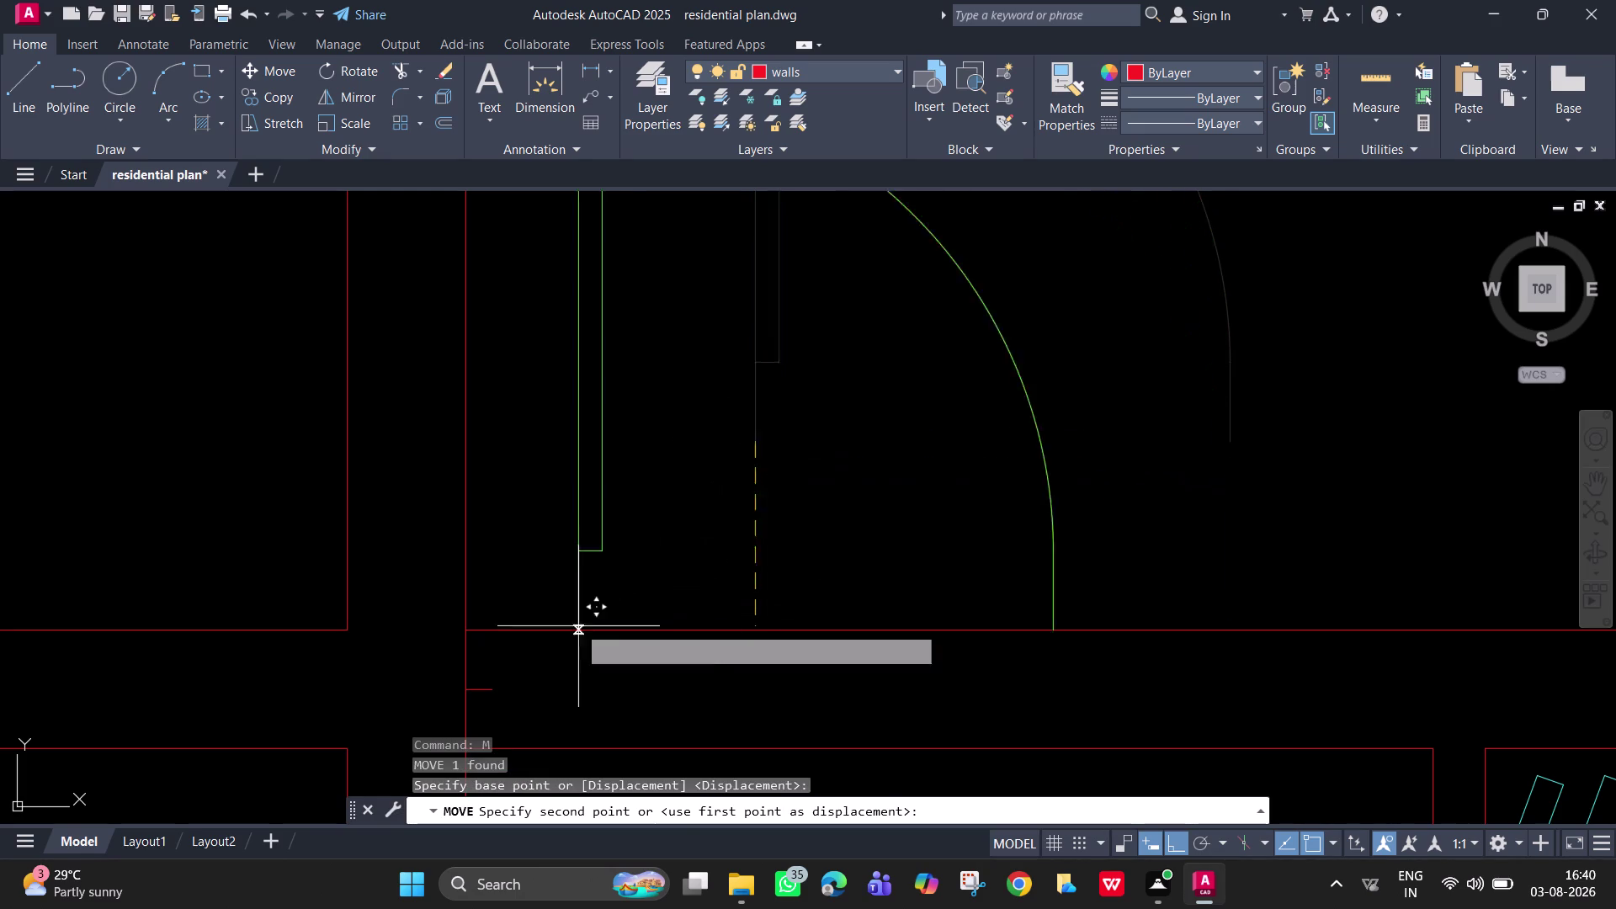
key(F8)
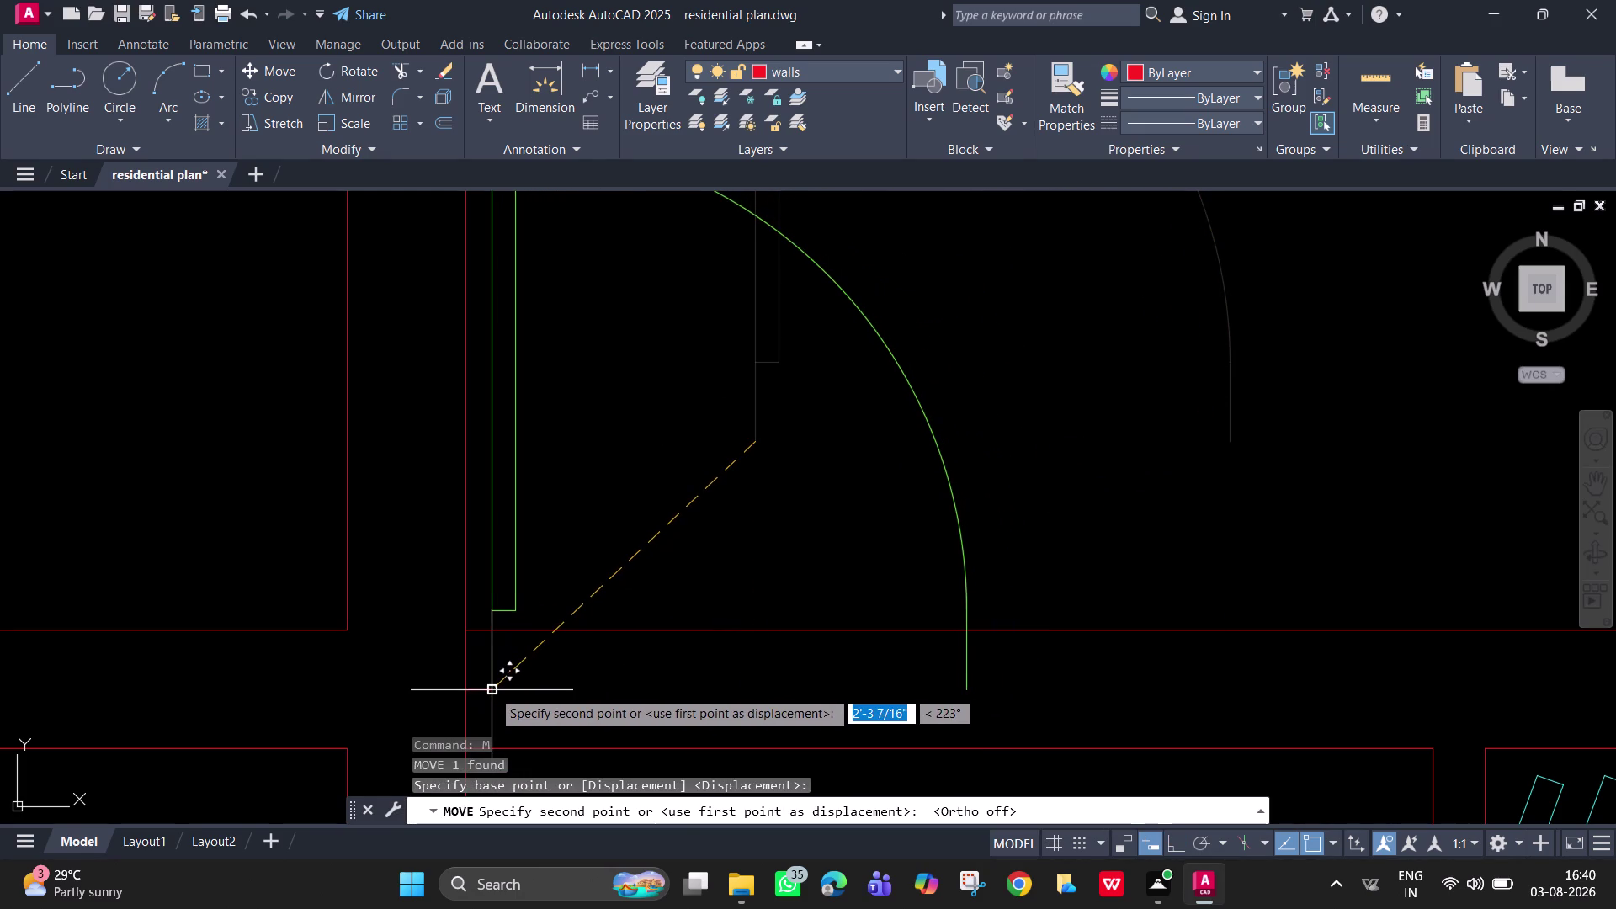
click(489, 689)
scroll(down, 3)
middle_drag(662, 660, 722, 609)
scroll(up, 3)
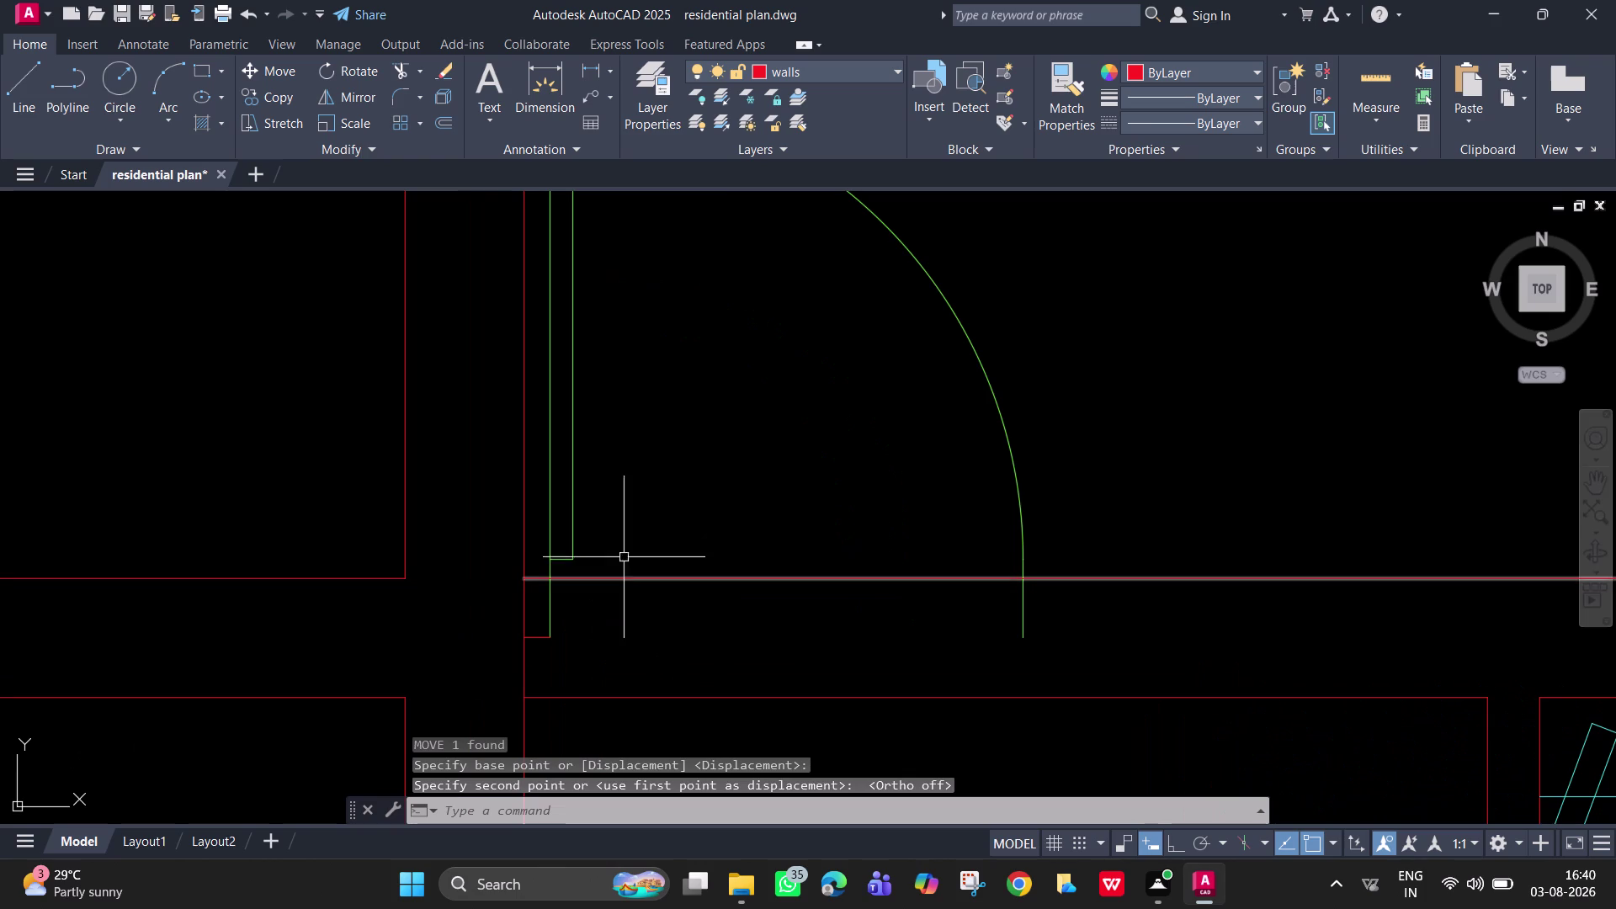
Mirror the door leaf and arc across a horizontal line, erasing the original.
click(589, 530)
click(560, 522)
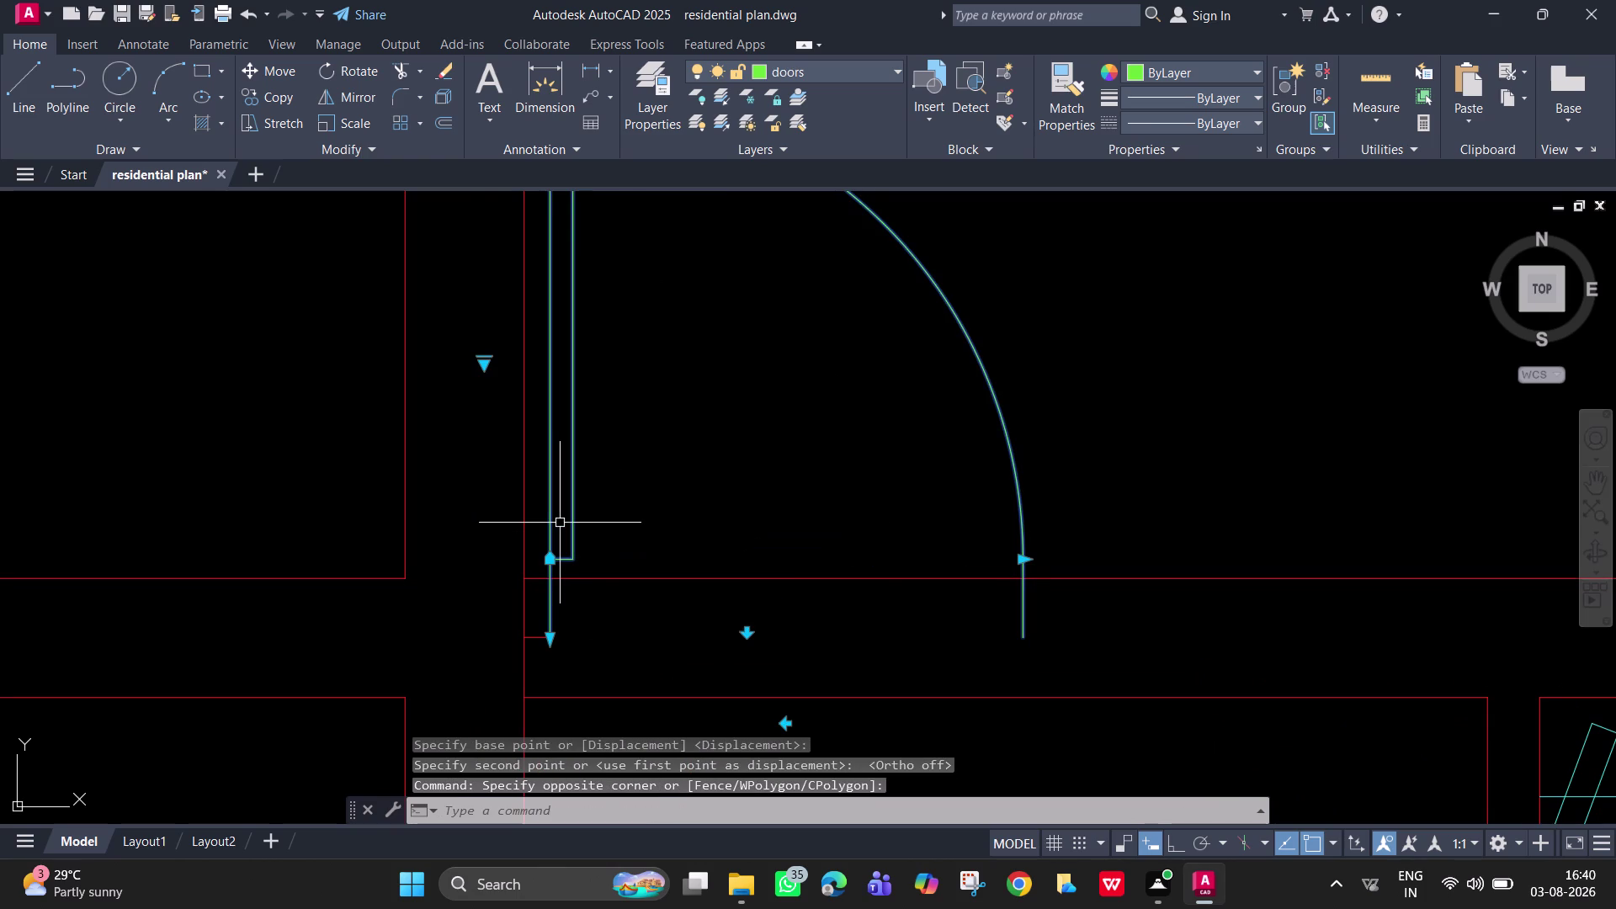
text(mi)
key(Return)
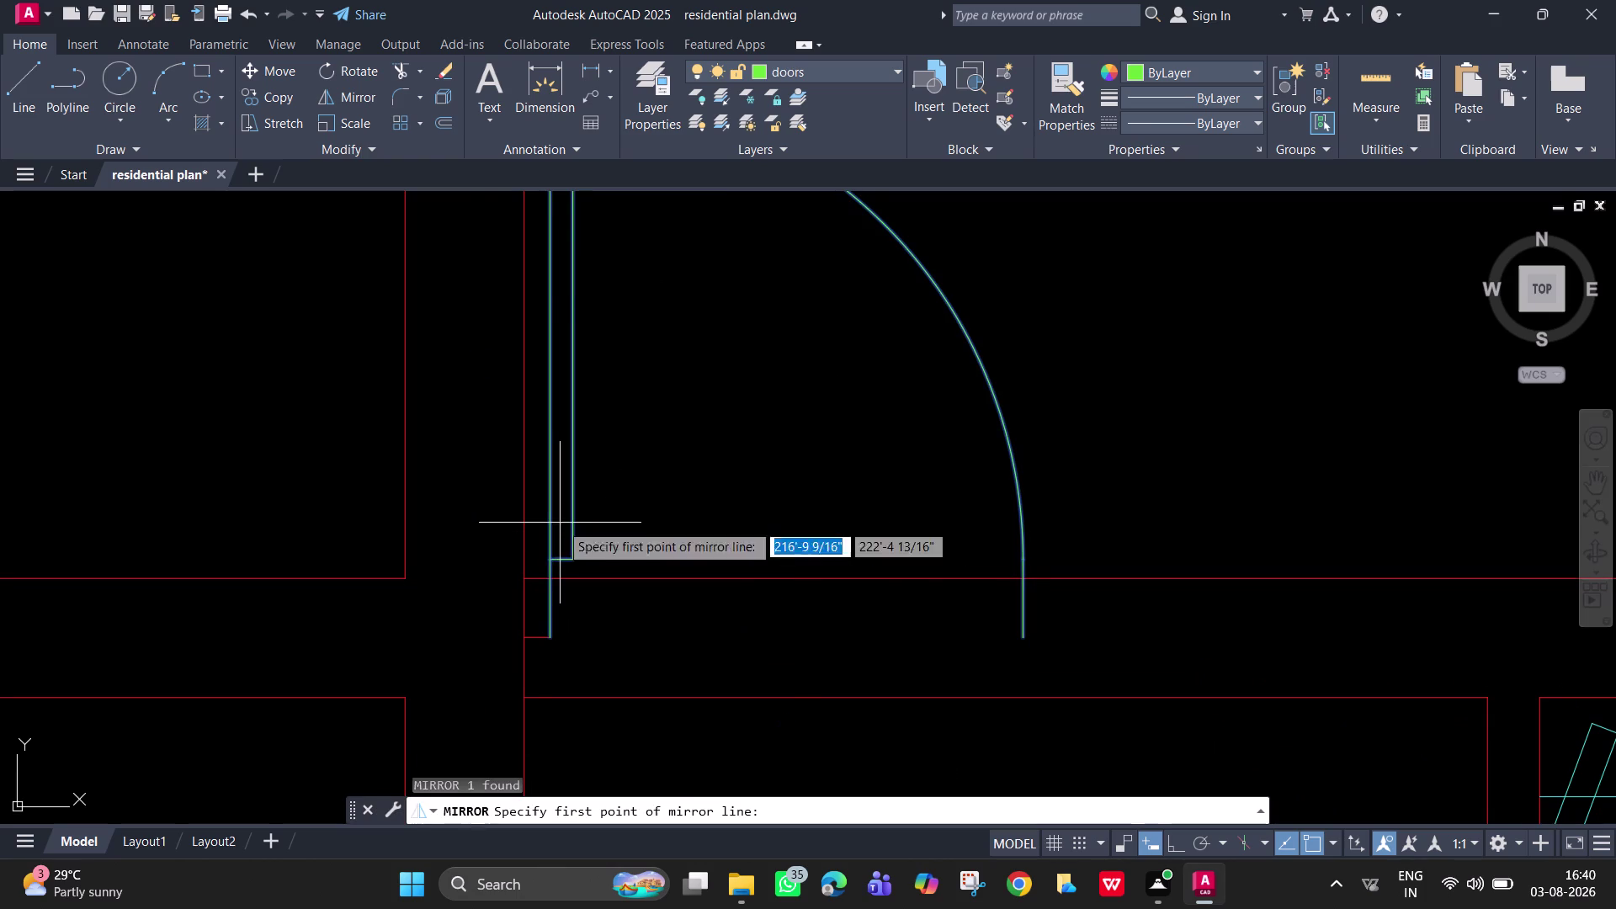
click(545, 634)
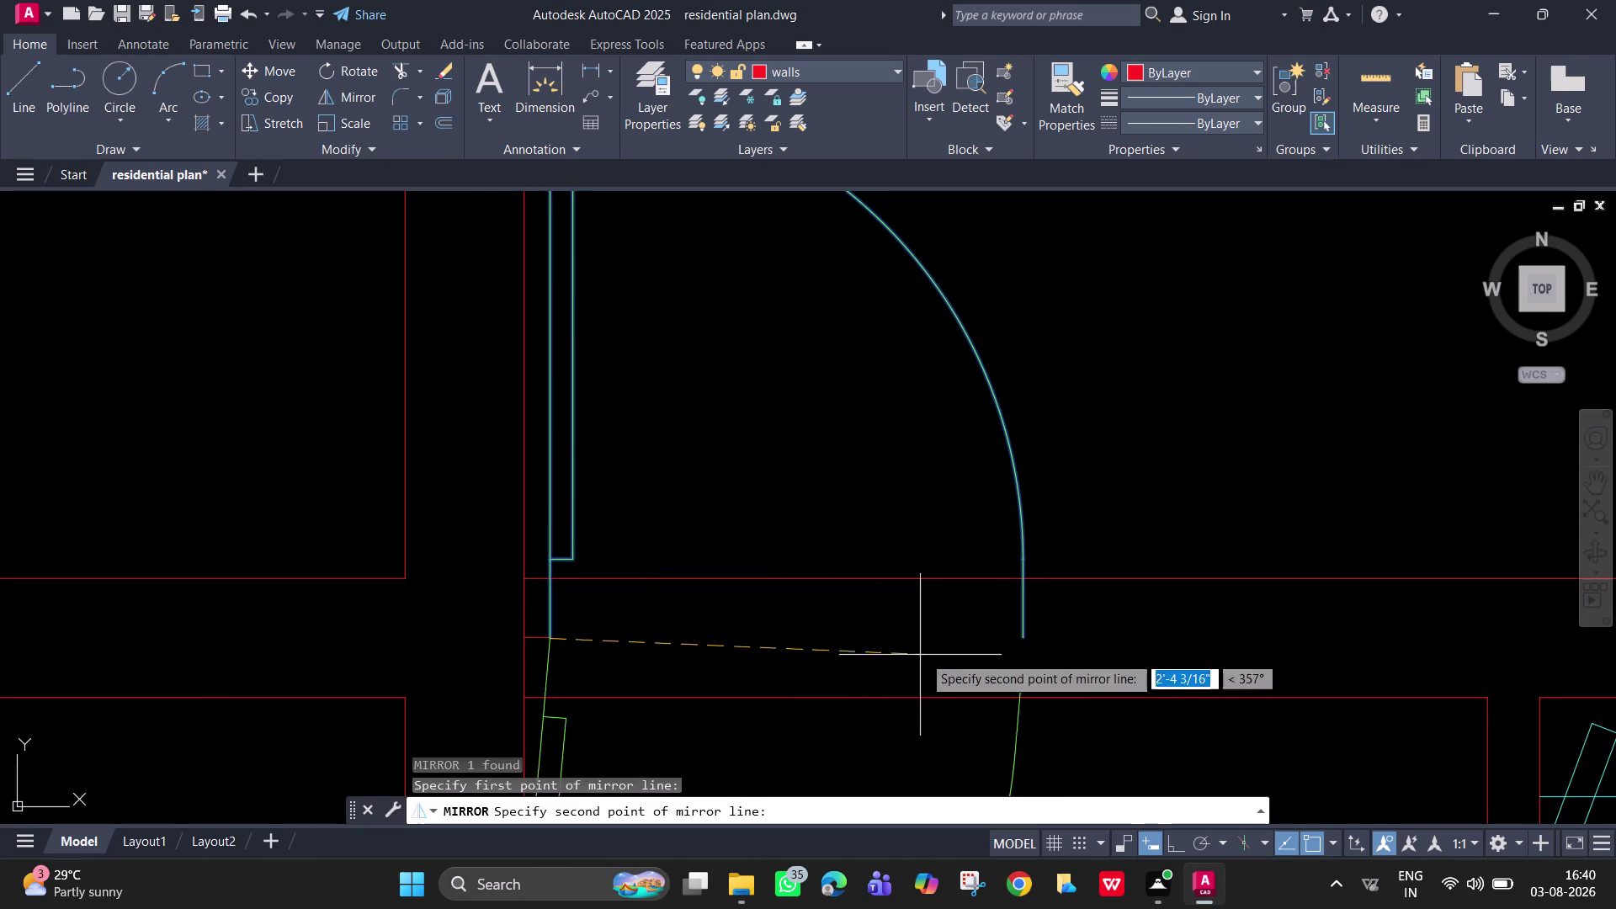
key(F8)
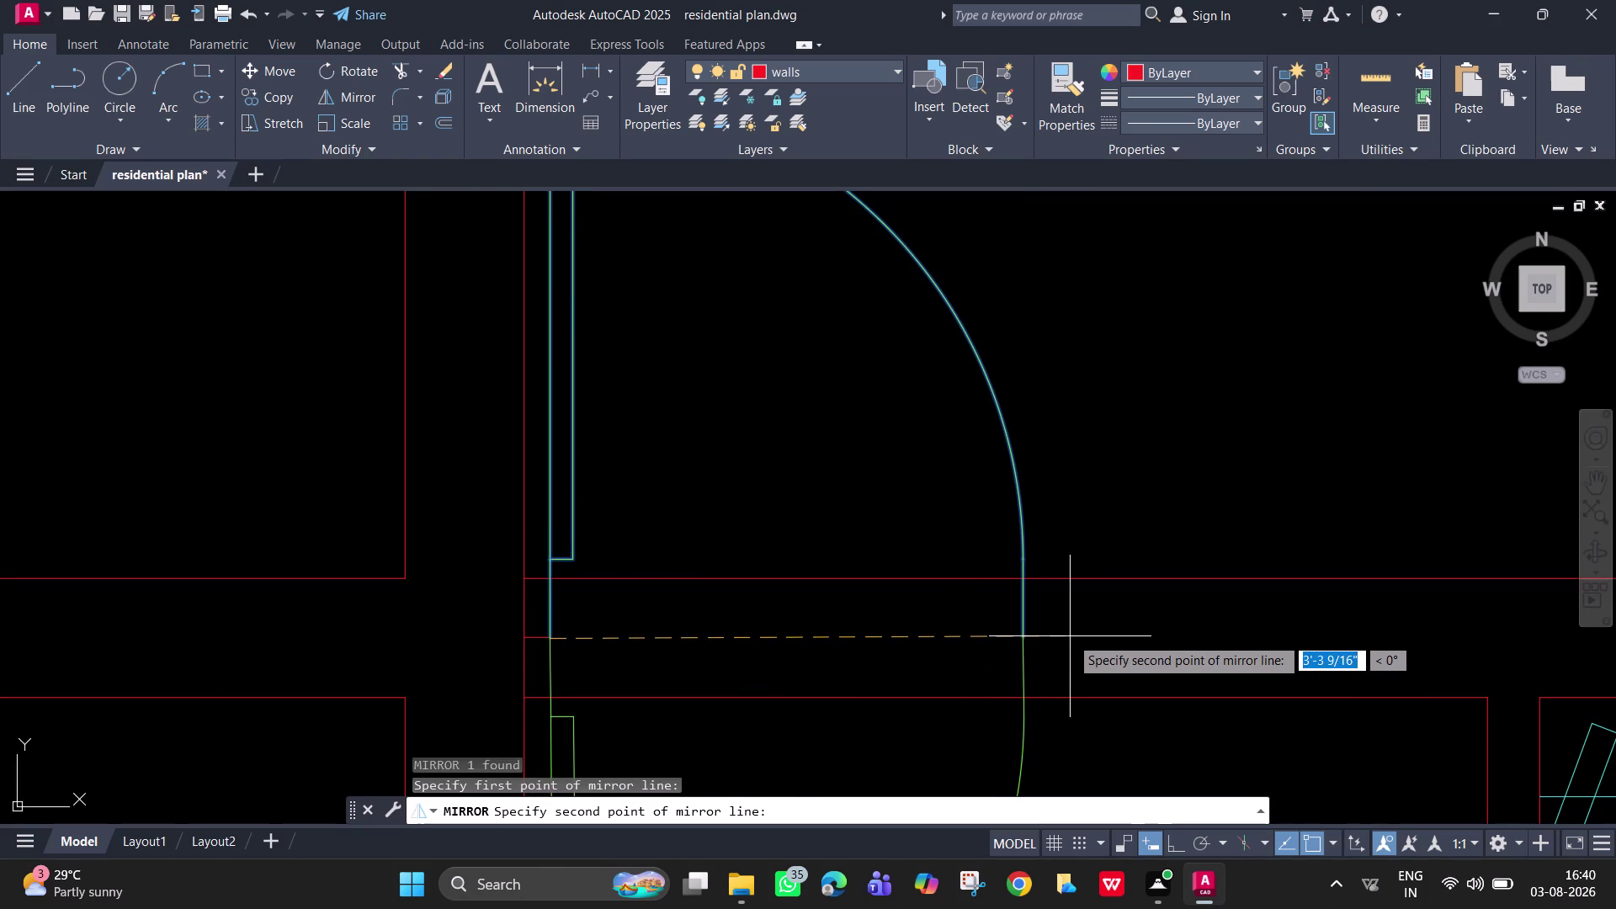
click(1070, 636)
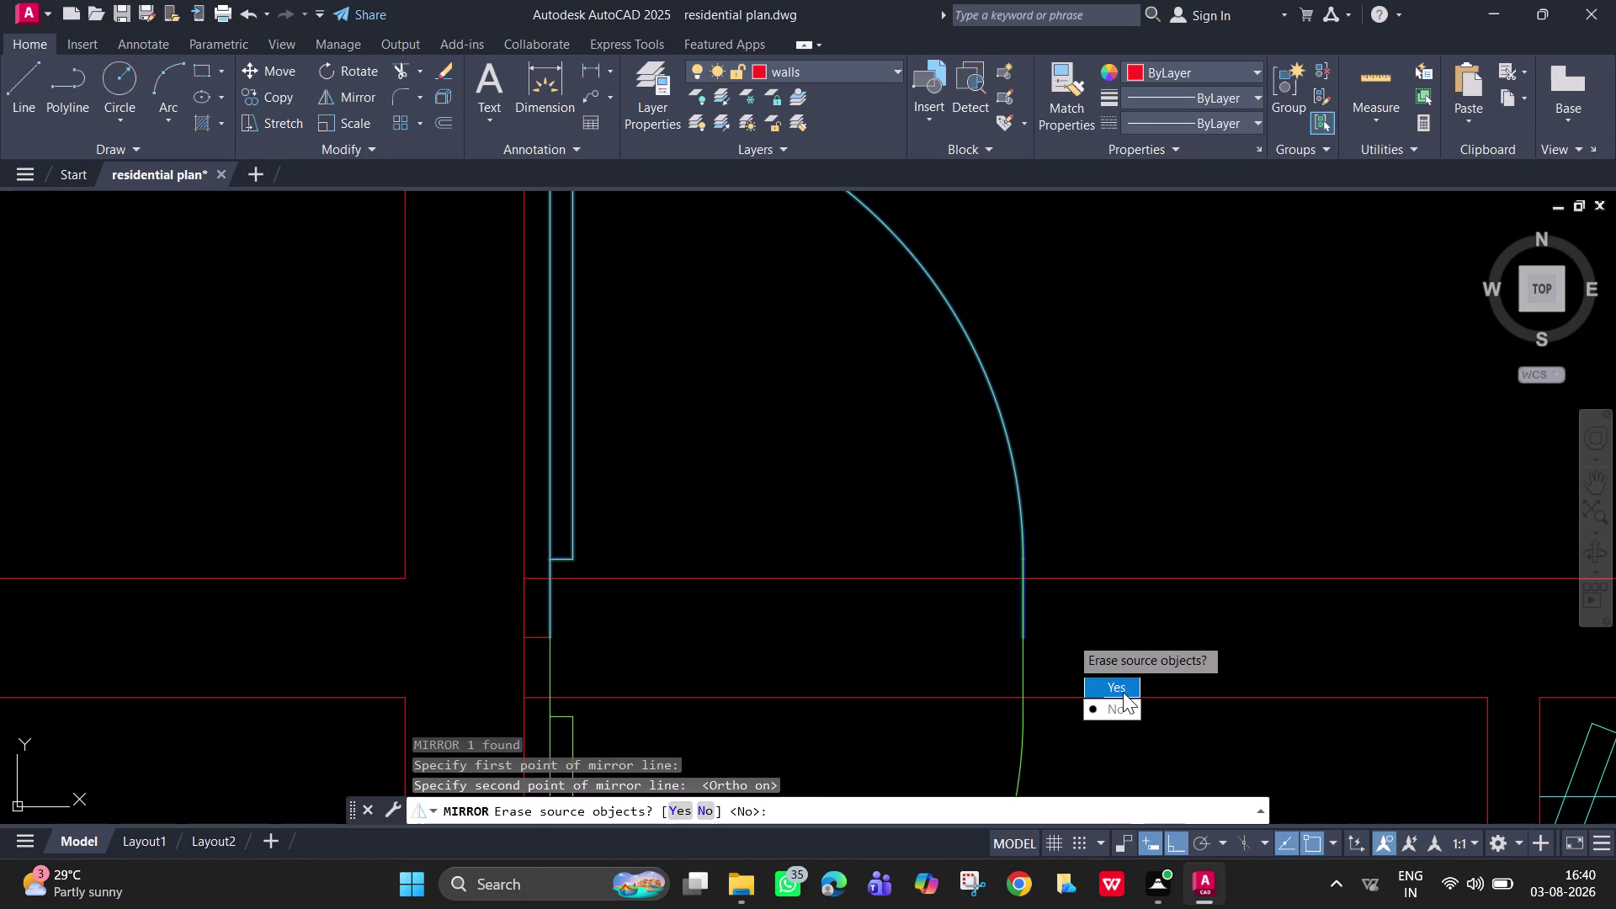
drag(1120, 690, 1070, 636)
scroll(down, 3)
middle_drag(996, 574, 917, 344)
scroll(up, 3)
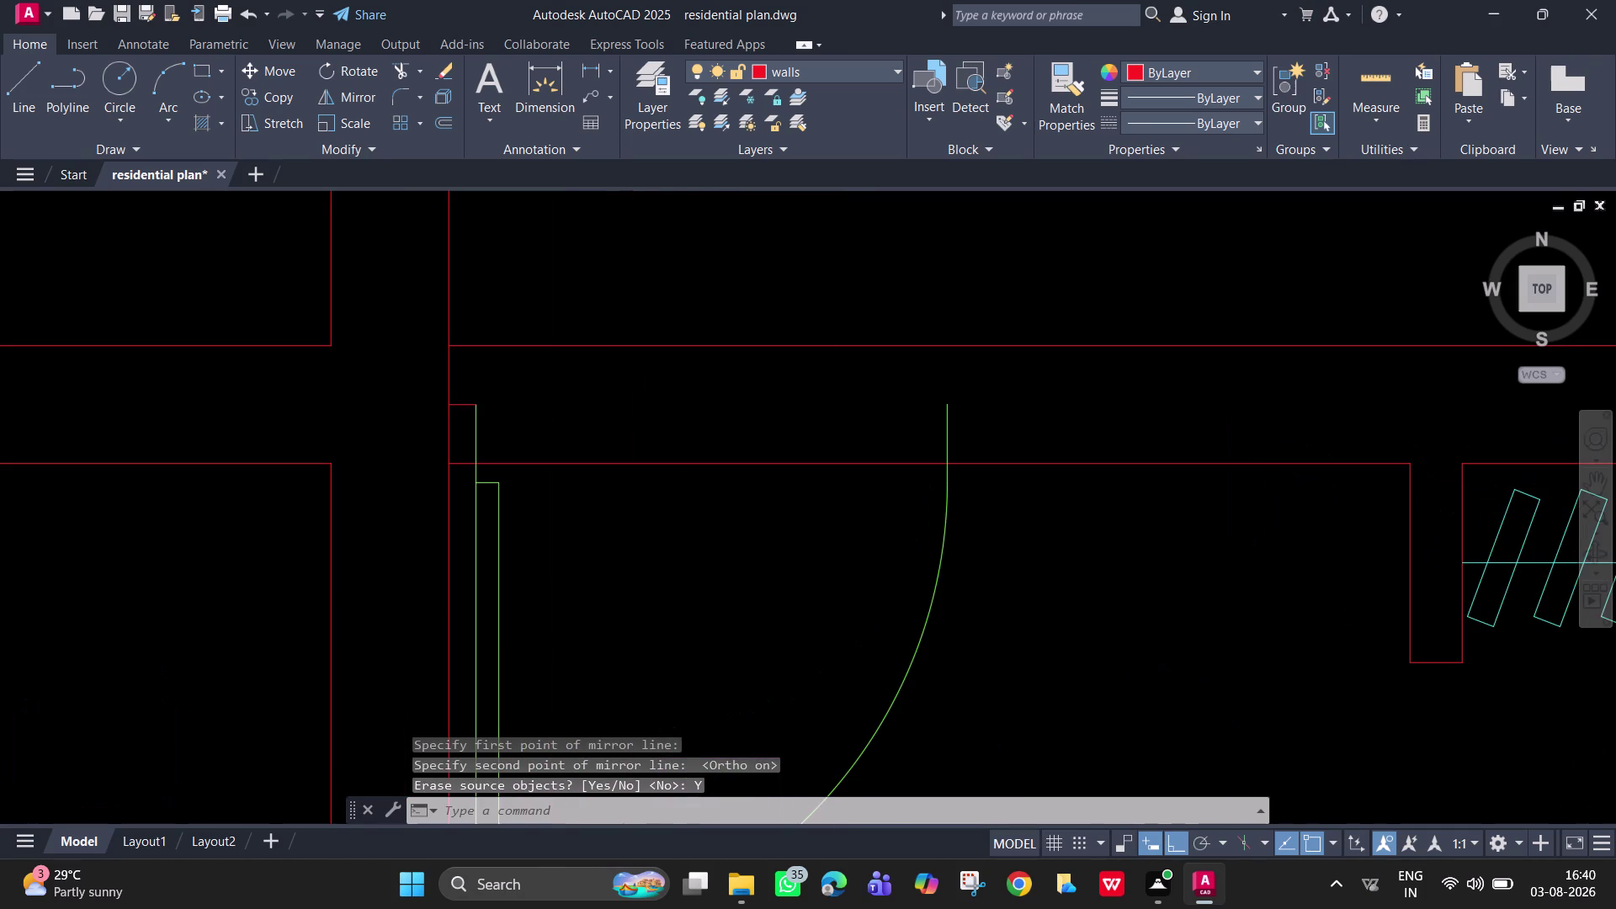
Draw a 2" jamb return from the wall corner to the outer wall line.
text(l)
key(space)
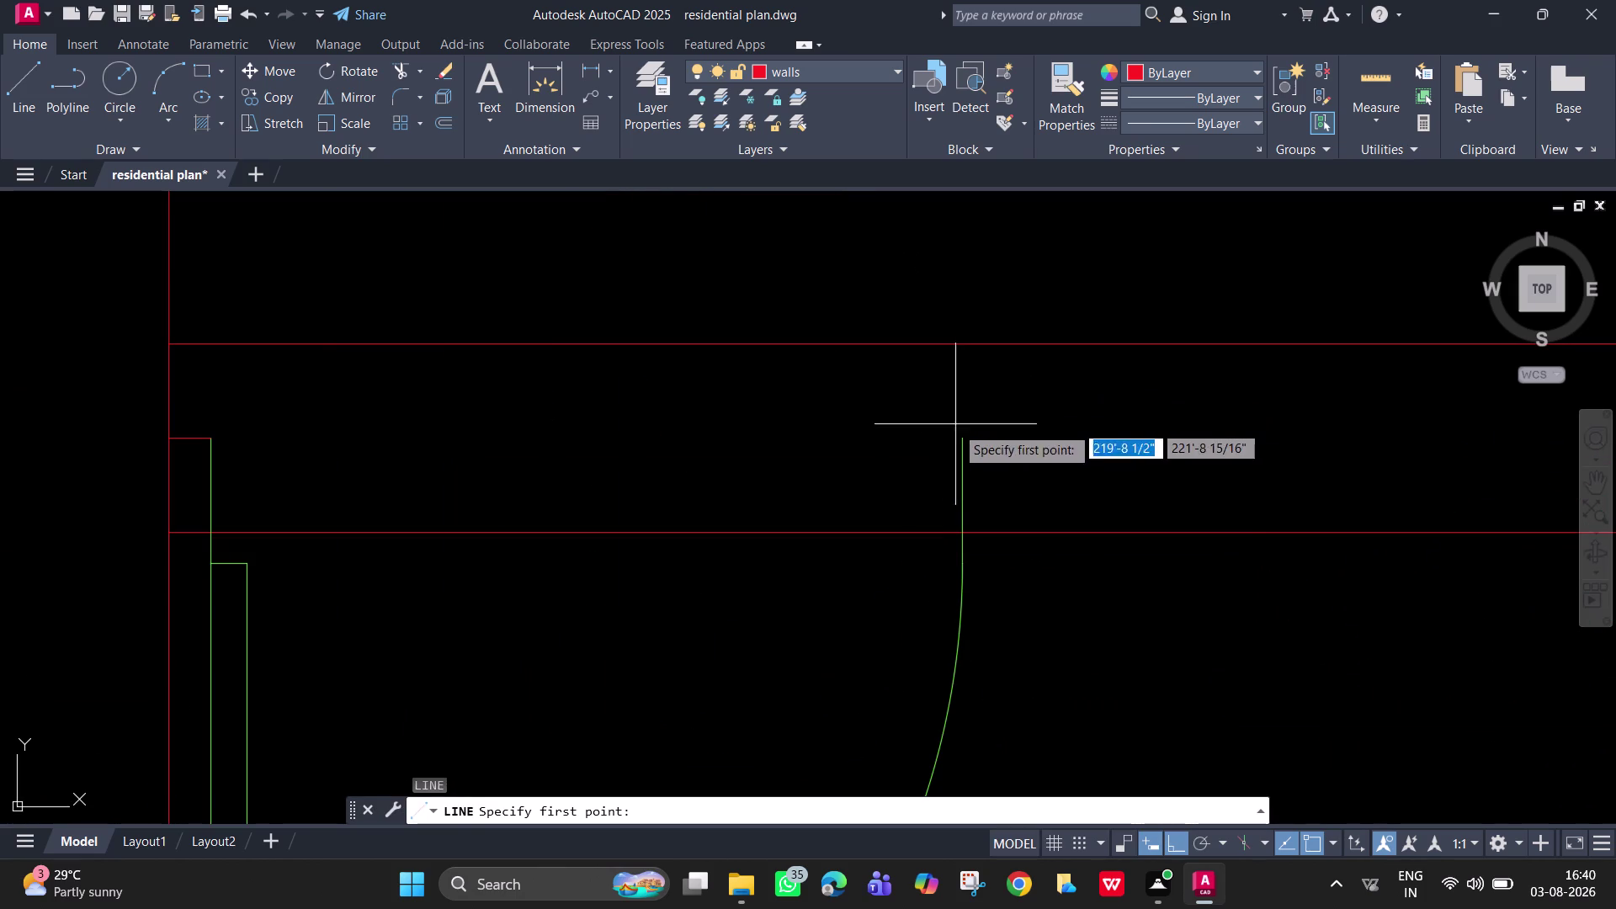
click(962, 437)
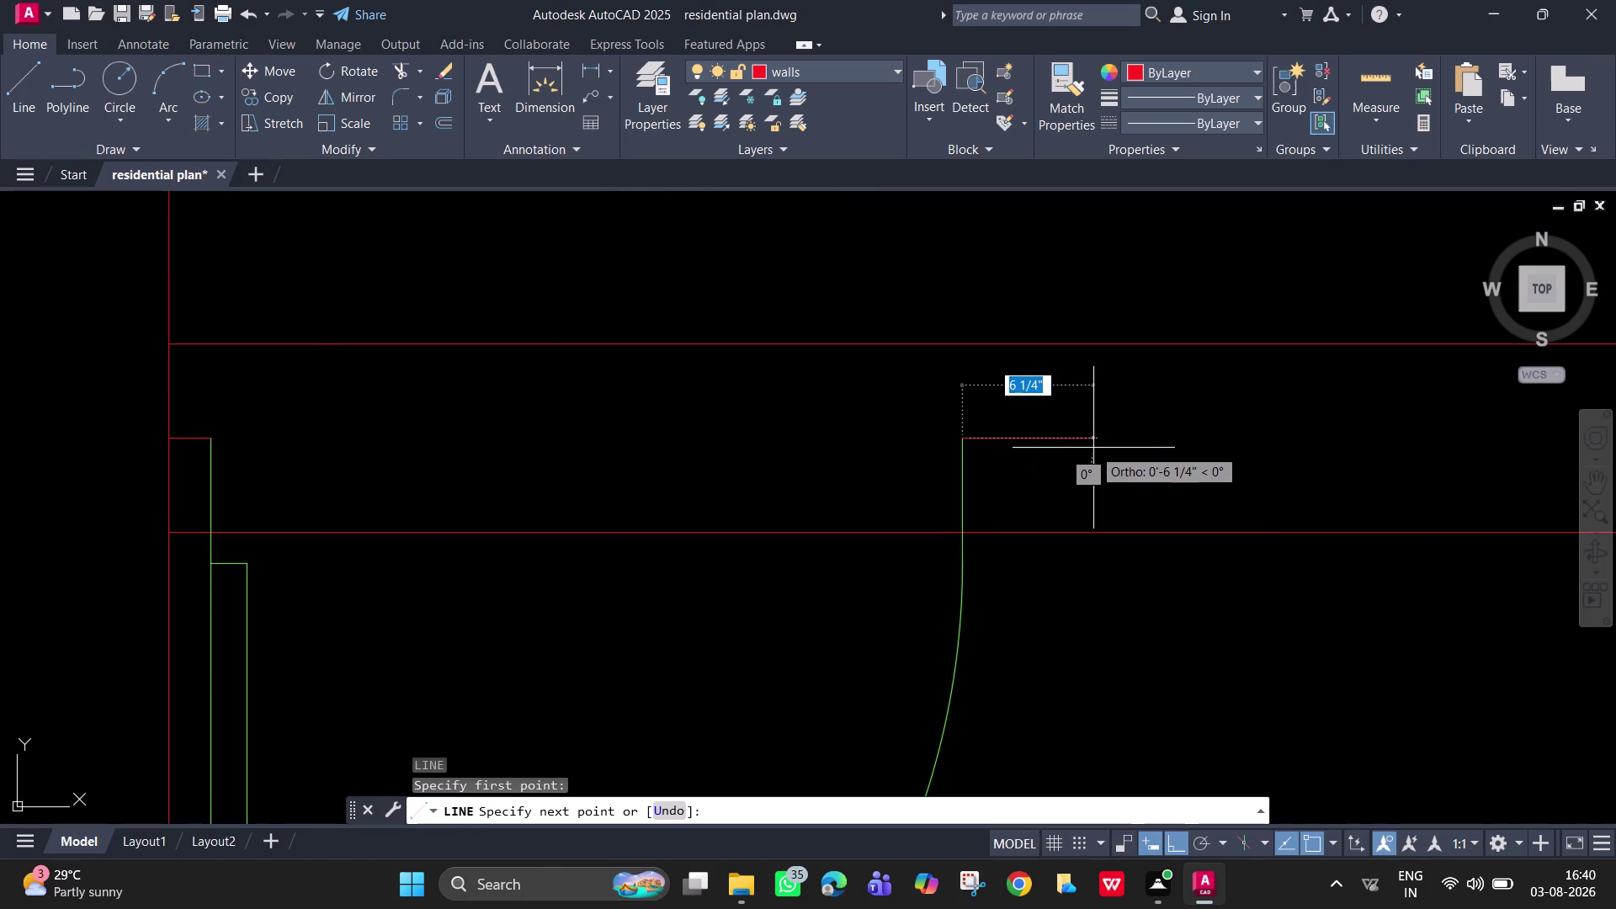
text(2")
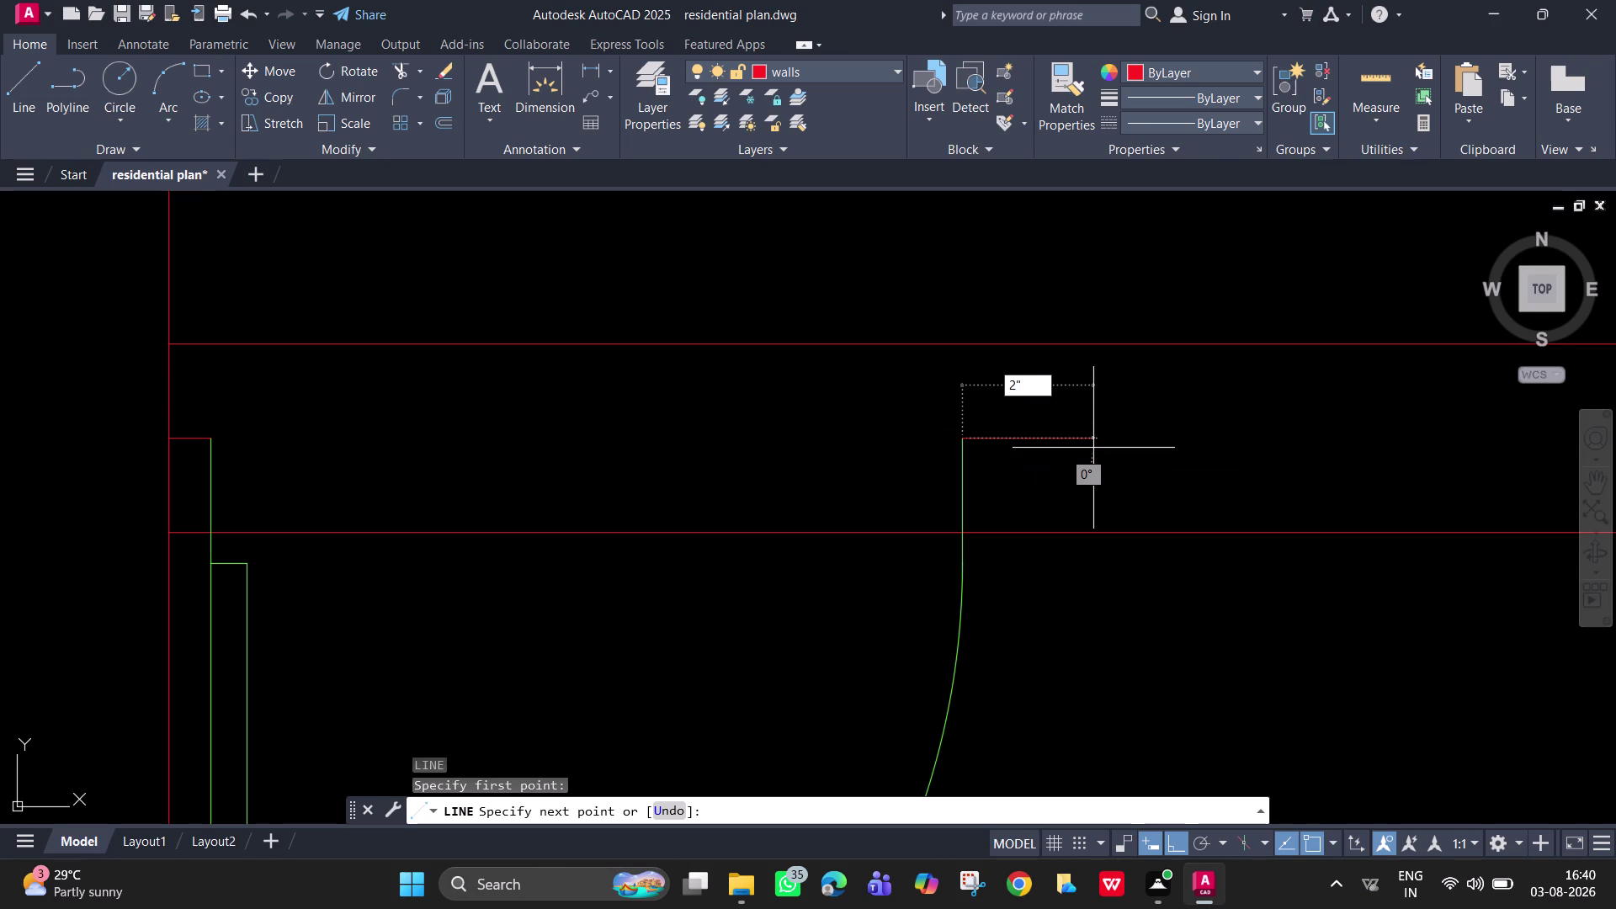
key(Return)
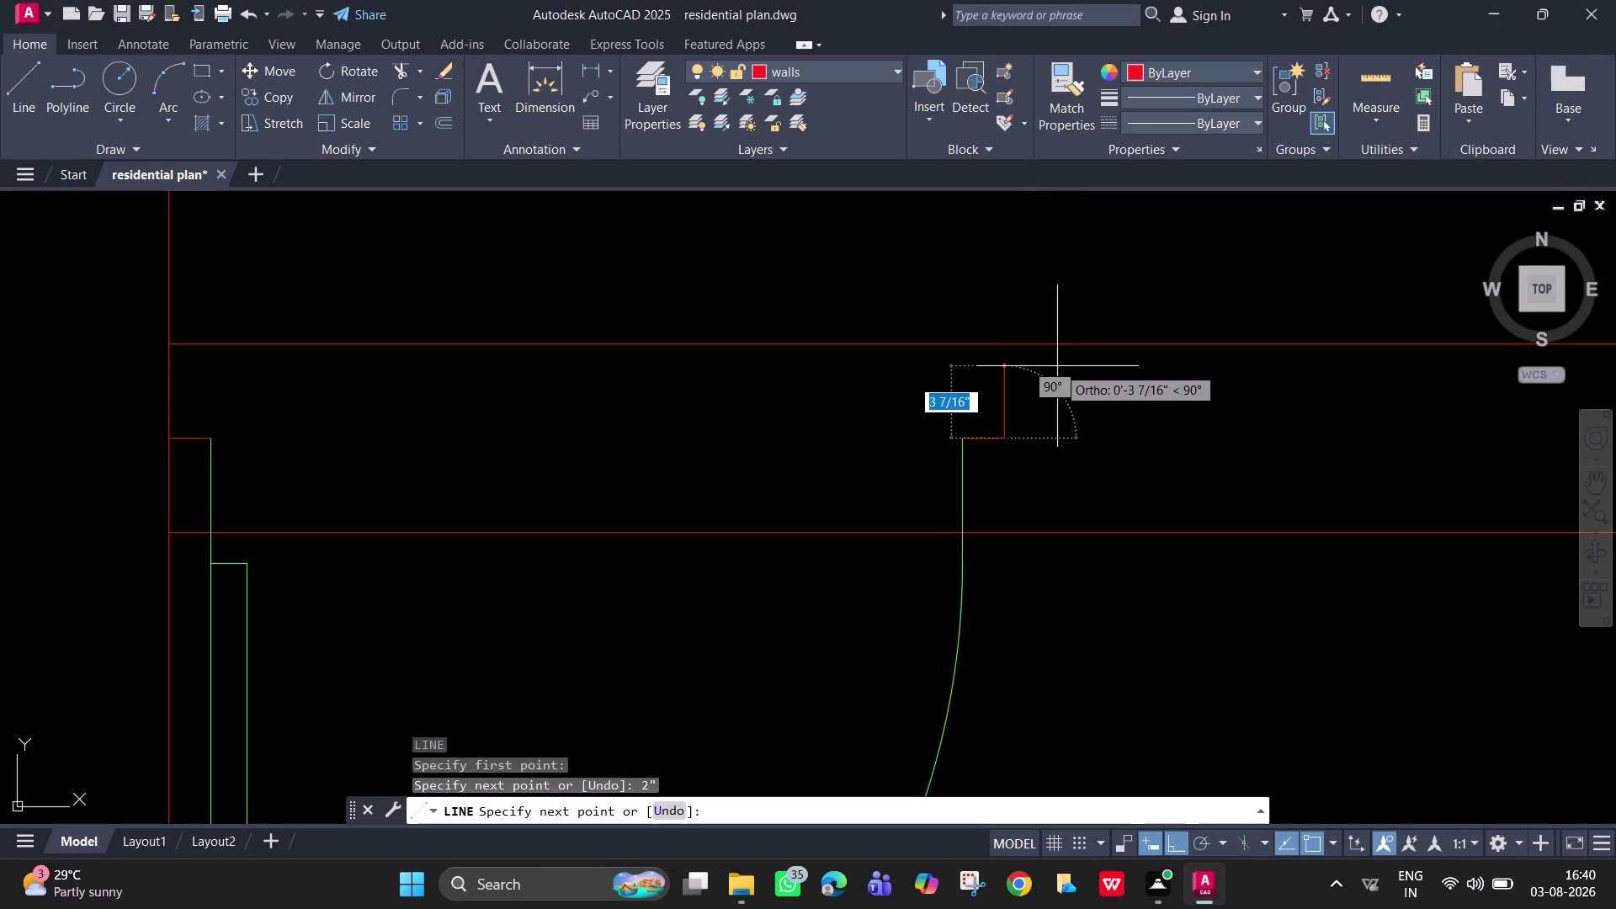
click(1005, 344)
key(Escape)
key(space)
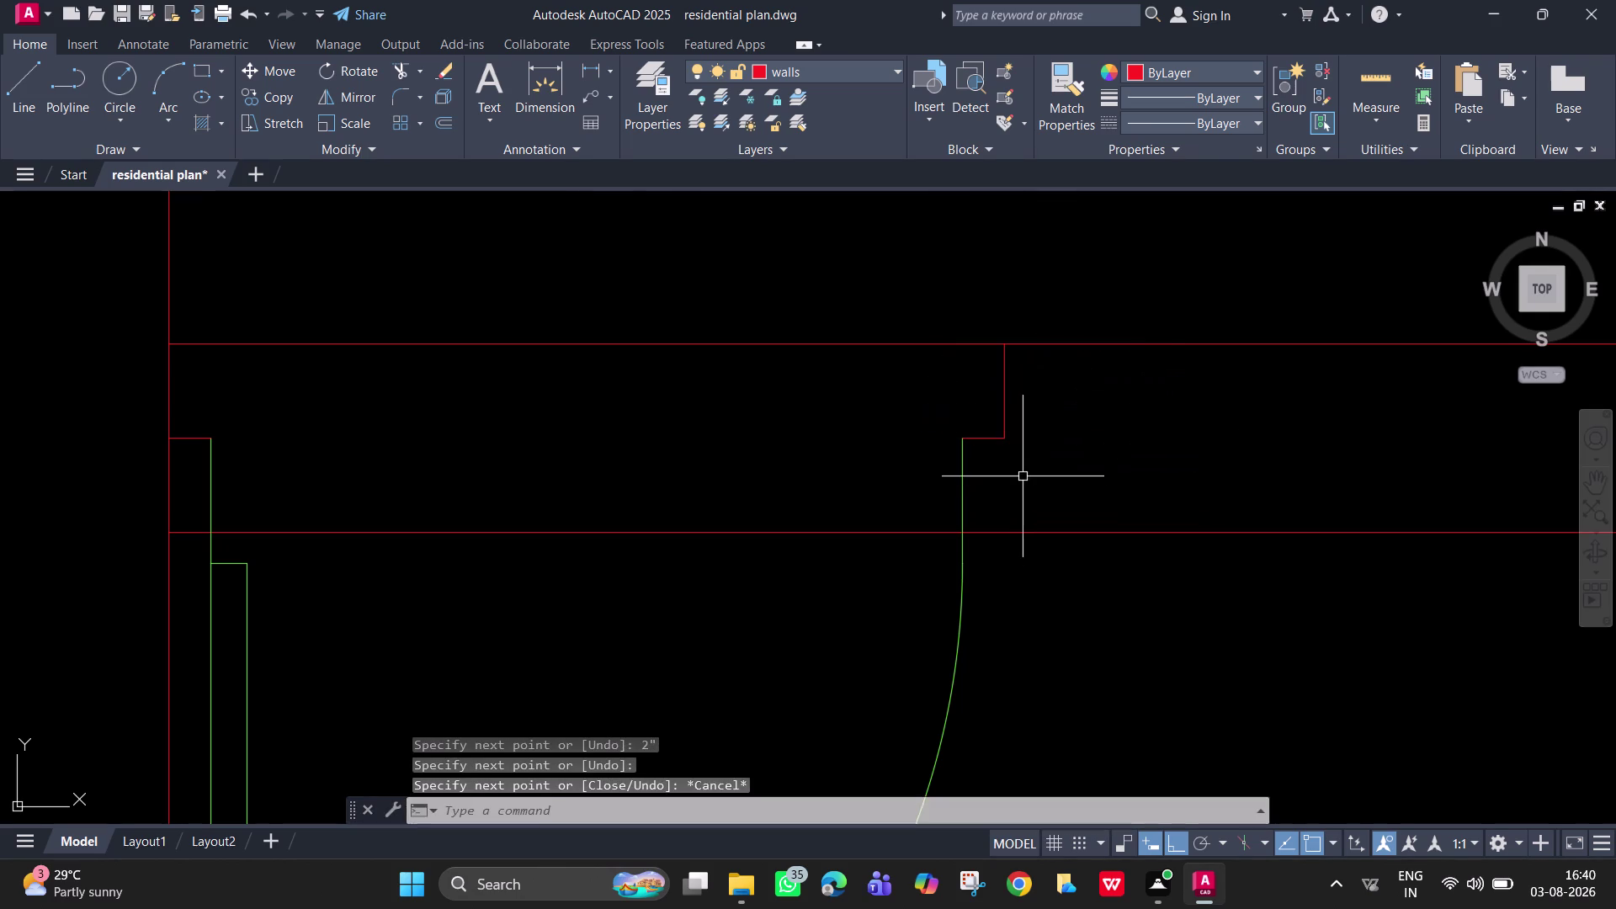
Draw the jamb line from the jamb corner to the inner wall line, then start TRIM.
click(1003, 438)
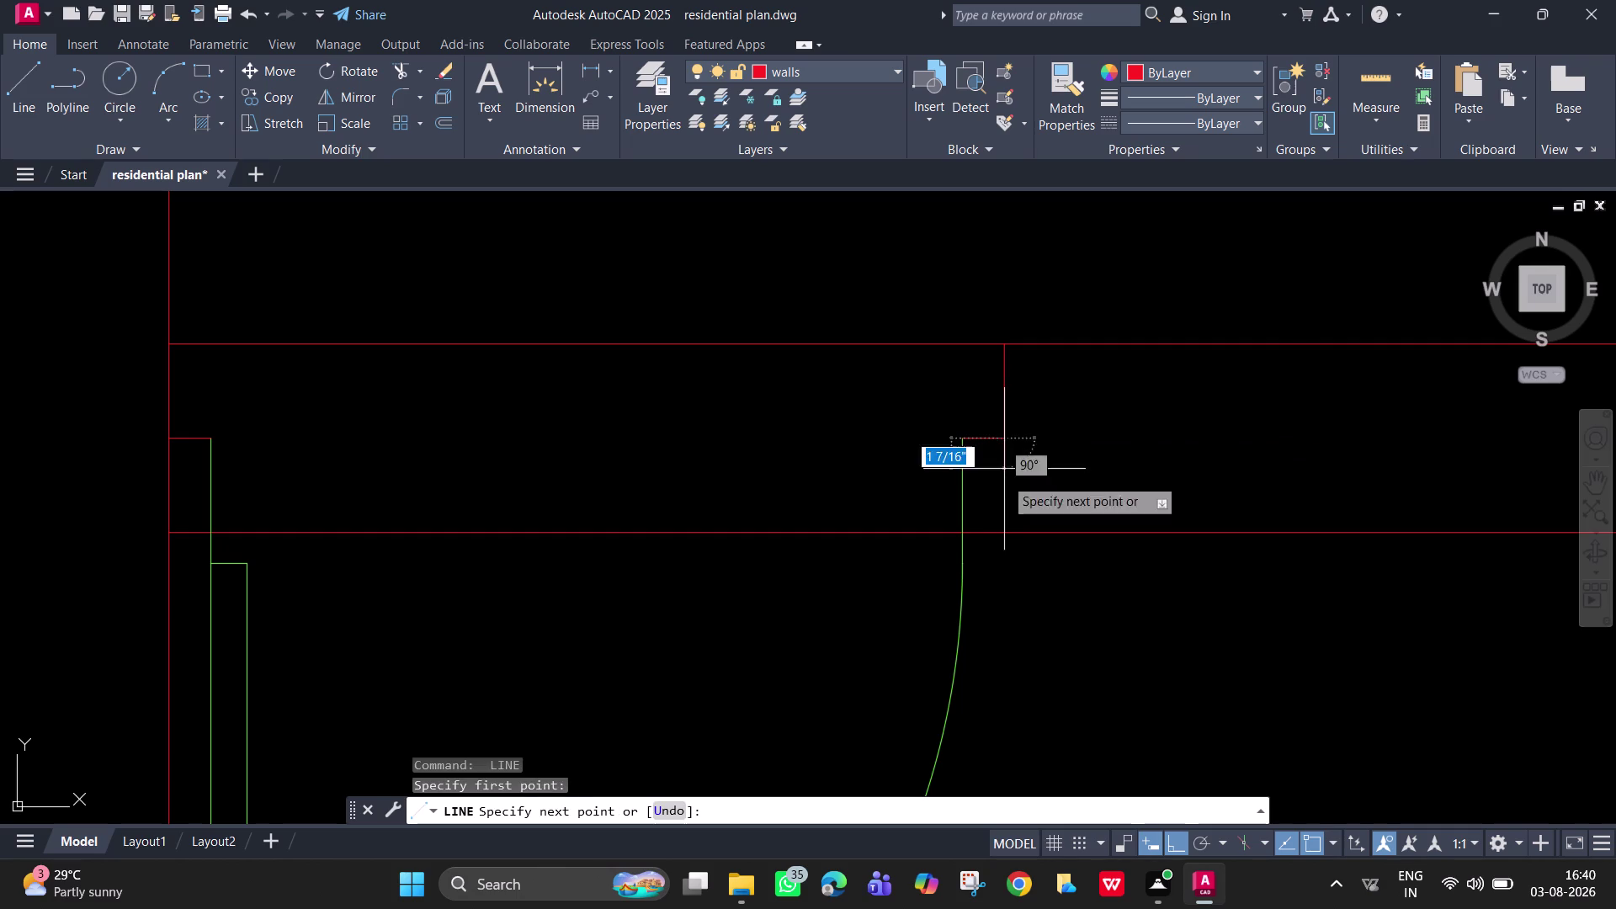
click(1002, 531)
key(space)
text(t)
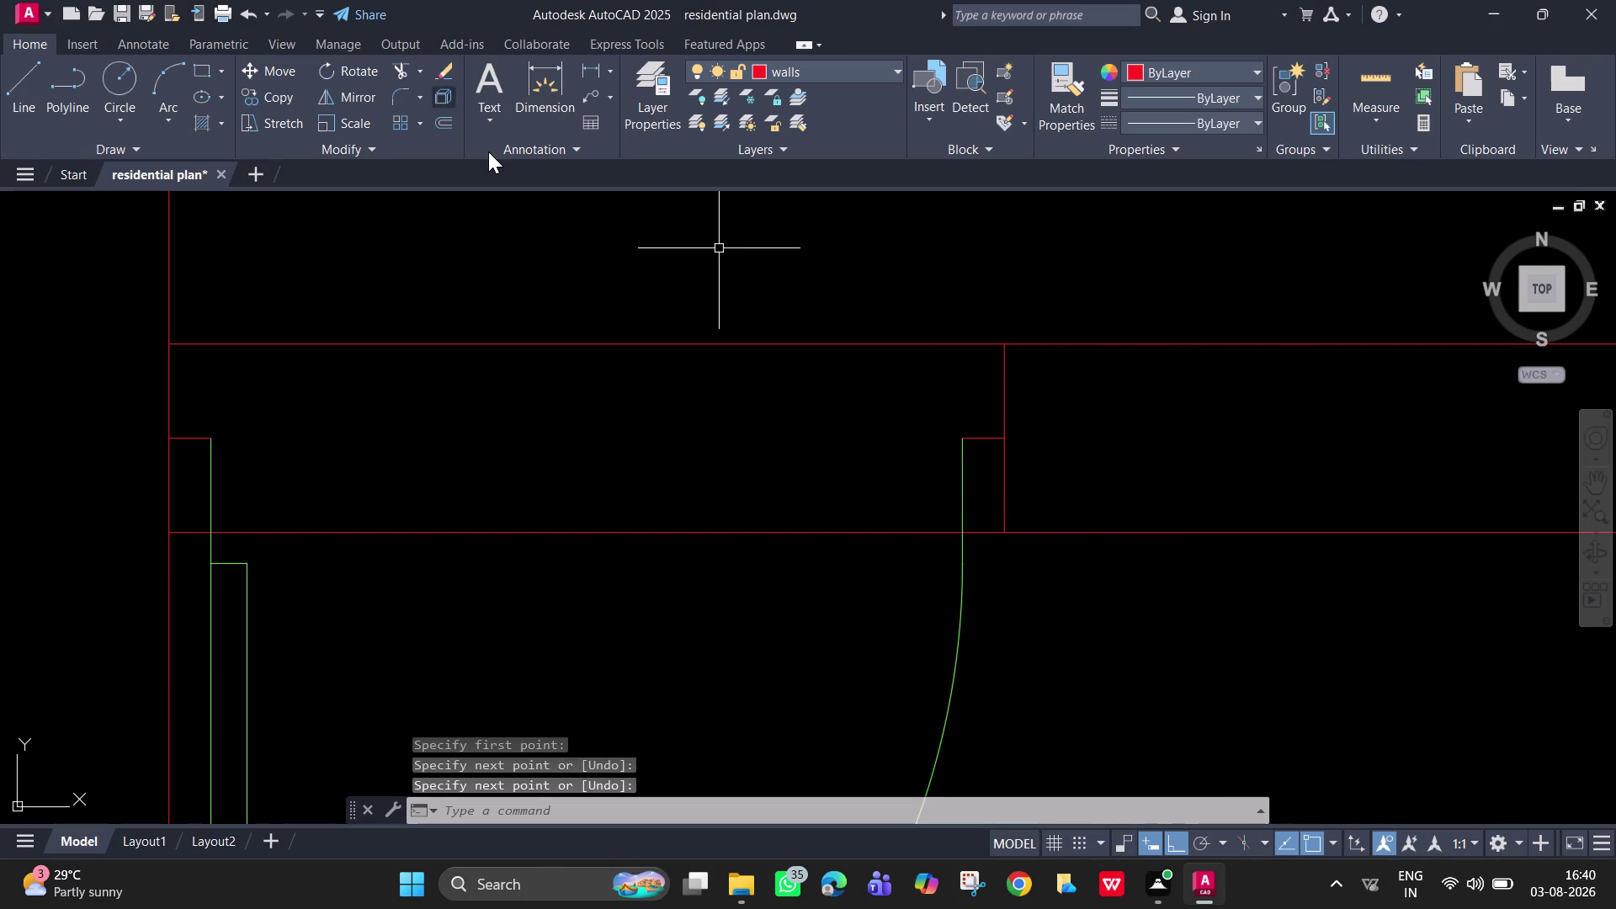
text(r)
key(space)
Trim away the wall line segments crossing the door opening.
click(488, 151)
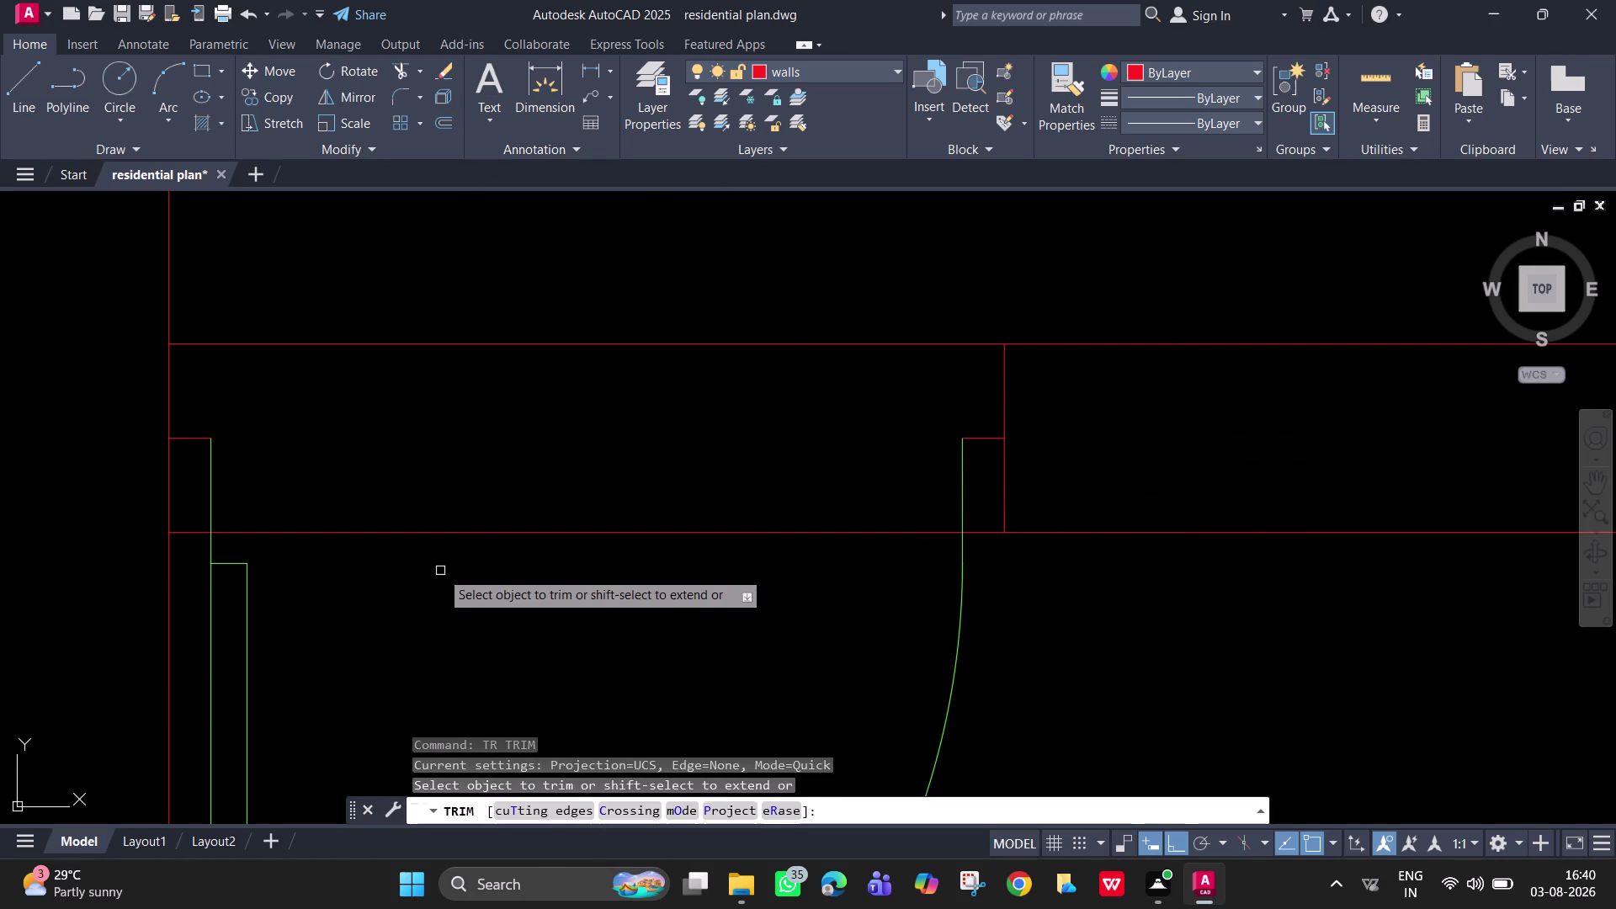
click(442, 566)
click(548, 309)
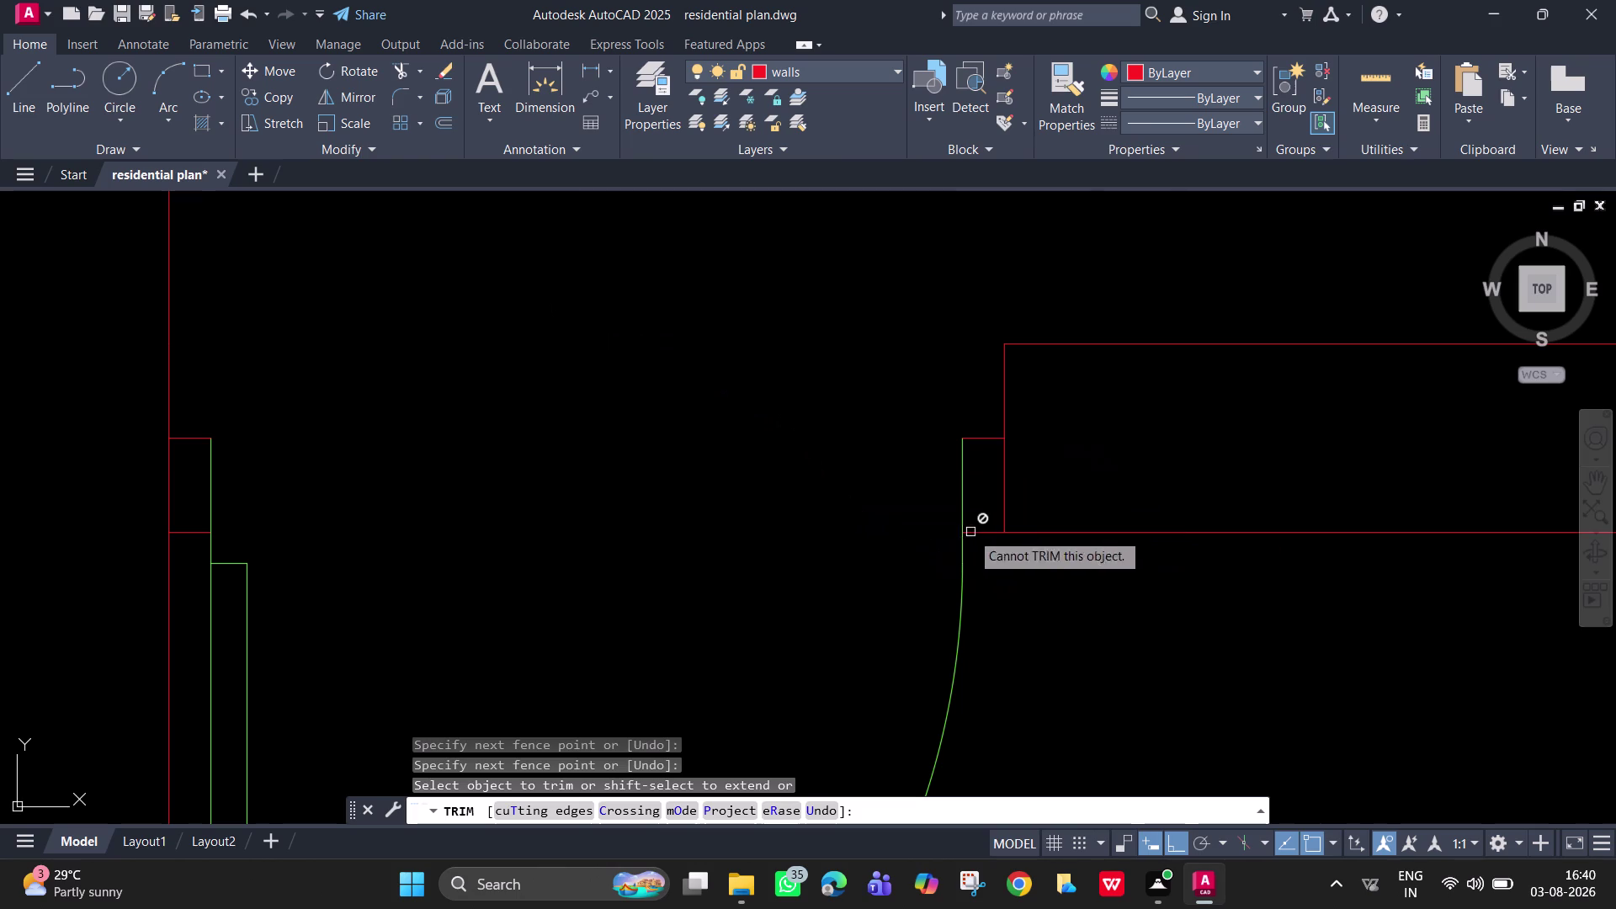
click(974, 532)
click(178, 516)
click(178, 557)
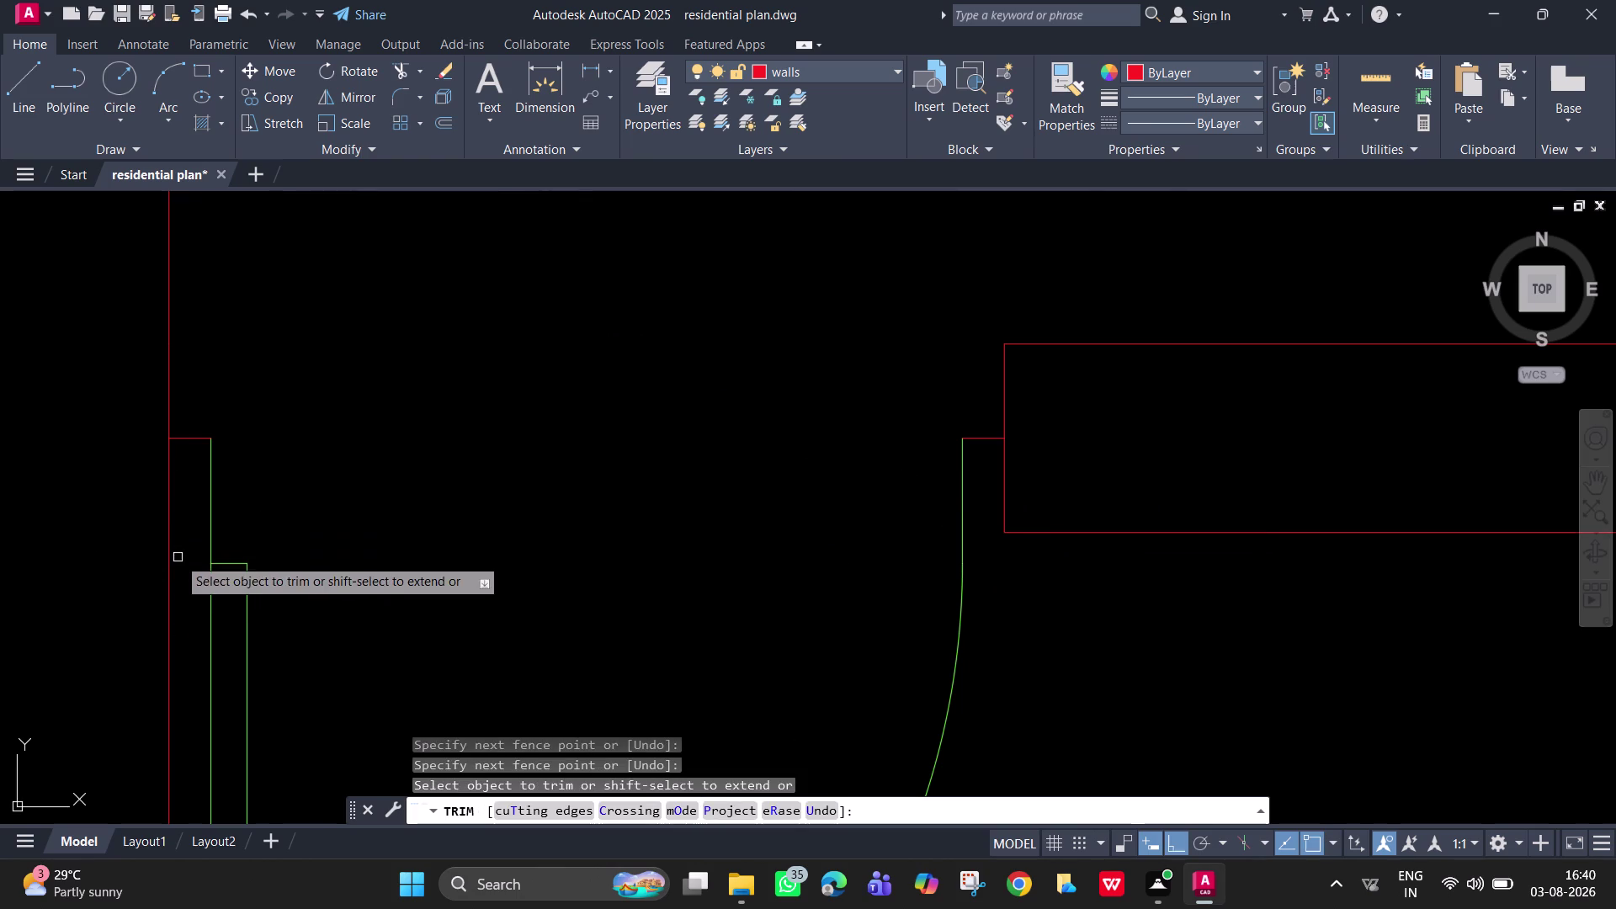
Pan around the floor plan to review the trimmed doorway and end trimming.
scroll(down, 3)
middle_drag(758, 528, 705, 286)
scroll(down, 3)
middle_drag(705, 285, 703, 307)
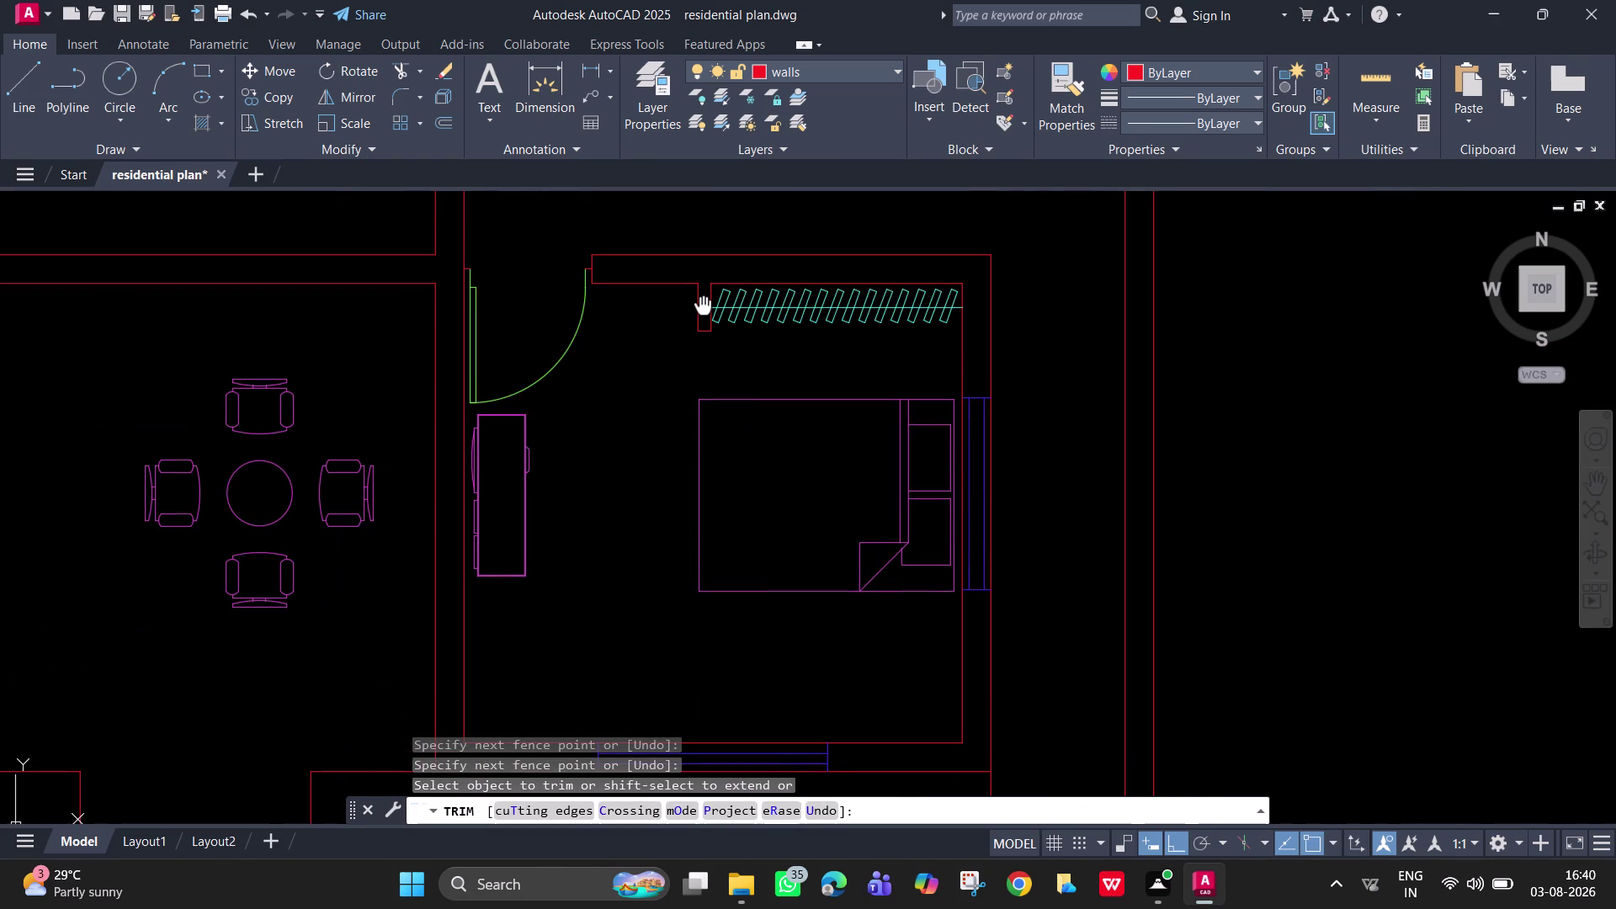
middle_drag(703, 307, 701, 349)
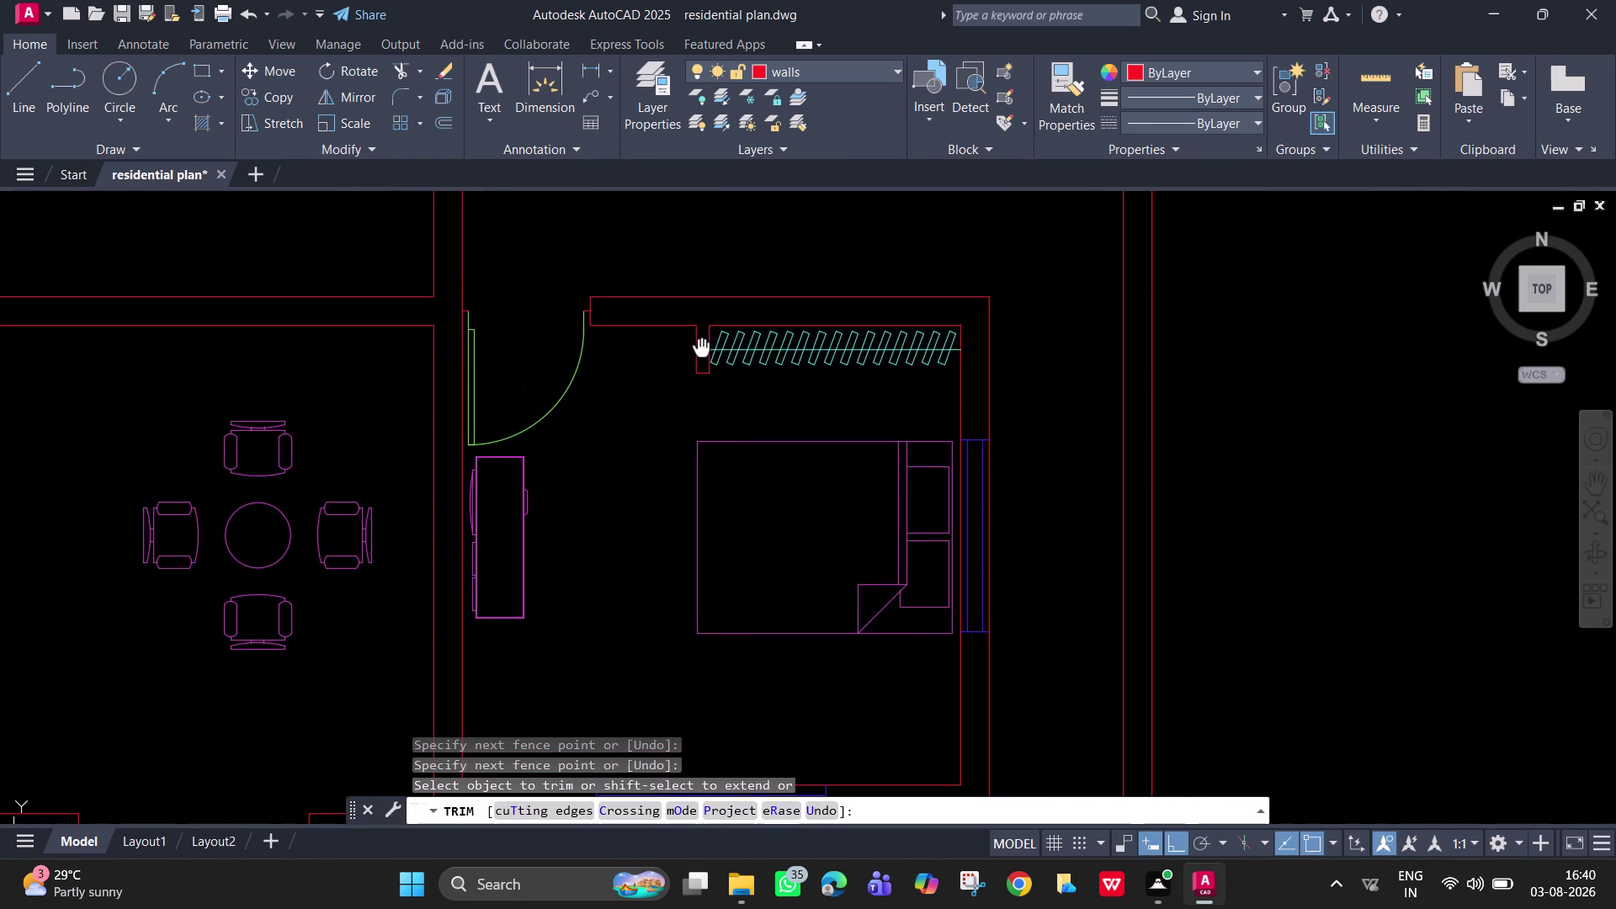
middle_drag(702, 349, 709, 421)
scroll(down, 3)
scroll(down, 3)
key(space)
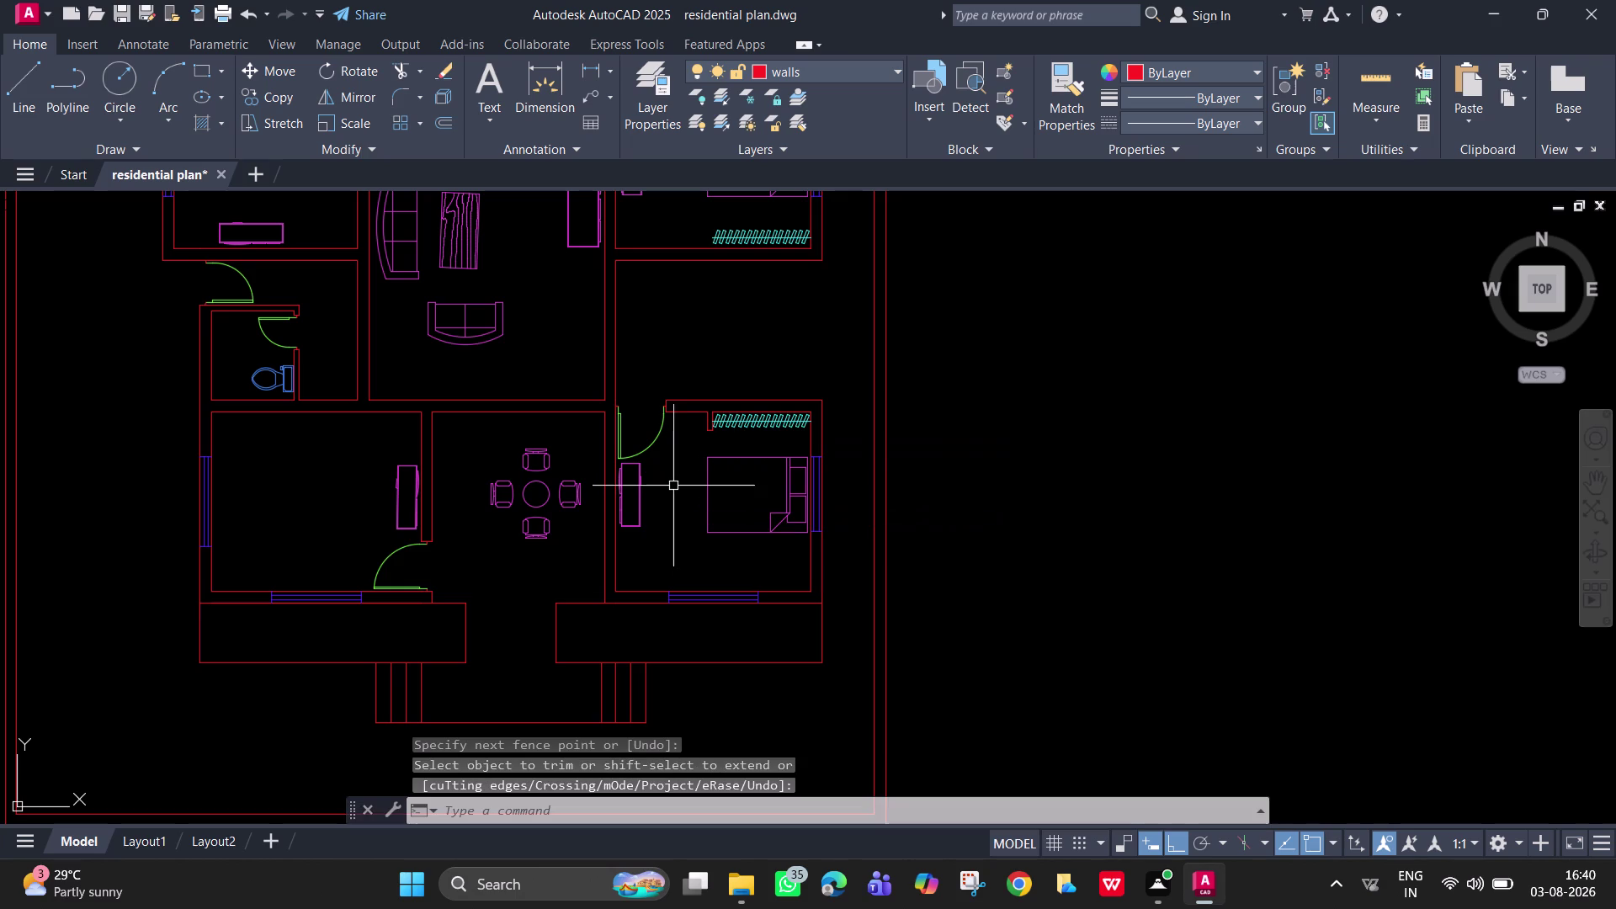